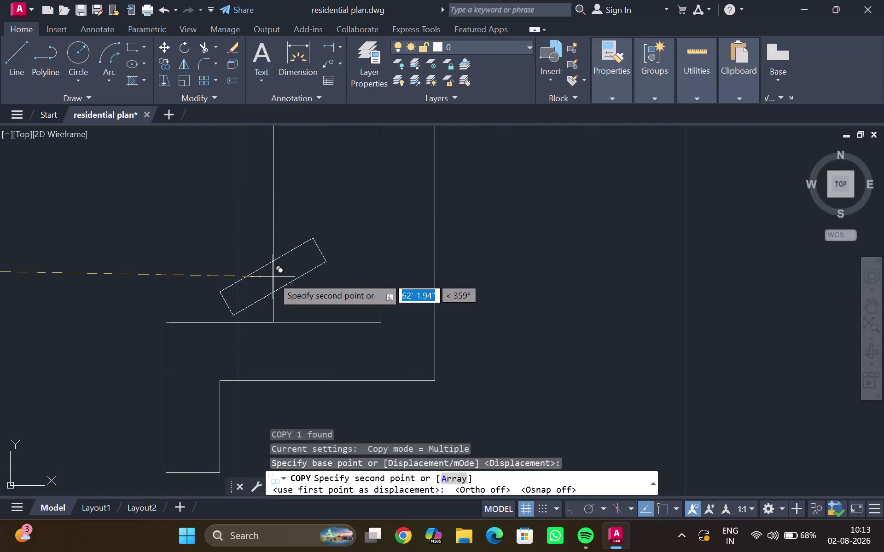
Place the last copy of the slanted rectangle in the recess and end COPY.
scroll(up, 3)
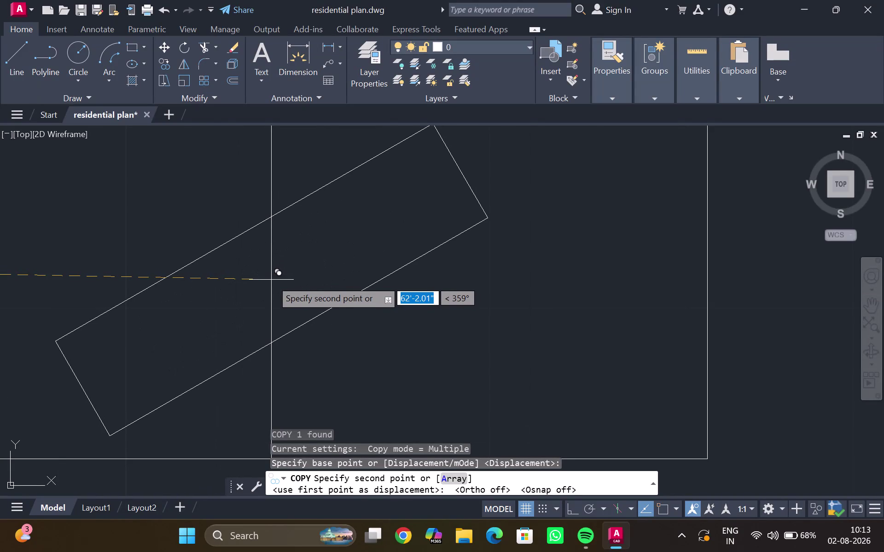
click(271, 279)
scroll(down, 3)
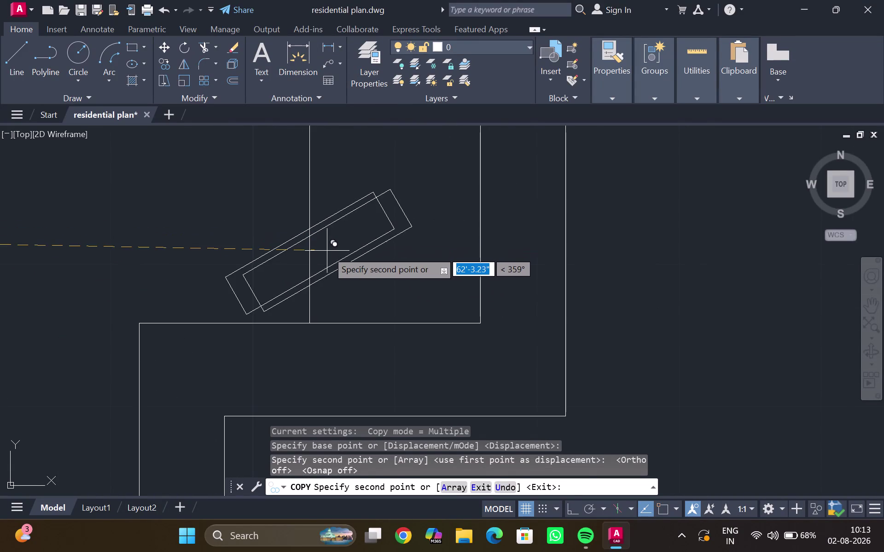
key(Escape)
Turn on object snapping and select the slanted rectangle in the wall recess.
scroll(down, 3)
middle_click(257, 224)
scroll(down, 3)
scroll(down, 3)
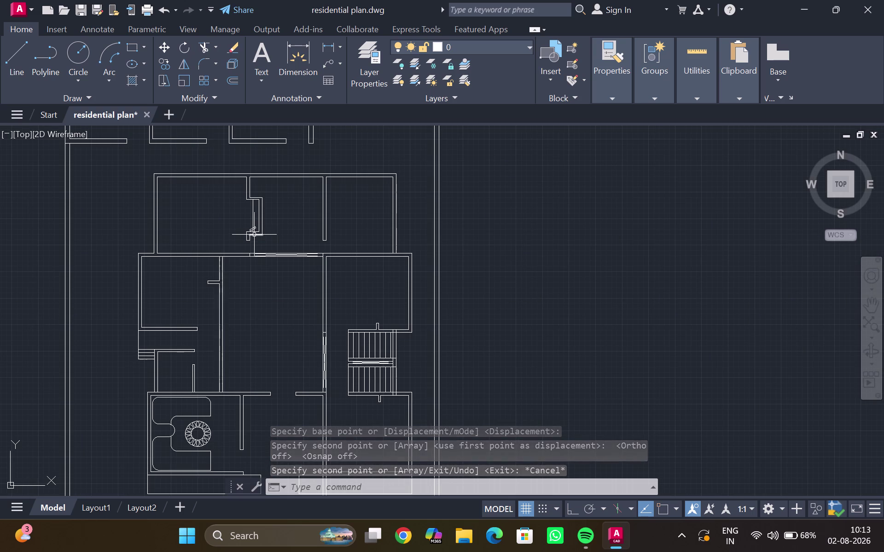
scroll(up, 3)
scroll(up, 3)
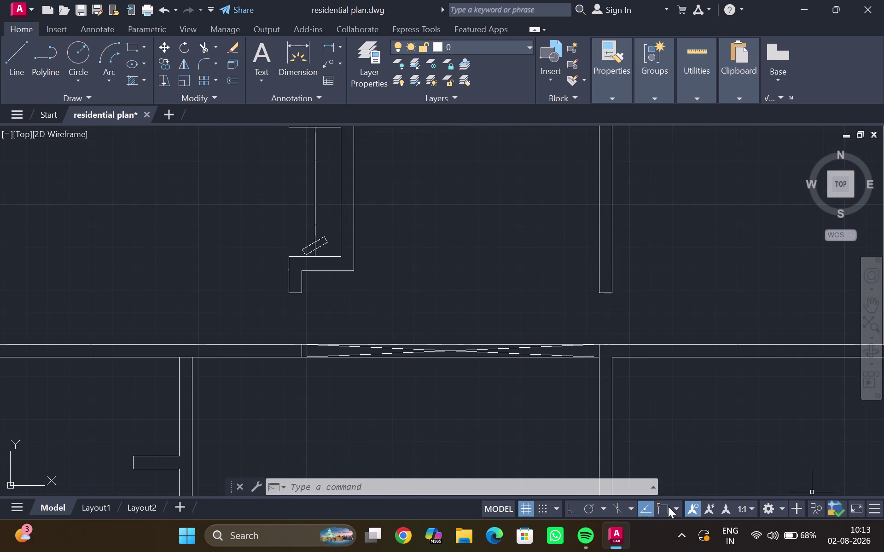
click(668, 507)
scroll(up, 3)
middle_drag(340, 261, 338, 297)
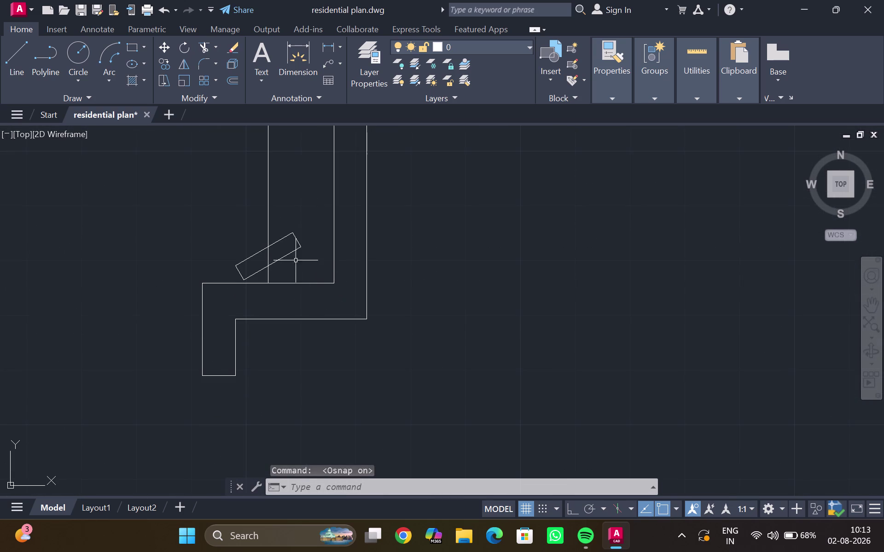
click(291, 252)
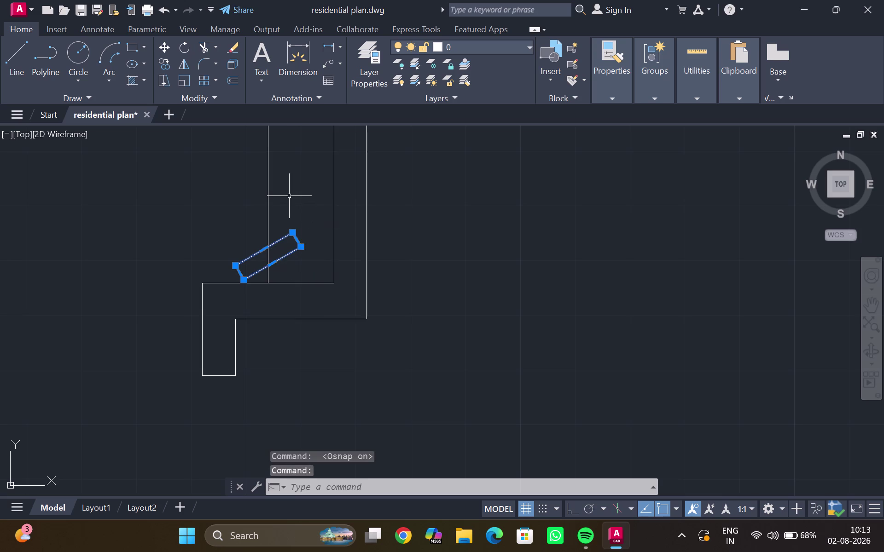
Start a path array (AR) of the rectangle along the vertical wall line.
text(ar)
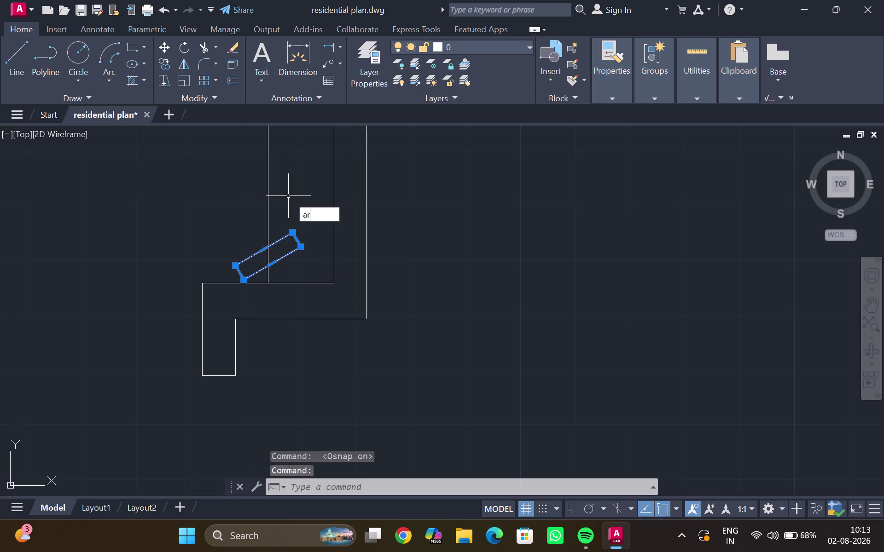
key(Return)
drag(341, 248, 288, 196)
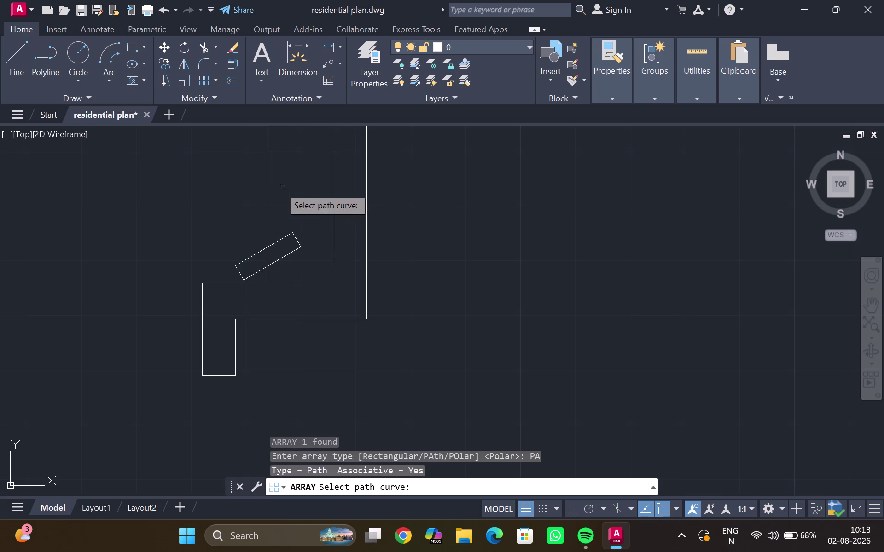
click(267, 187)
scroll(down, 3)
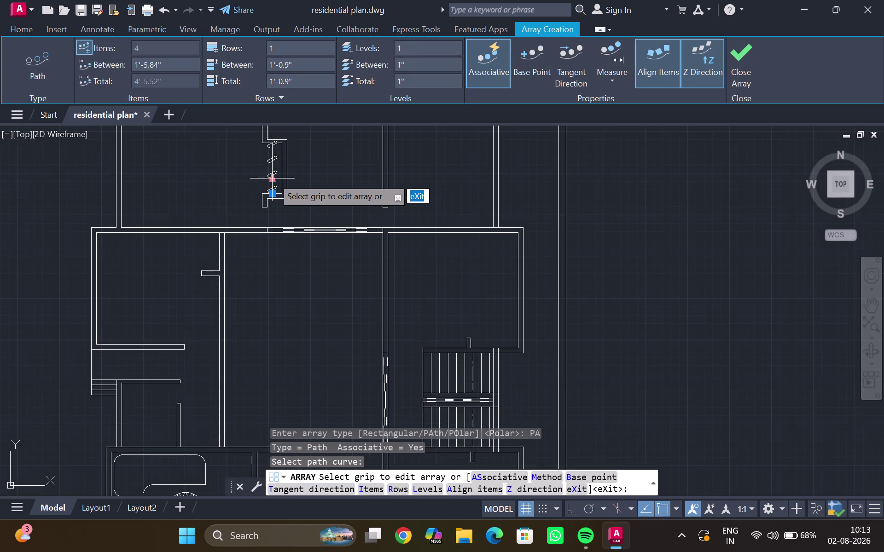
middle_drag(272, 178, 270, 199)
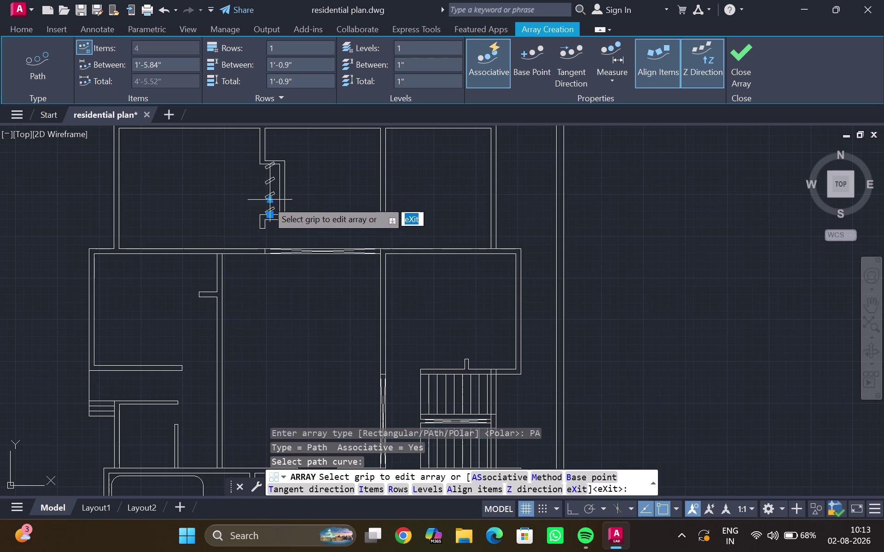
Enter 10 as the array's item count in the Array ribbon.
key(1)
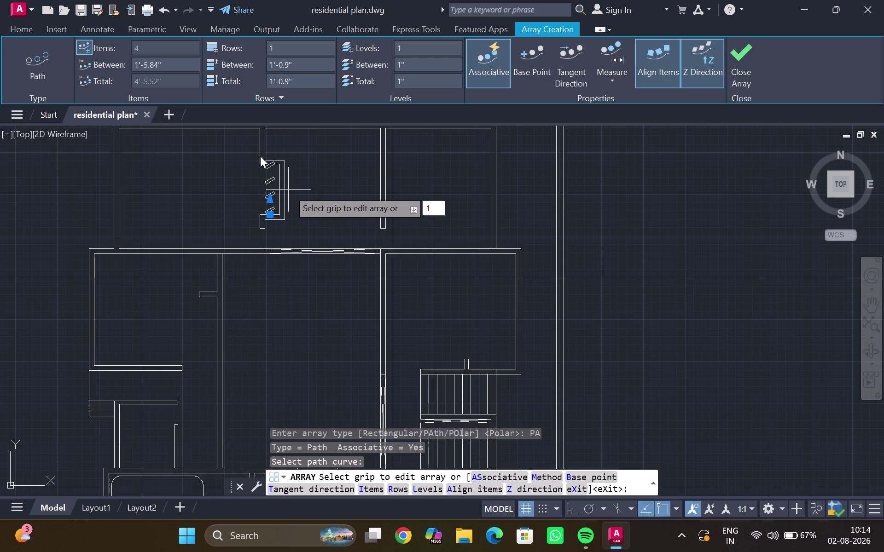
click(155, 48)
click(83, 45)
click(152, 49)
key(1)
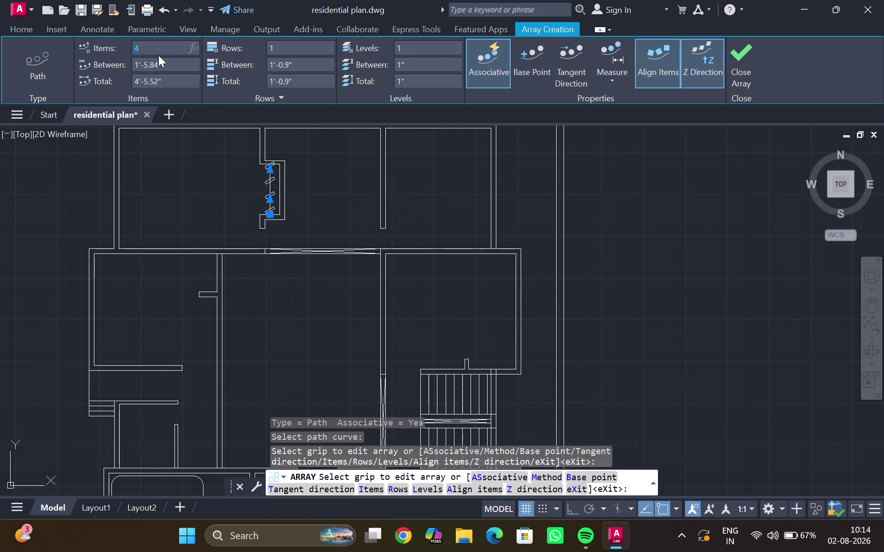
key(0)
key(Return)
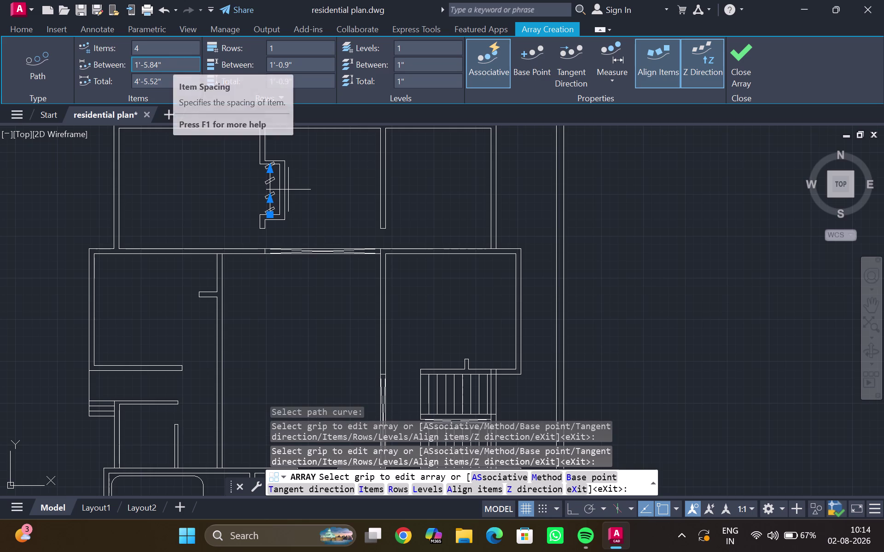
Replace the item count value with 6.
scroll(down, 3)
scroll(down, 3)
scroll(down, 3)
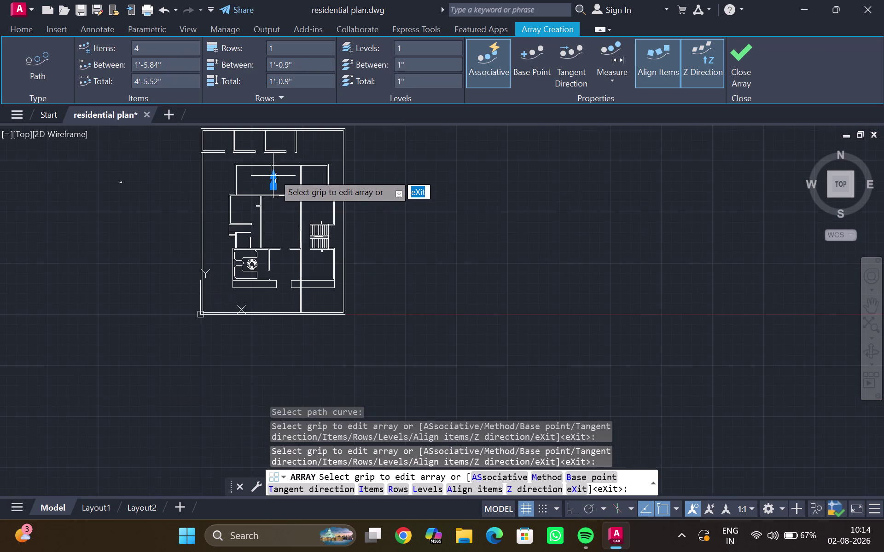
scroll(up, 3)
click(160, 49)
click(165, 53)
key(BackSpace)
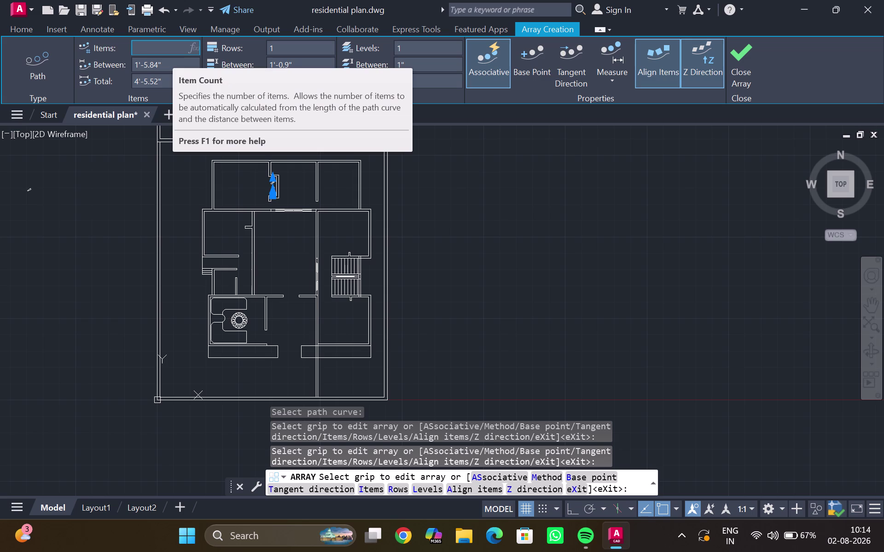
key(6)
key(Return)
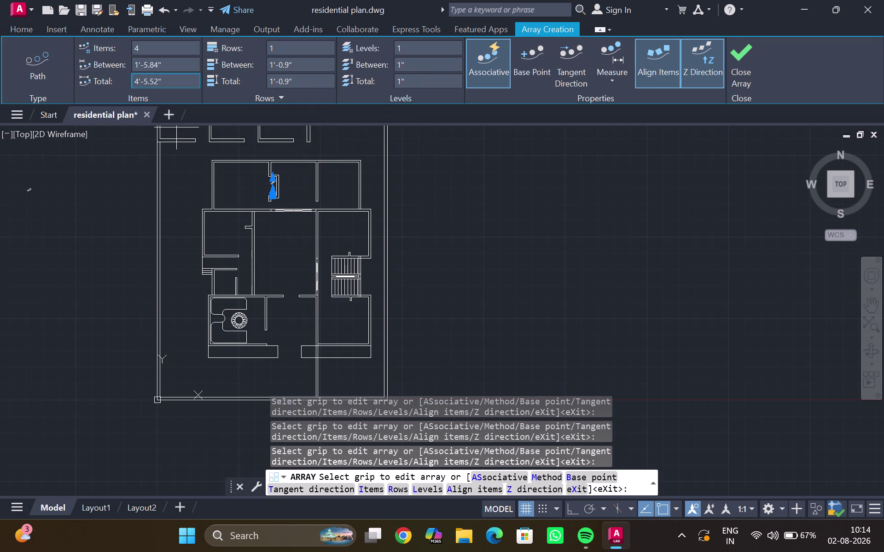
Set the item spacing to 2 inches and the item count to 10.
click(173, 67)
key(BackSpace)
key(BackSpace)
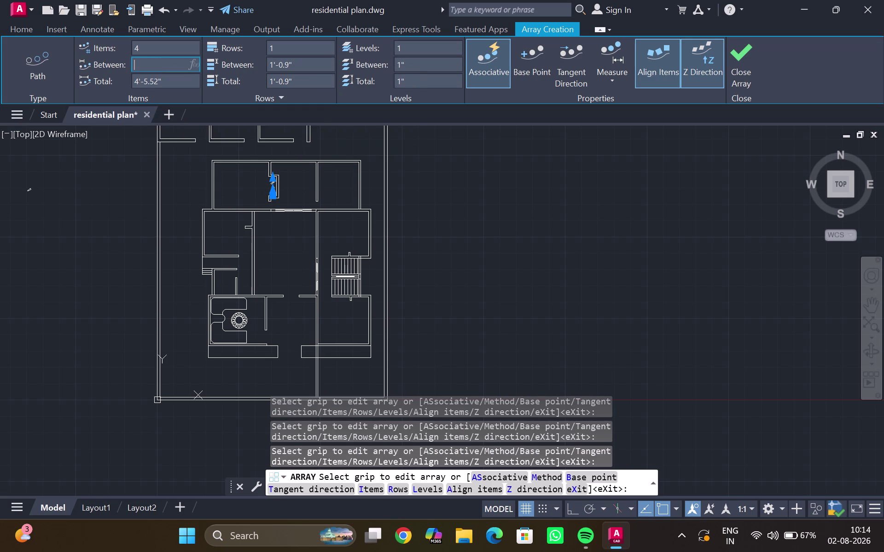
key(BackSpace)
text(2)
text(")
key(Return)
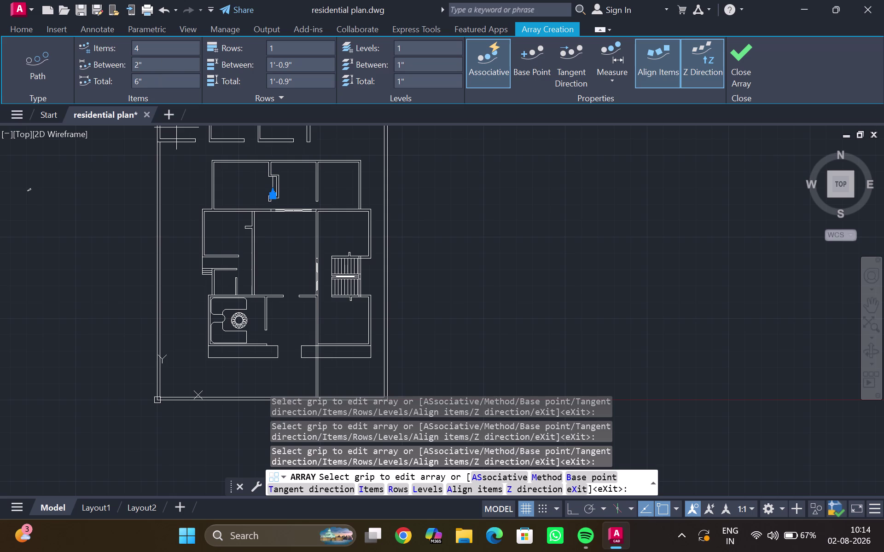
click(145, 44)
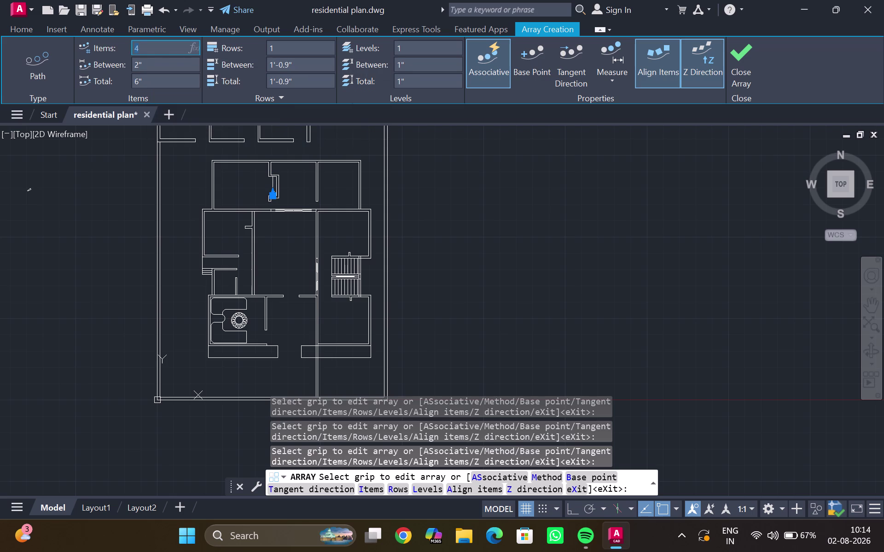
key(BackSpace)
text(10)
key(Return)
Bring the array into view and try its item-count grip, then cancel.
scroll(up, 3)
scroll(up, 3)
middle_drag(299, 176, 205, 190)
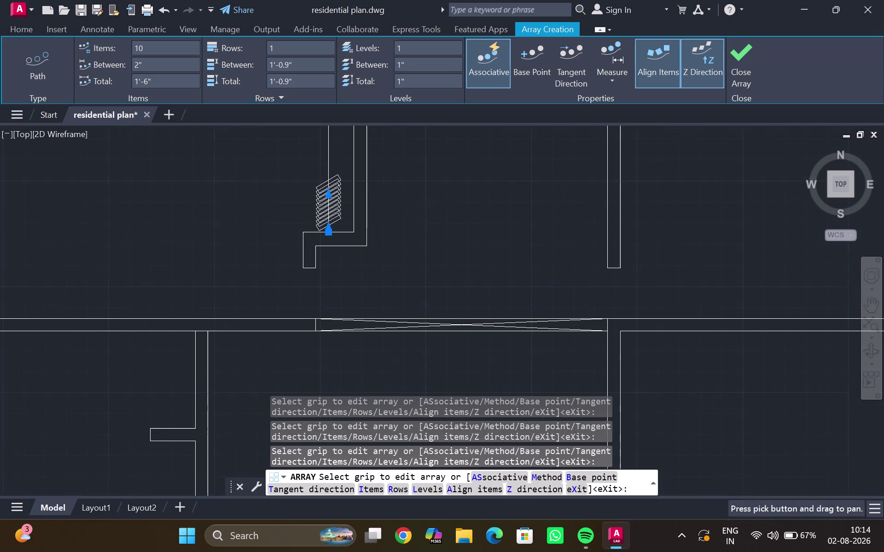
scroll(up, 3)
middle_drag(298, 195, 246, 192)
scroll(up, 3)
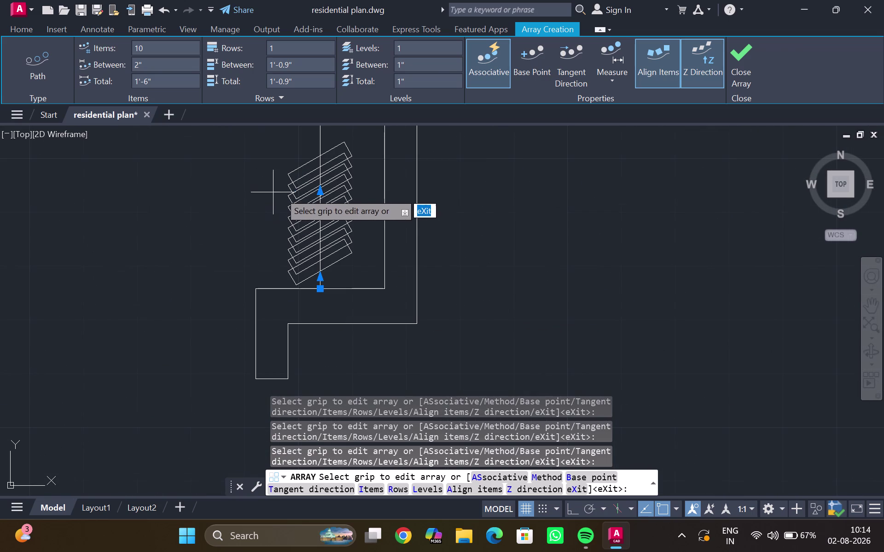
click(321, 195)
middle_drag(322, 168, 311, 245)
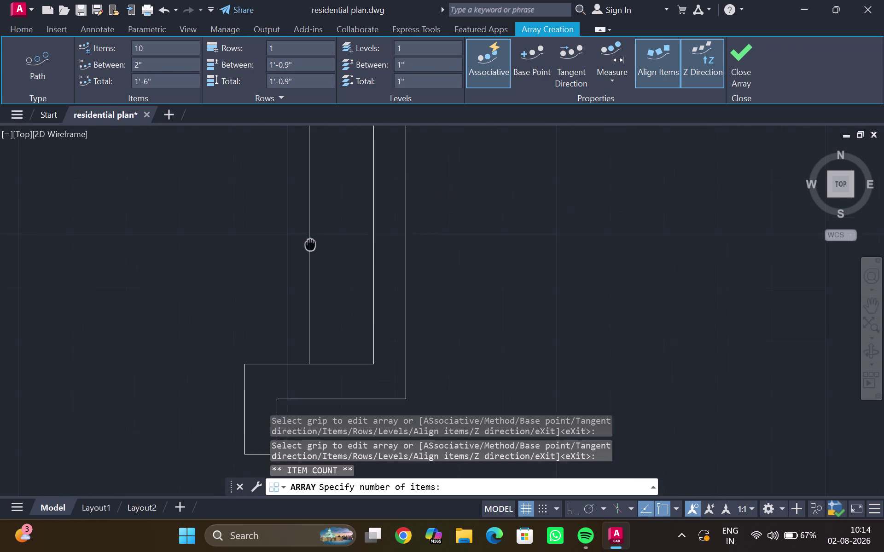
middle_drag(310, 244, 310, 246)
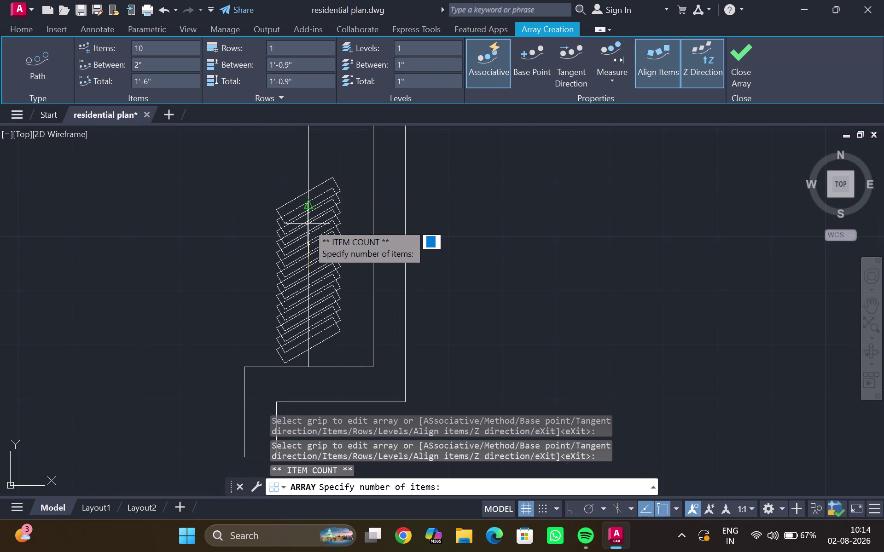
key(Escape)
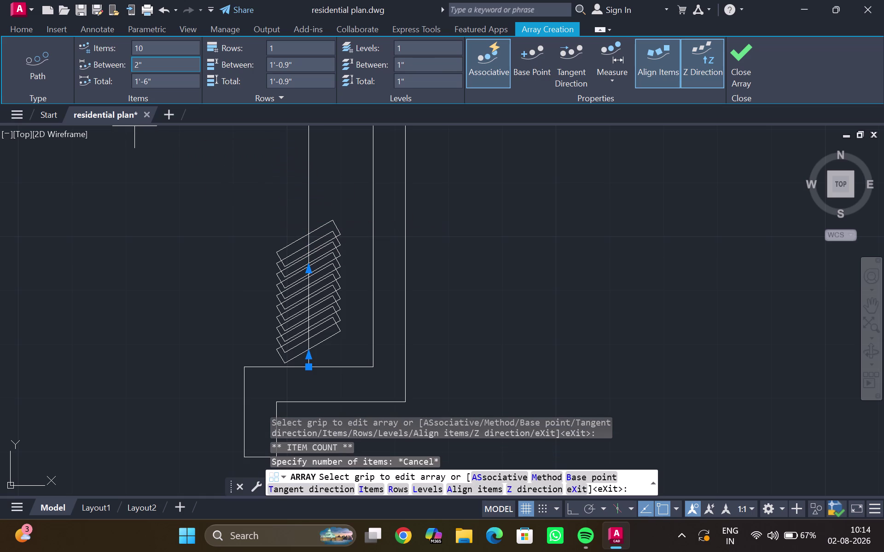
Change the item spacing to 5 inches, then to 6 inches.
click(155, 65)
key(BackSpace)
text(5')
key(BackSpace)
key(shift+quotedbl)
key(Return)
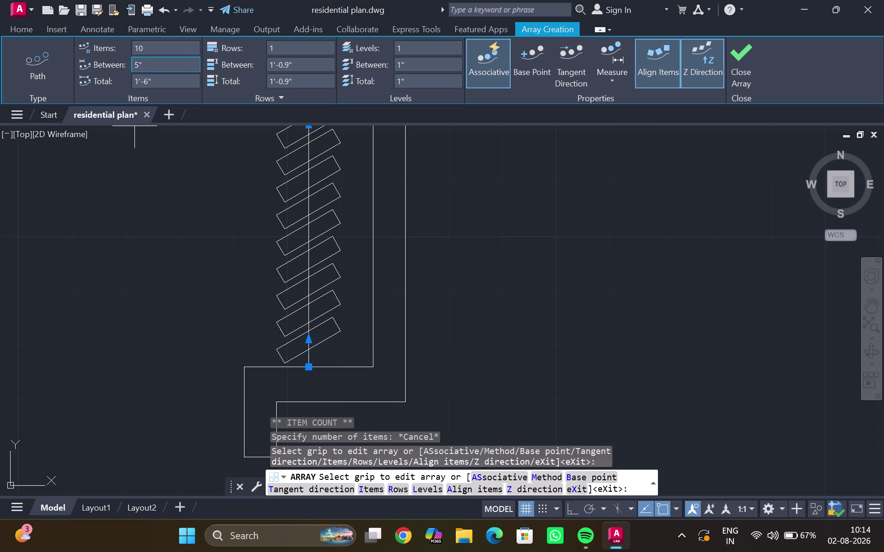
scroll(down, 3)
scroll(down, 3)
middle_drag(218, 207, 215, 219)
click(156, 65)
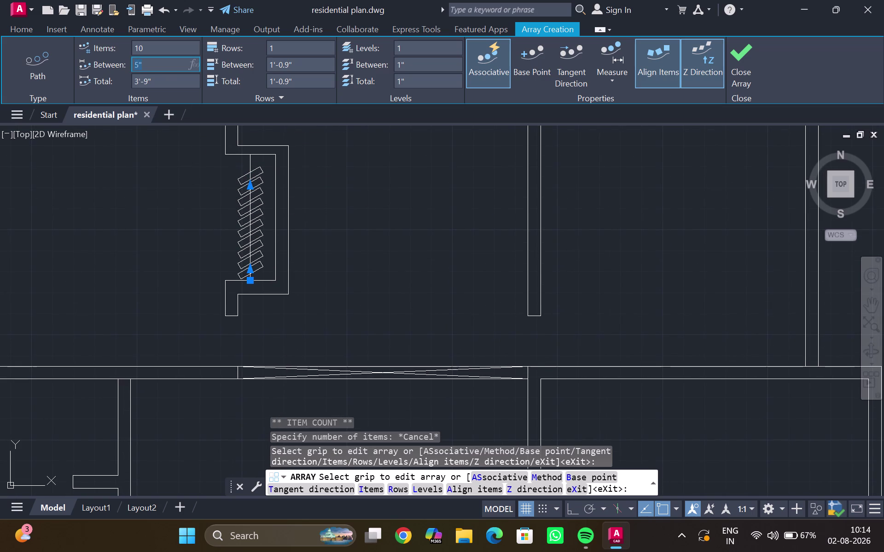
key(BackSpace)
text(6")
key(Return)
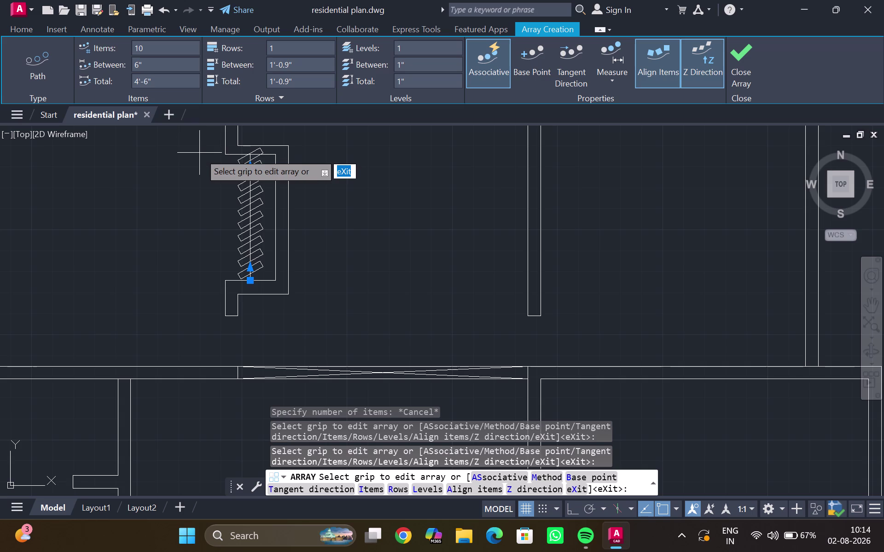
Check the arrayed rectangles and close the path array.
scroll(down, 3)
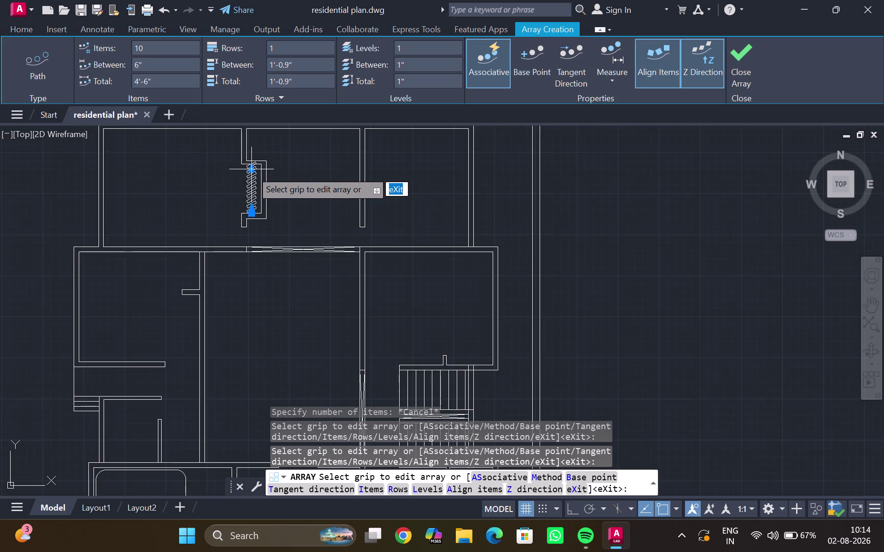
scroll(up, 3)
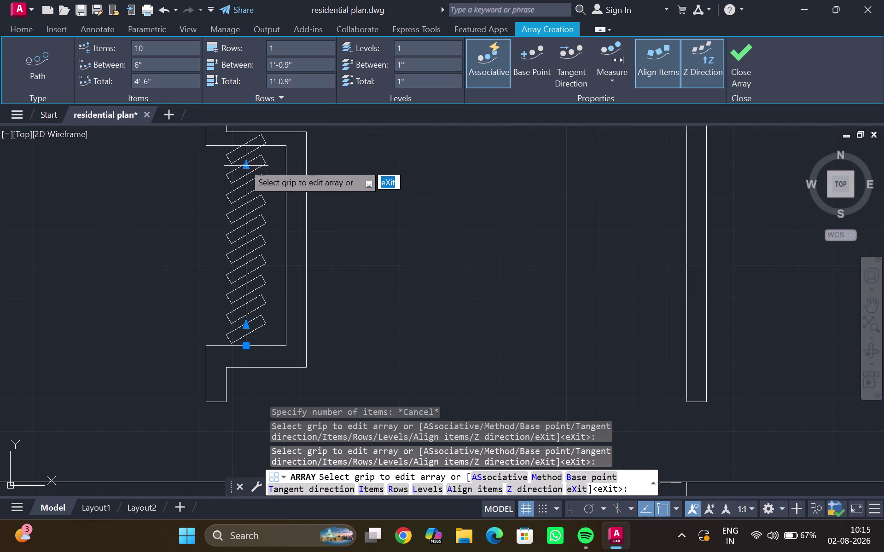
middle_drag(244, 161, 203, 194)
scroll(up, 3)
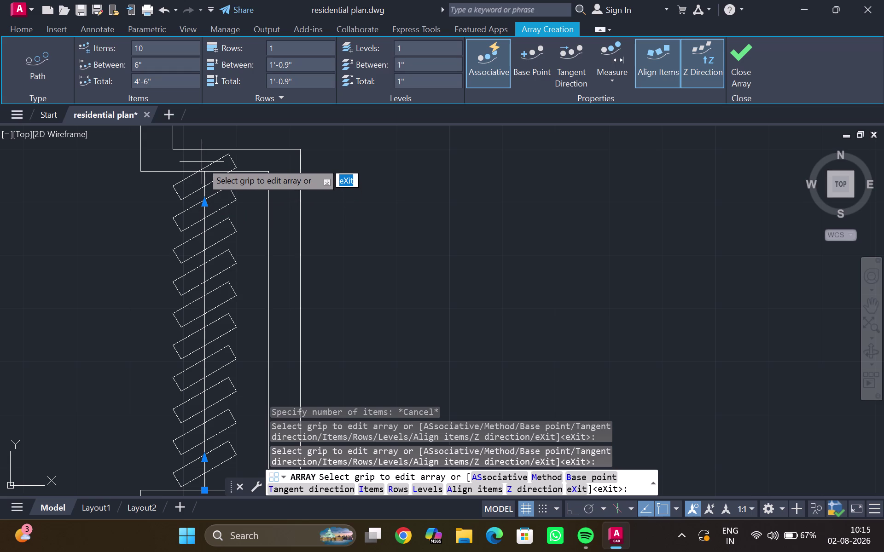
scroll(up, 3)
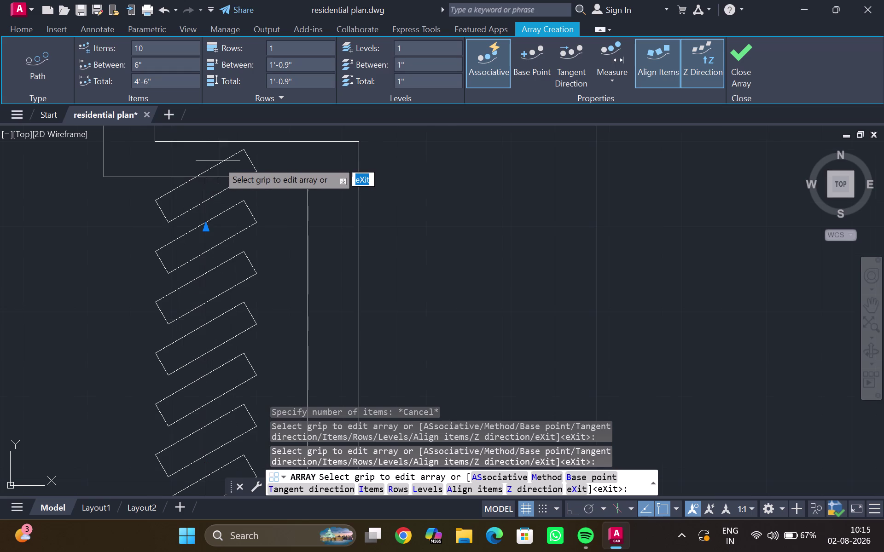
click(220, 163)
key(Escape)
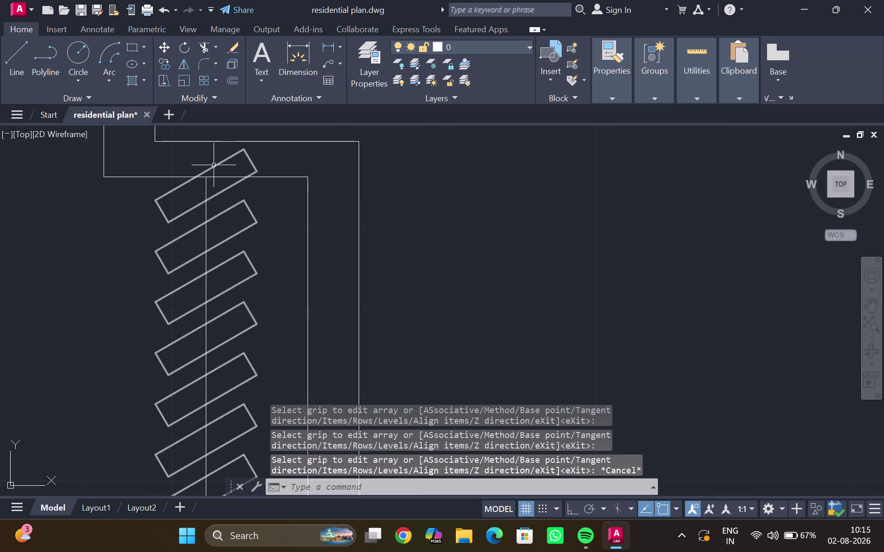
Try trimming the top rectangle where it crosses the wall, then cancel.
key(t)
key(r)
key(Return)
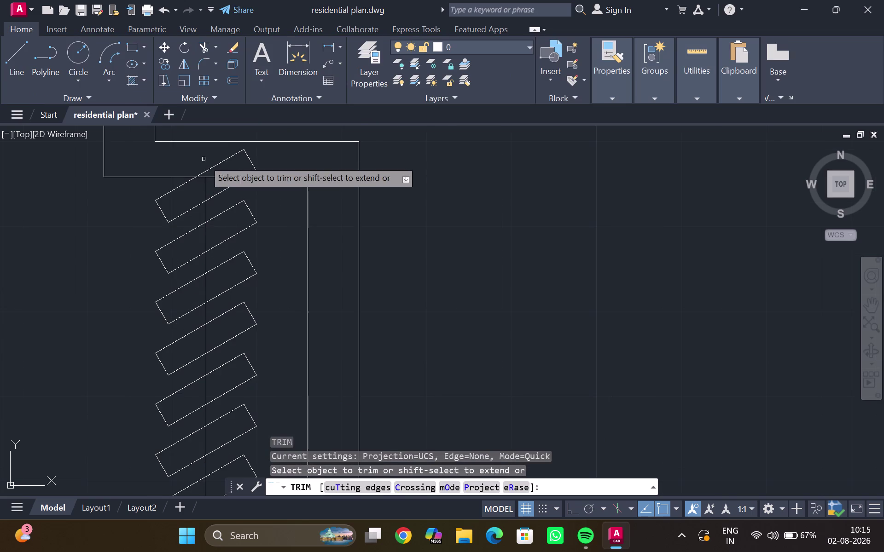
drag(204, 159, 269, 171)
drag(261, 168, 244, 167)
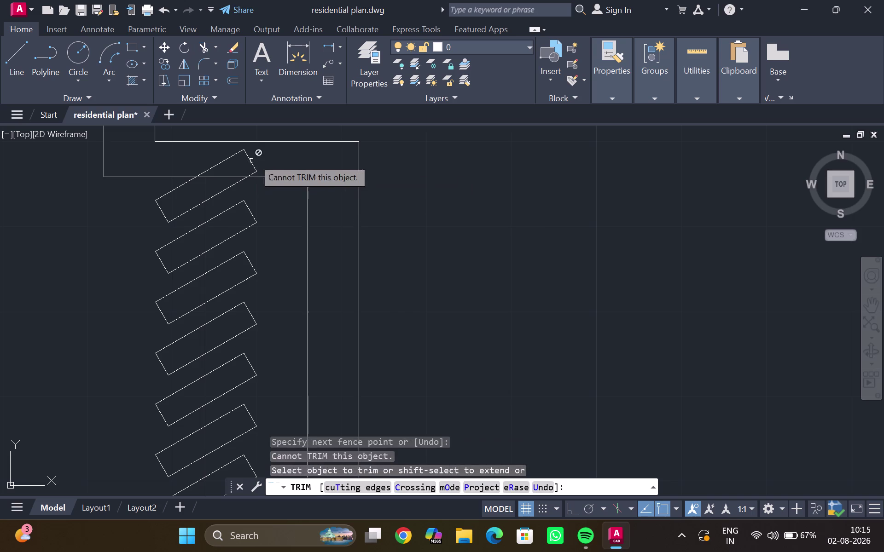
drag(257, 157, 253, 159)
click(255, 160)
key(Escape)
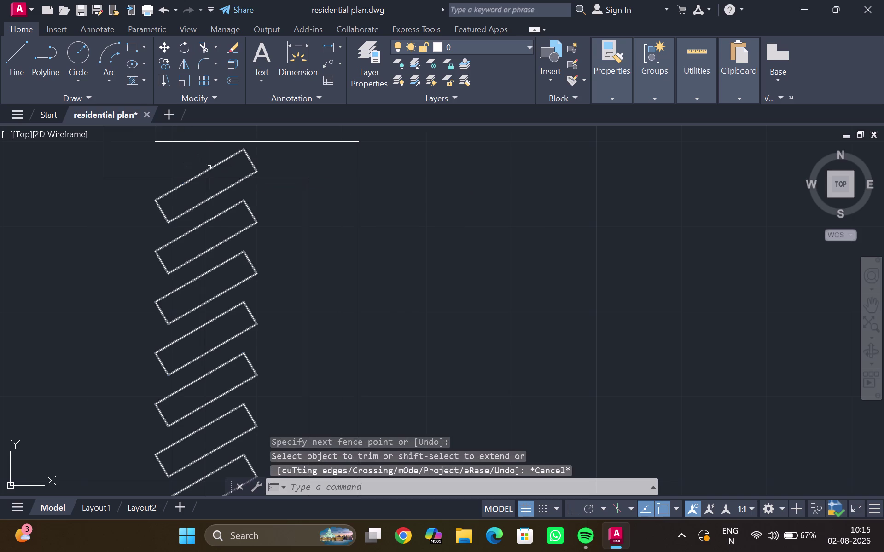
Set the rectangle array's Items value to 9 and exit array editing.
click(209, 168)
click(158, 45)
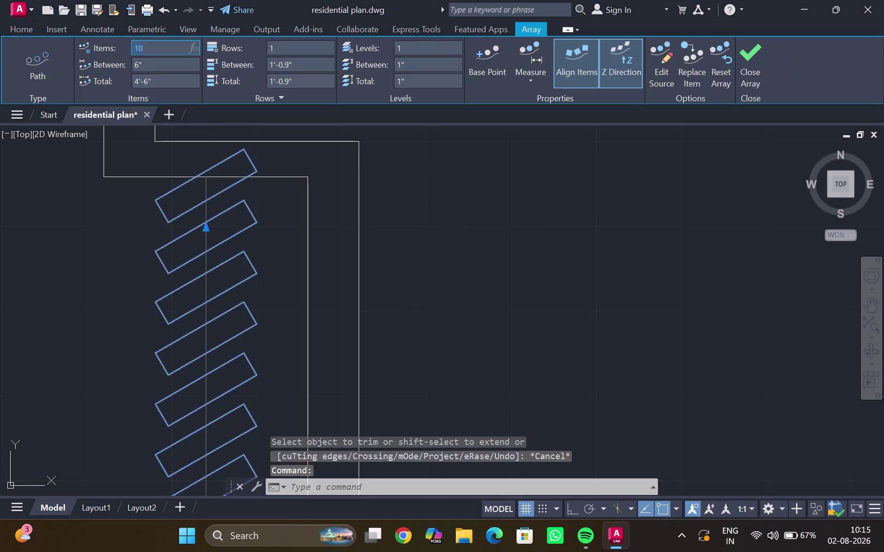
key(BackSpace)
key(9)
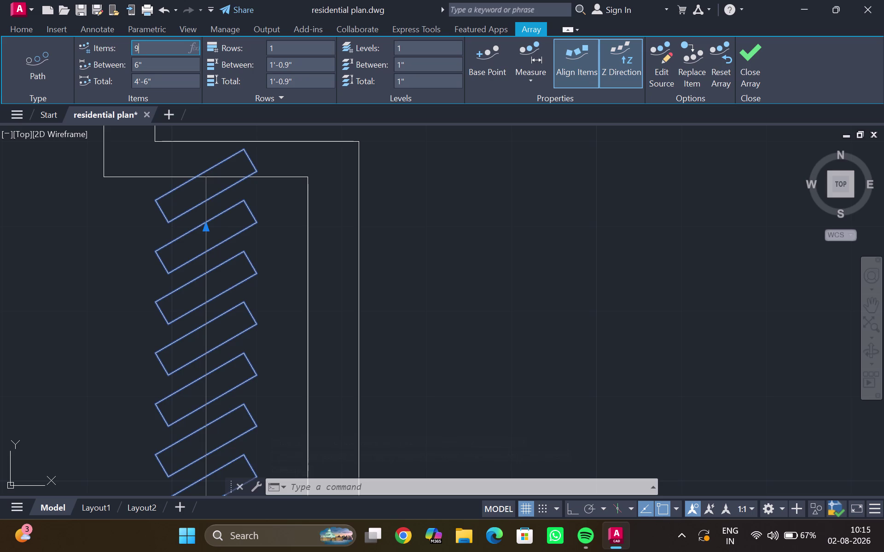
key(Return)
key(Escape)
scroll(down, 3)
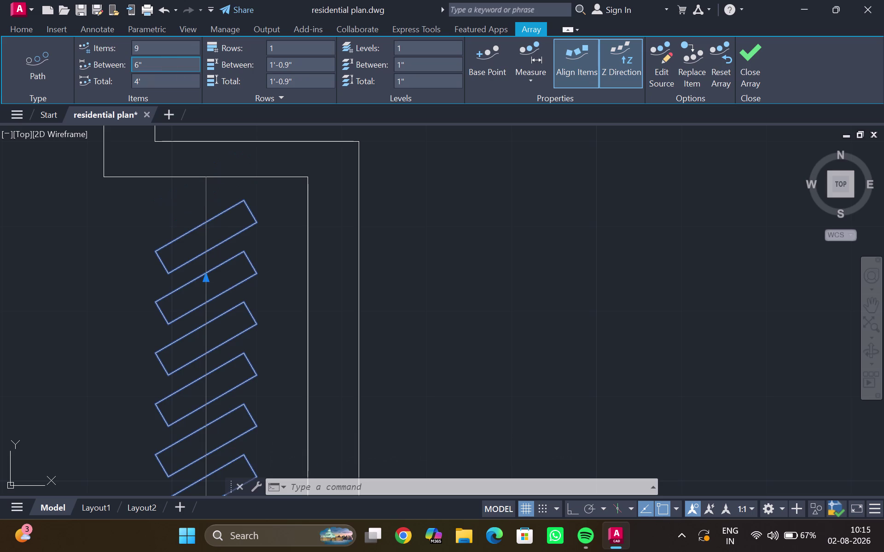
key(Escape)
scroll(down, 3)
scroll(down, 3)
middle_drag(350, 253, 249, 169)
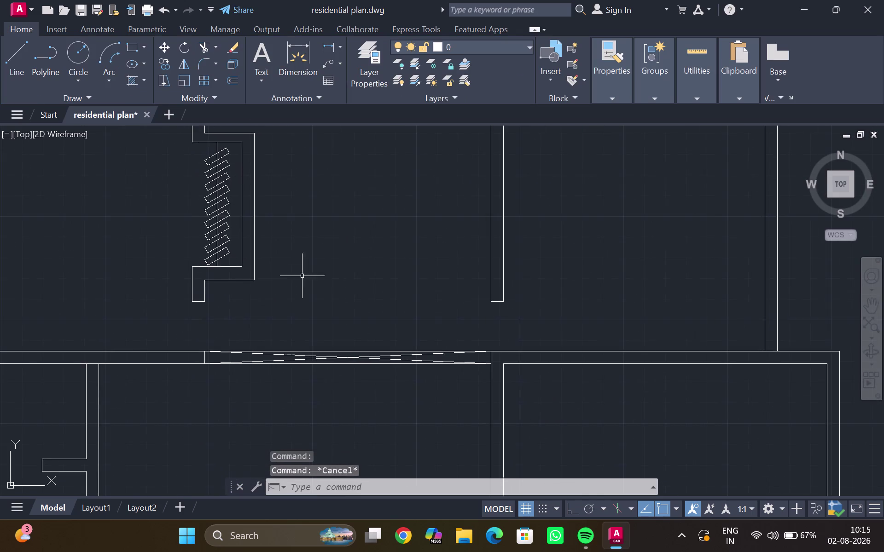
Pan to the door opening and start a line at the wall.
scroll(down, 3)
scroll(down, 3)
middle_drag(288, 346, 294, 246)
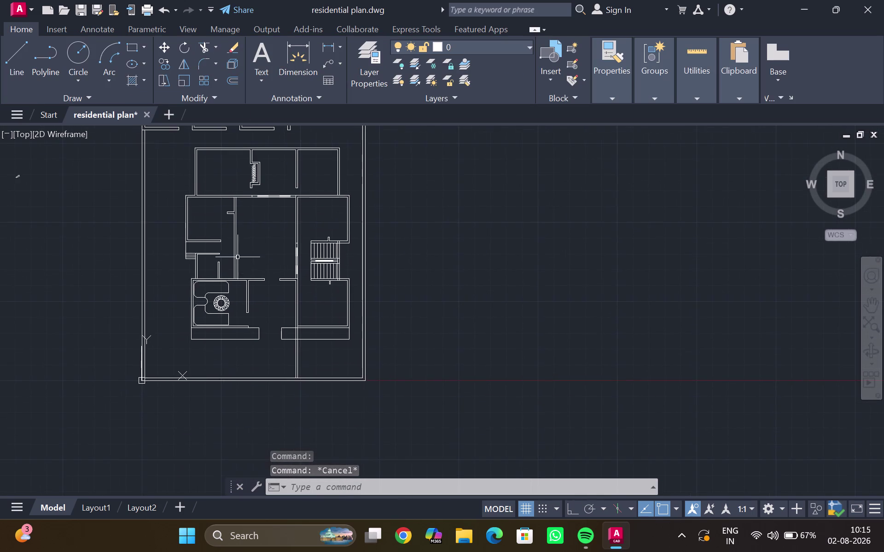
scroll(up, 3)
middle_drag(238, 255, 247, 363)
scroll(up, 3)
scroll(up, 3)
middle_drag(227, 284, 215, 333)
key(l)
key(Return)
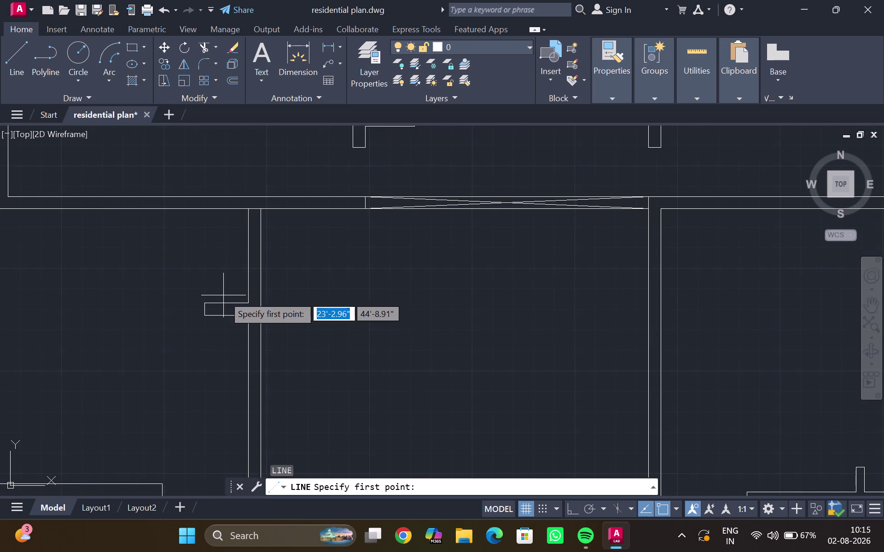
scroll(up, 3)
click(232, 314)
Turn on Ortho and end the vertical jamb line at the top wall edge.
scroll(down, 3)
middle_drag(232, 254, 232, 326)
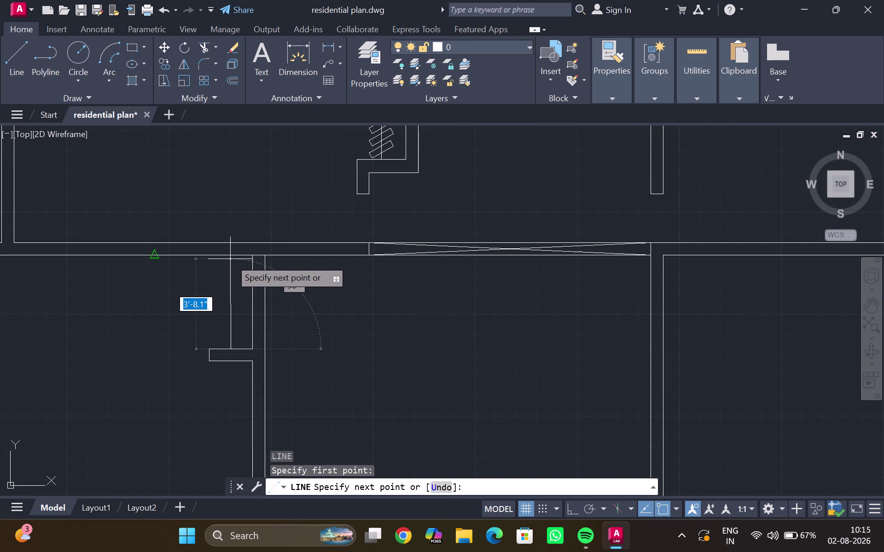
scroll(up, 3)
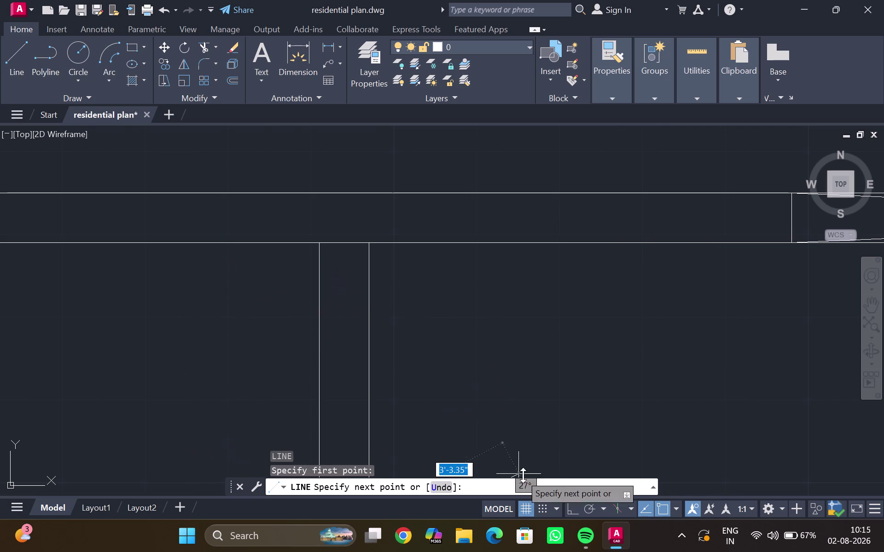
click(568, 509)
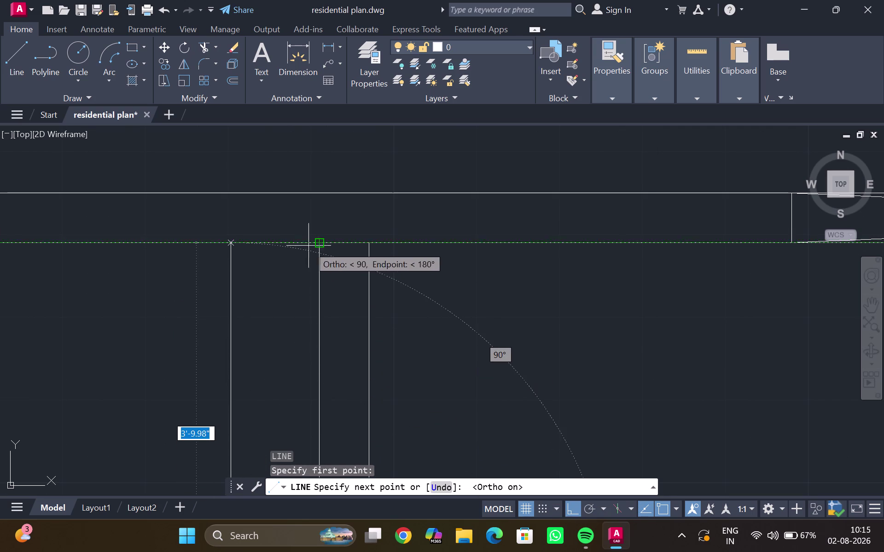
click(233, 231)
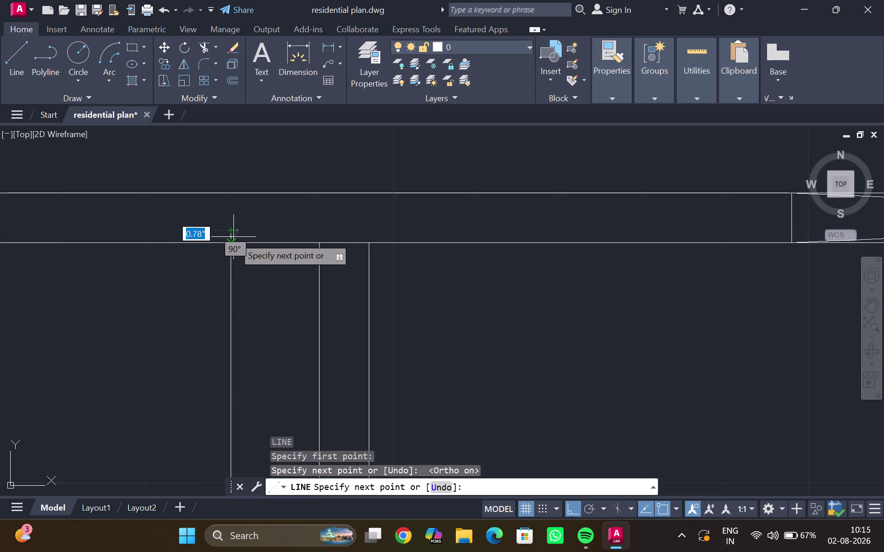
key(Escape)
Trim the extra wall segment with a fence across it.
text(tr)
key(Return)
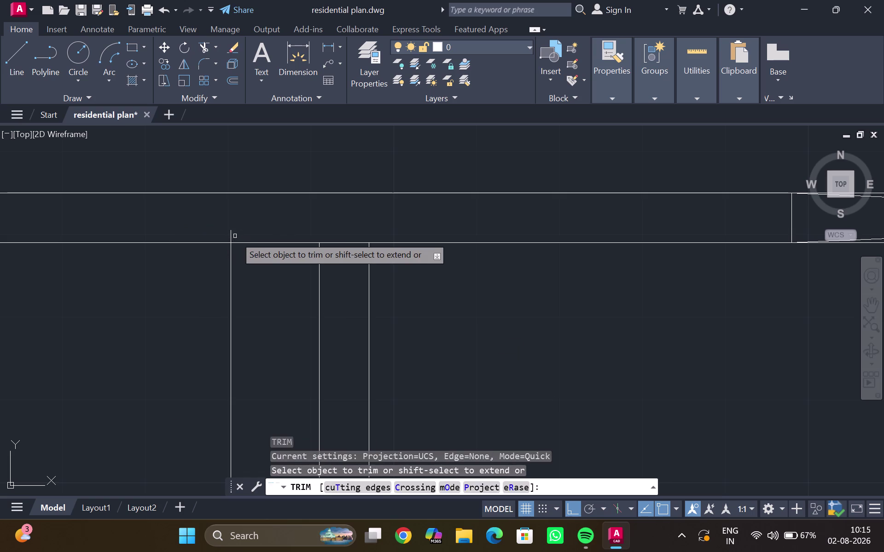
drag(235, 236, 224, 236)
scroll(down, 3)
middle_drag(246, 333, 236, 311)
key(Escape)
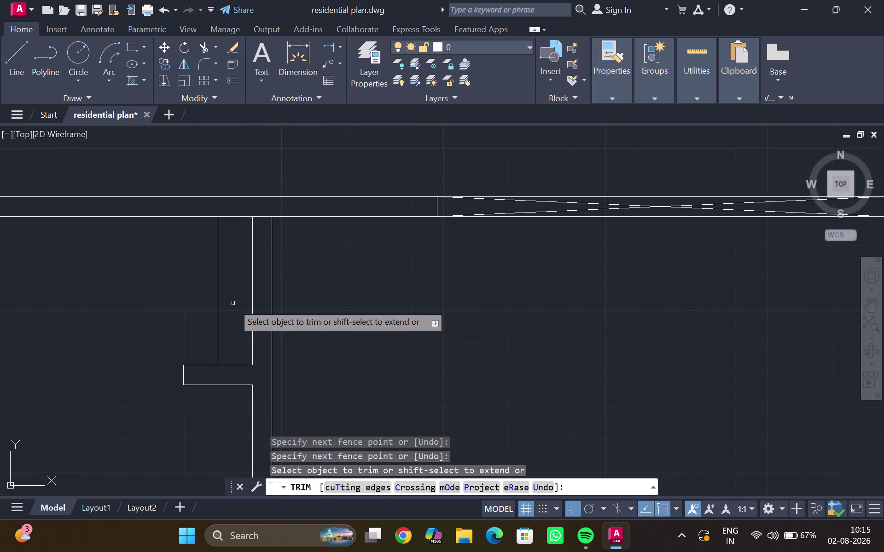
Pan out over the plan and select the car block on the left.
scroll(down, 3)
scroll(down, 3)
middle_drag(197, 327, 280, 315)
scroll(down, 3)
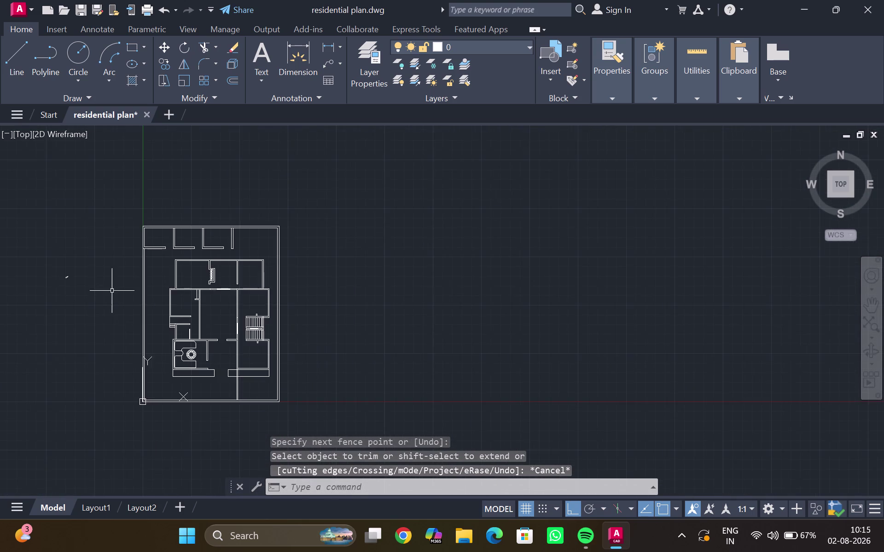
middle_drag(110, 289, 162, 295)
drag(113, 277, 106, 284)
scroll(down, 3)
scroll(up, 3)
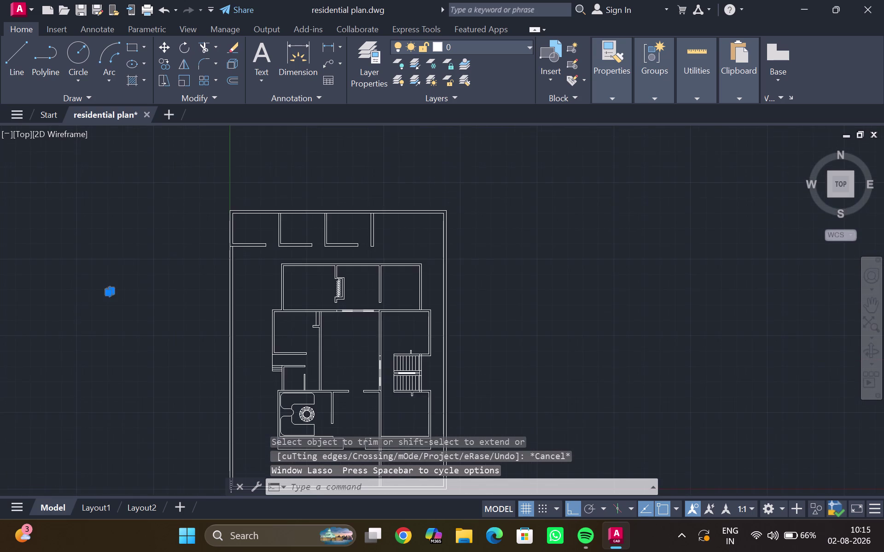
Start copying the slanted car block, using its corner as the base point.
key(c)
key(o)
key(Return)
scroll(up, 3)
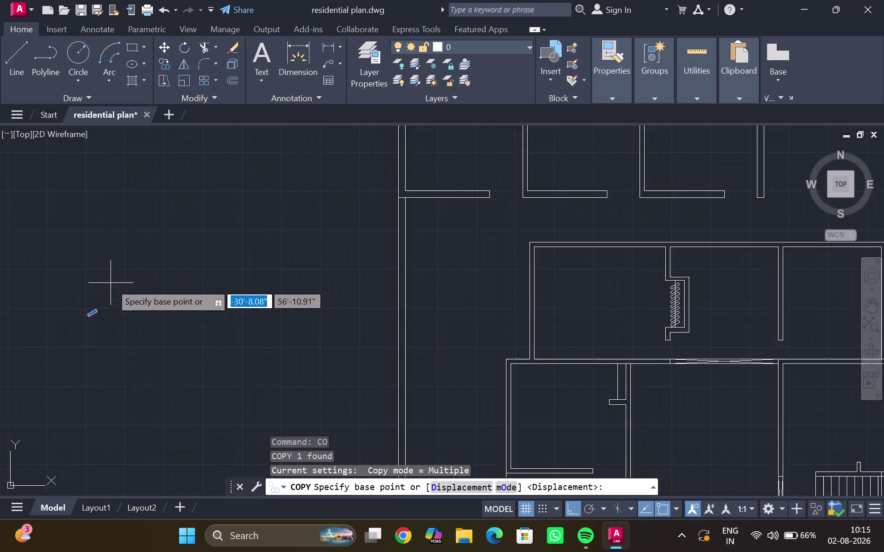
scroll(up, 3)
scroll(up, 3)
scroll(up, 3)
middle_drag(73, 335, 101, 299)
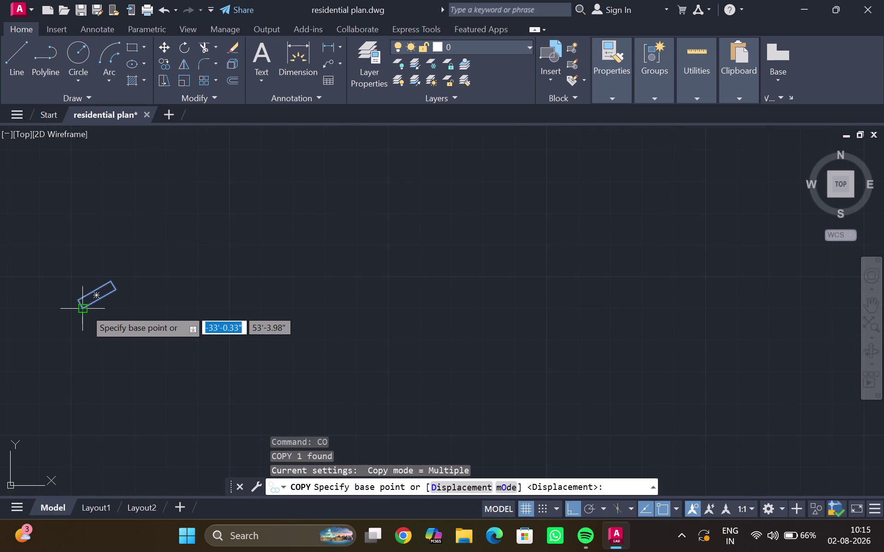
click(85, 309)
Place the car block copy at the target wall corner with Osnap turned off.
scroll(down, 3)
middle_drag(622, 332, 163, 325)
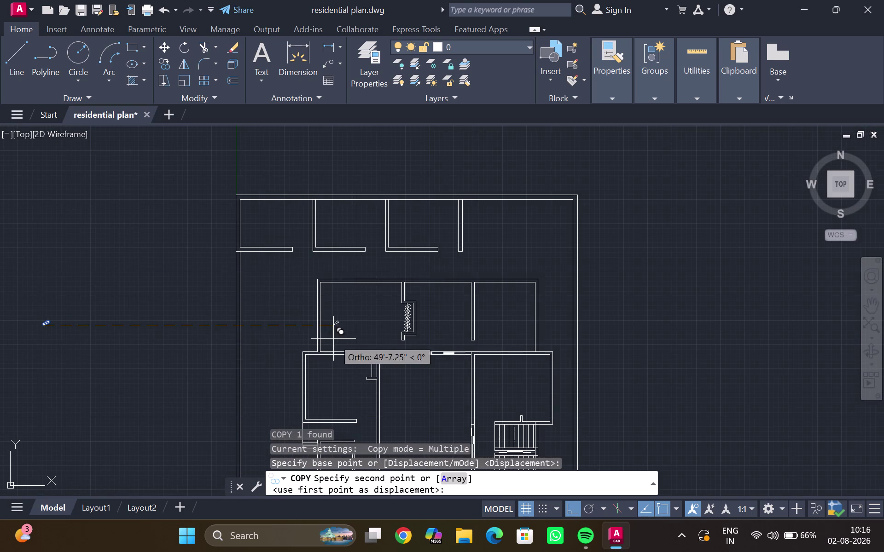
middle_drag(343, 358, 319, 277)
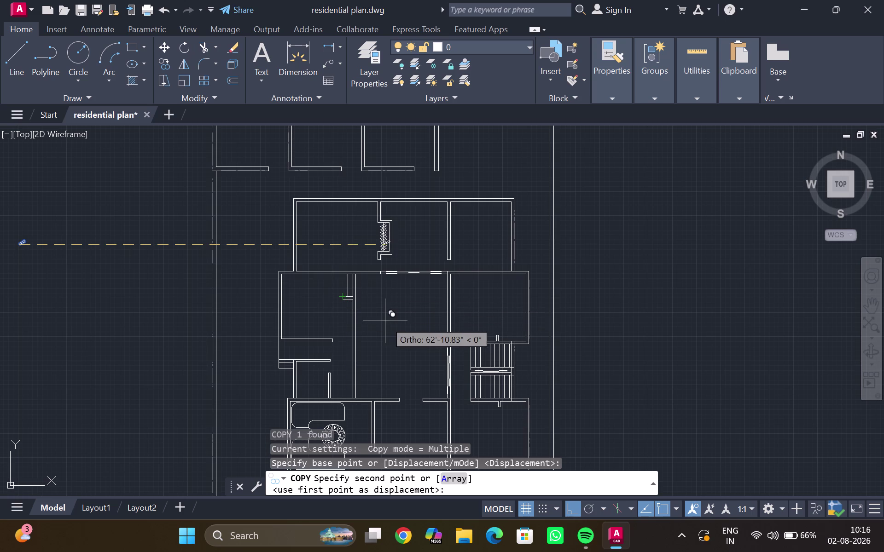
click(574, 503)
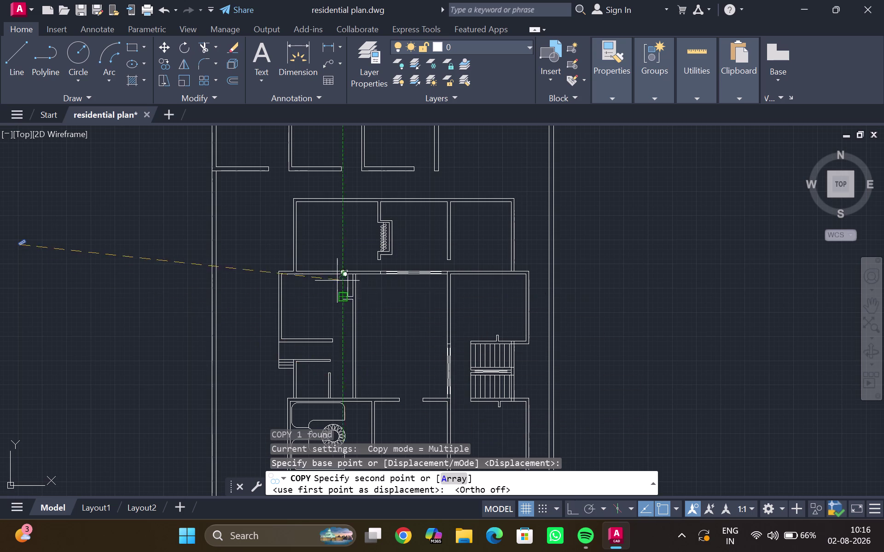
scroll(up, 3)
scroll(up, 3)
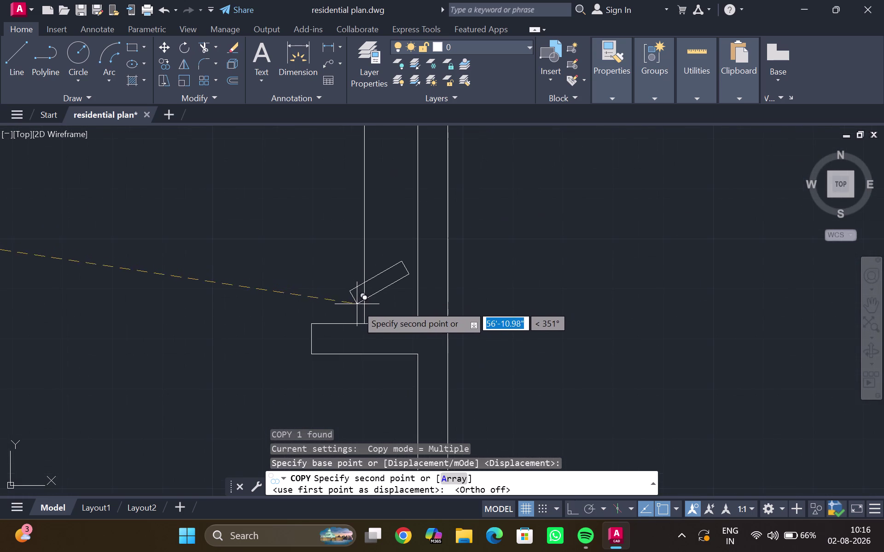
click(337, 320)
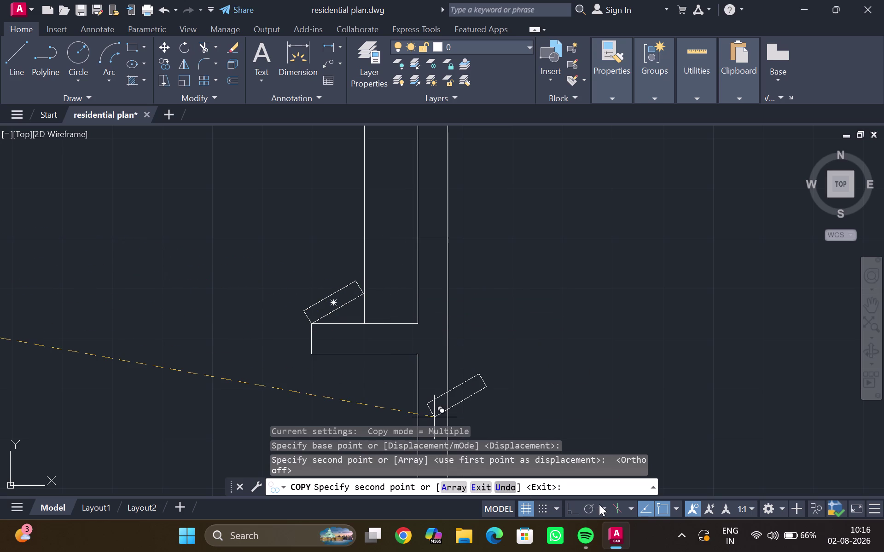
click(662, 505)
scroll(up, 3)
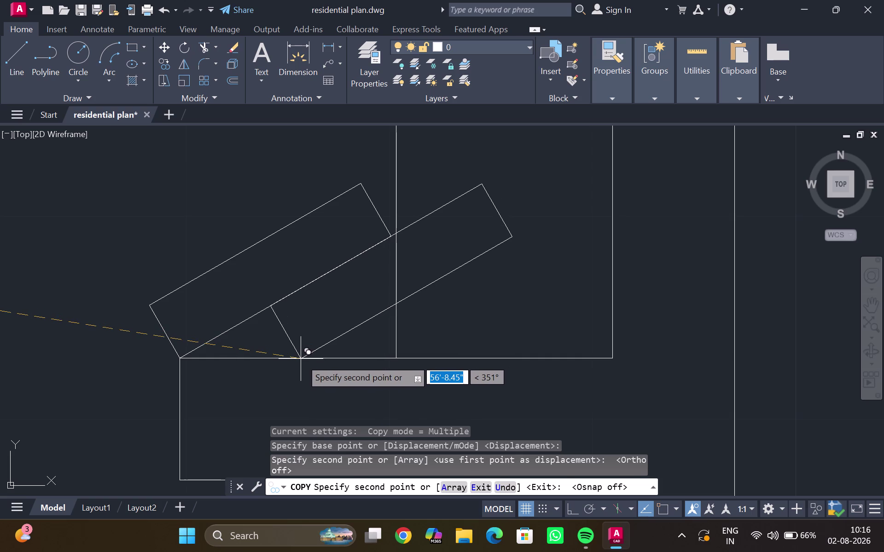
click(300, 359)
Erase the extra car block copy, keeping the remaining one.
key(Escape)
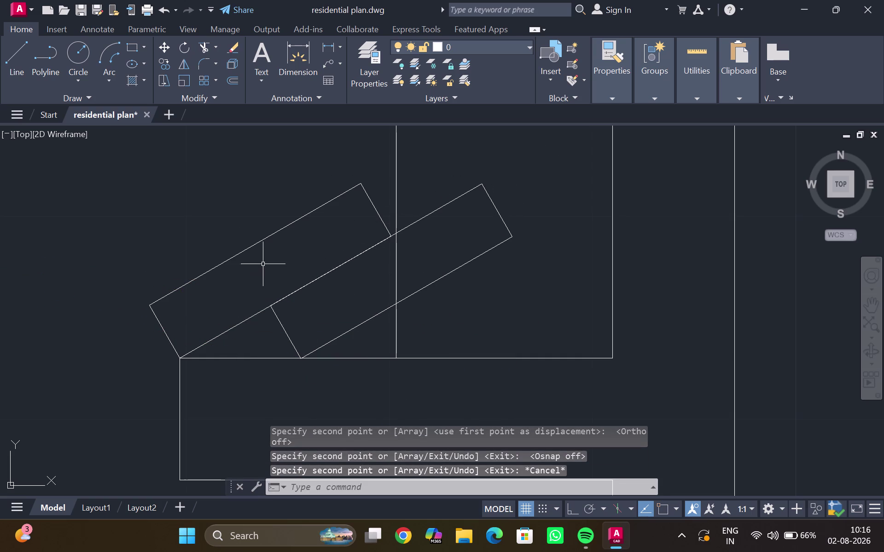
click(260, 239)
key(Delete)
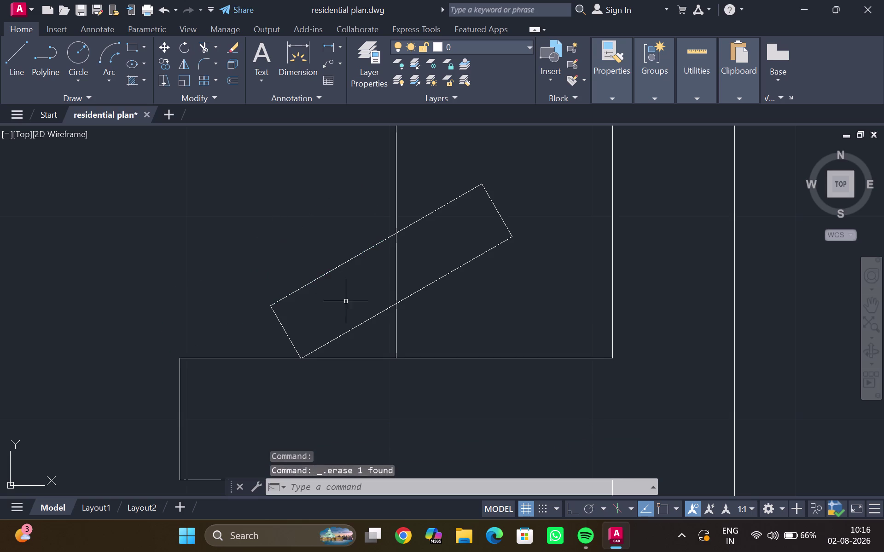
click(330, 274)
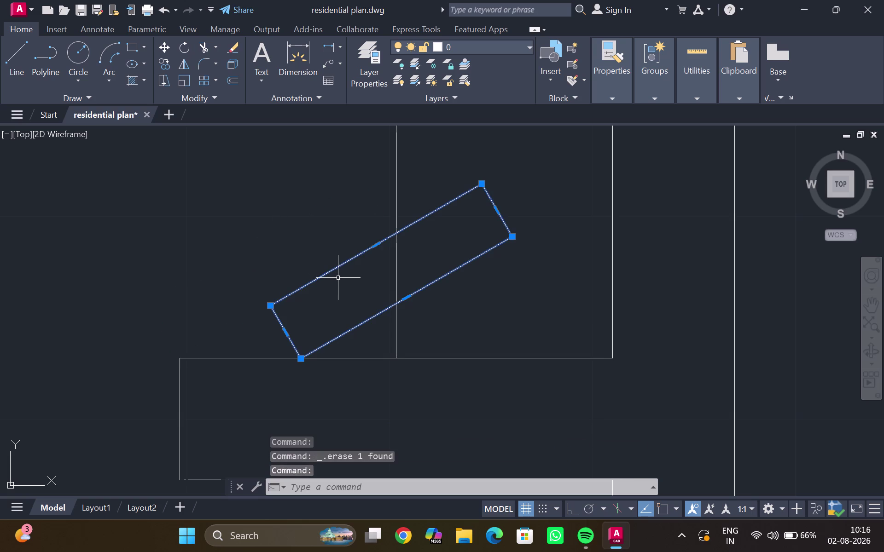
Array the tilted rectangle along a path, using the wall line as the path.
key(a)
key(r)
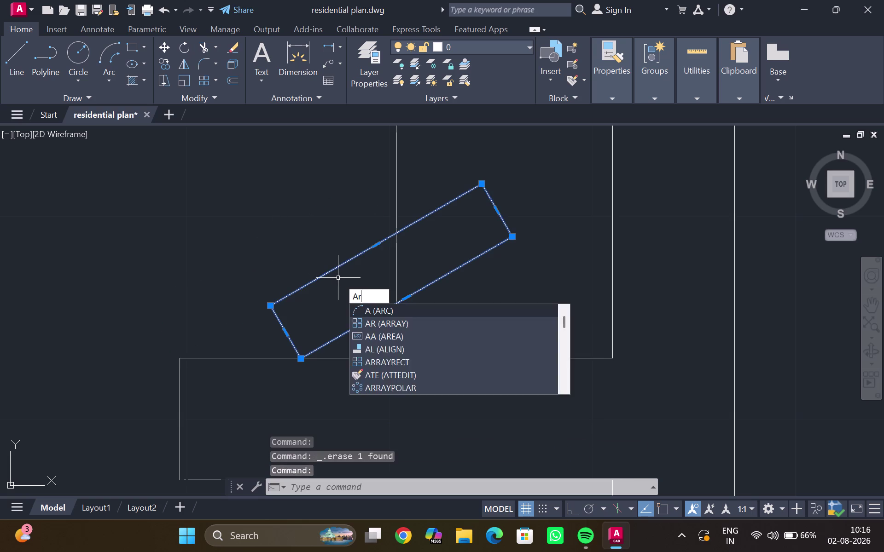
click(379, 305)
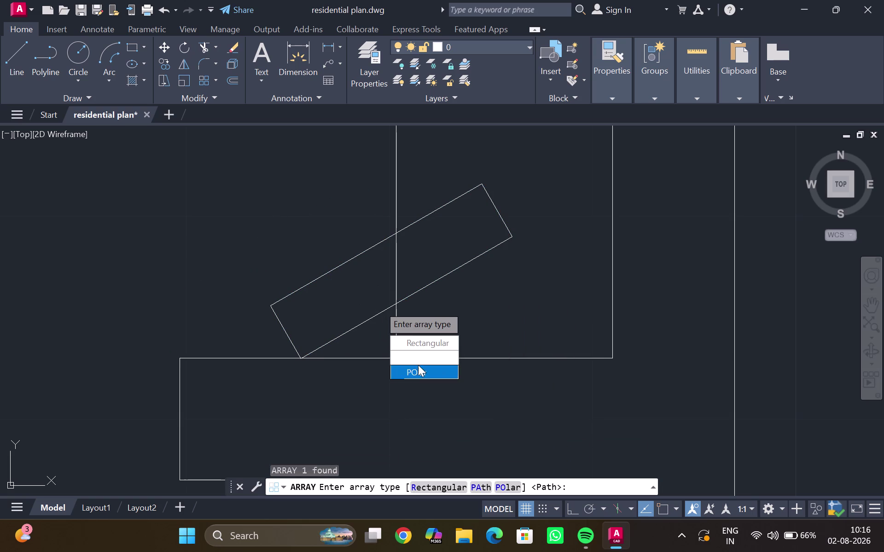
drag(415, 354, 379, 305)
scroll(down, 3)
scroll(down, 3)
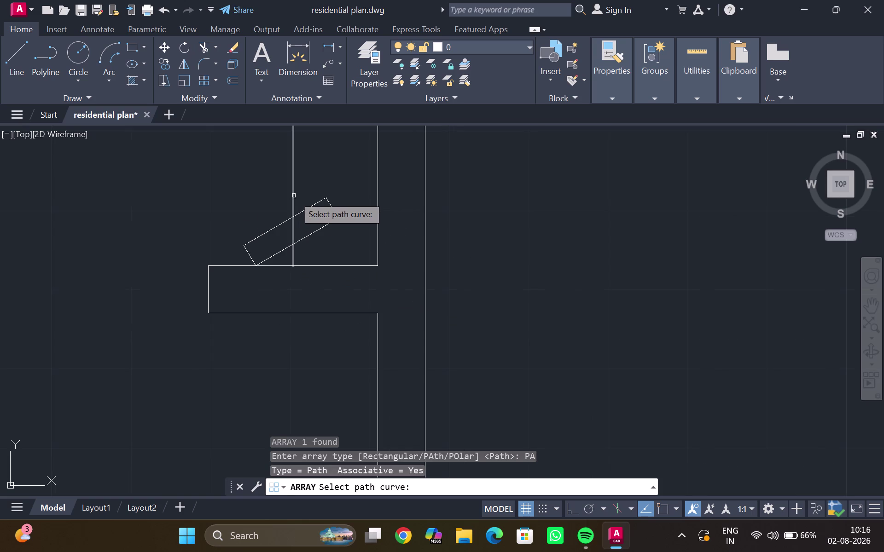
click(291, 191)
scroll(down, 3)
middle_drag(256, 196, 236, 257)
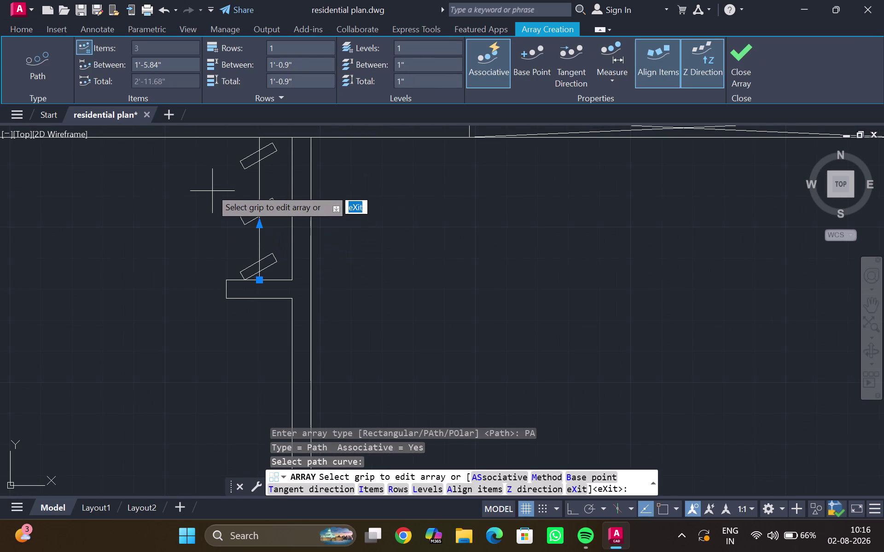
Set the array spacing between items to 5".
click(163, 63)
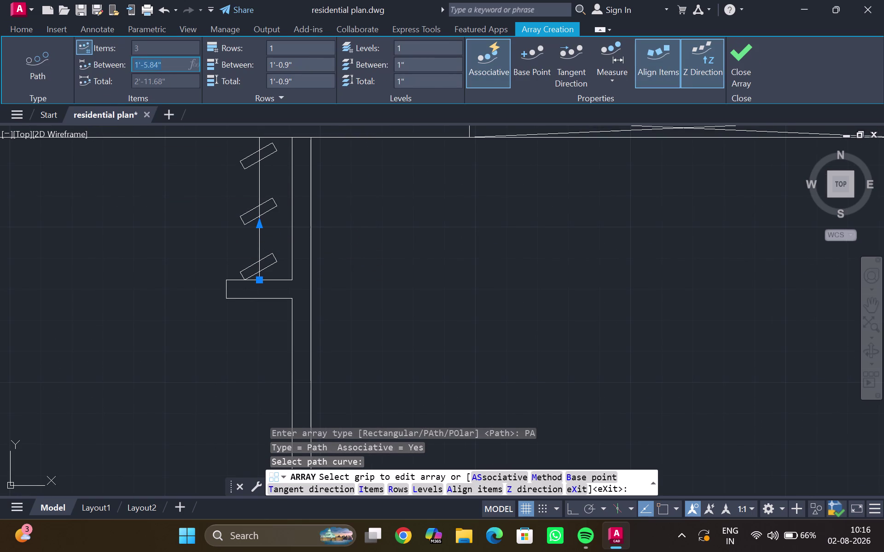
key(BackSpace)
key(BackSpace)
key(5)
key(shift+quotedbl)
key(Return)
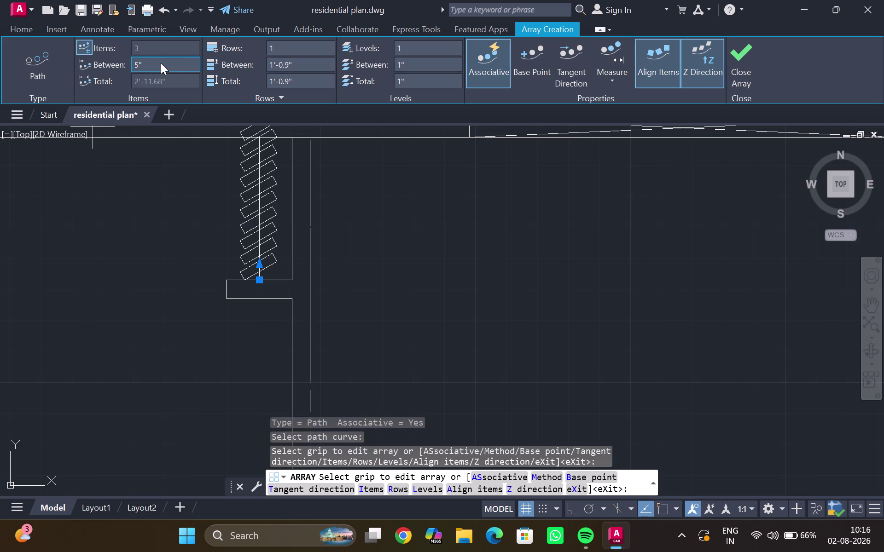
middle_drag(183, 179, 147, 234)
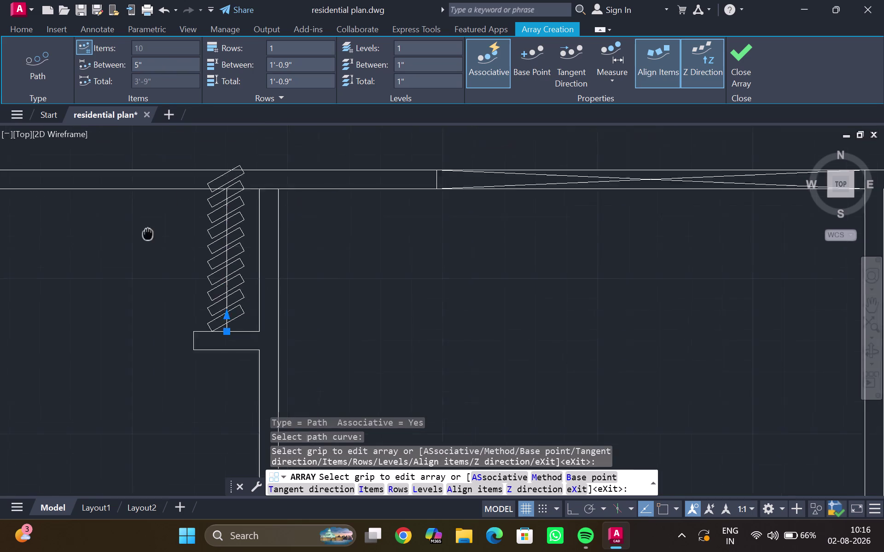
middle_drag(148, 234, 130, 257)
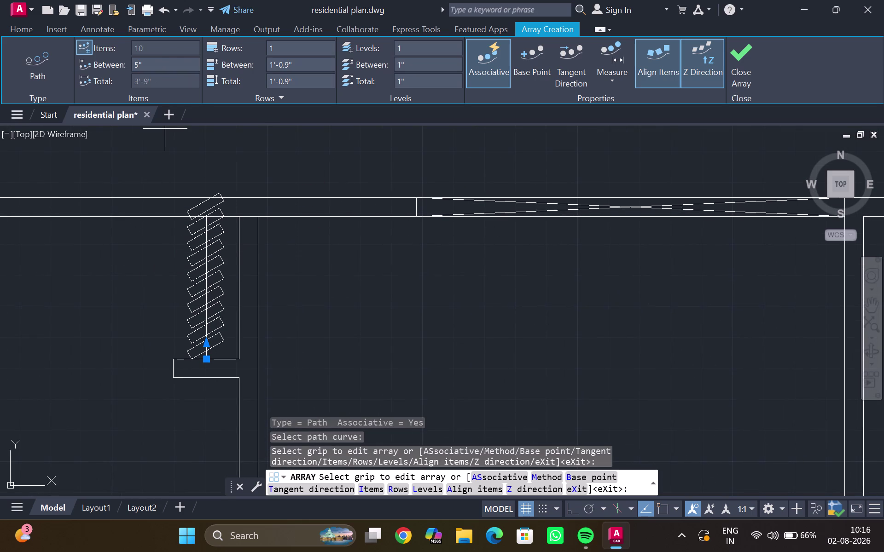
click(163, 42)
click(81, 38)
click(87, 46)
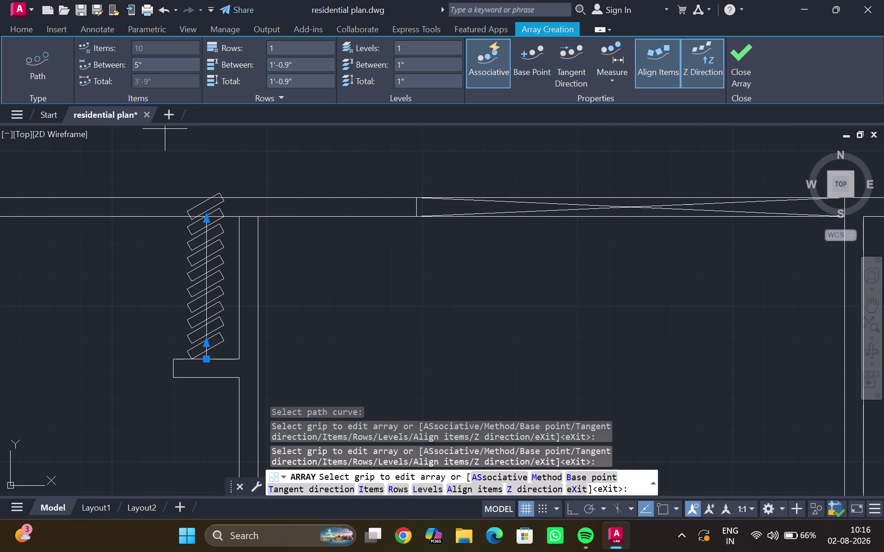
Set the array item count to 8 and finish the array.
click(149, 47)
key(BackSpace)
key(8)
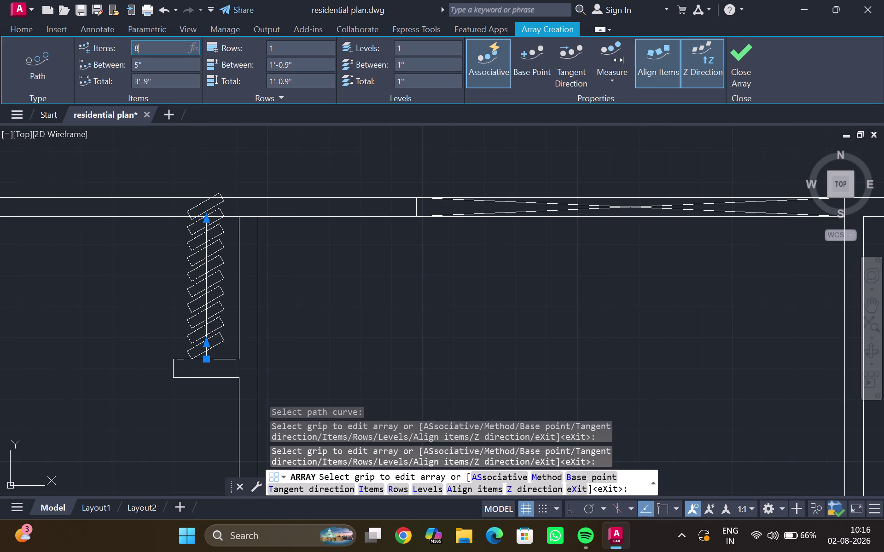
key(Return)
scroll(down, 3)
scroll(down, 3)
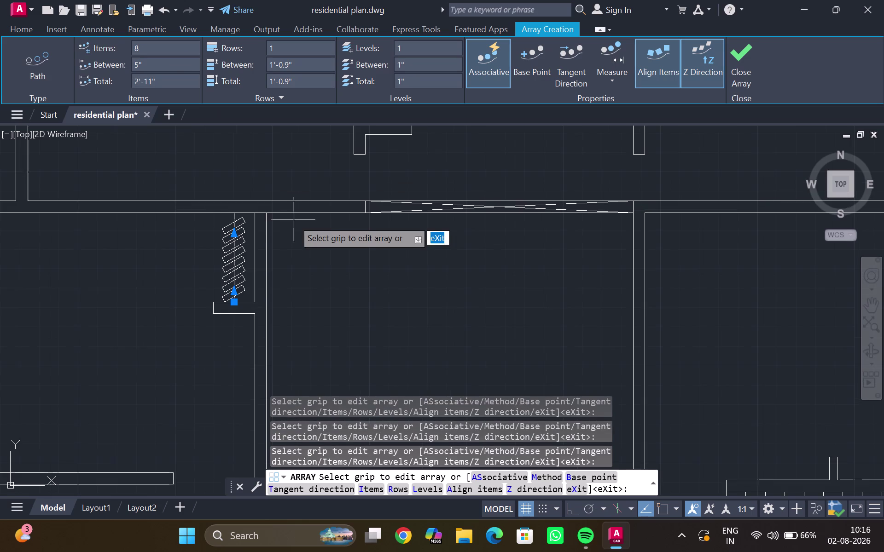
key(Escape)
scroll(down, 3)
middle_drag(365, 274, 230, 199)
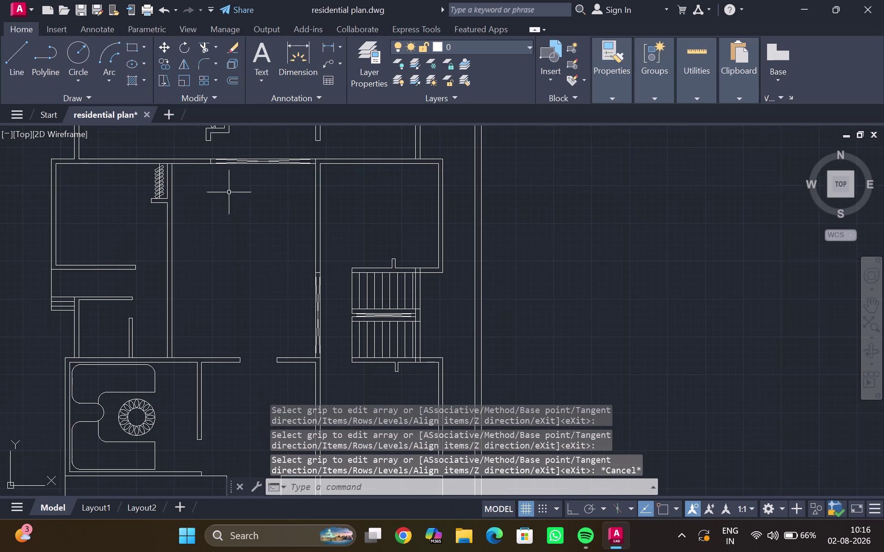
Draw an Ortho horizontal line from the notch above the staircase to the right wall.
middle_drag(292, 254, 189, 199)
scroll(up, 3)
middle_drag(175, 198, 178, 231)
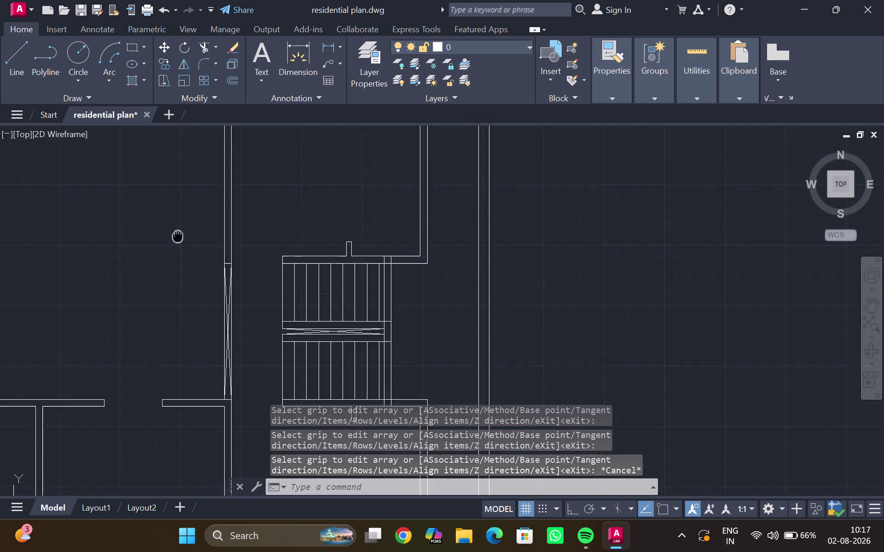
middle_drag(178, 232, 170, 250)
middle_drag(311, 230, 230, 181)
scroll(up, 3)
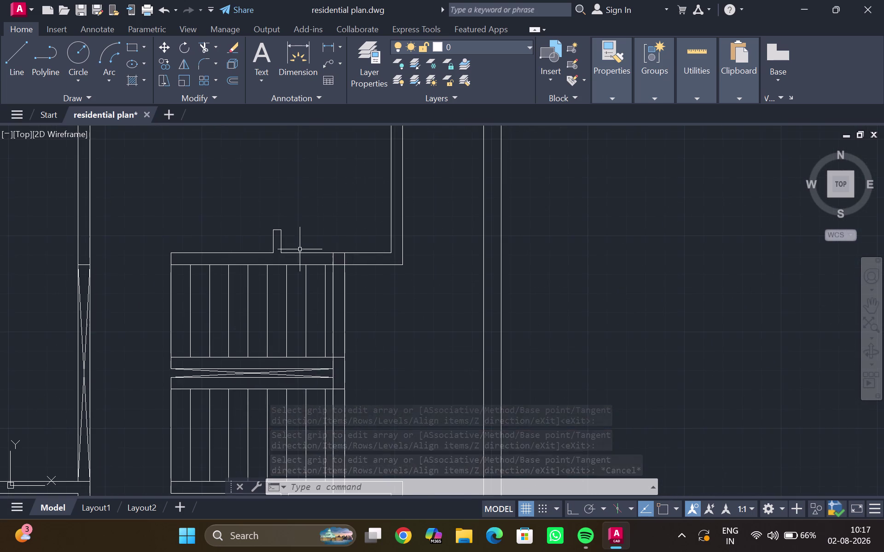
scroll(up, 3)
key(l)
key(Return)
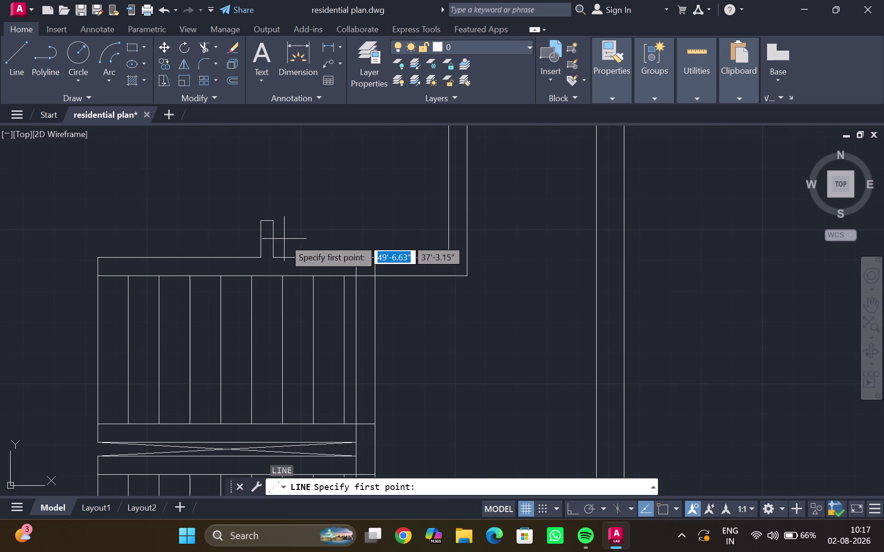
scroll(up, 3)
click(264, 238)
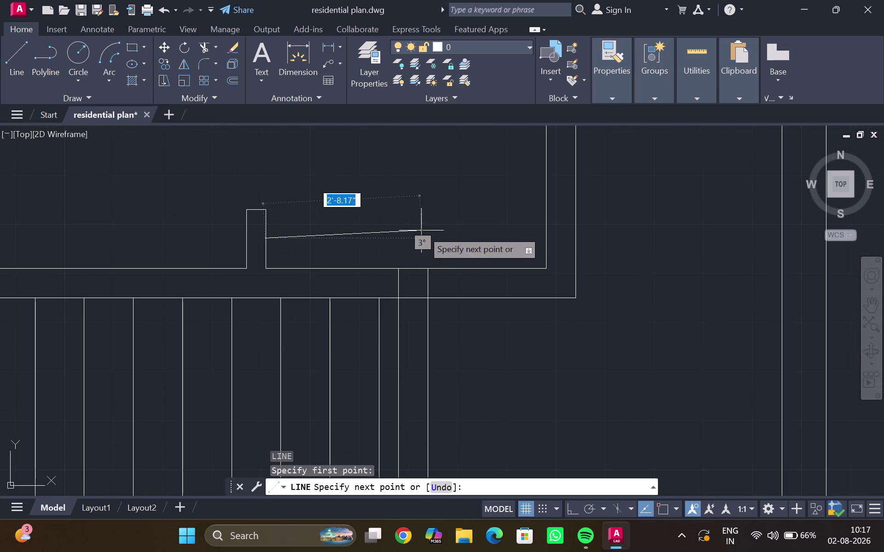
click(570, 513)
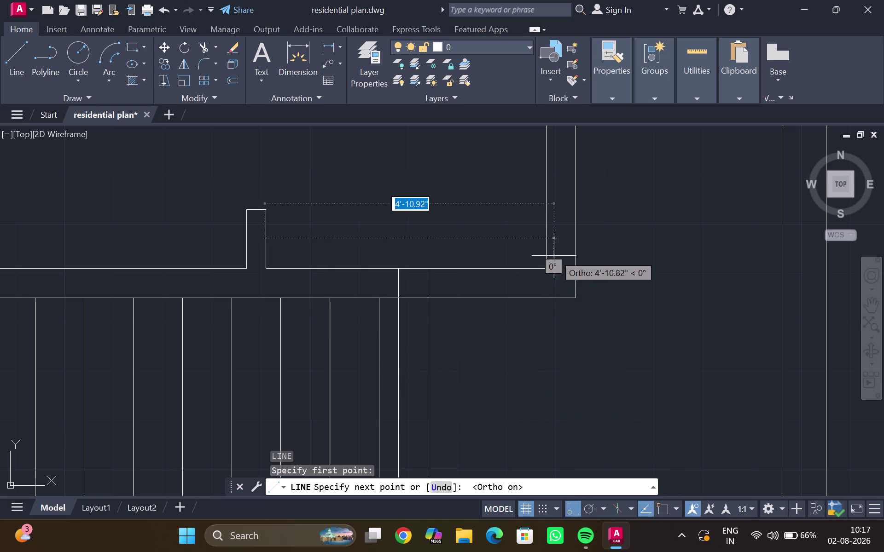
click(560, 244)
key(Escape)
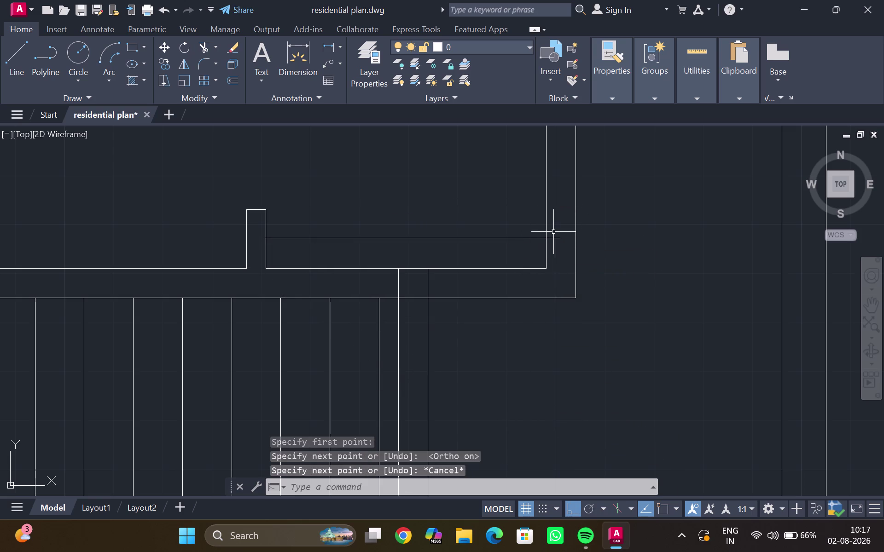
Trim the overhanging wall piece at the new line's right end.
key(t)
key(r)
key(Return)
click(547, 232)
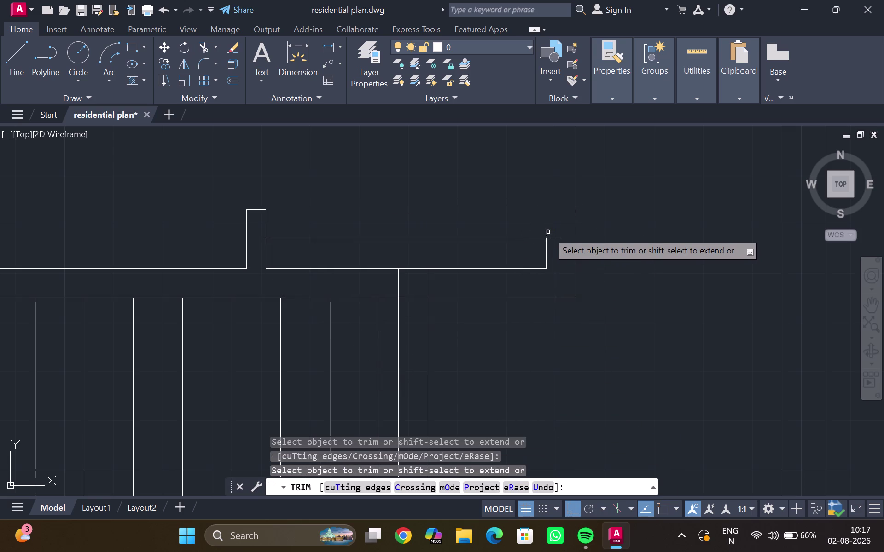
click(554, 239)
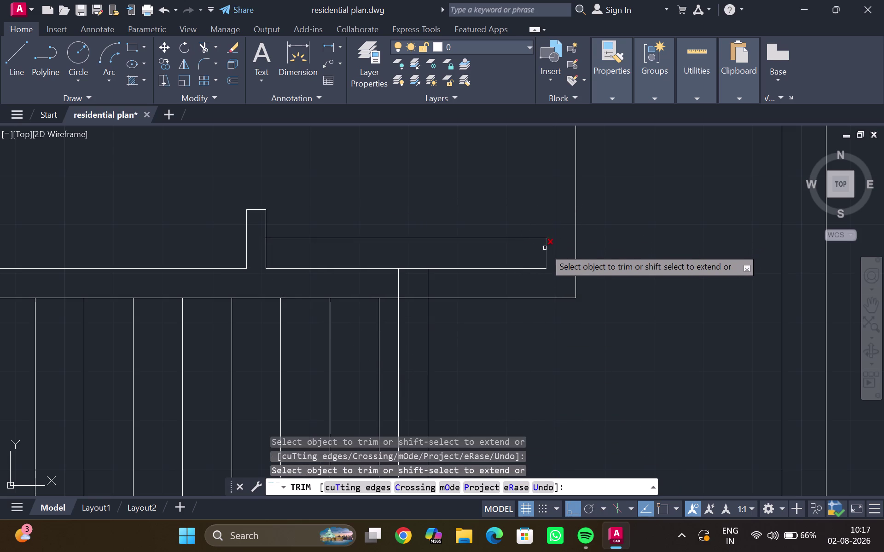
key(ctrl+z)
key(ctrl+z)
click(553, 240)
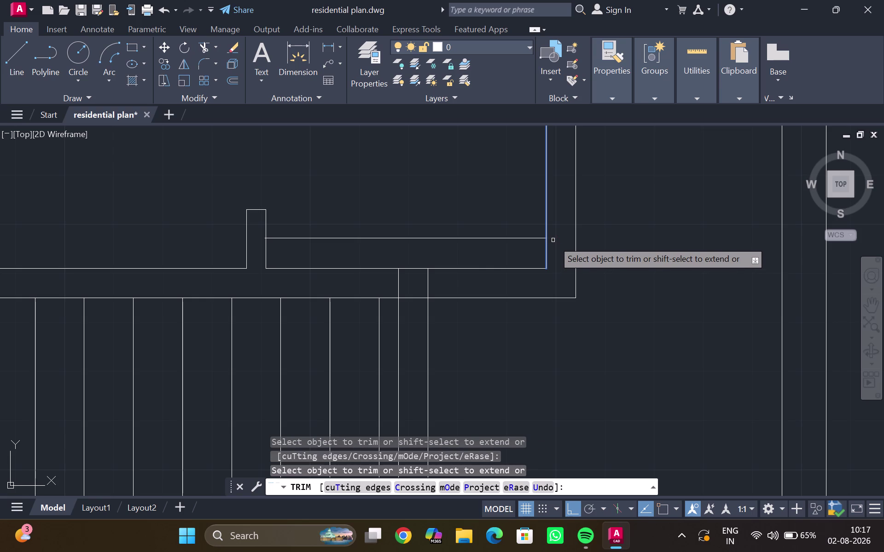
key(Escape)
scroll(down, 3)
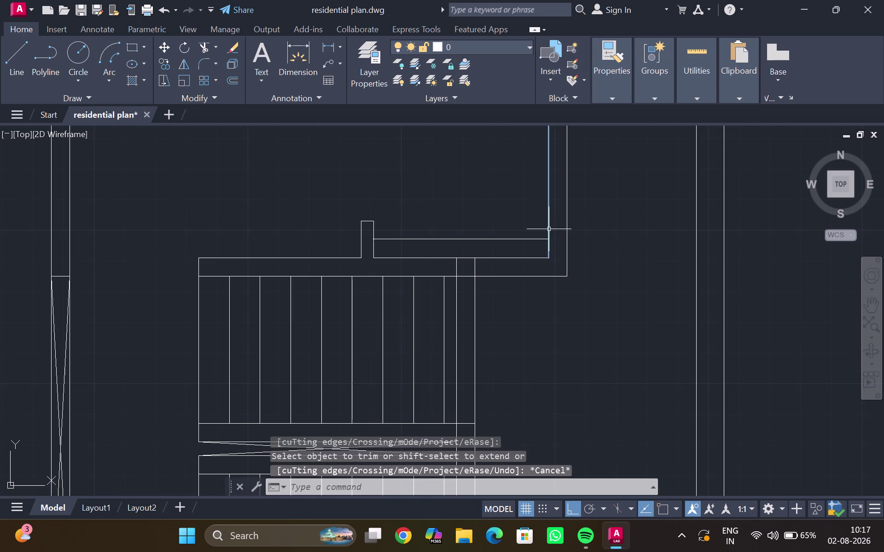
click(549, 229)
key(Escape)
scroll(down, 3)
scroll(down, 3)
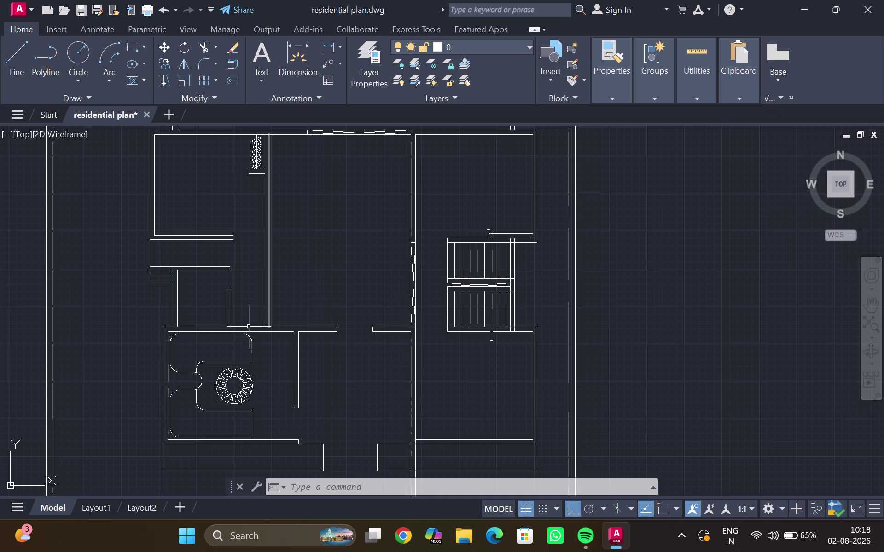
scroll(up, 3)
scroll(down, 3)
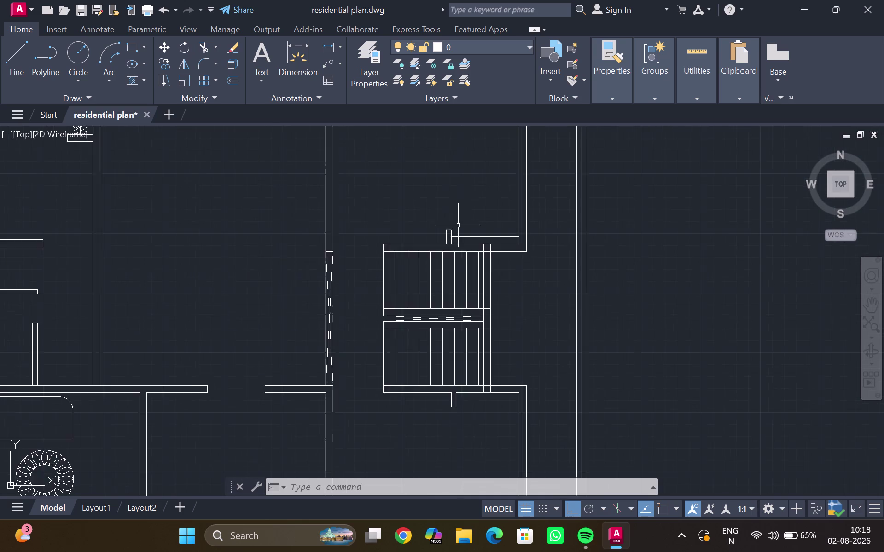
scroll(down, 3)
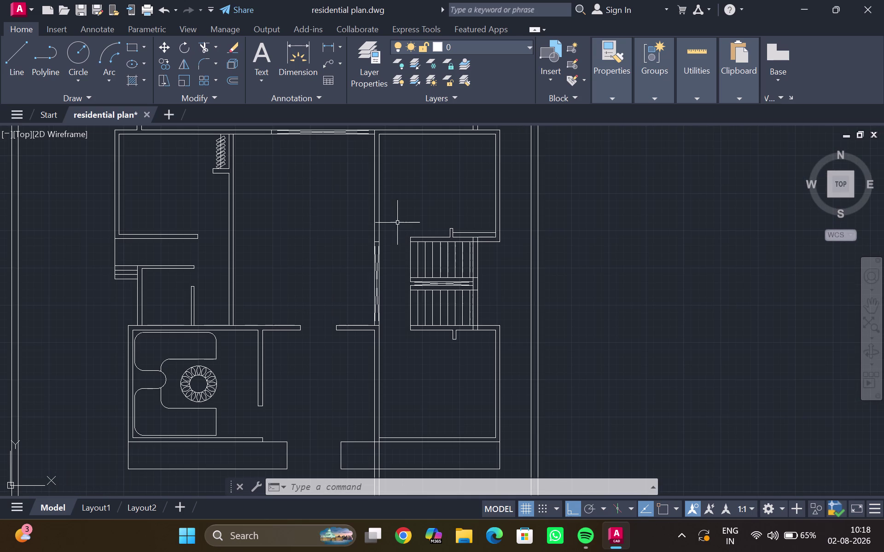
scroll(down, 3)
middle_drag(362, 229, 353, 240)
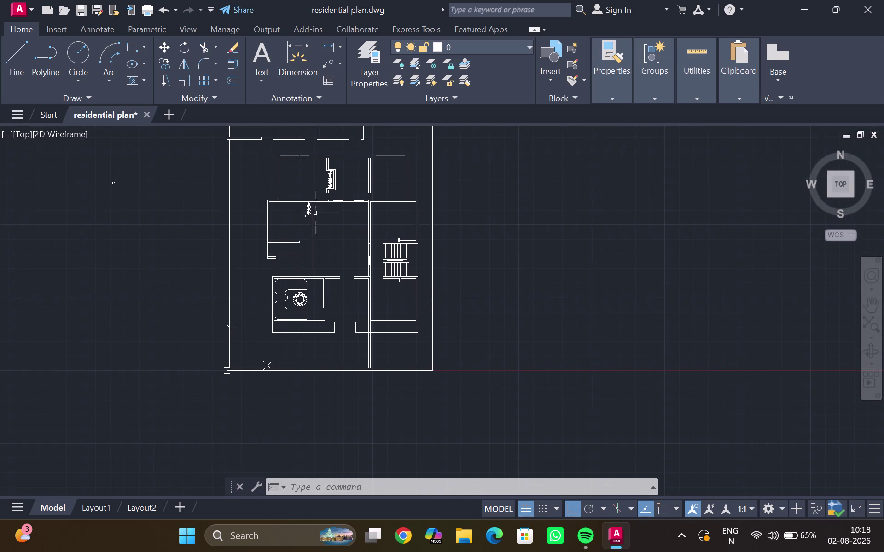
scroll(up, 3)
middle_drag(130, 208, 244, 222)
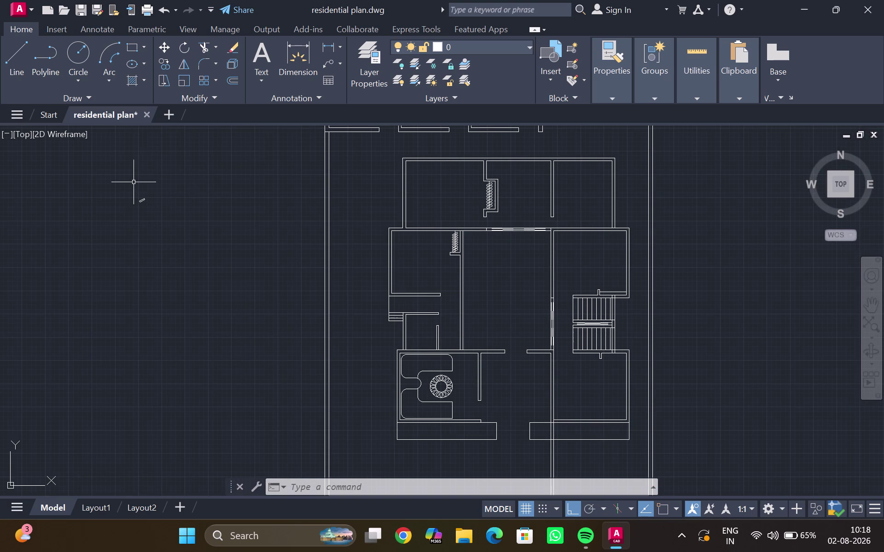
scroll(up, 3)
scroll(up, 3)
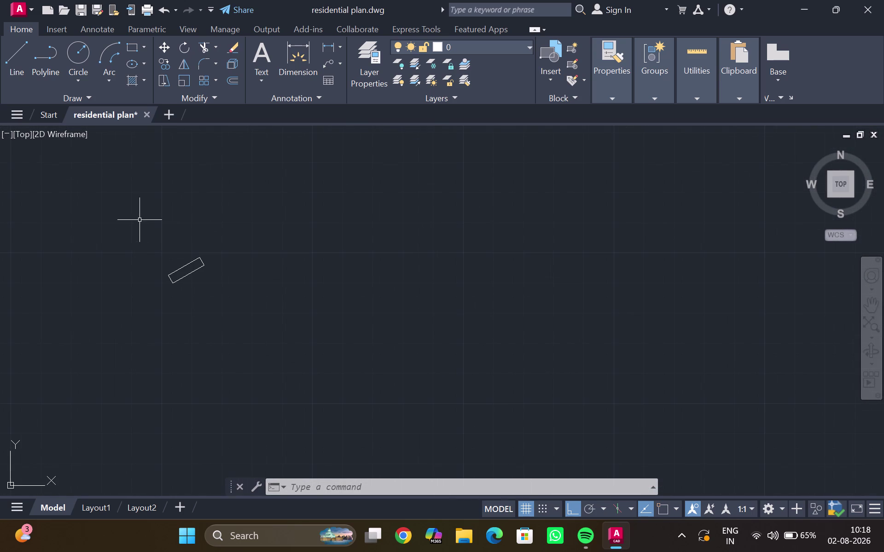
Move the lone tilted rectangle to just outside the right side of the plan.
drag(162, 222, 216, 309)
drag(189, 227, 135, 265)
key(m)
key(Return)
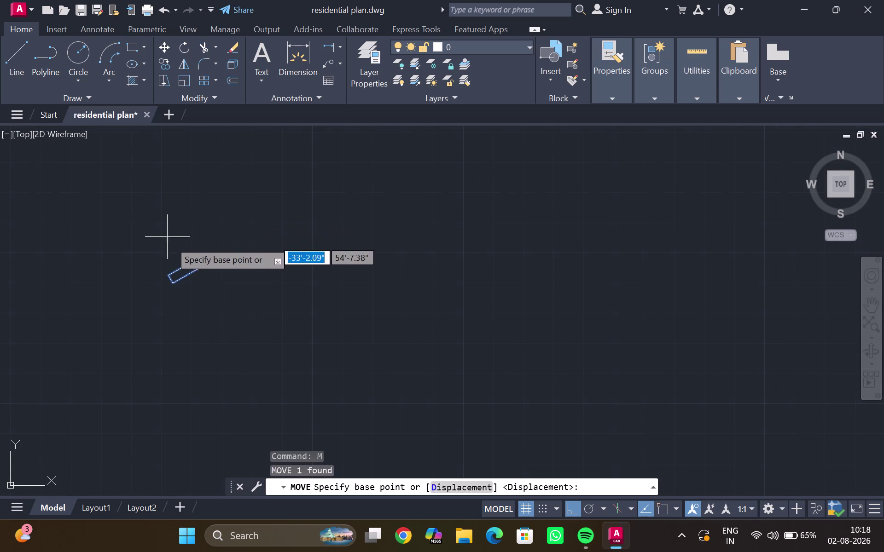
scroll(up, 3)
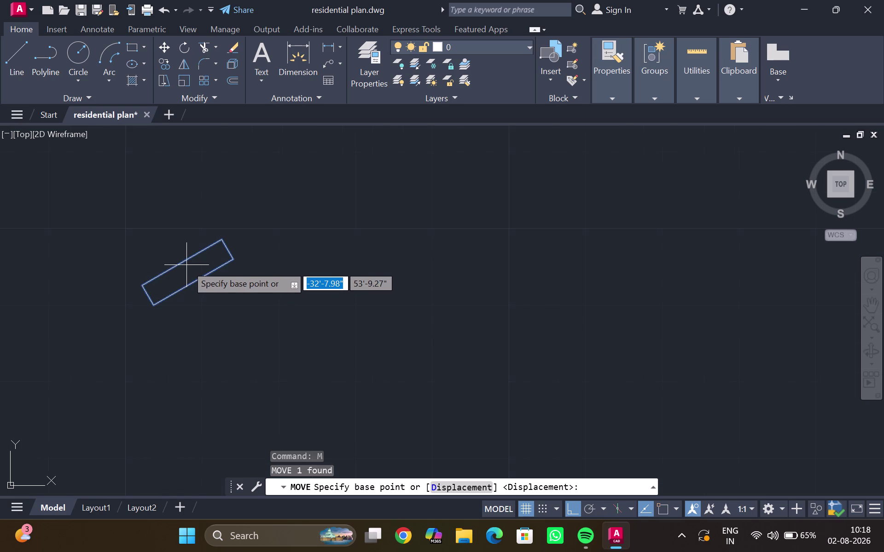
click(204, 253)
scroll(down, 3)
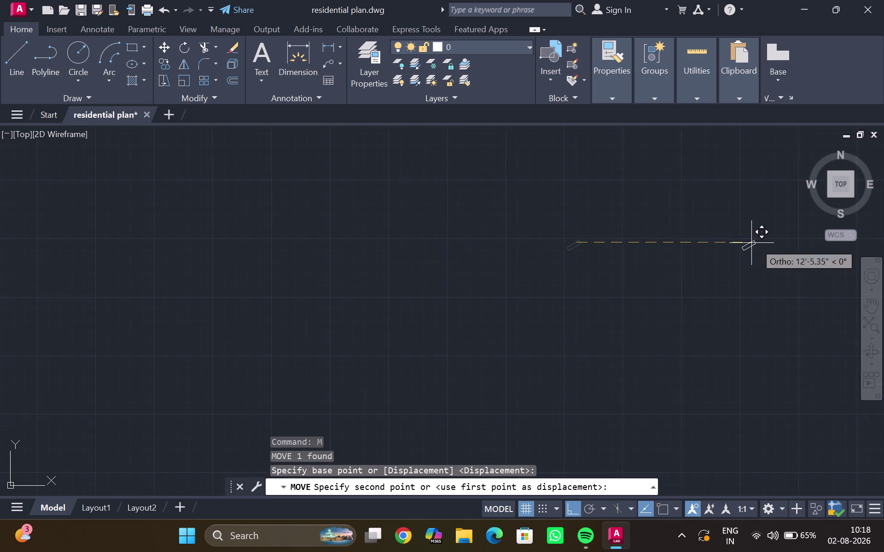
middle_drag(742, 242, 271, 190)
scroll(down, 3)
middle_drag(638, 230, 251, 207)
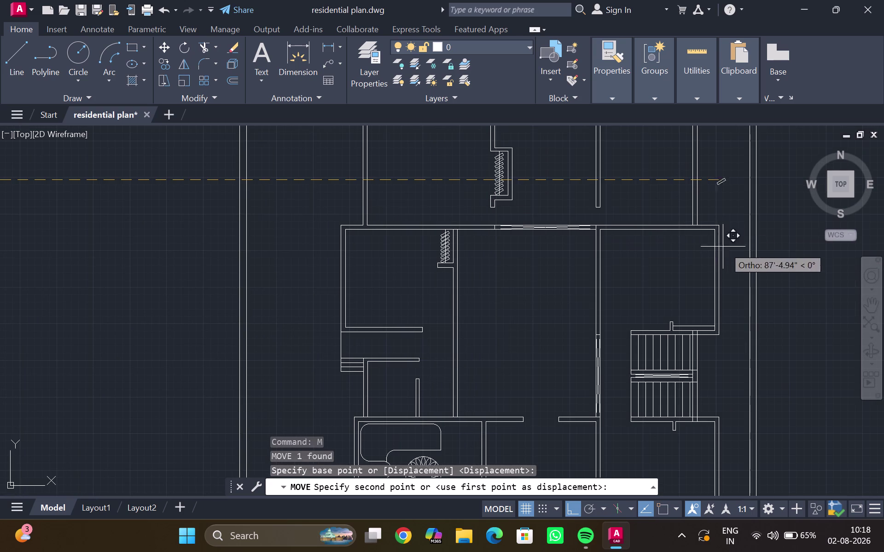
click(780, 231)
Select then deselect the rectangle, and view the wall below the staircase.
scroll(up, 3)
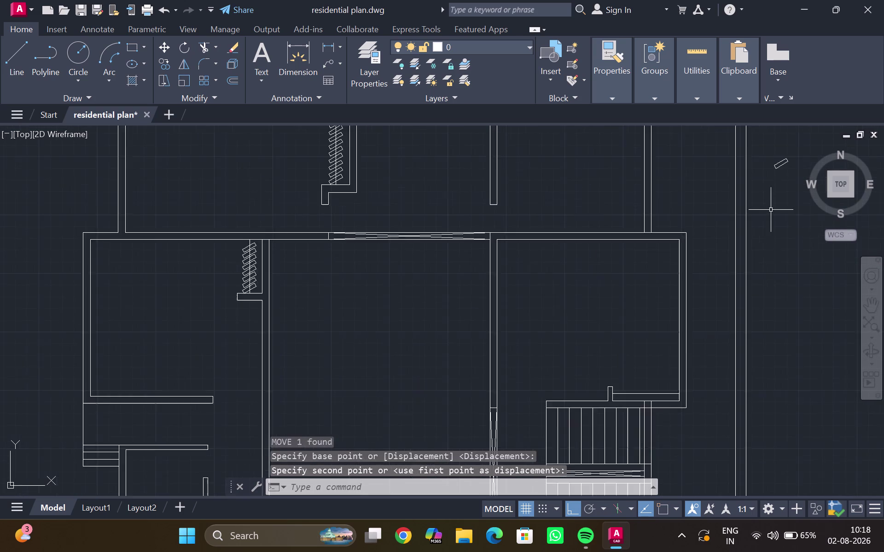
middle_drag(764, 210, 556, 243)
scroll(up, 3)
scroll(down, 3)
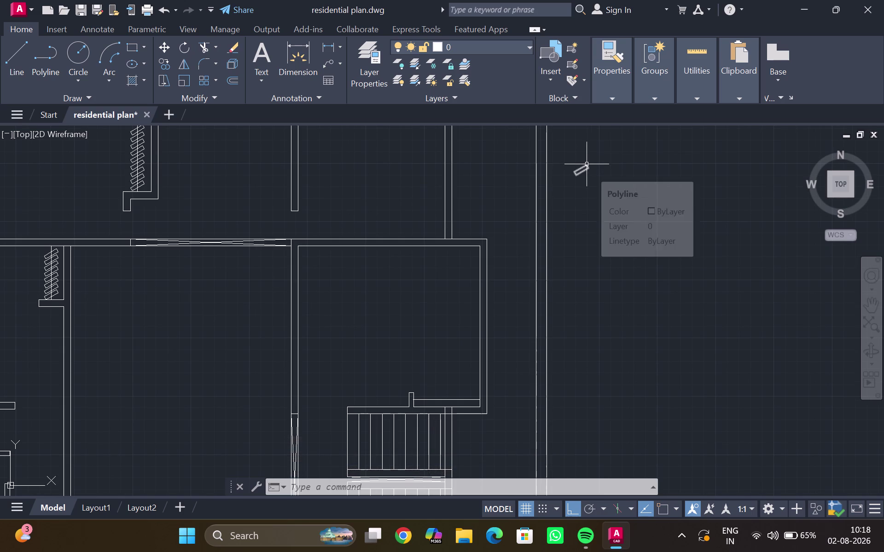
click(586, 166)
scroll(down, 3)
scroll(down, 3)
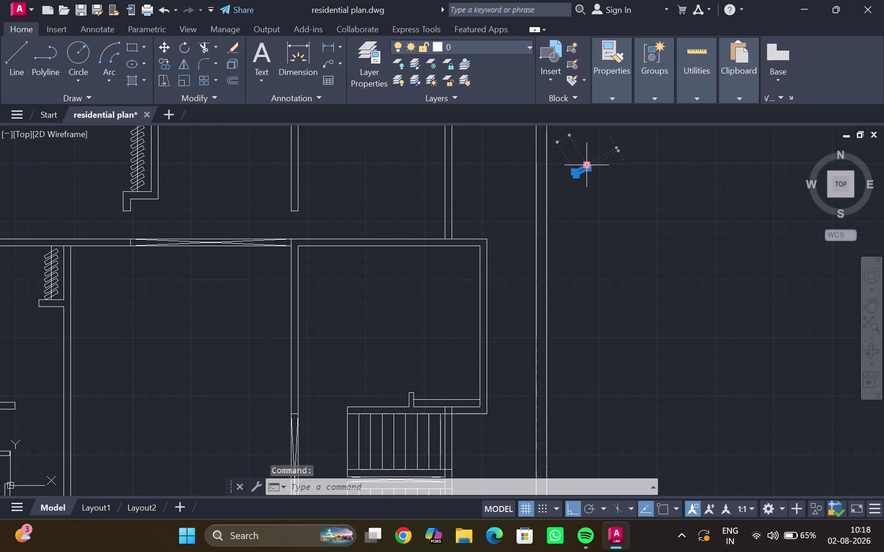
scroll(down, 3)
middle_drag(583, 268, 561, 136)
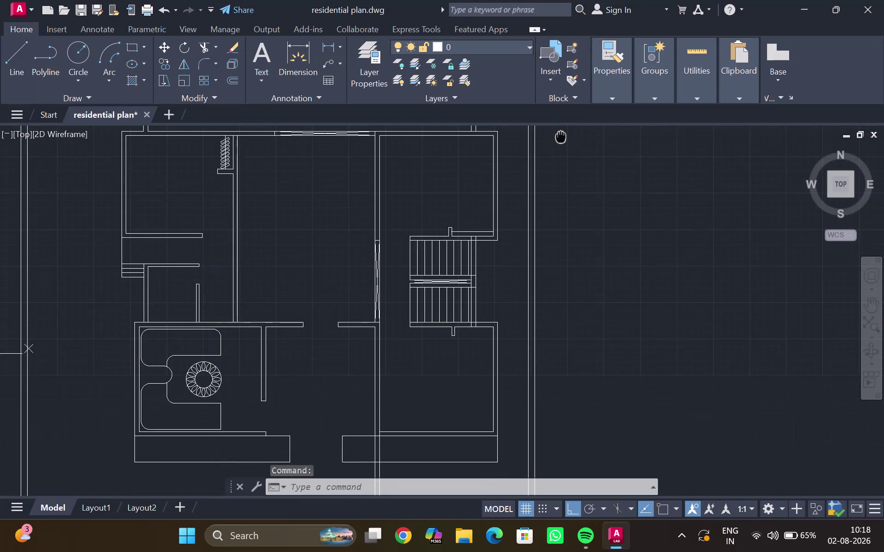
middle_drag(561, 136, 541, 211)
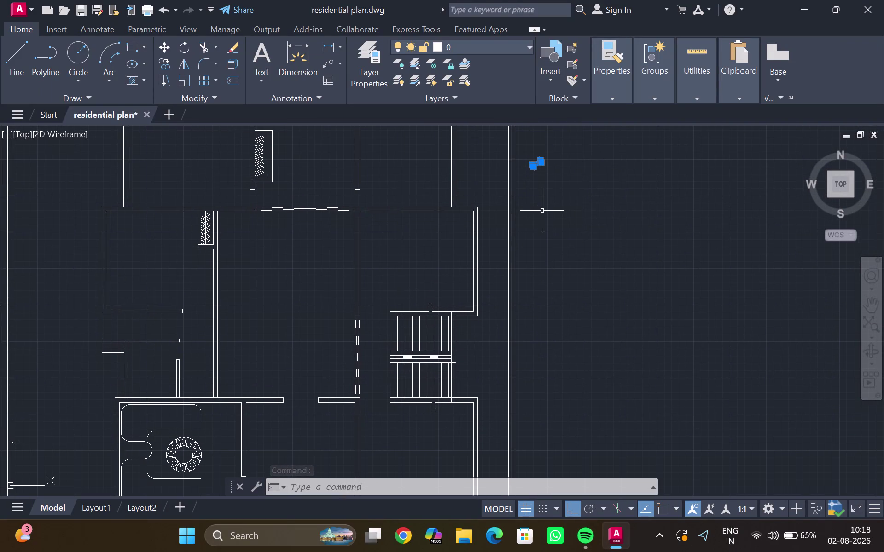
key(Escape)
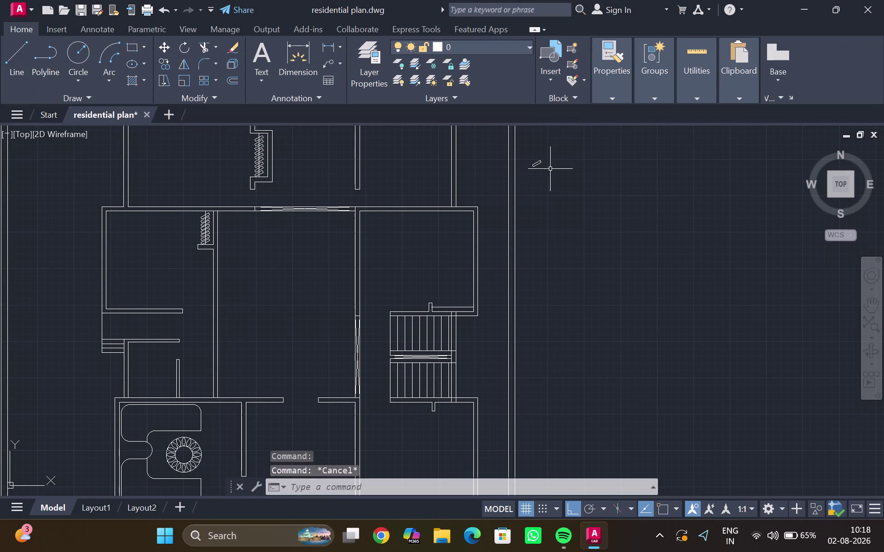
scroll(up, 3)
middle_drag(456, 381, 445, 287)
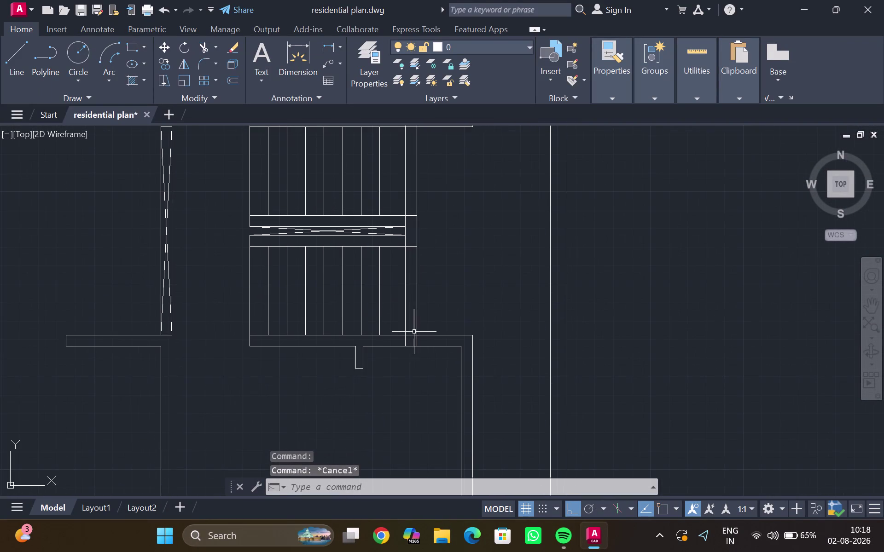
Draw a line from the notch below the stairs to the right-hand wall.
key(l)
key(Return)
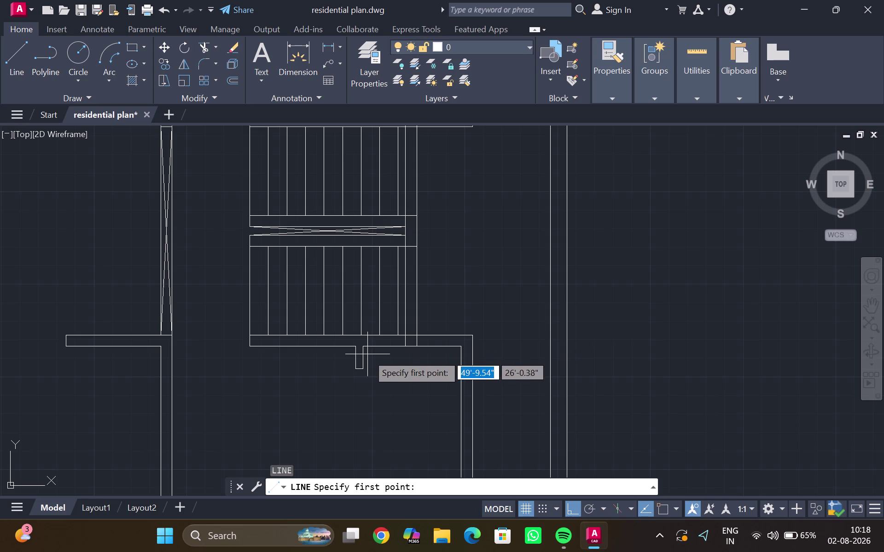
click(363, 357)
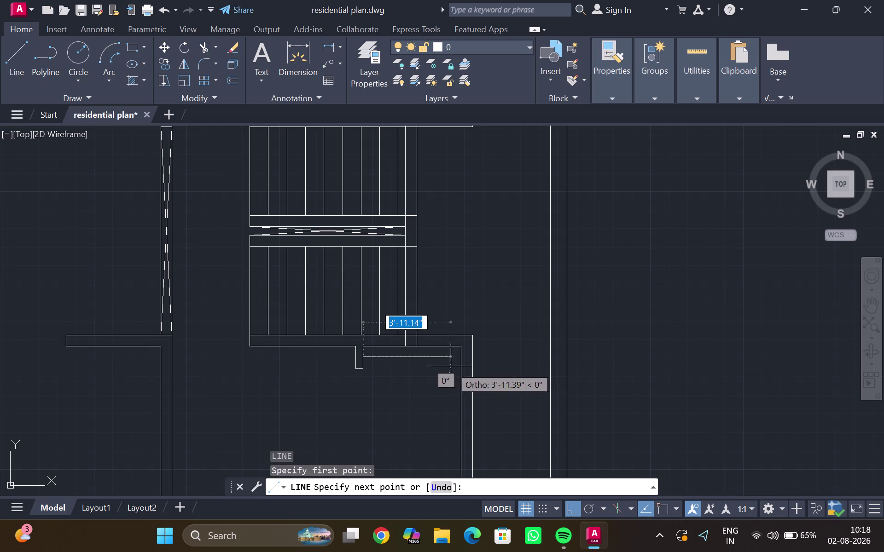
key(Escape)
key(l)
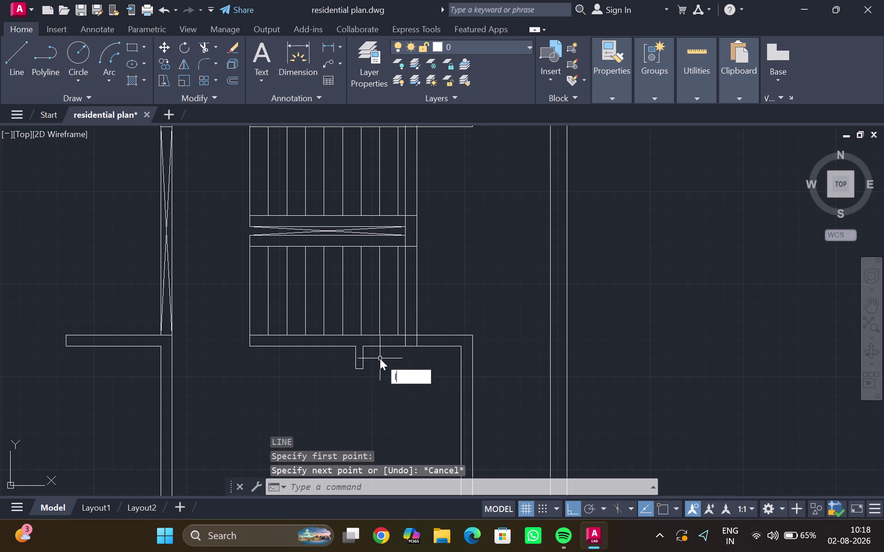
key(Return)
scroll(up, 3)
click(336, 364)
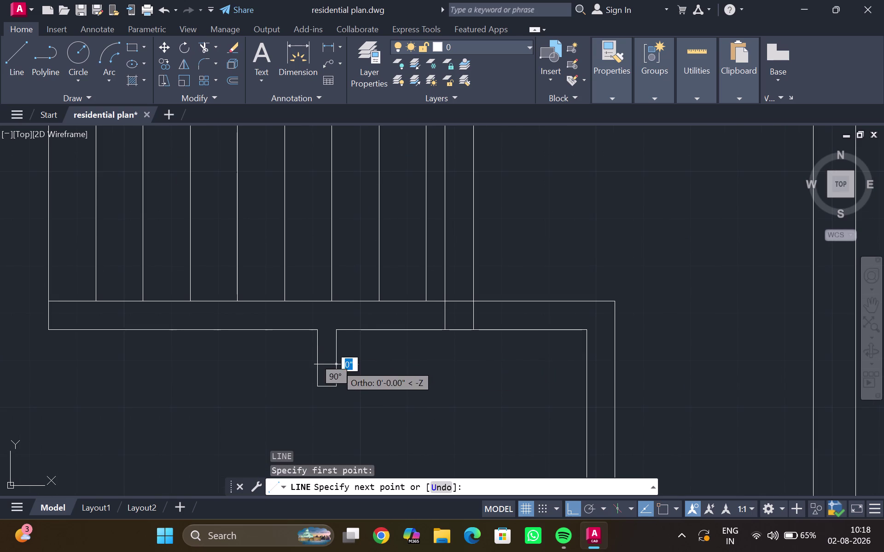
click(600, 373)
key(Escape)
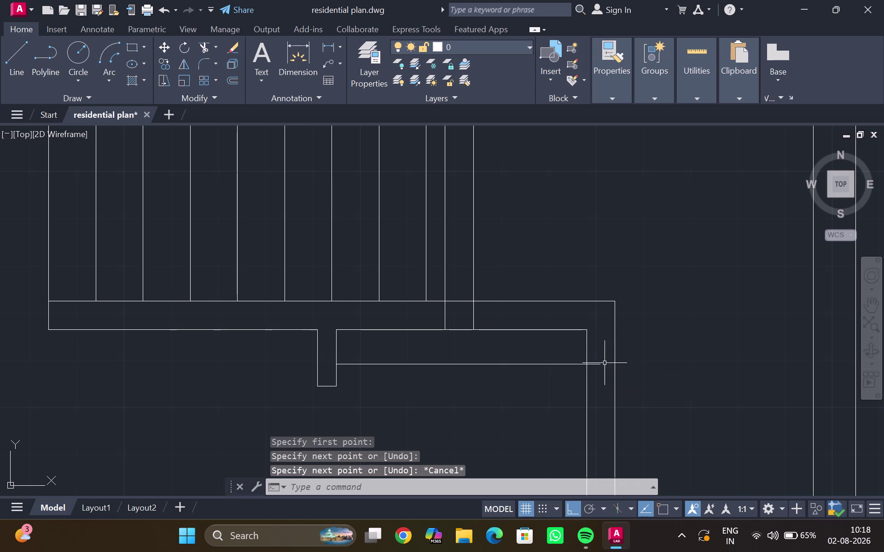
Start TRIM and cancel it, then zoom to fit the whole floor plan.
text(tr)
key(Return)
drag(593, 363, 591, 371)
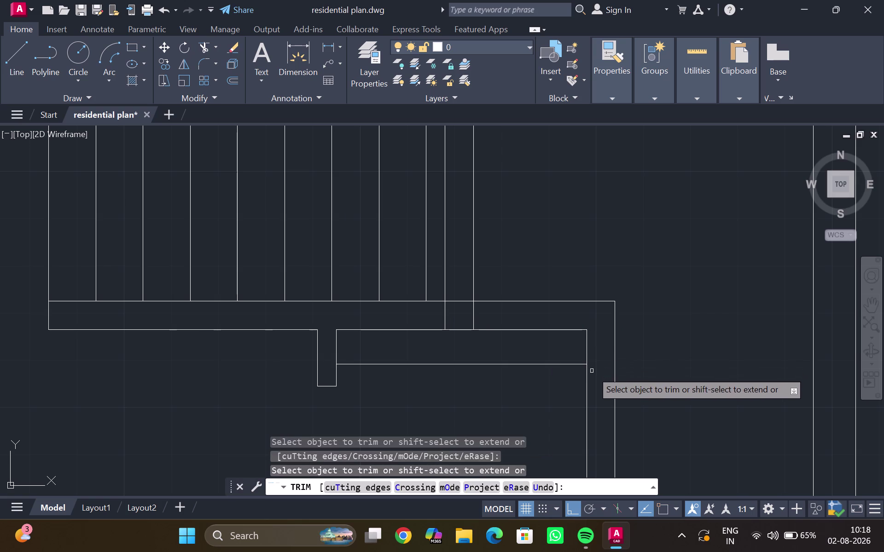
scroll(down, 3)
key(Escape)
scroll(down, 3)
middle_click(527, 348)
middle_drag(627, 236, 522, 298)
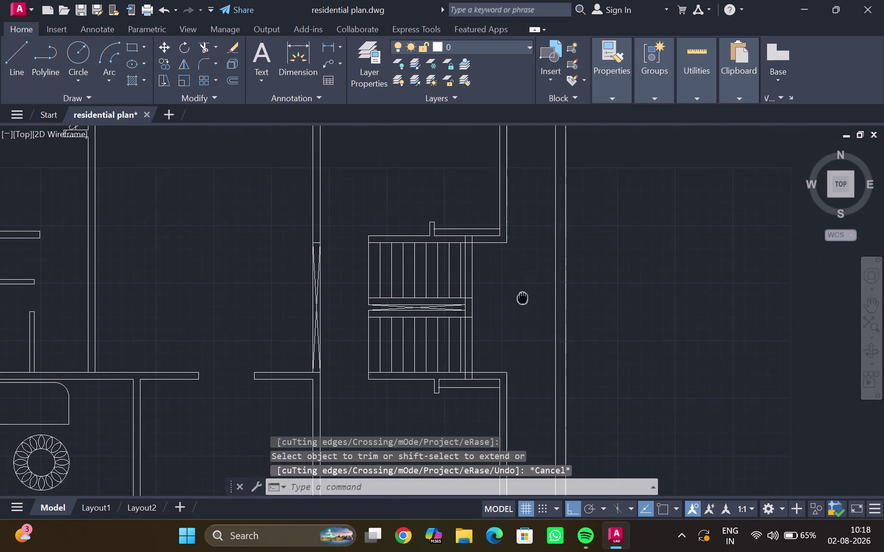
middle_drag(625, 244, 495, 332)
scroll(down, 3)
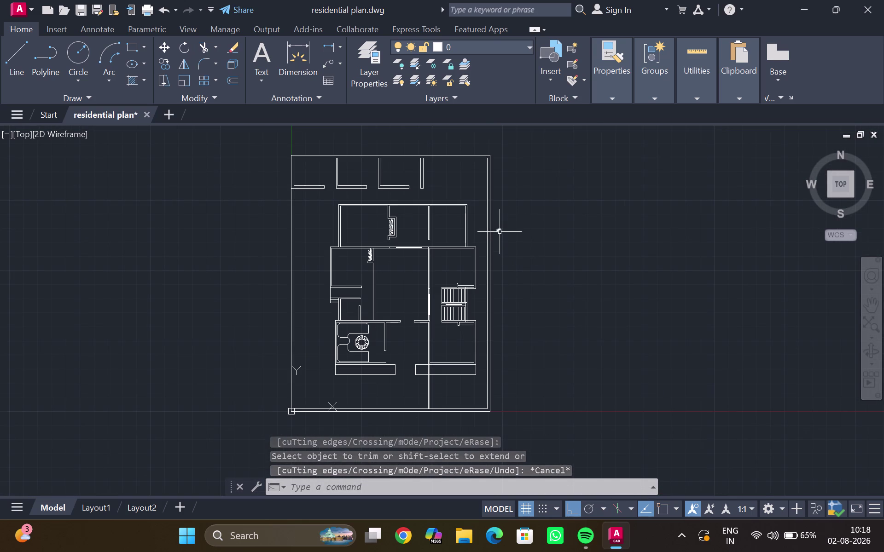
Select the small slanted car rectangle and start a COPY from a base point.
click(498, 229)
key(c)
key(o)
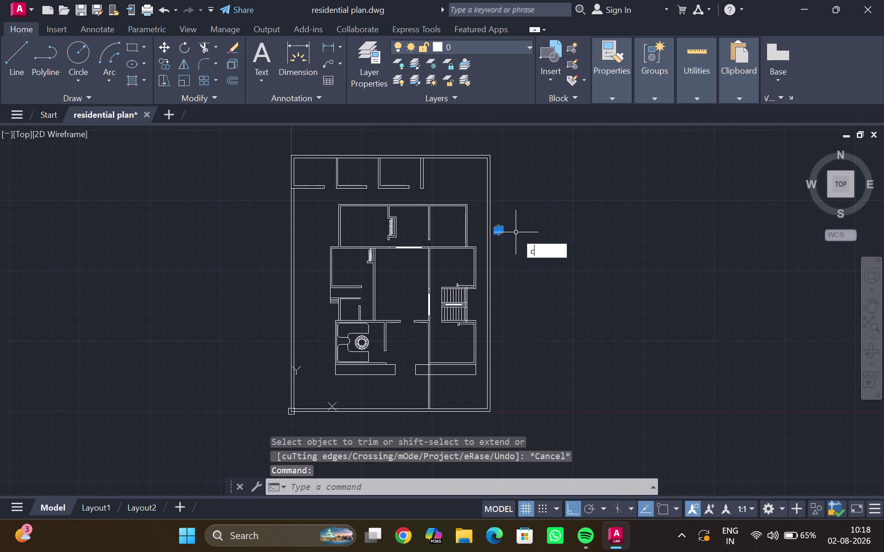
key(Return)
scroll(up, 3)
scroll(up, 3)
scroll(up, 3)
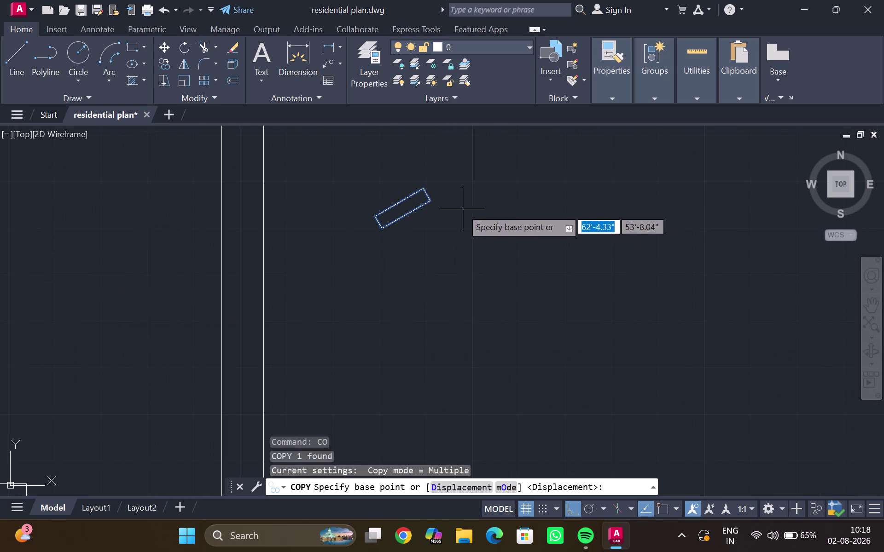
click(381, 229)
scroll(down, 3)
middle_drag(348, 371, 455, 321)
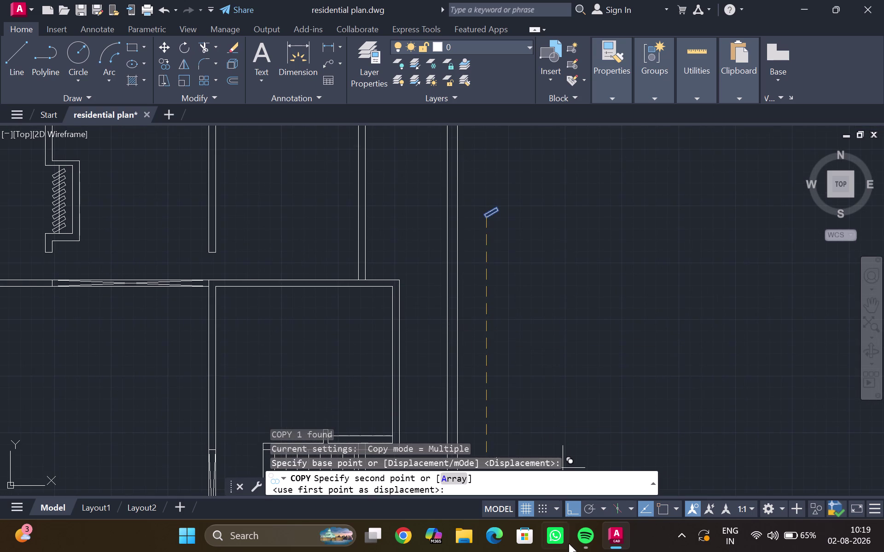
With Ortho off, drop the copy beside the wall notch below the staircase, then select it.
click(572, 505)
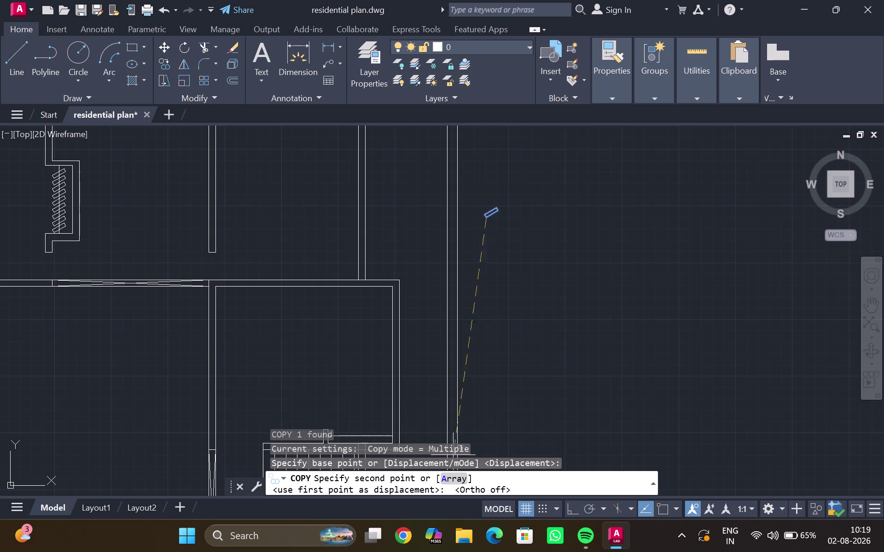
middle_drag(356, 383, 486, 279)
scroll(down, 3)
scroll(down, 3)
middle_drag(483, 377, 460, 292)
scroll(up, 3)
scroll(up, 3)
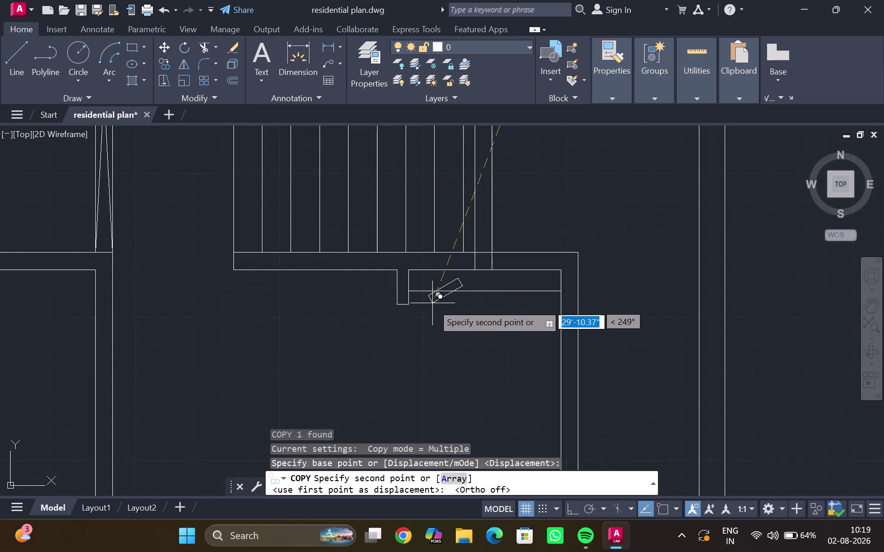
scroll(up, 3)
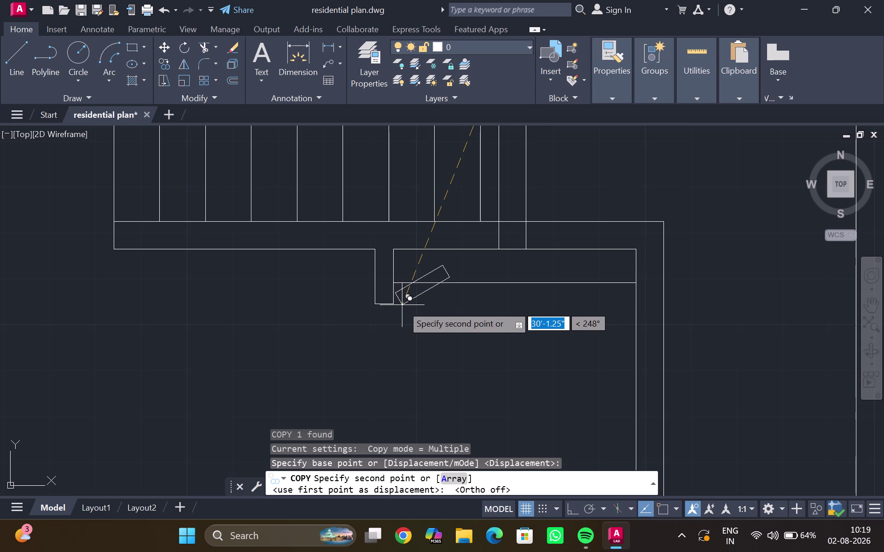
click(405, 303)
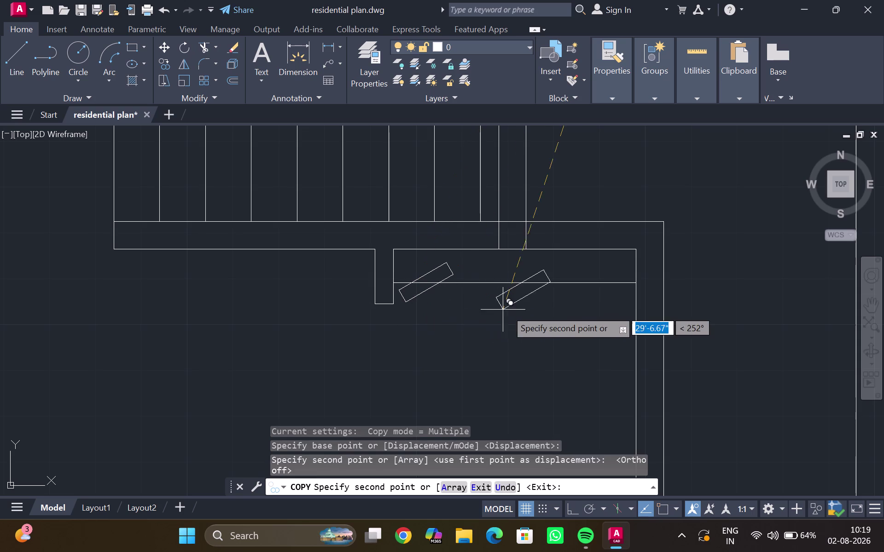
key(Escape)
click(450, 269)
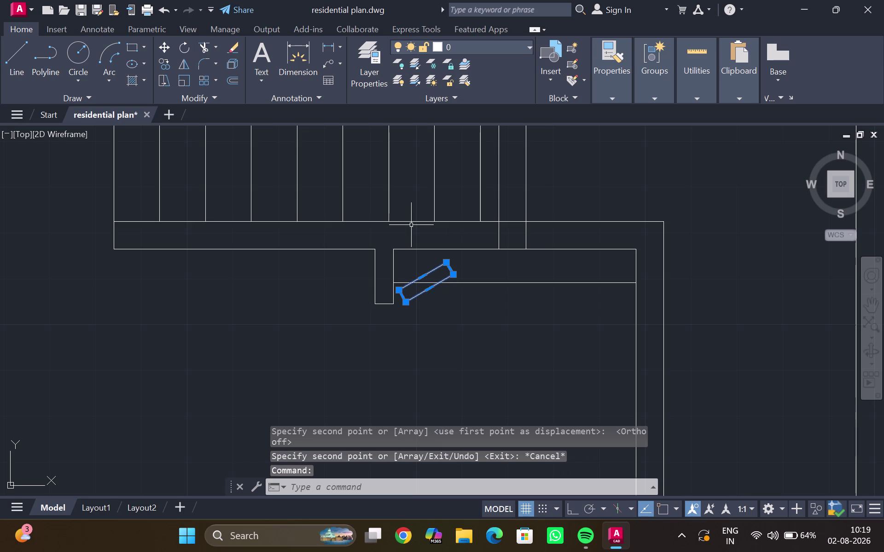
Start a path array of the car copy along the horizontal wall line.
key(a)
key(r)
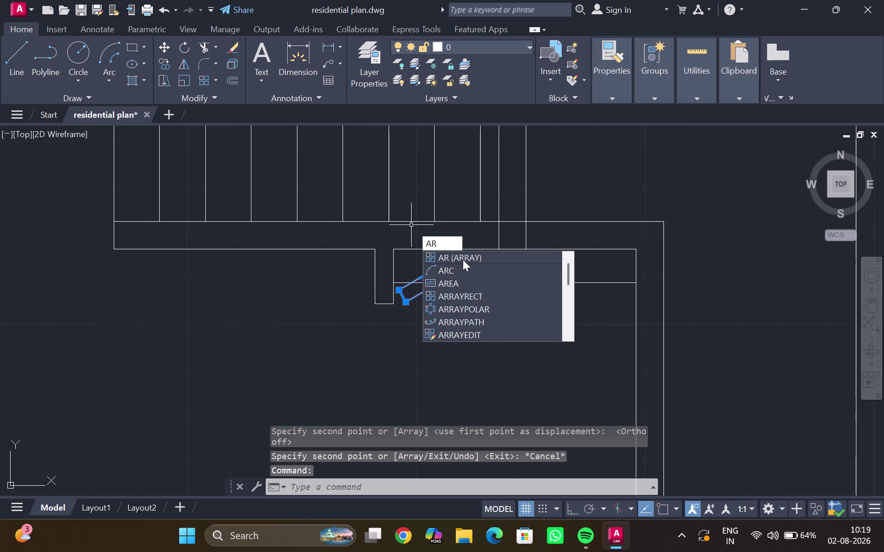
click(462, 259)
drag(482, 308, 463, 259)
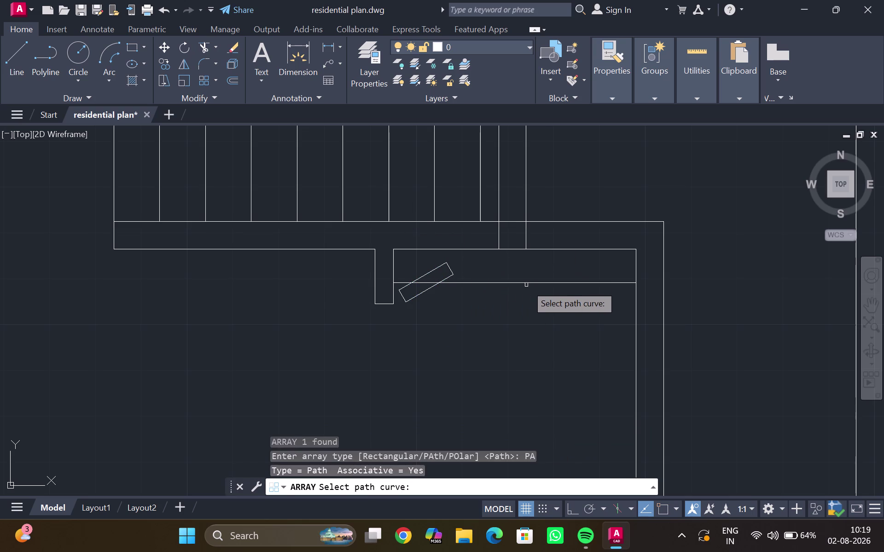
click(526, 283)
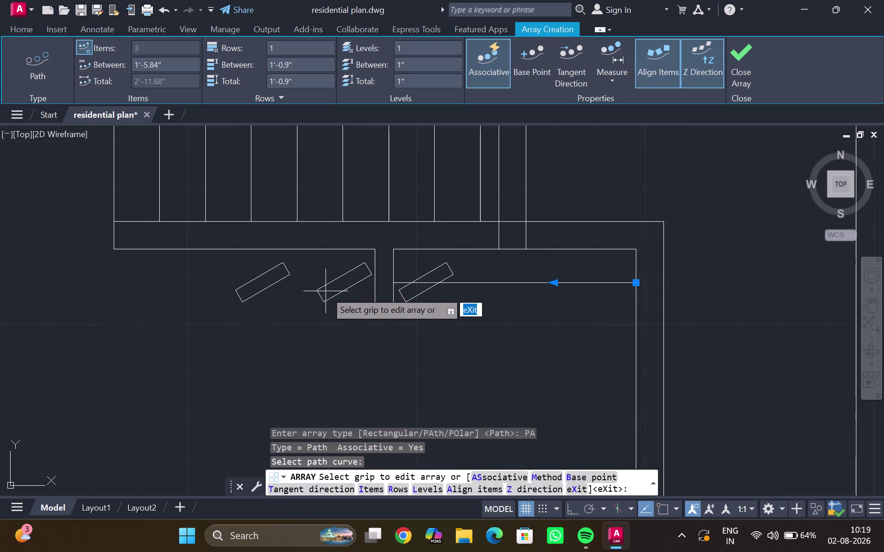
Set the path array's item count to 3.
click(173, 42)
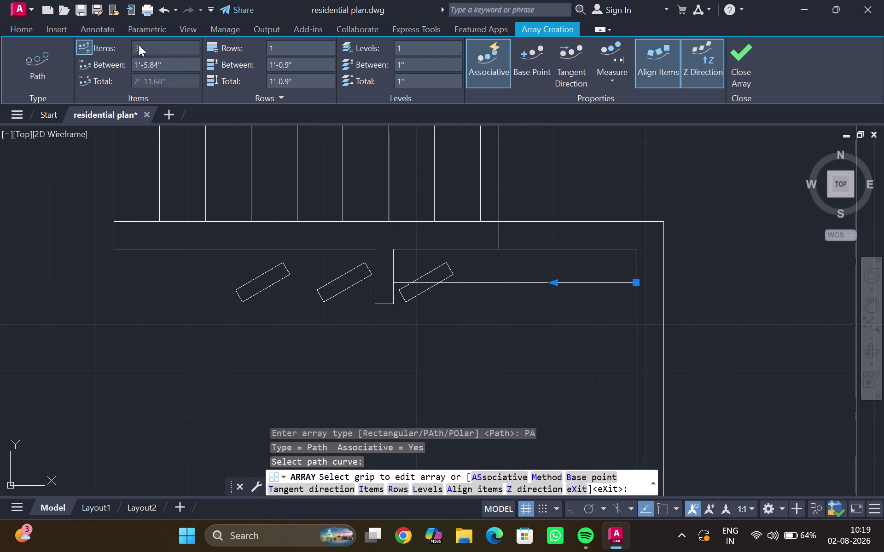
click(84, 48)
click(153, 49)
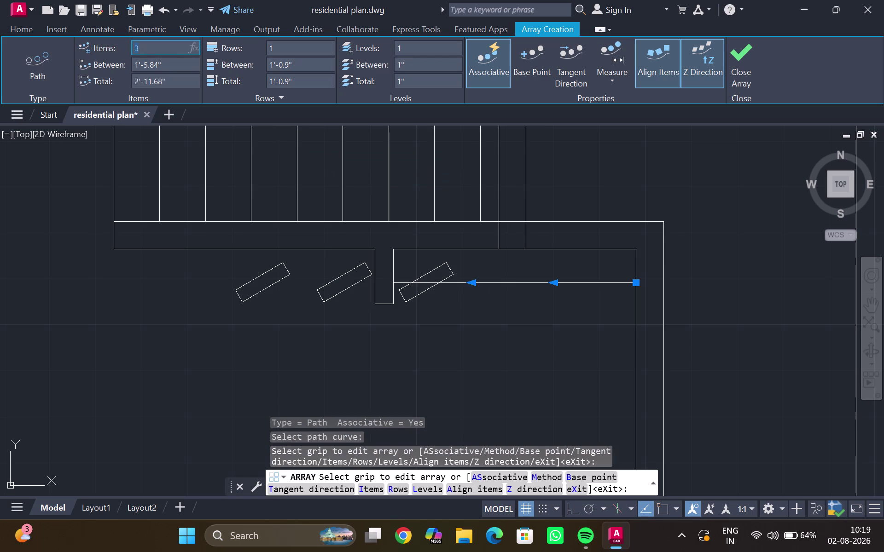
key(BackSpace)
key(BackSpace)
key(minus)
key(7)
key(Return)
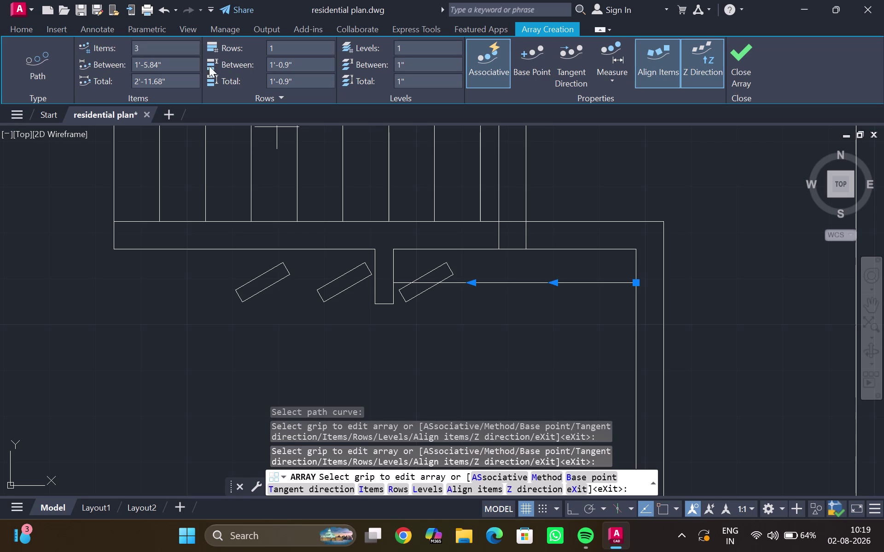
click(143, 43)
key(BackSpace)
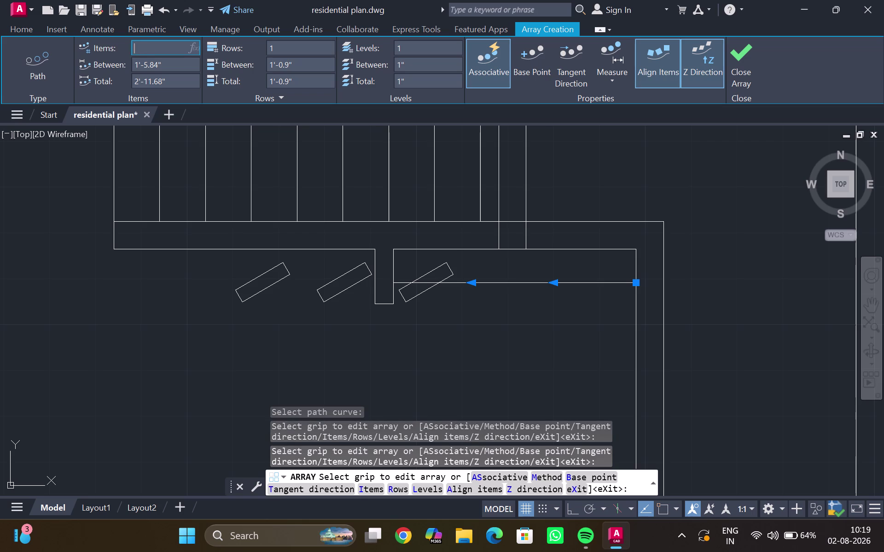
key(minus)
key(7)
key(Return)
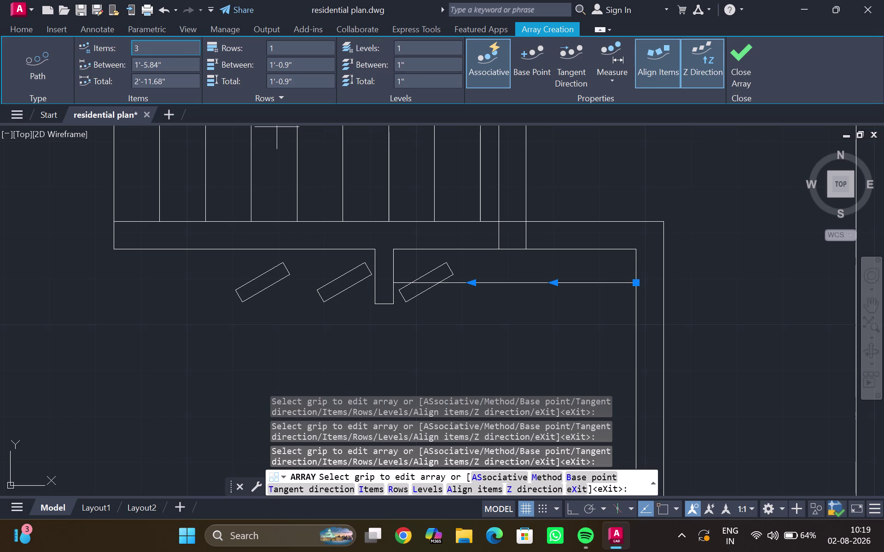
Exit the array, select the three-car array and start MOVE on it.
scroll(up, 3)
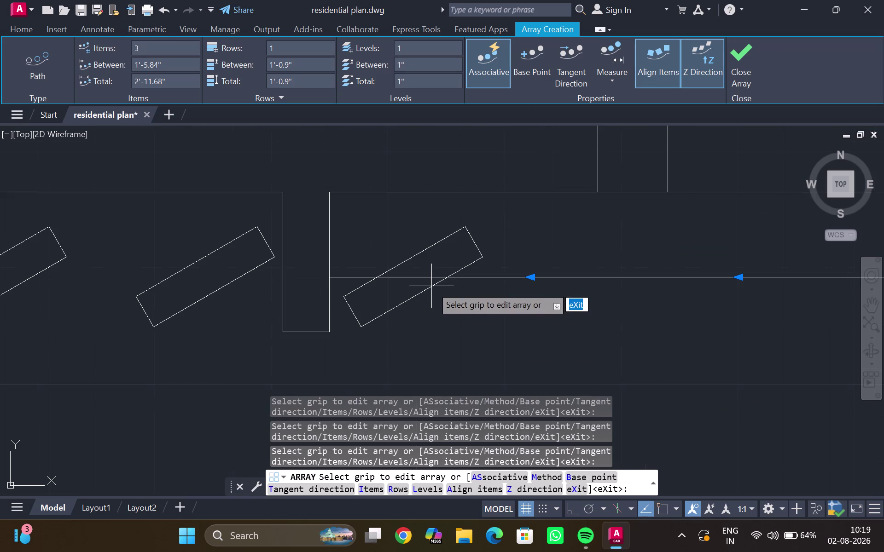
key(Escape)
click(438, 242)
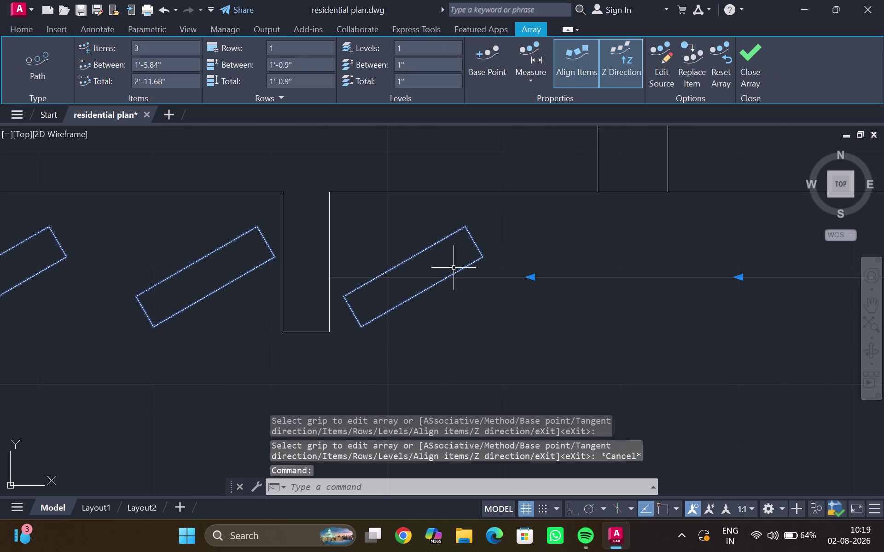
key(m)
key(Return)
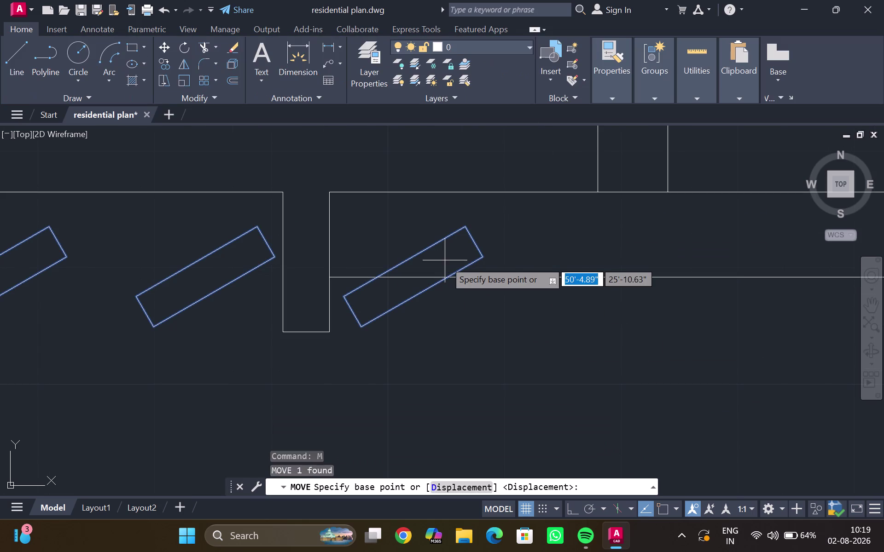
Try moving the array, then cancel in the Associative Path Array dialog.
drag(445, 263, 582, 264)
click(554, 147)
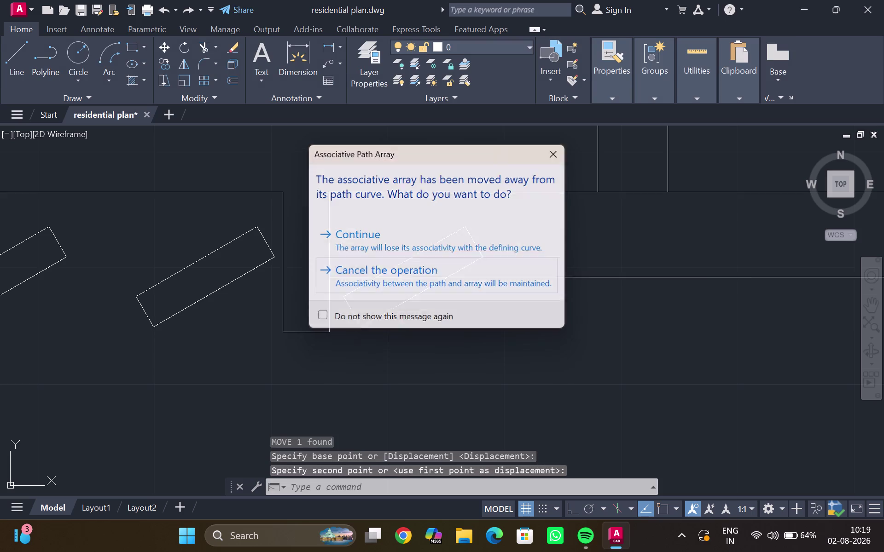
click(419, 285)
scroll(down, 3)
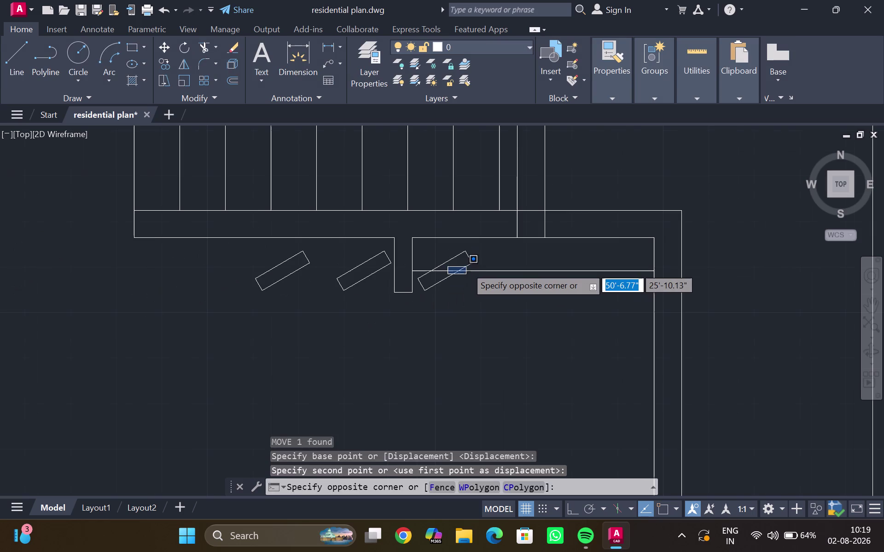
key(Escape)
Delete the three-car array and reselect the lone car block beside the plan.
click(462, 254)
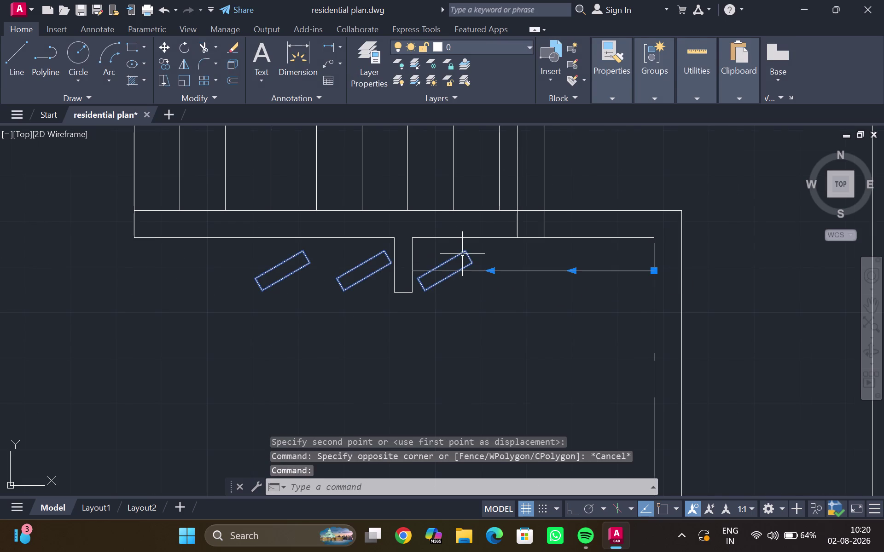
key(Delete)
scroll(down, 3)
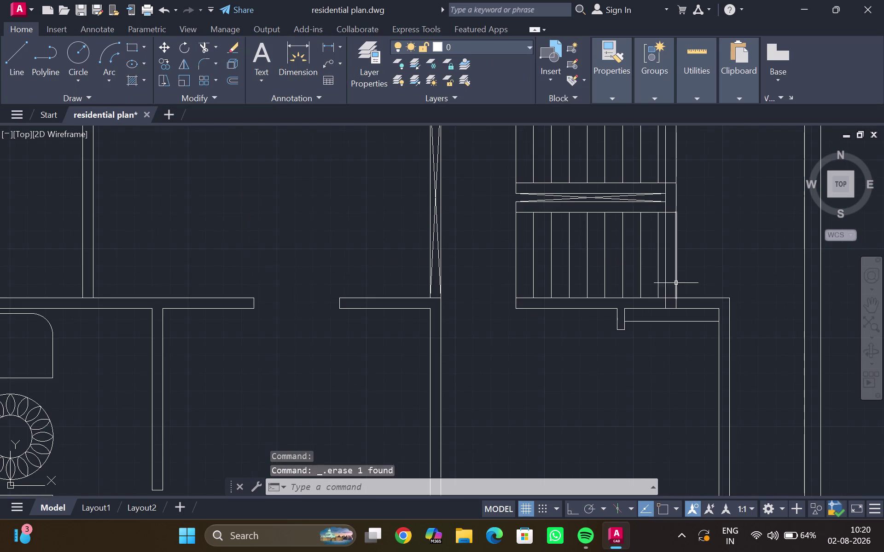
middle_drag(675, 283, 400, 449)
scroll(down, 3)
middle_drag(498, 309, 472, 335)
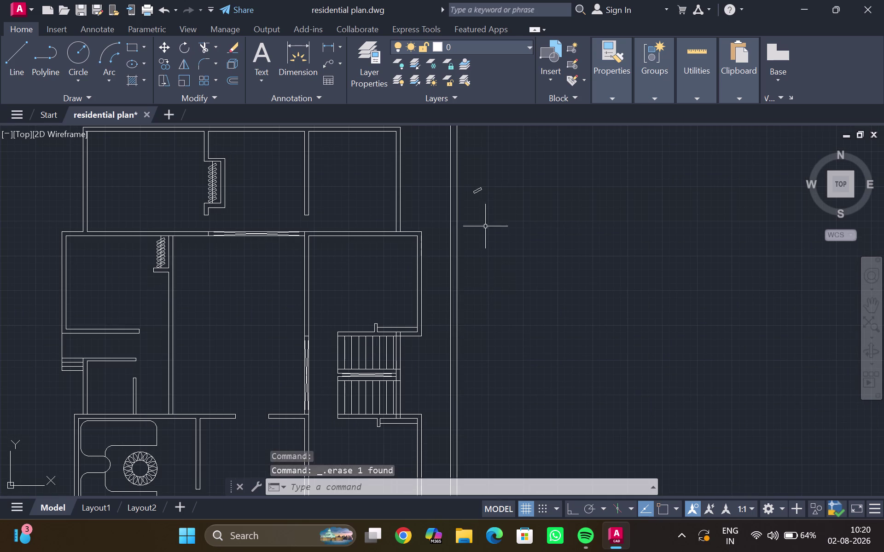
drag(476, 182, 478, 194)
click(477, 194)
click(483, 190)
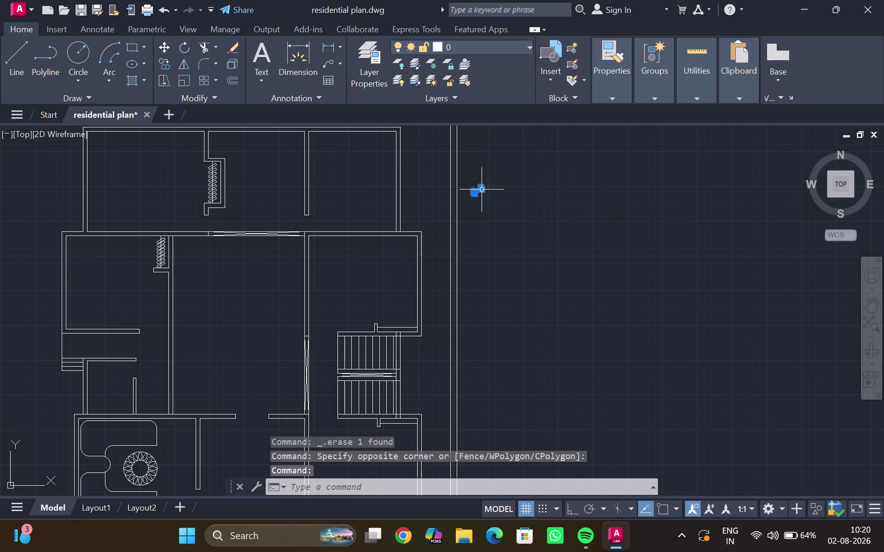
scroll(up, 3)
Start COPY with Osnap on, using the car block's corner as base point.
key(c)
key(o)
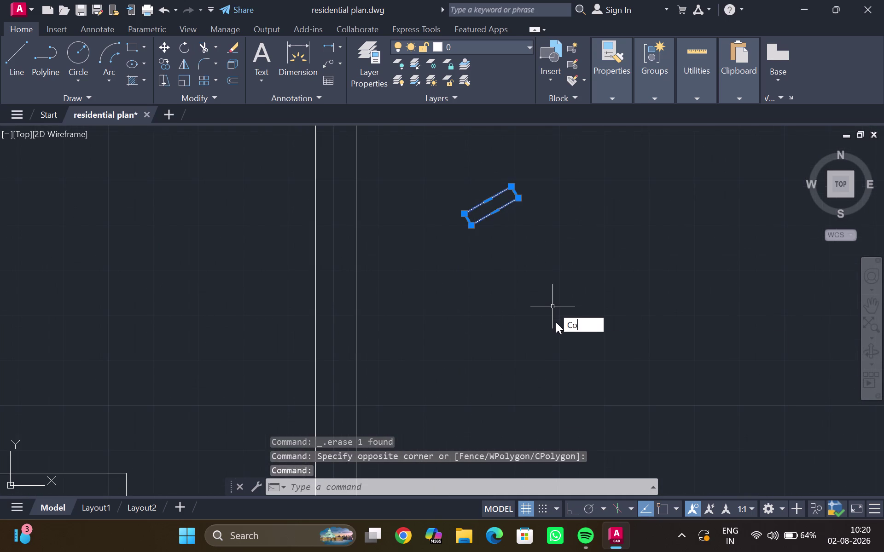
key(Return)
click(661, 506)
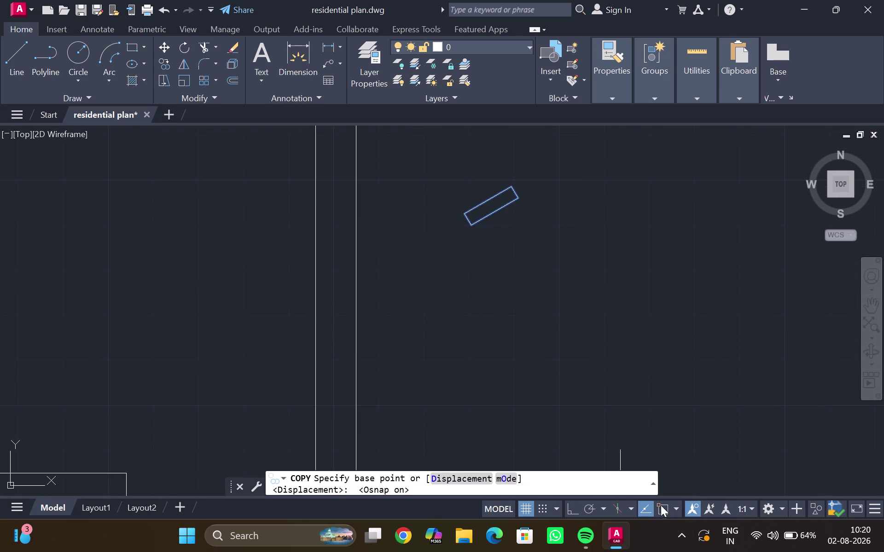
scroll(up, 3)
middle_drag(523, 264, 520, 283)
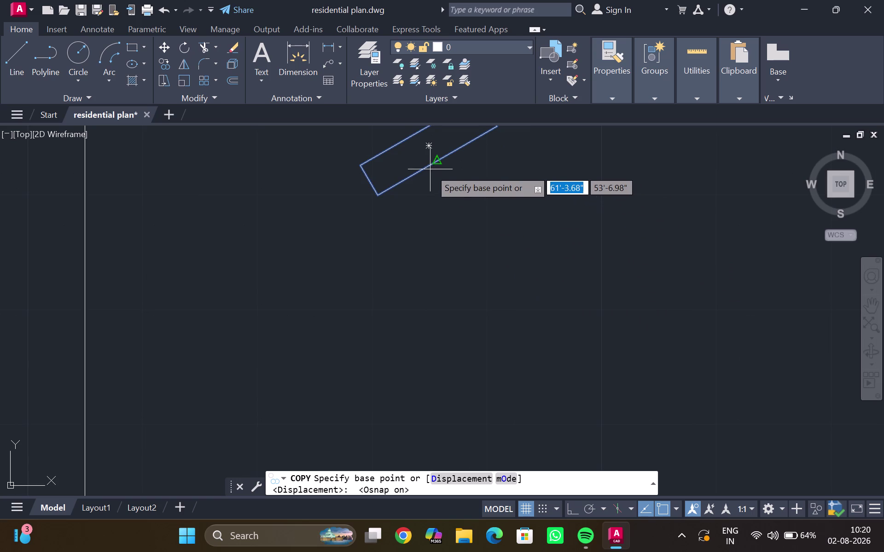
click(433, 149)
Place the copy at the right end of the parking-area horizontal line.
scroll(down, 3)
middle_drag(329, 305, 563, 175)
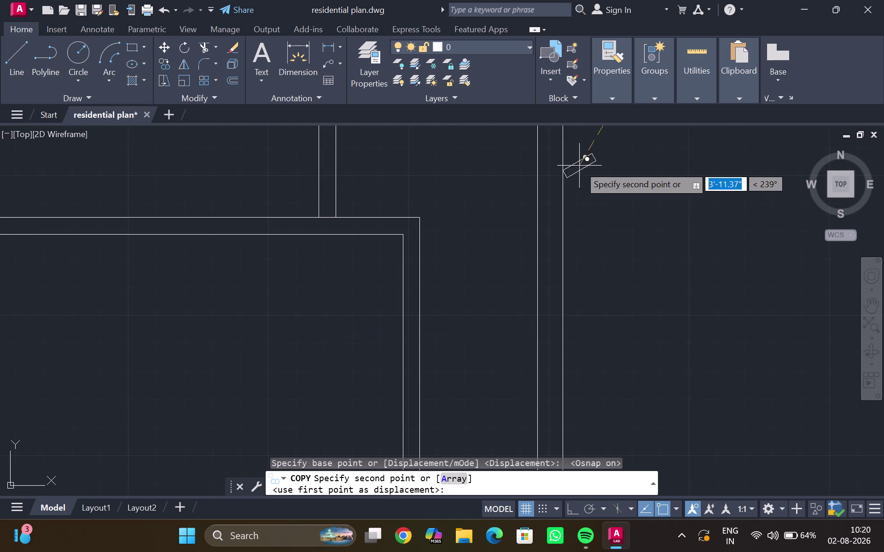
scroll(down, 3)
middle_drag(434, 435, 402, 186)
scroll(down, 3)
middle_drag(370, 331, 379, 206)
middle_click(378, 317)
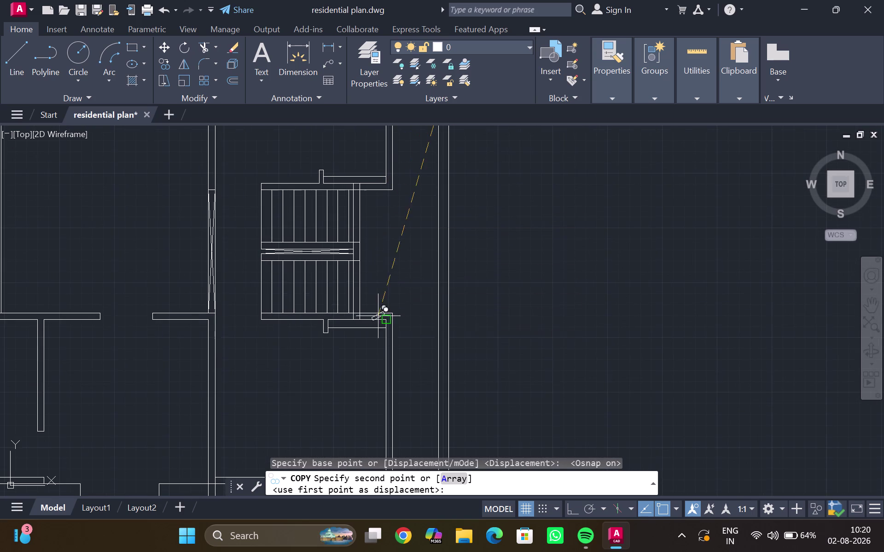
scroll(up, 3)
scroll(up, 3)
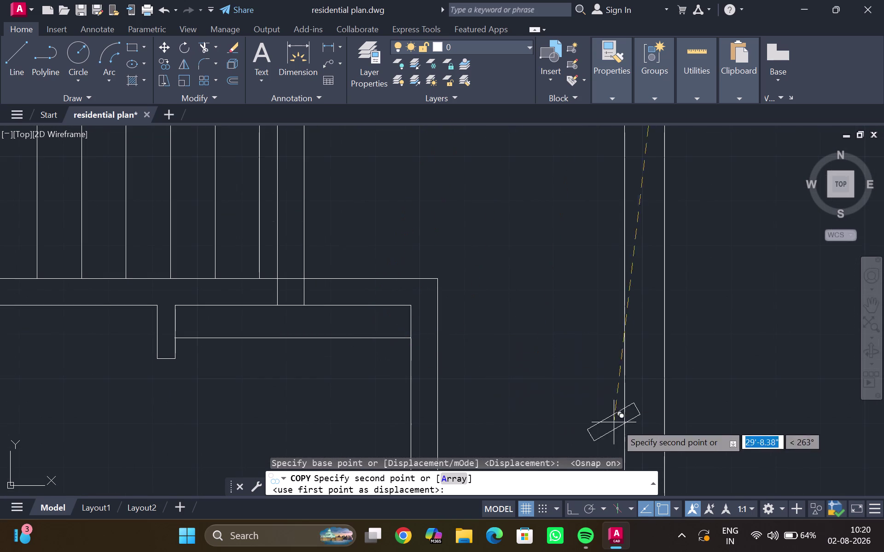
click(667, 509)
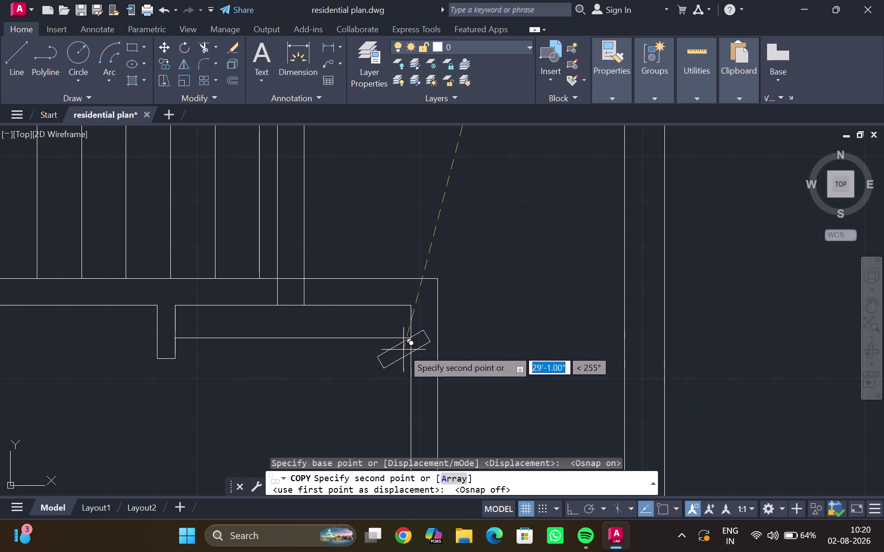
click(382, 338)
key(Escape)
scroll(down, 3)
scroll(up, 3)
click(415, 327)
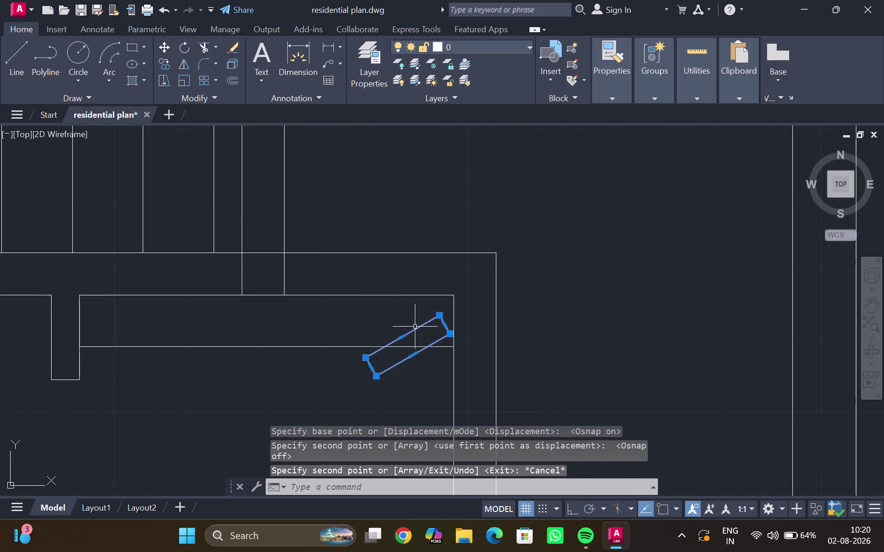
key(w)
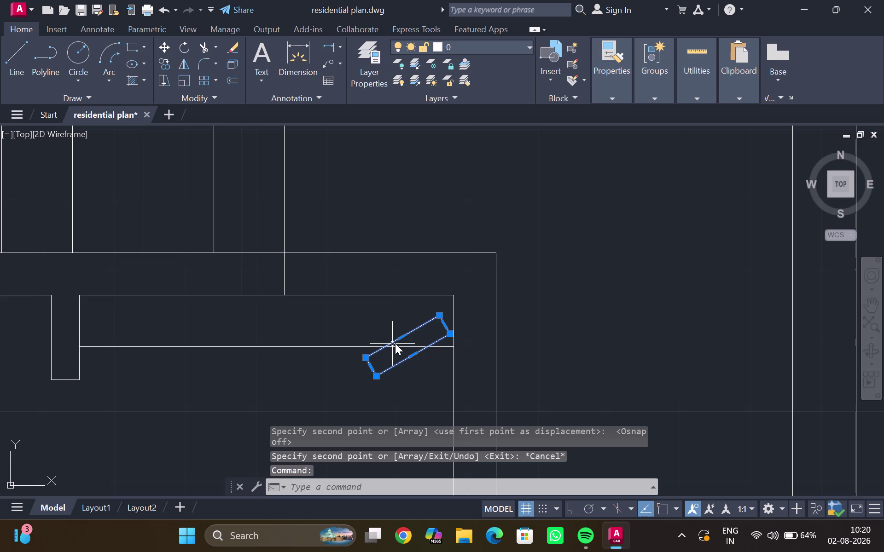
key(BackSpace)
Start a path array of the car block along the horizontal line.
text(ar)
key(Return)
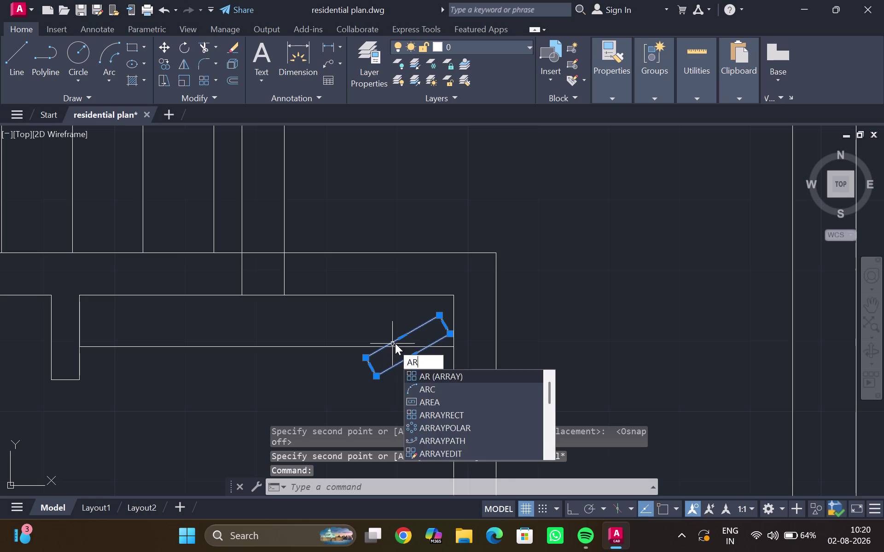
drag(425, 395, 395, 344)
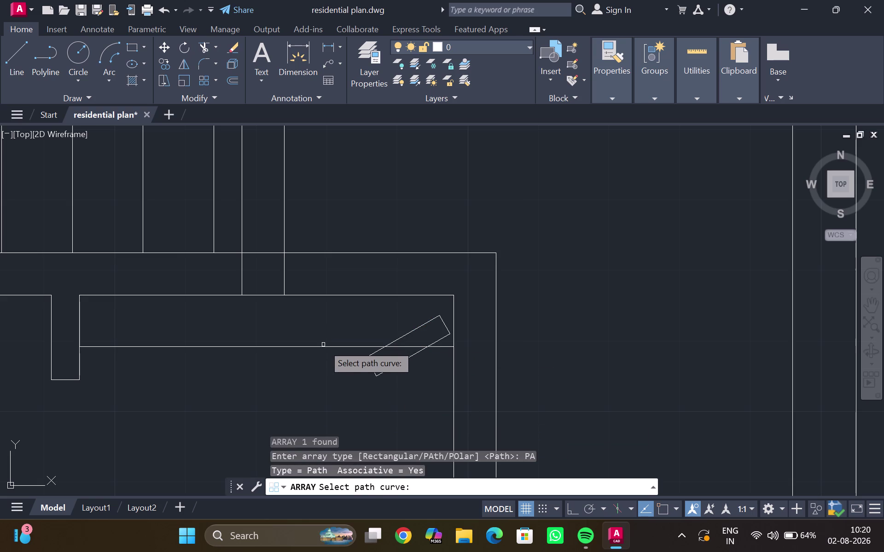
click(345, 348)
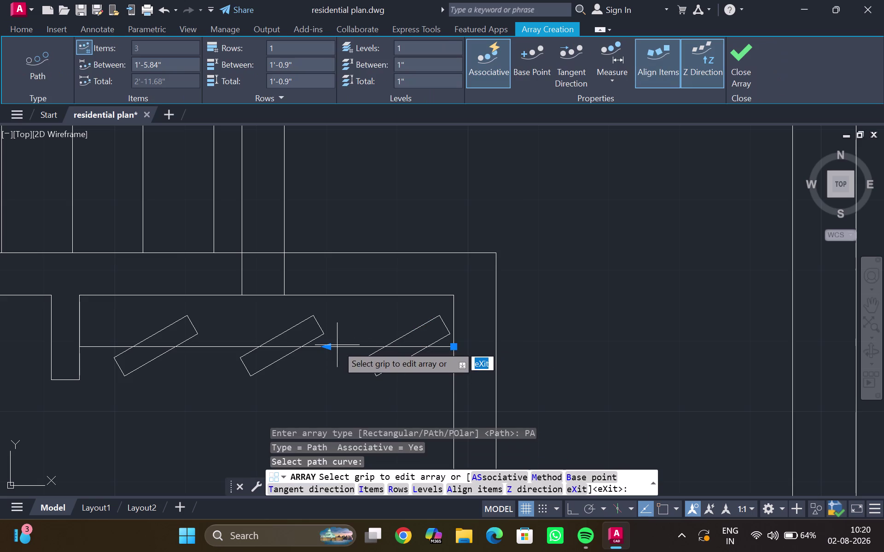
Set the array's item spacing to 5 inches.
click(146, 43)
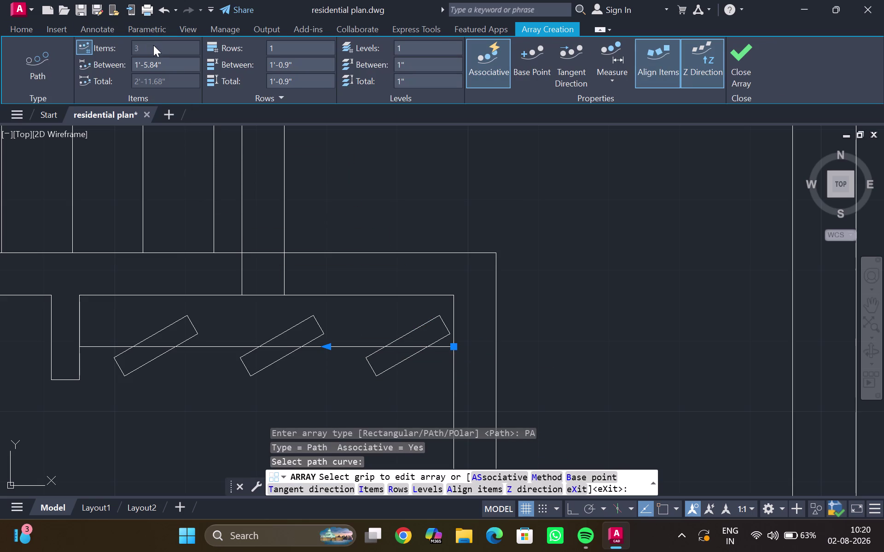
click(164, 63)
key(BackSpace)
key(BackSpace)
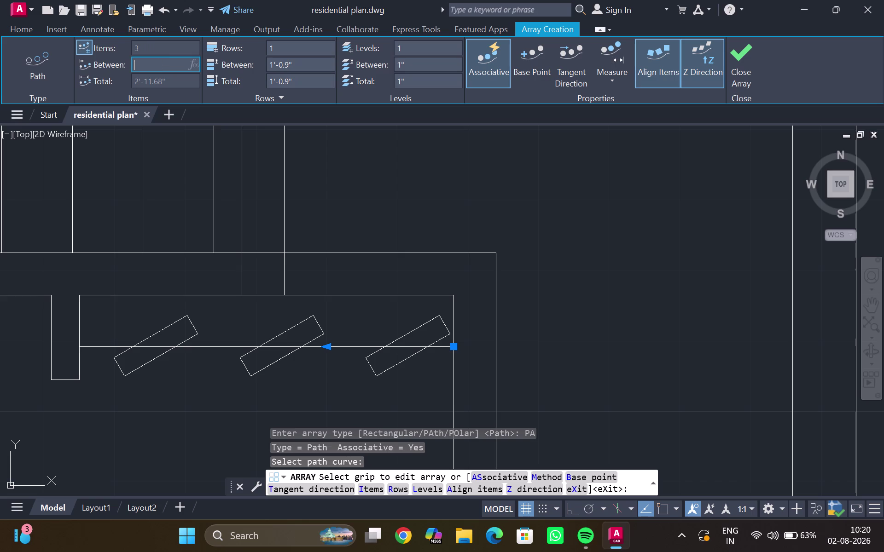
key(BackSpace)
text(5')
key(BackSpace)
key(shift+quotedbl)
key(Return)
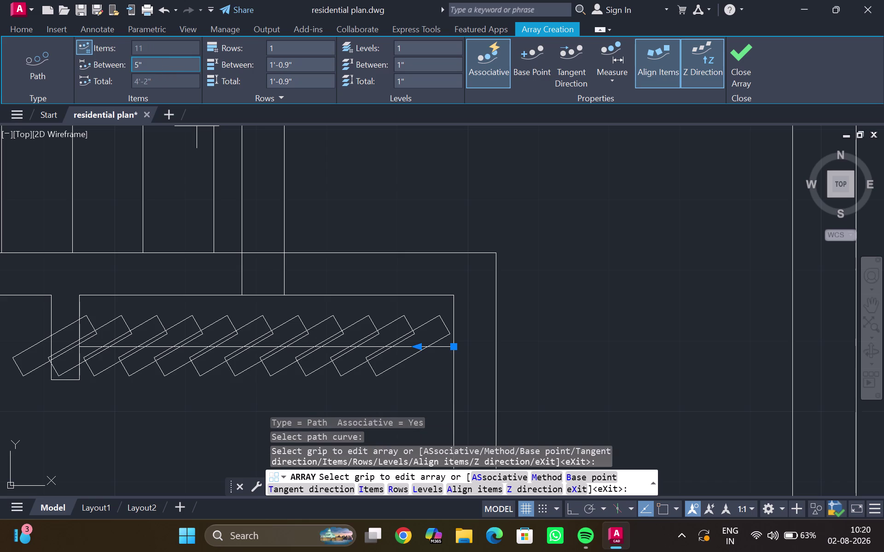
Reduce the array's item count to 8.
click(150, 47)
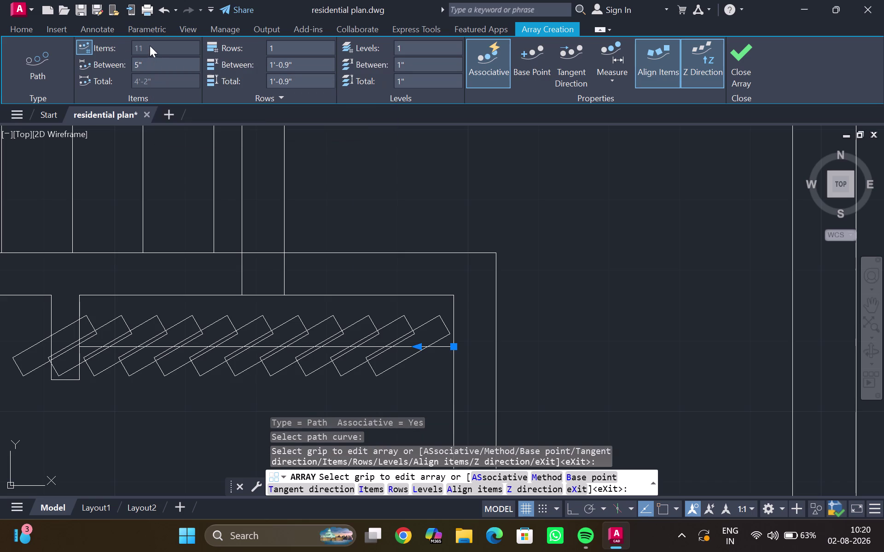
click(88, 42)
click(151, 46)
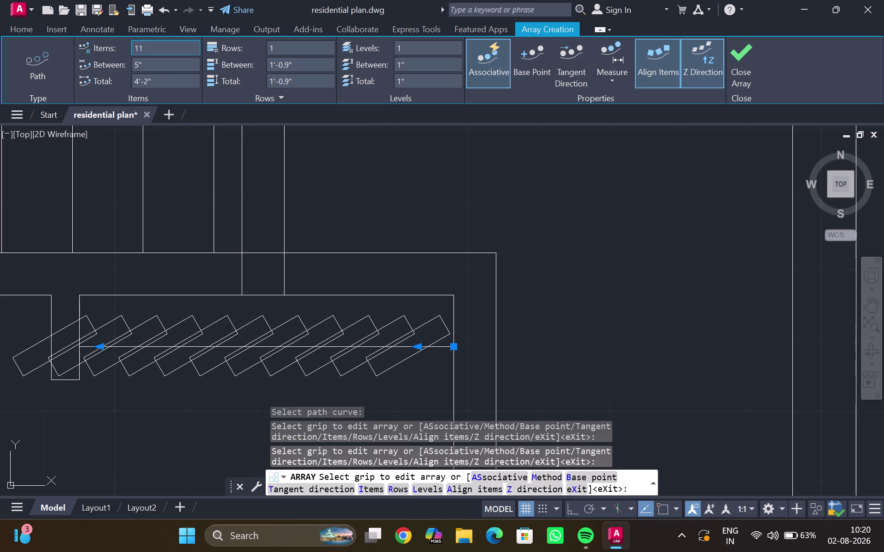
key(BackSpace)
key(8)
key(Return)
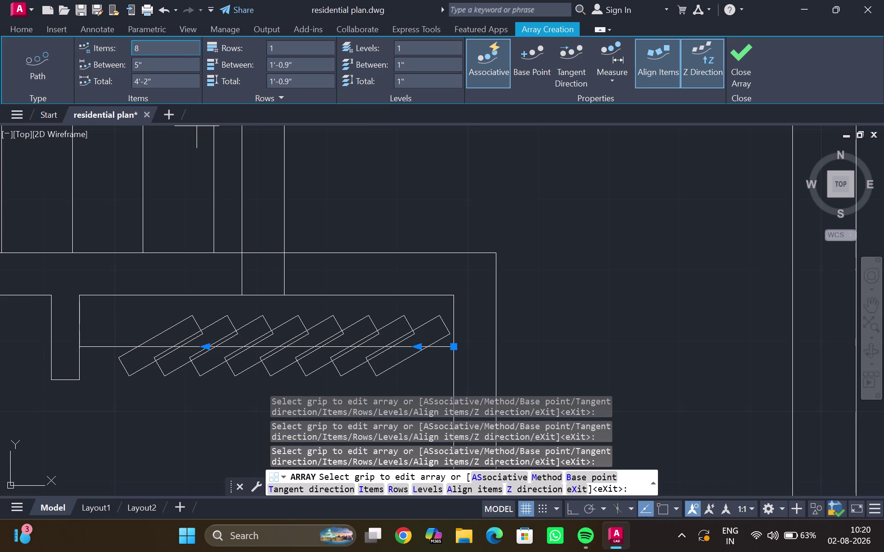
Change the item spacing to 6 inches.
click(147, 59)
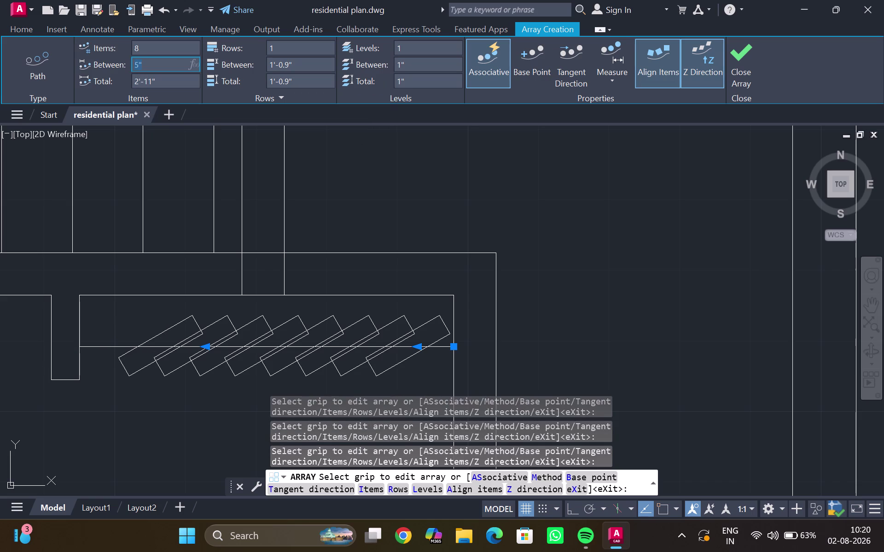
key(BackSpace)
key(BackSpace)
text(6")
key(Return)
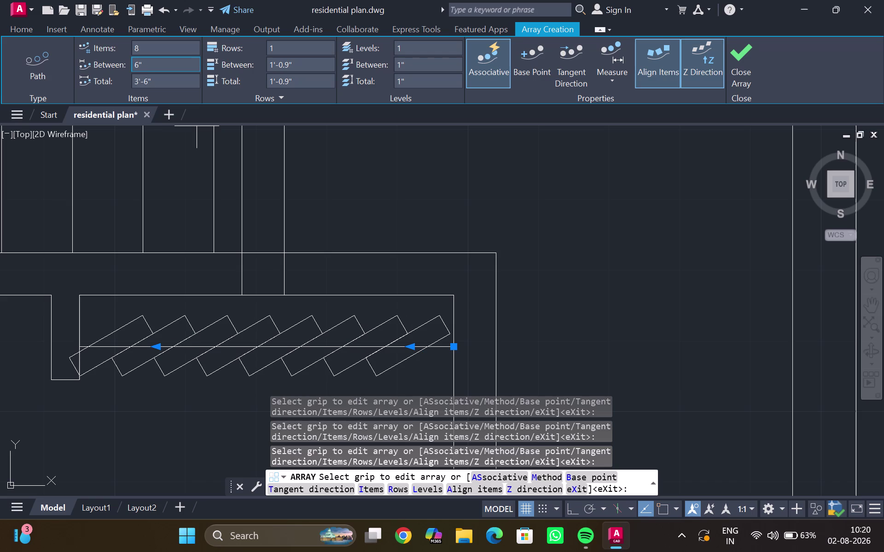
Set the array's item count to 7.
double_click(155, 49)
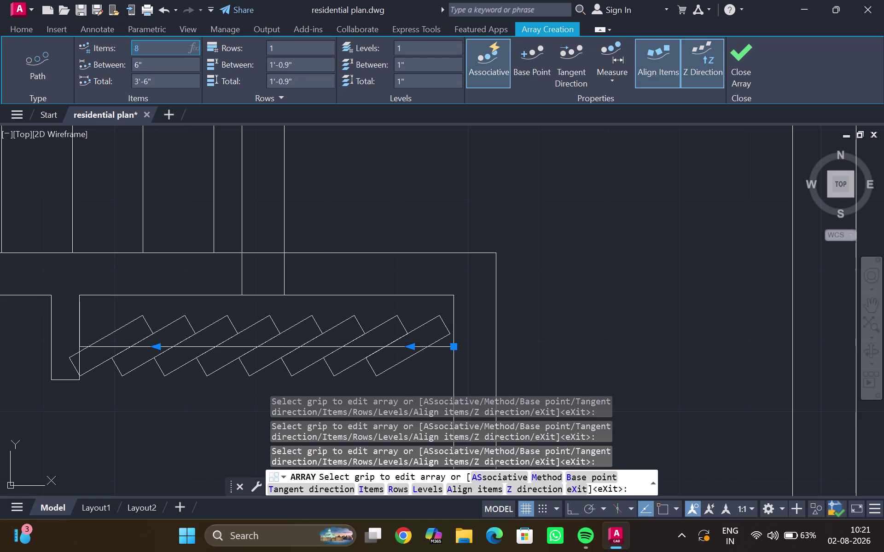
key(BackSpace)
key(7)
key(Return)
click(154, 65)
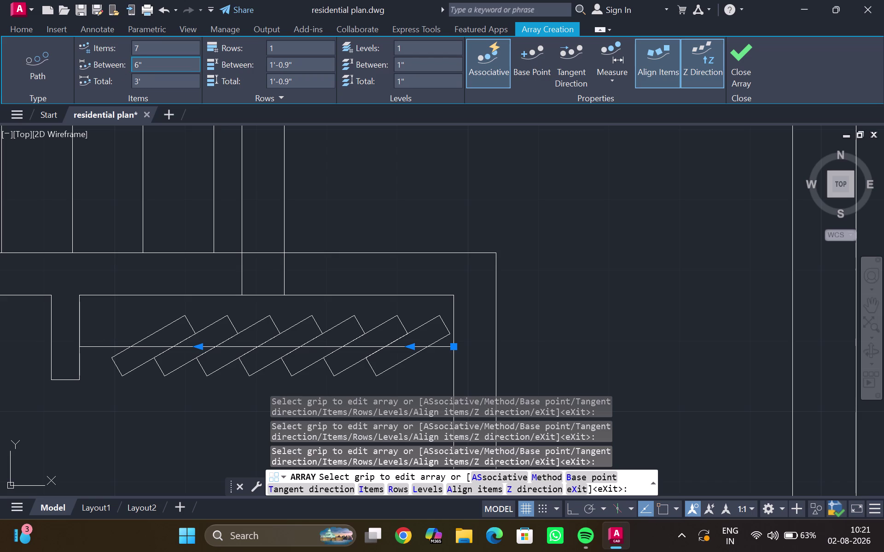
key(BackSpace)
text(7")
key(Return)
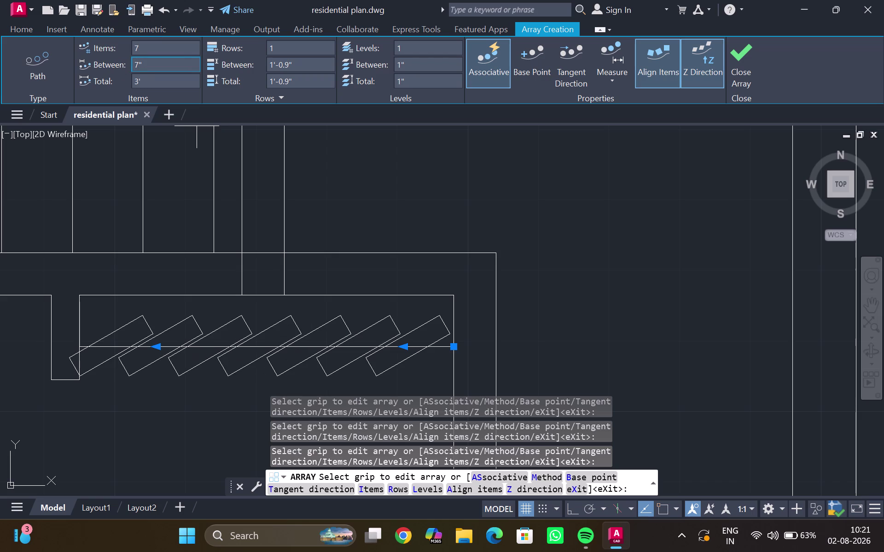
Change the item spacing to 6.5 inches and close the array.
key(BackSpace)
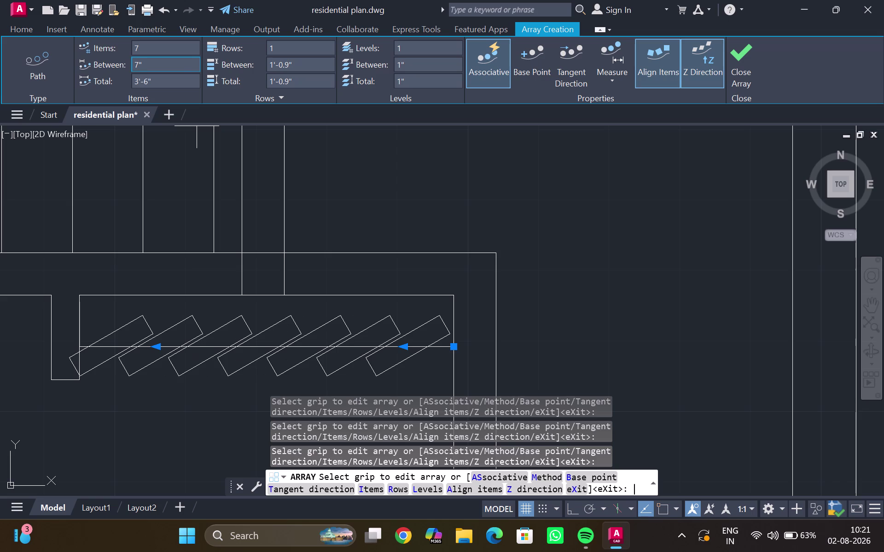
click(154, 56)
drag(153, 56, 156, 67)
click(156, 70)
key(BackSpace)
key(6)
key(period)
text(5")
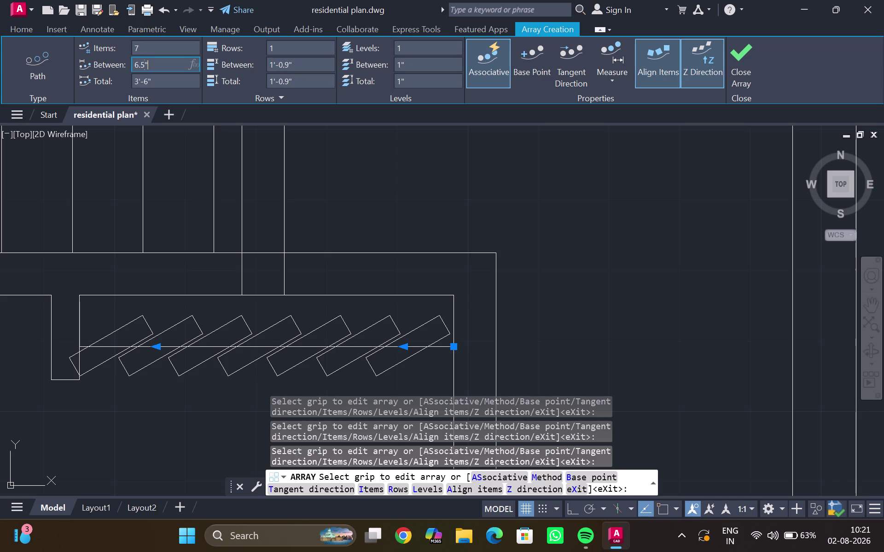
key(Return)
scroll(down, 3)
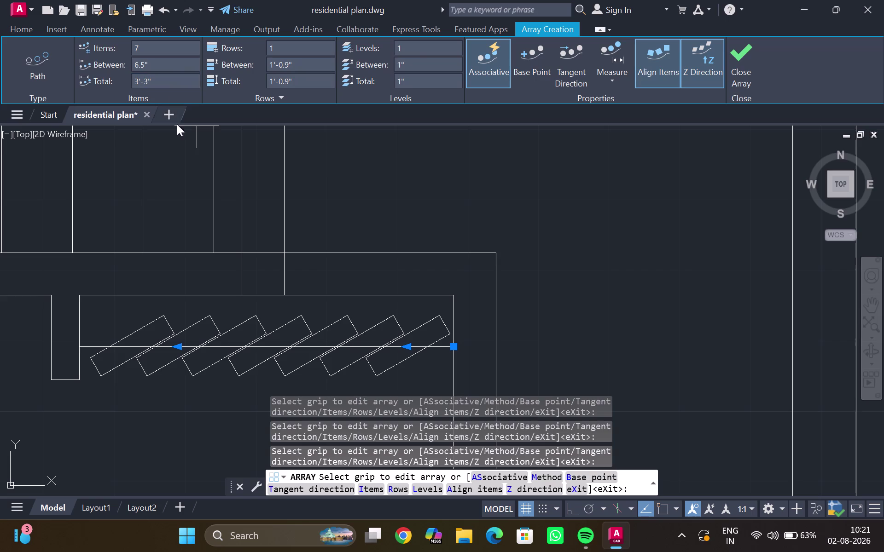
key(Escape)
scroll(down, 3)
Start copying the lower car array from its end, then cancel the unfinished copy.
middle_drag(272, 180, 243, 326)
scroll(down, 3)
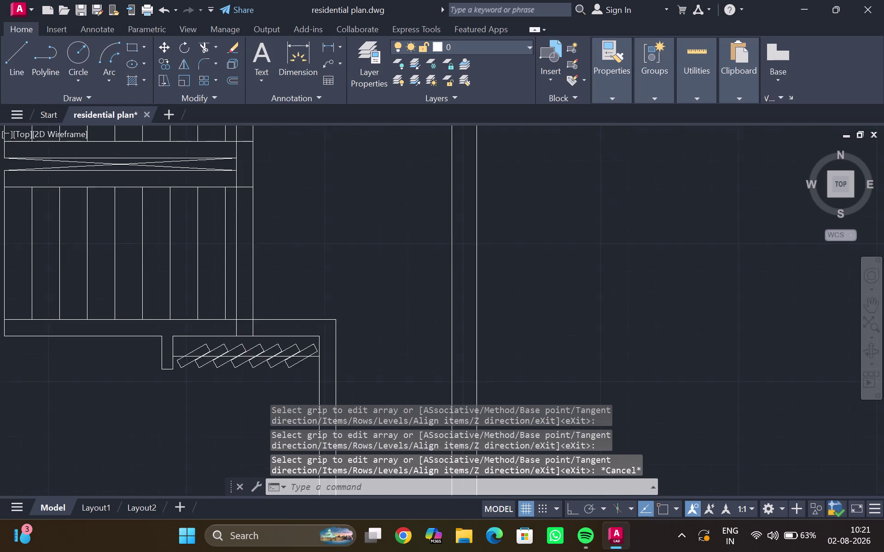
scroll(down, 3)
scroll(down, 3)
middle_drag(253, 218, 268, 271)
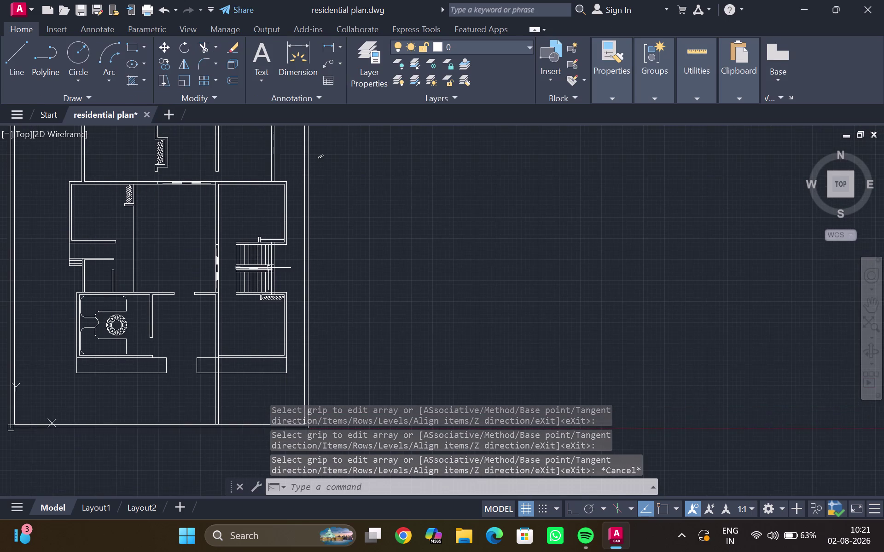
scroll(up, 3)
scroll(up, 3)
middle_drag(274, 243, 199, 179)
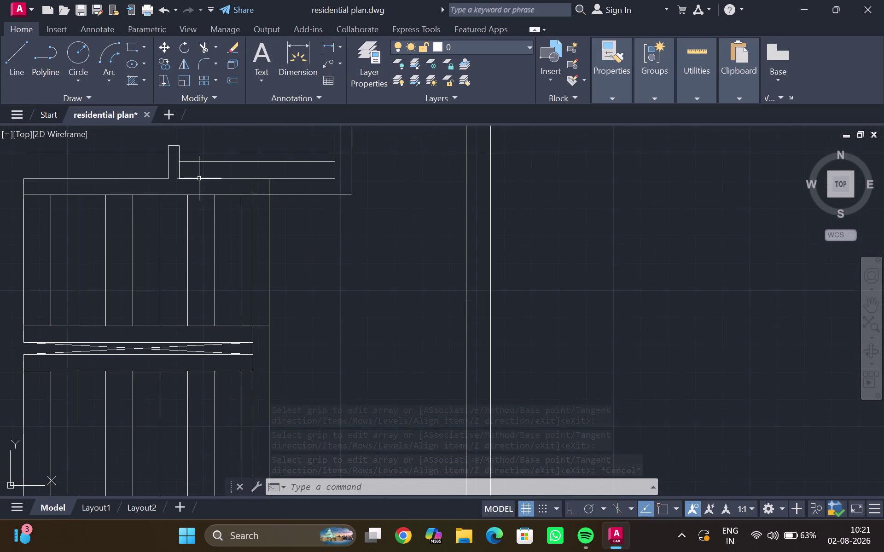
scroll(down, 3)
middle_drag(216, 283, 215, 272)
click(249, 366)
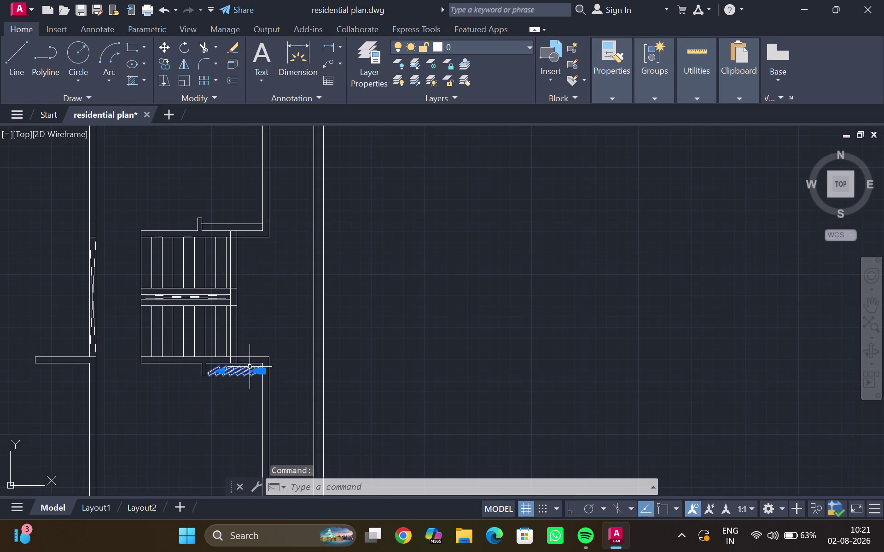
text(co)
key(Return)
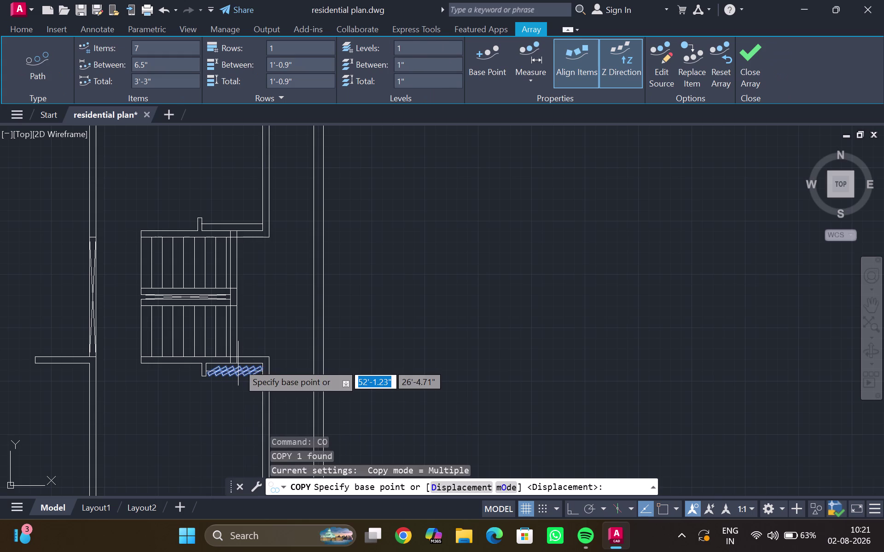
scroll(up, 3)
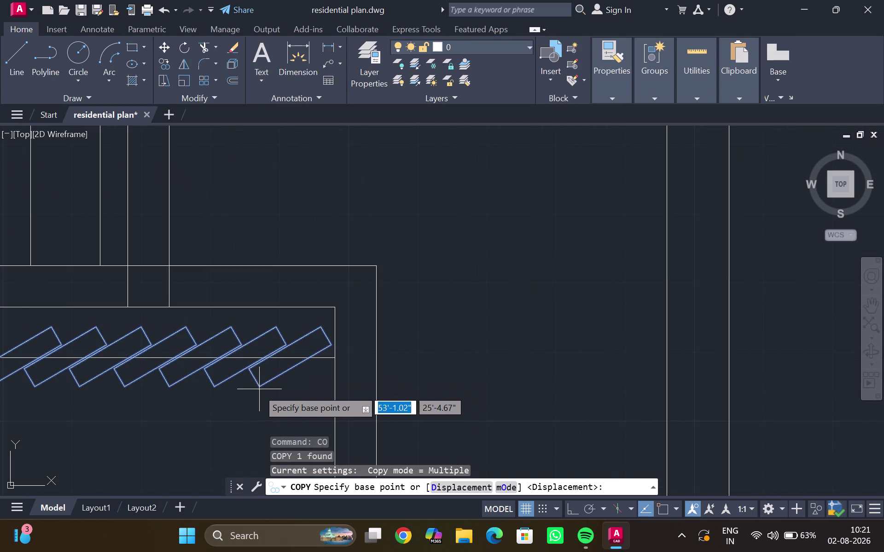
click(661, 504)
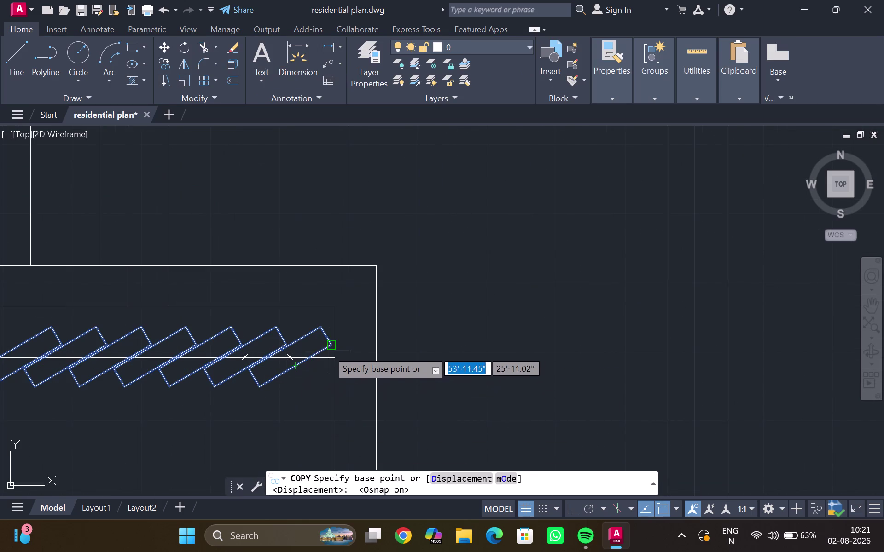
drag(332, 347, 328, 343)
scroll(down, 3)
middle_drag(283, 242, 265, 427)
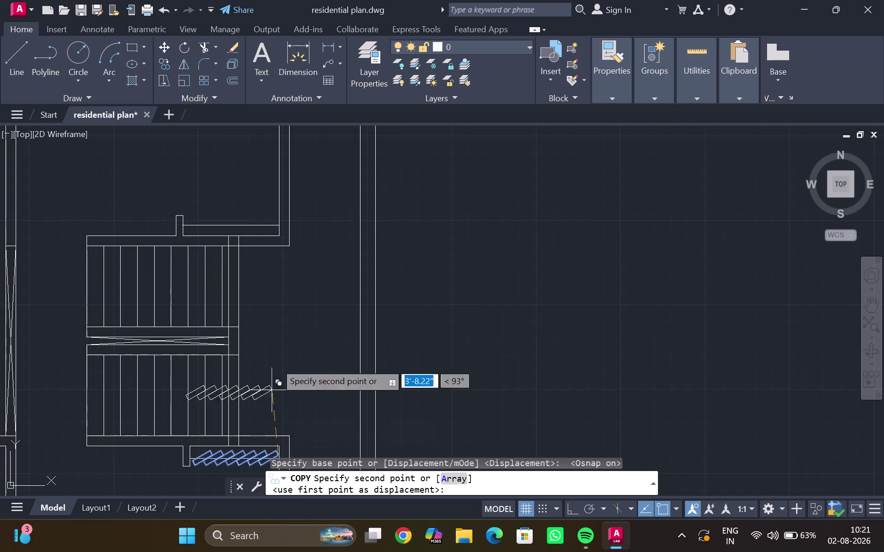
scroll(up, 3)
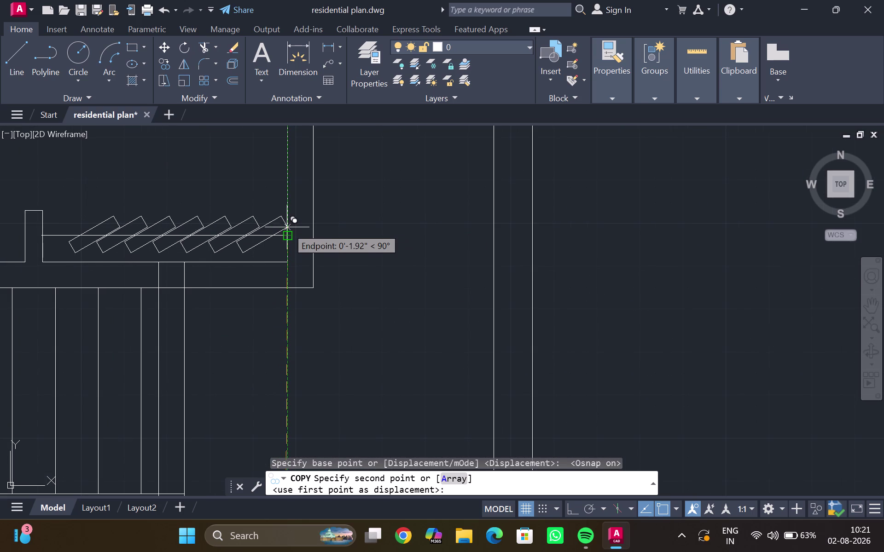
key(Escape)
Copy the seven-car array from its right end into the recess at the staircase top.
scroll(down, 3)
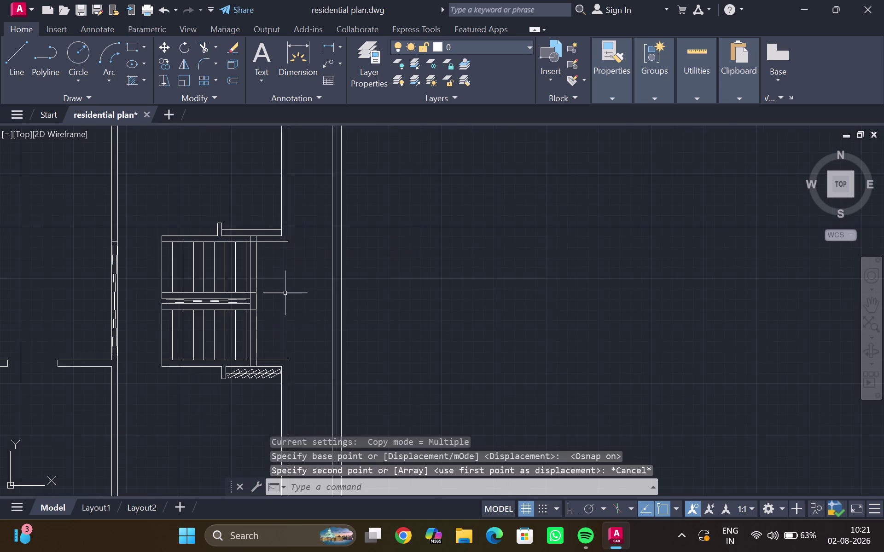
middle_drag(284, 321, 256, 209)
scroll(up, 3)
click(232, 306)
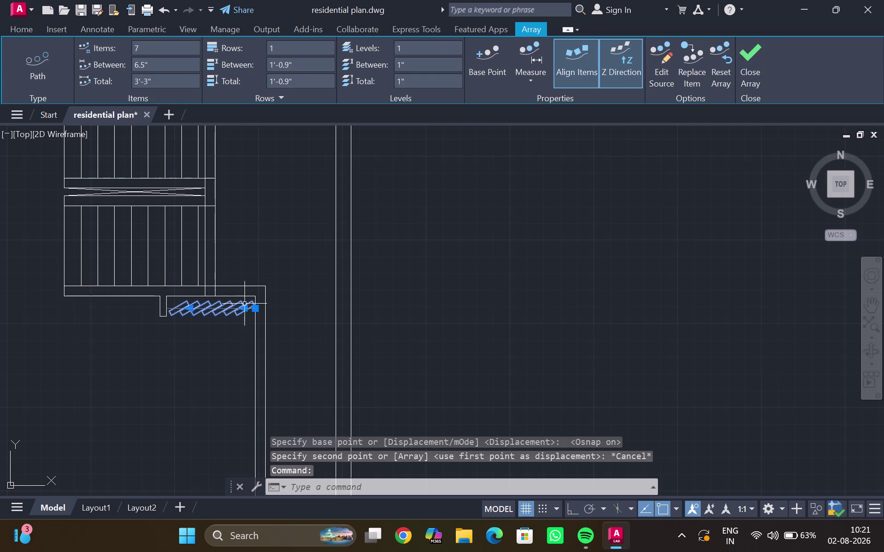
key(c)
key(o)
key(Return)
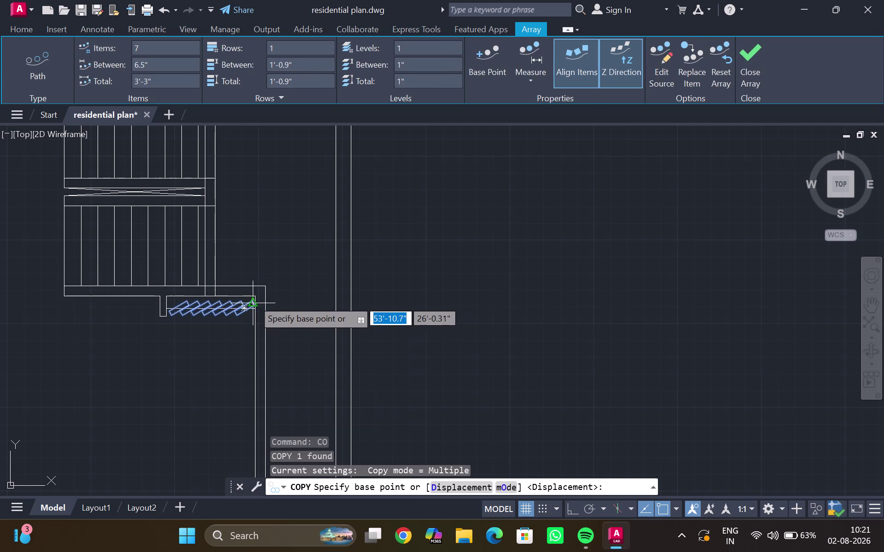
scroll(up, 3)
scroll(up, 3)
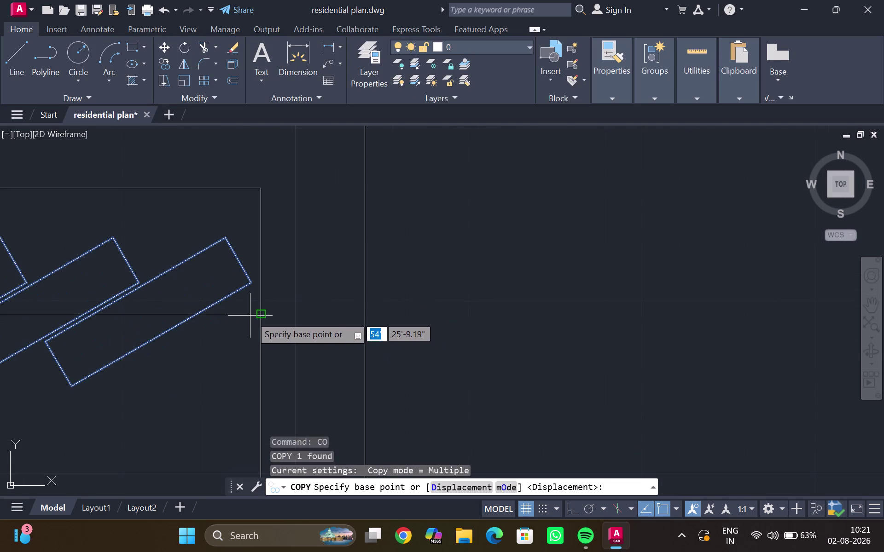
click(259, 317)
scroll(down, 3)
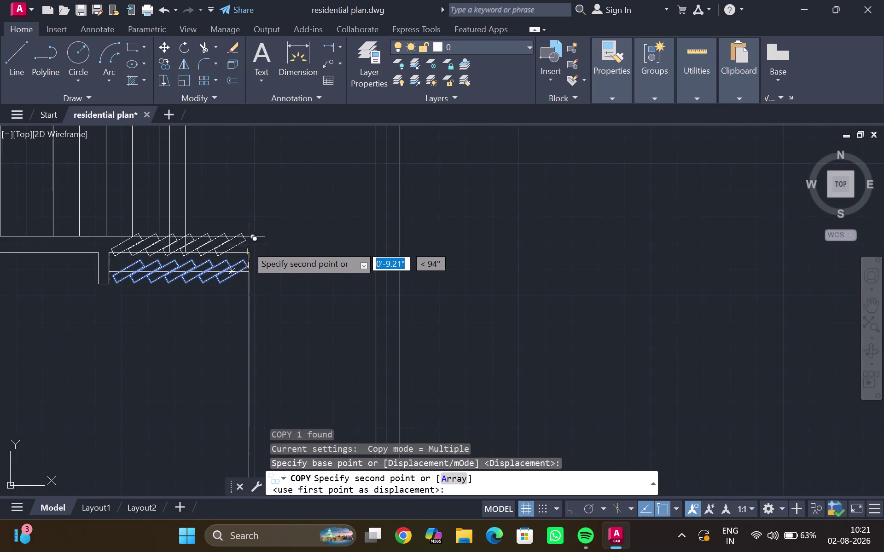
scroll(down, 3)
middle_drag(253, 219, 238, 297)
scroll(up, 3)
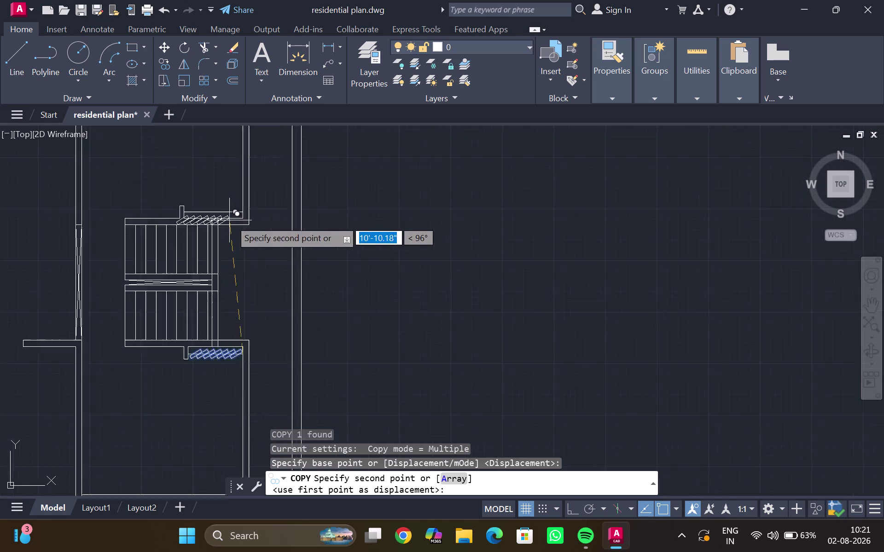
scroll(up, 3)
click(261, 202)
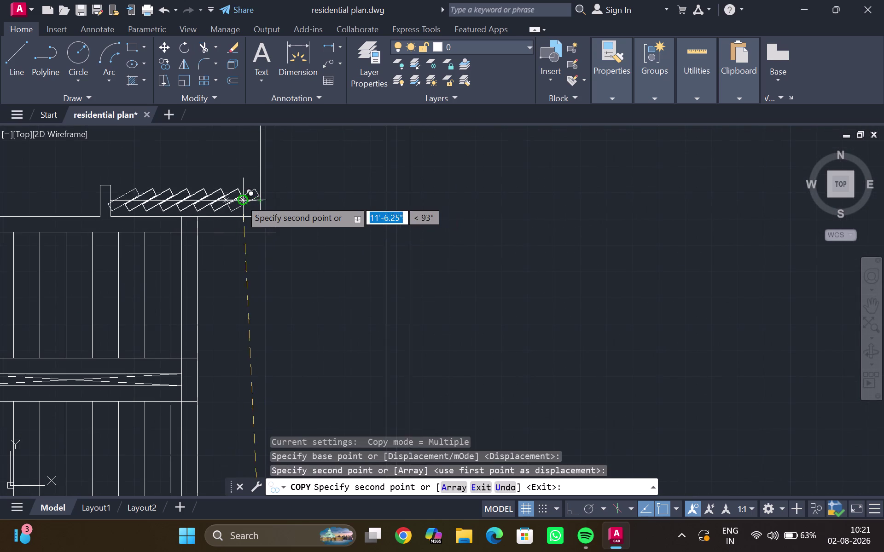
scroll(down, 3)
scroll(down, 3)
key(Escape)
scroll(down, 3)
middle_drag(290, 195, 298, 272)
scroll(up, 3)
scroll(up, 3)
middle_click(292, 259)
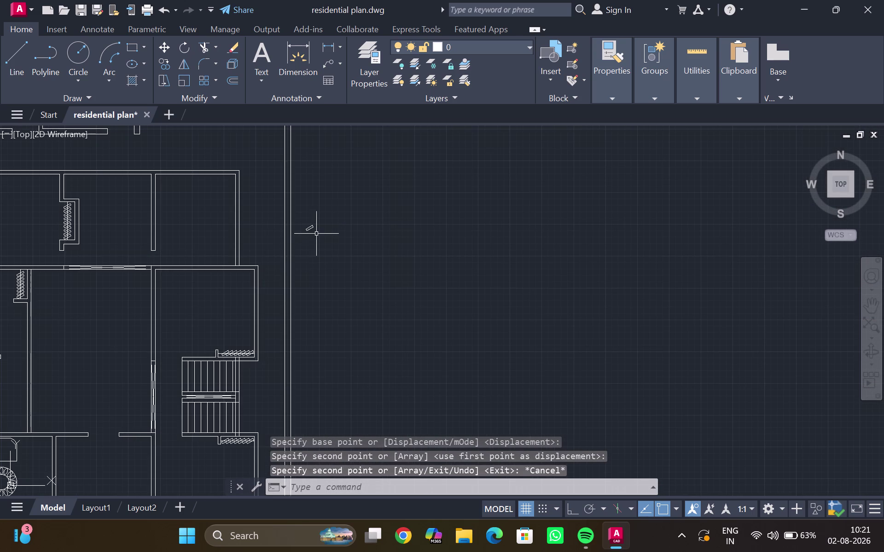
Erase the leftover car block beside the plan and center the whole plan.
click(310, 226)
key(Delete)
scroll(down, 3)
middle_drag(245, 266, 331, 243)
scroll(up, 3)
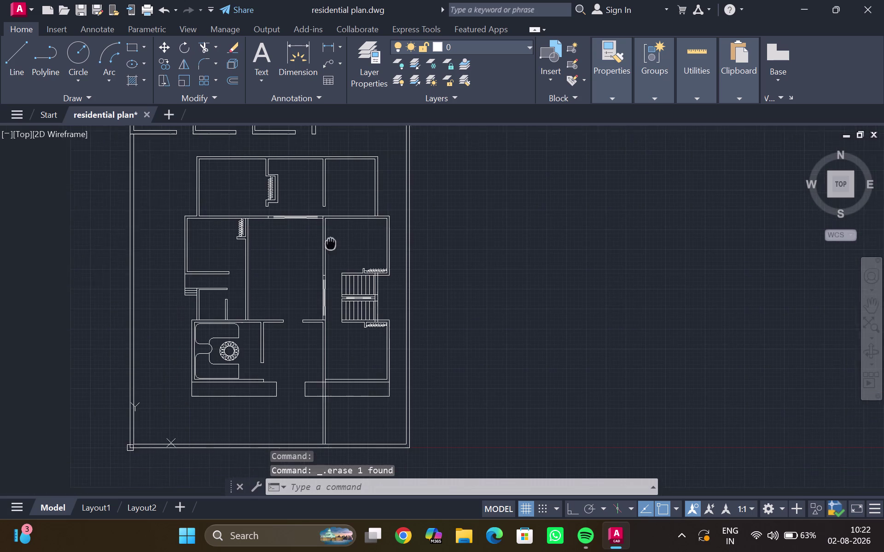
scroll(up, 3)
middle_drag(273, 283, 323, 237)
scroll(down, 3)
middle_drag(315, 250, 287, 296)
scroll(up, 3)
scroll(up, 3)
middle_click(294, 264)
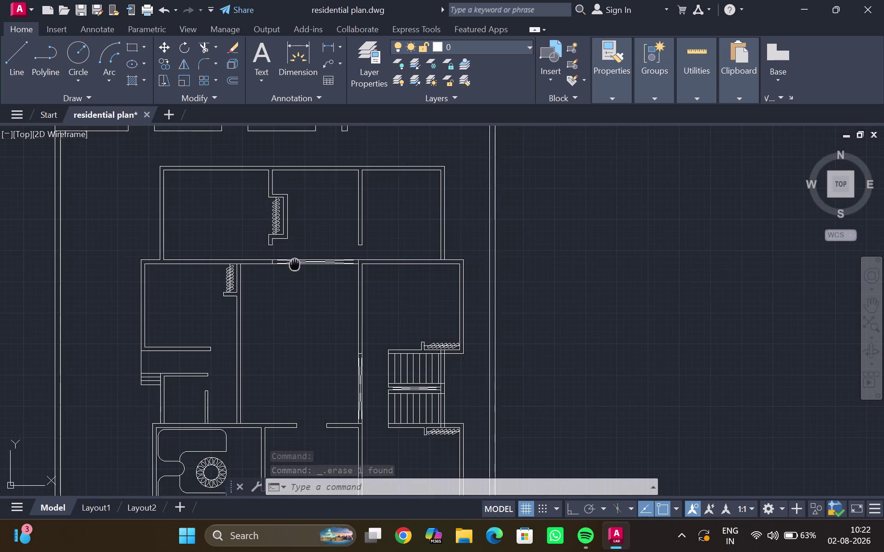
Zoom to the plan's lower walls and begin a trim.
scroll(down, 3)
scroll(down, 3)
scroll(up, 3)
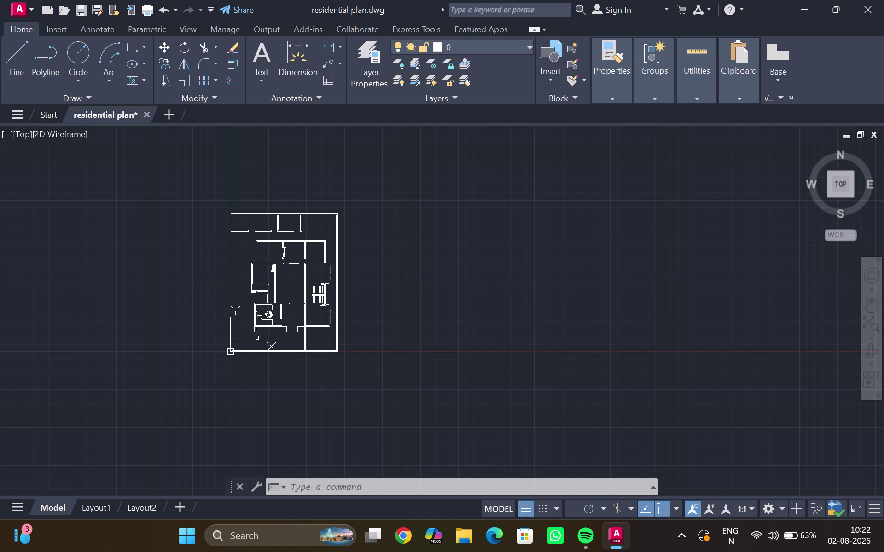
scroll(up, 3)
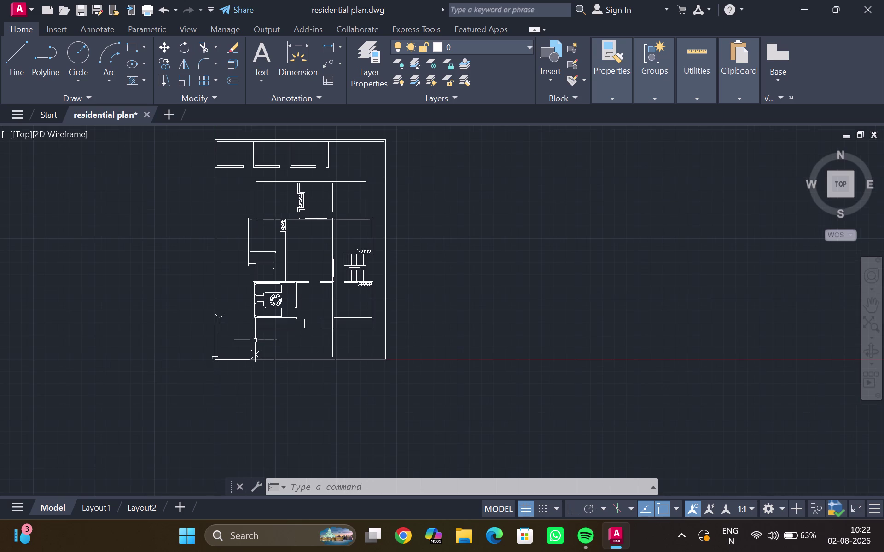
scroll(up, 3)
middle_drag(299, 331, 190, 340)
scroll(down, 3)
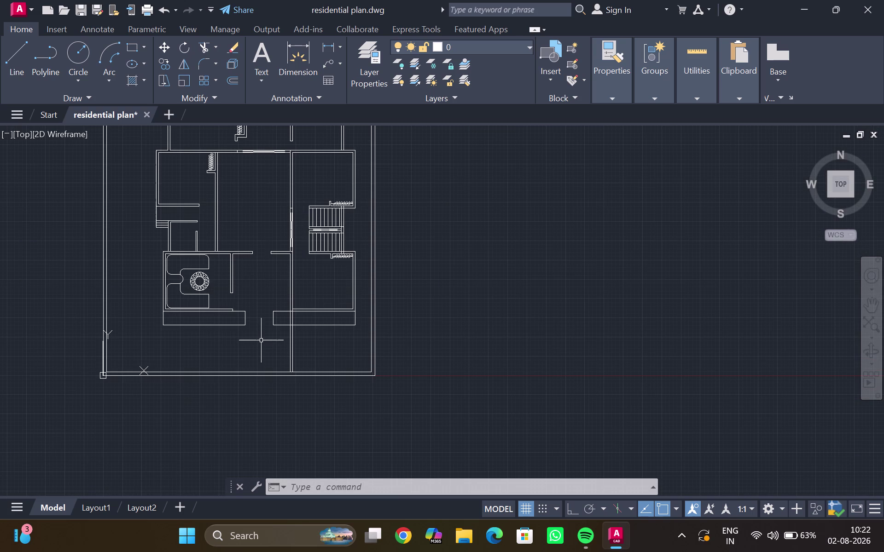
scroll(up, 3)
key(t)
key(r)
key(Return)
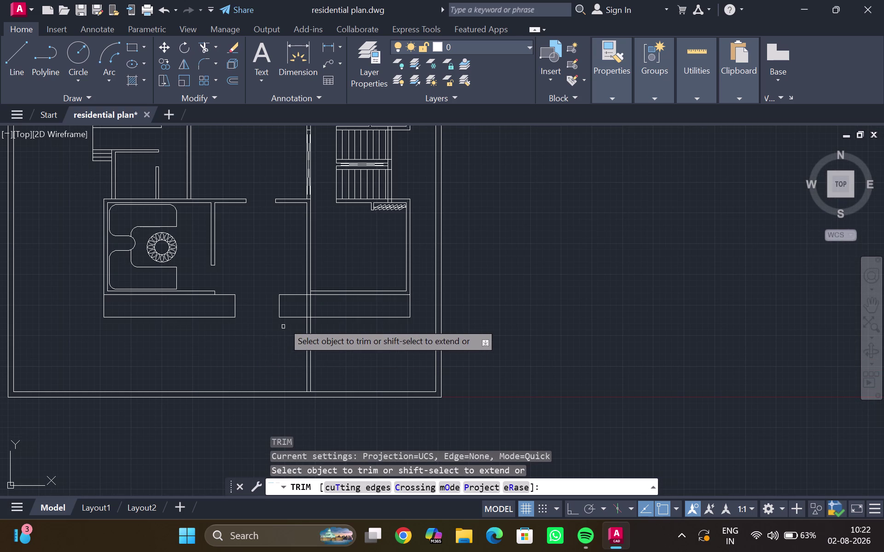
drag(295, 307, 316, 304)
drag(327, 352, 317, 351)
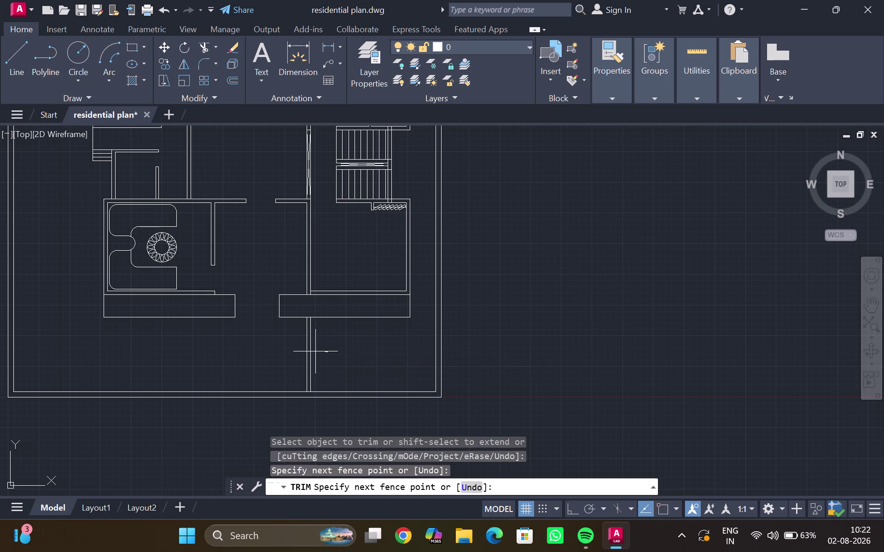
drag(318, 352, 291, 355)
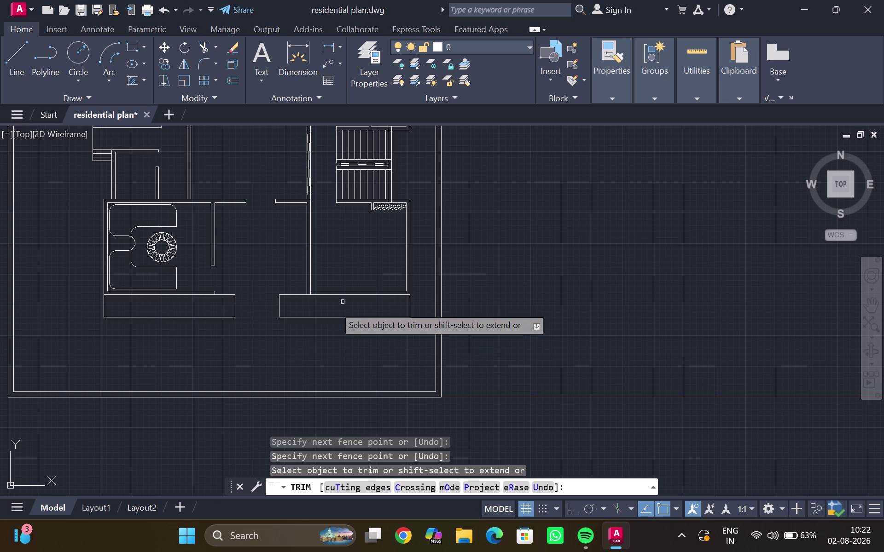
scroll(up, 3)
drag(292, 296, 281, 292)
scroll(down, 3)
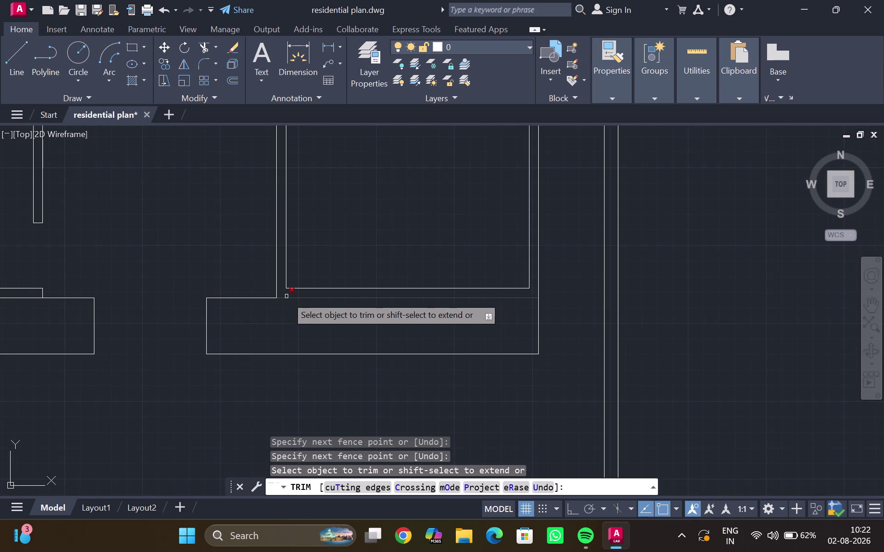
scroll(down, 3)
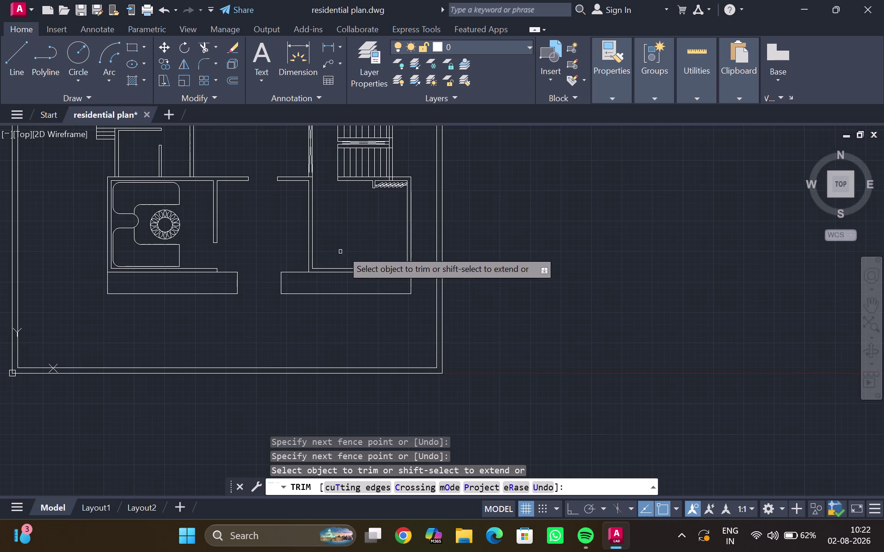
middle_drag(348, 245, 341, 256)
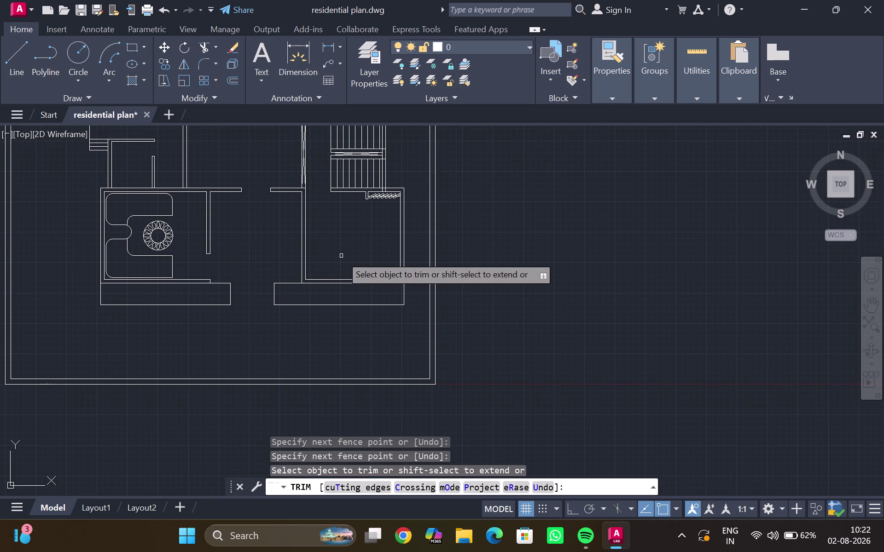
key(Escape)
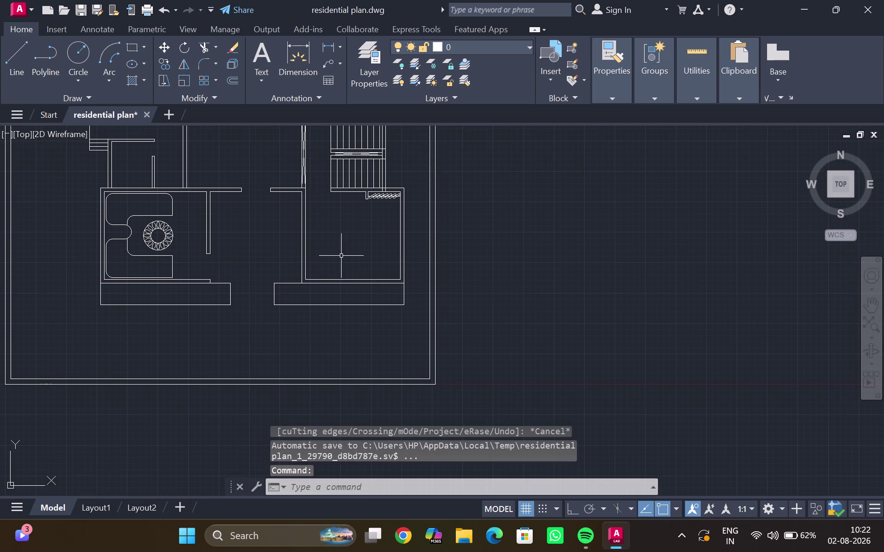
scroll(down, 3)
middle_drag(340, 256, 344, 220)
scroll(up, 3)
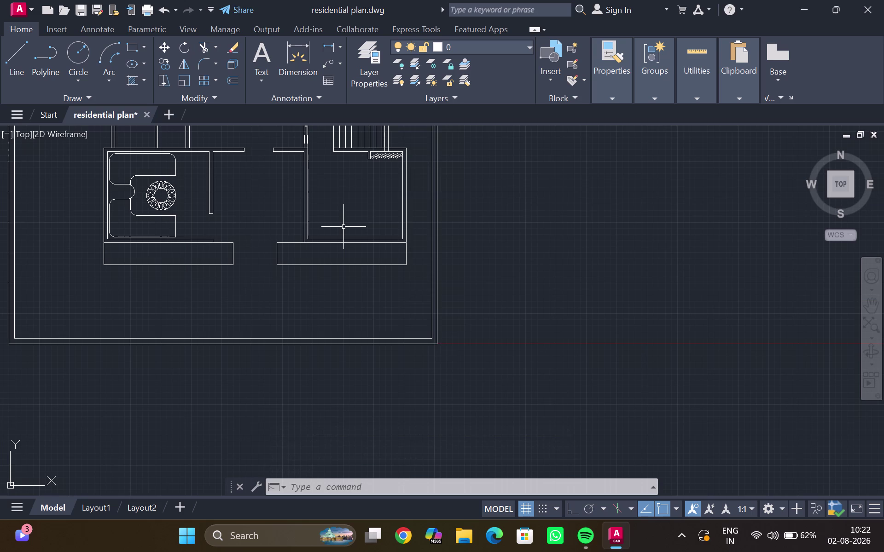
scroll(up, 3)
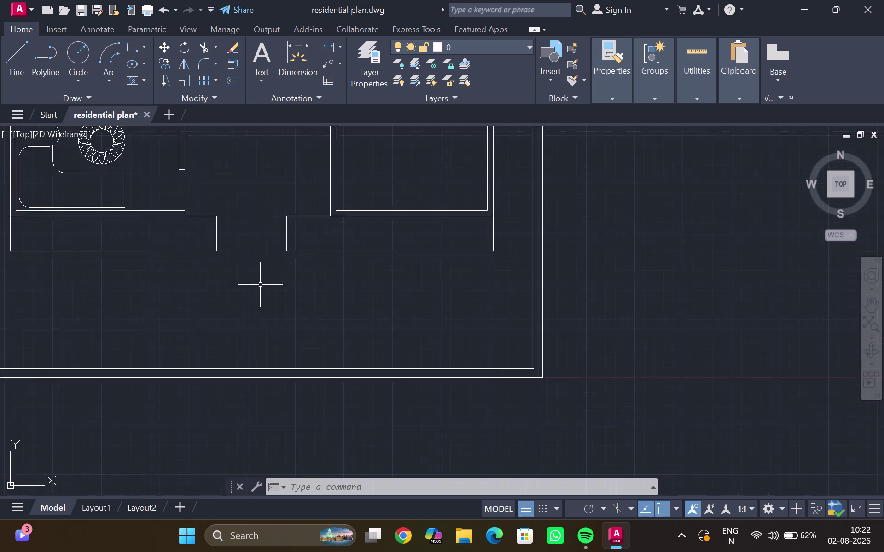
scroll(up, 3)
middle_drag(288, 261, 270, 273)
scroll(up, 3)
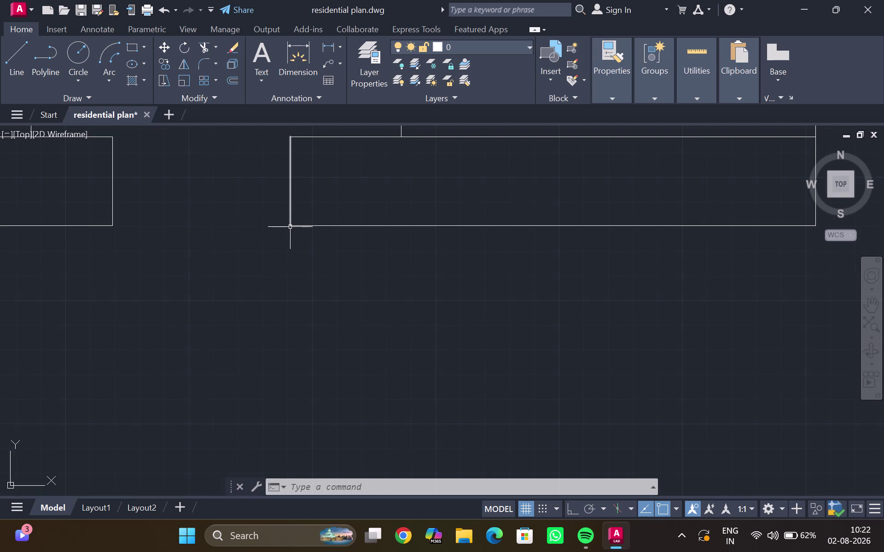
Draw lines from the slab corner: 6' right, 4' down with Ortho on, 18' left.
key(l)
key(Return)
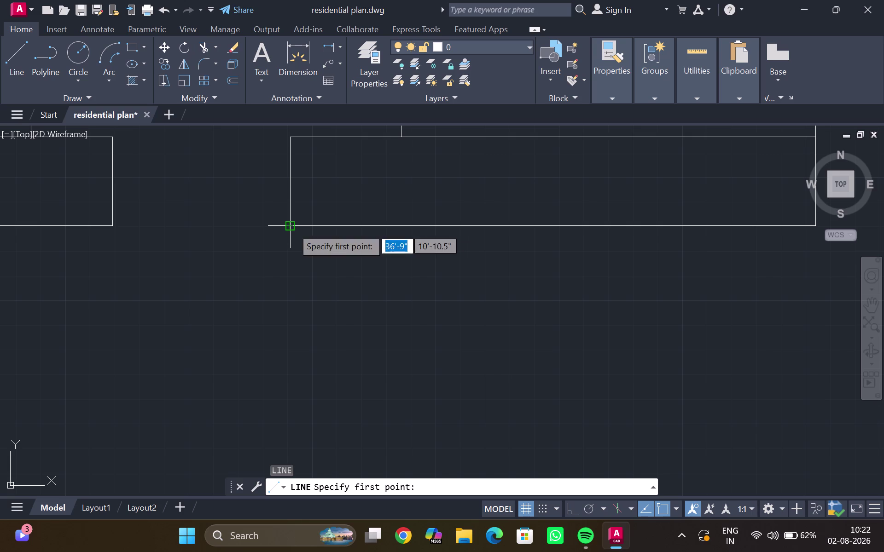
click(292, 228)
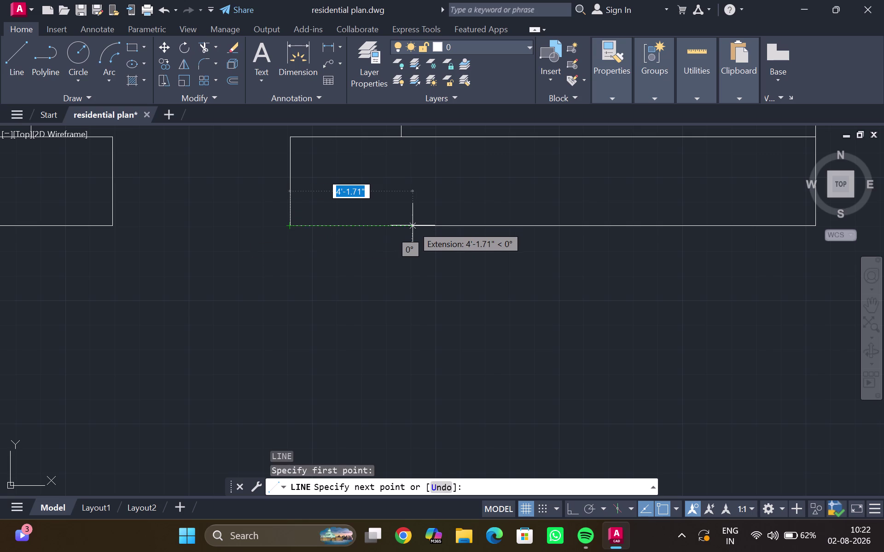
key(6)
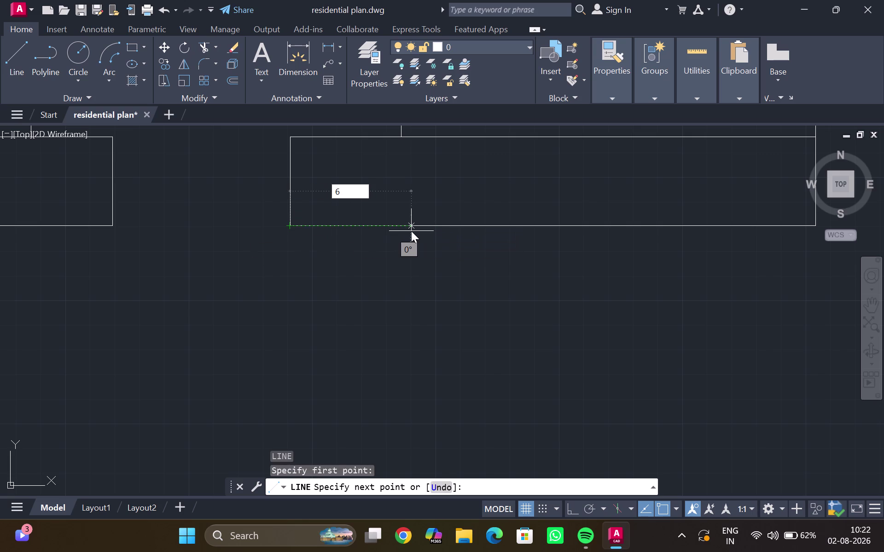
key(apostrophe)
key(Return)
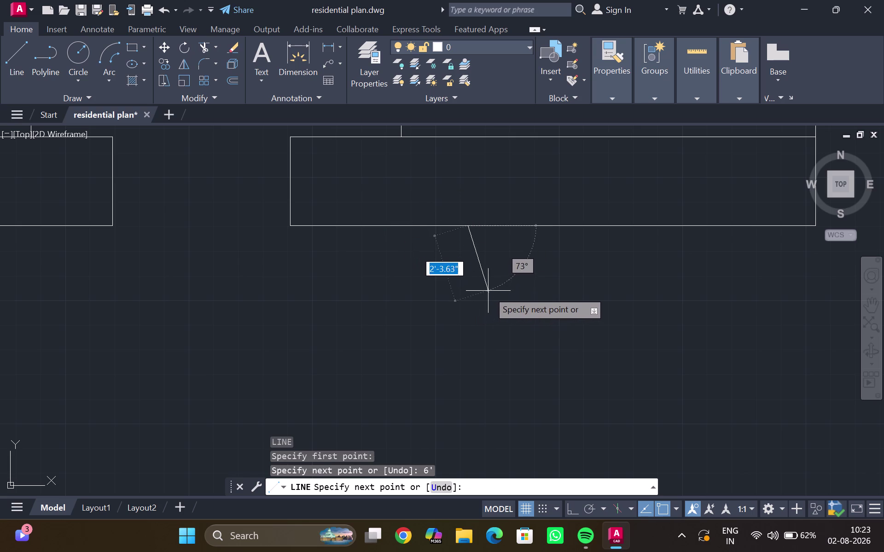
click(569, 510)
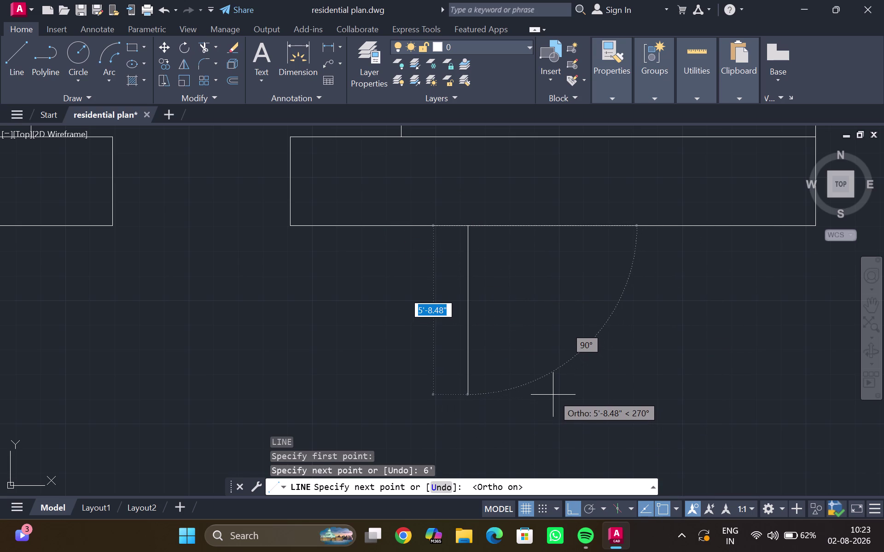
key(4)
key(apostrophe)
key(Return)
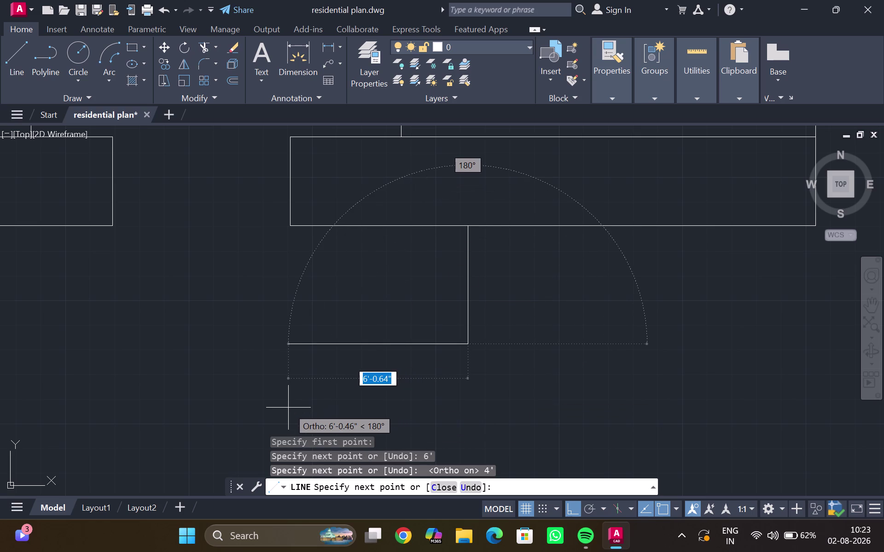
text(18')
key(Return)
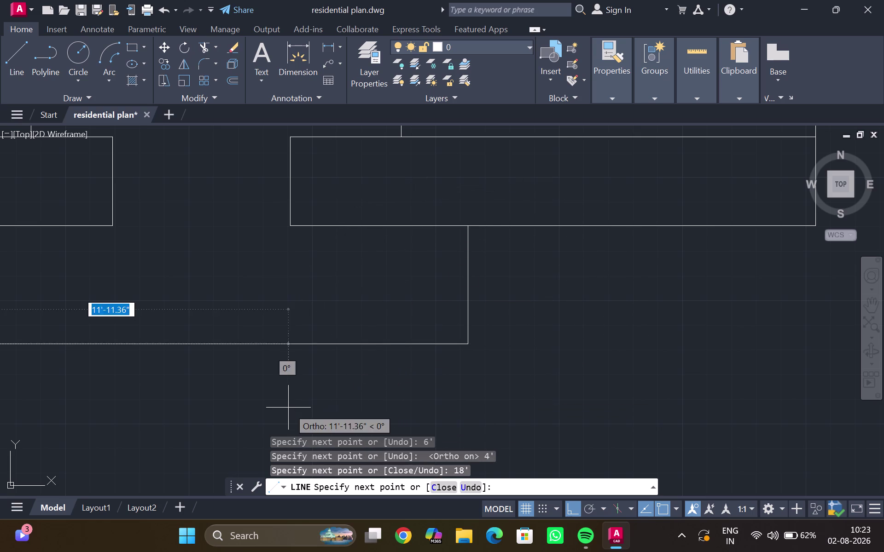
Close the step outline with a corrected 4' upward segment.
middle_drag(56, 358, 305, 435)
scroll(down, 3)
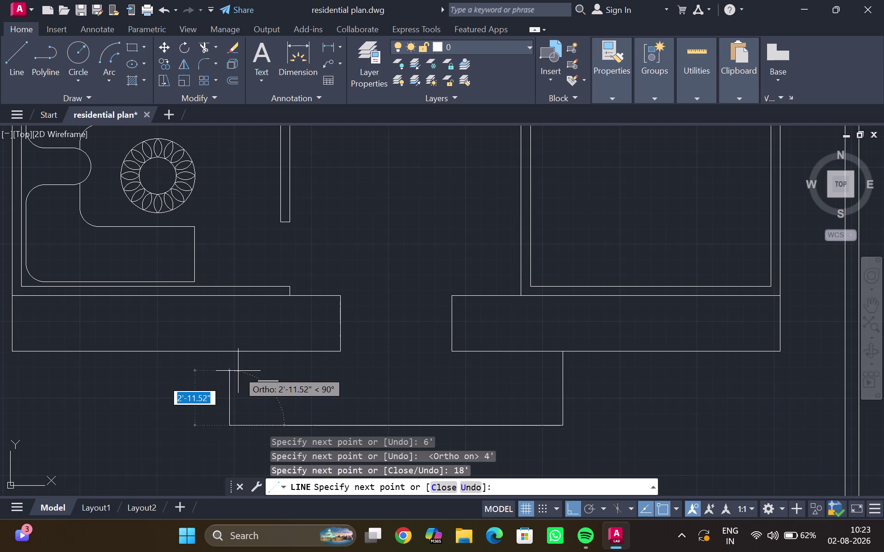
text(s4')
key(Return)
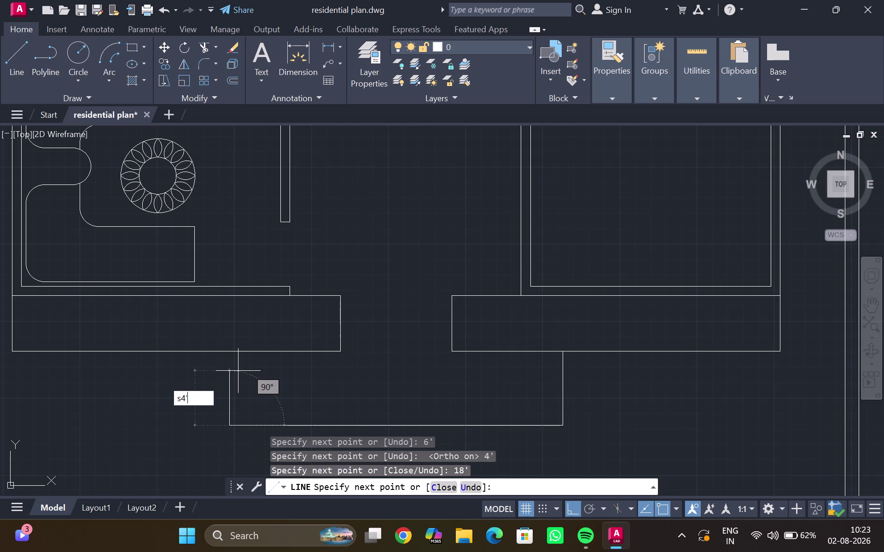
key(BackSpace)
key(BackSpace)
key(4)
key(apostrophe)
key(Return)
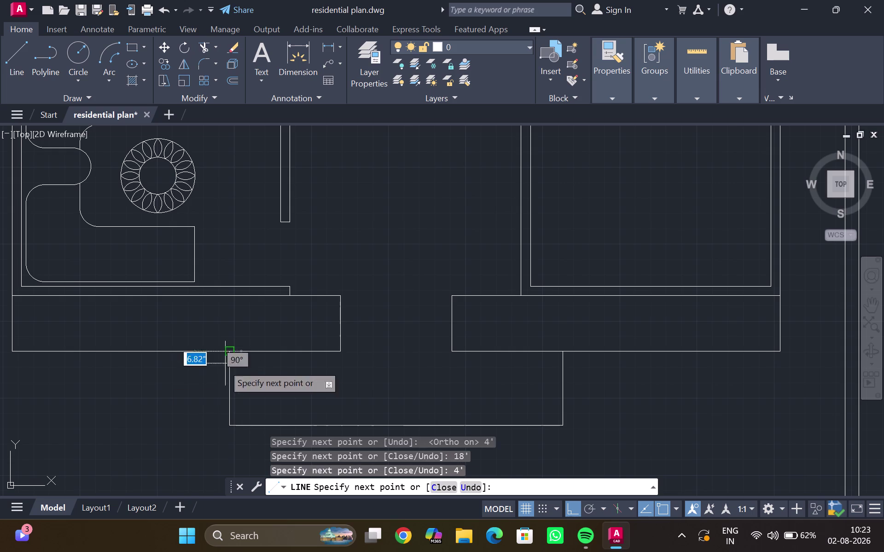
End the line command and erase the stray overlapping line.
key(Escape)
scroll(down, 3)
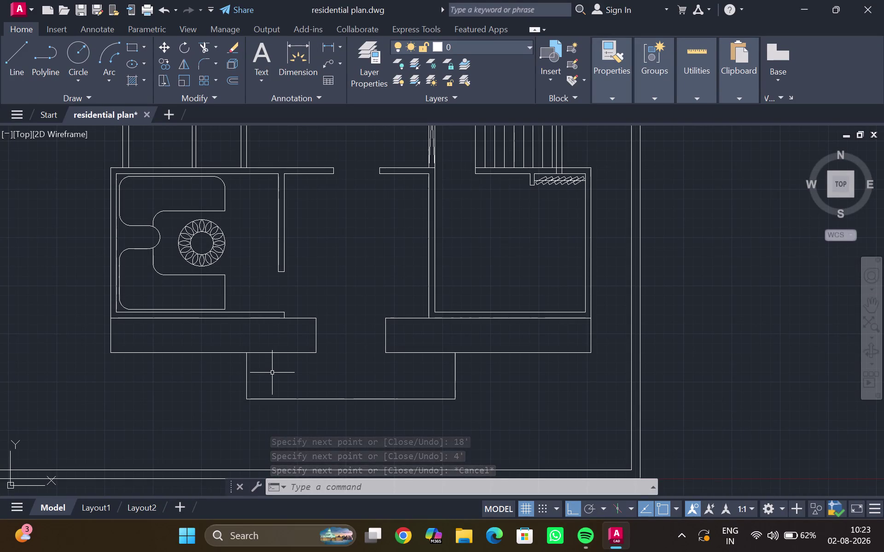
click(417, 352)
key(Delete)
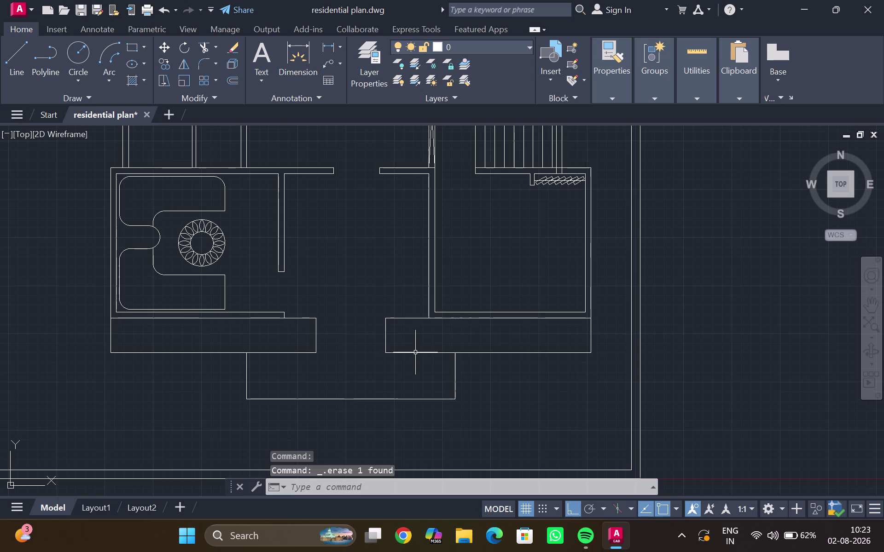
Offset the step's left edge inward at 1' to add three tread lines.
click(246, 383)
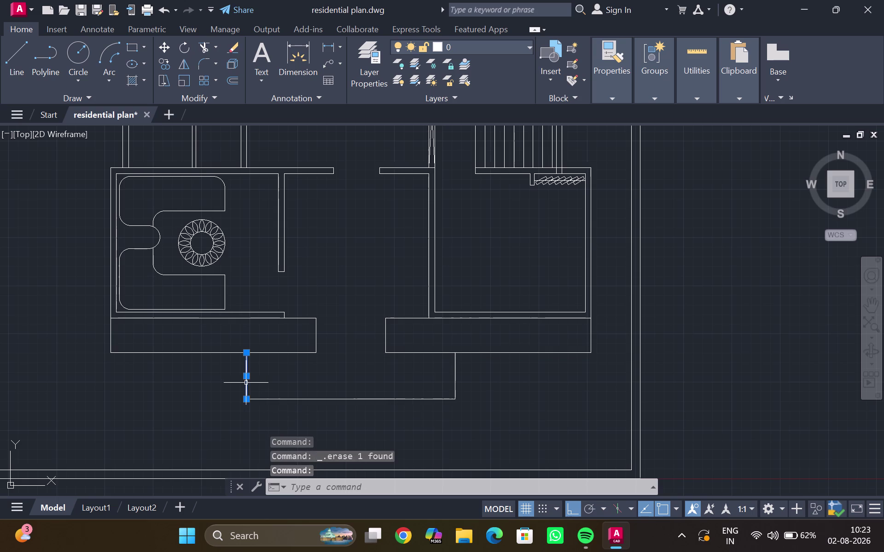
key(o)
key(Return)
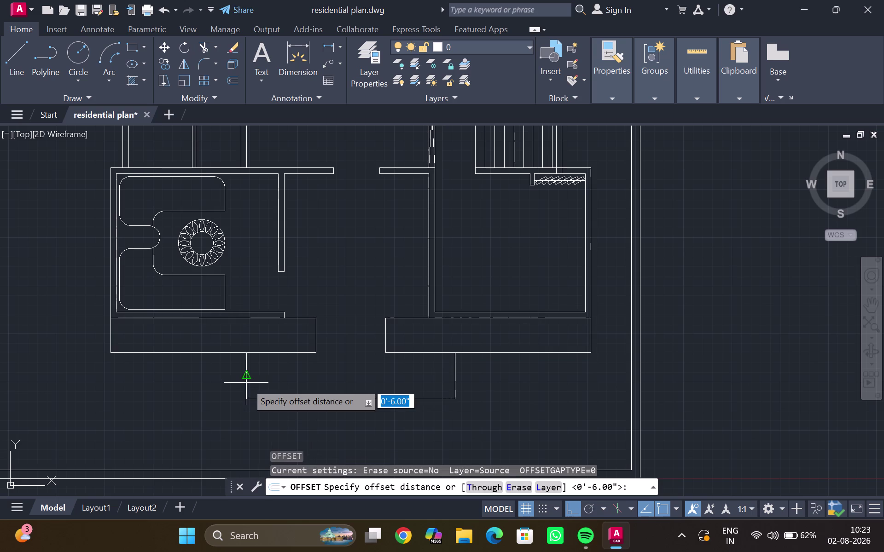
key(1)
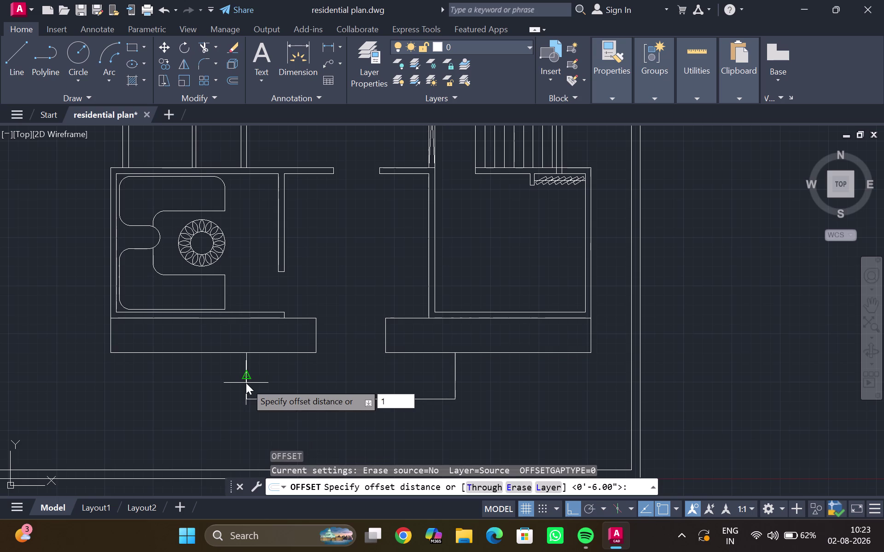
key(apostrophe)
key(Return)
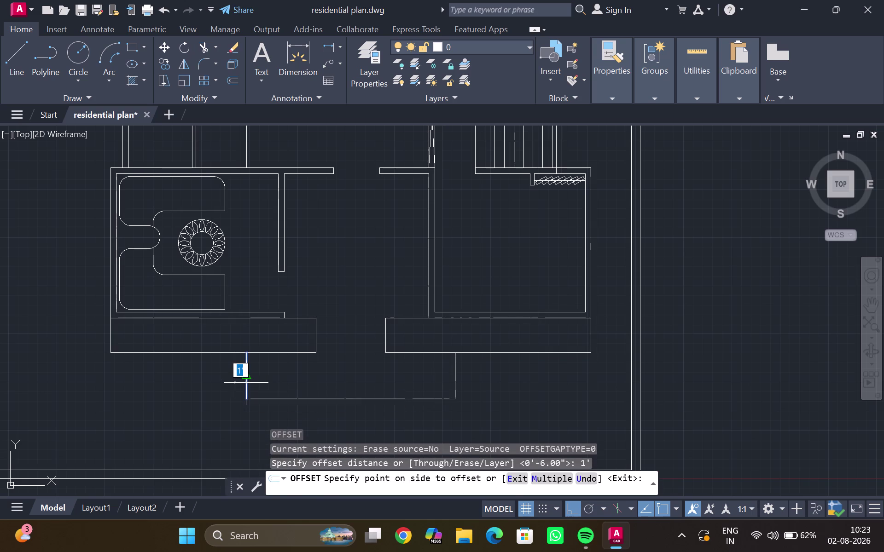
click(260, 380)
click(260, 376)
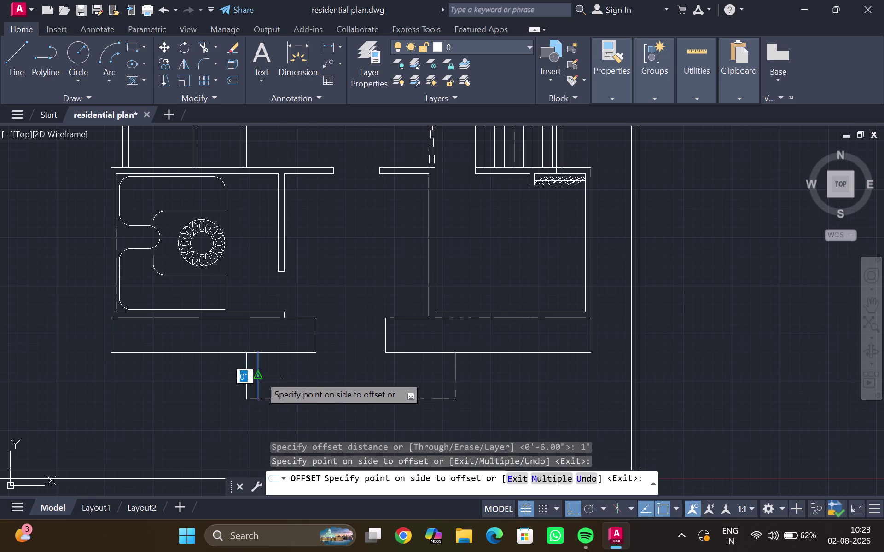
click(278, 373)
click(268, 377)
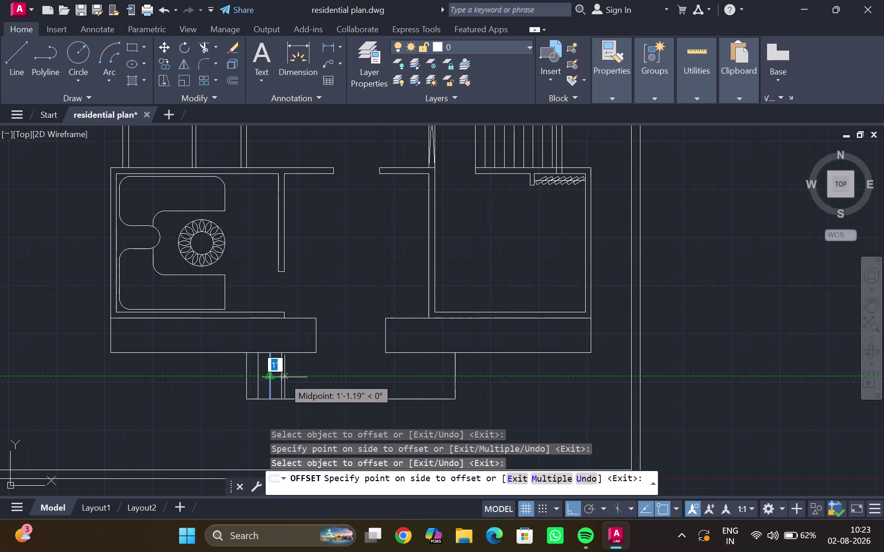
click(284, 378)
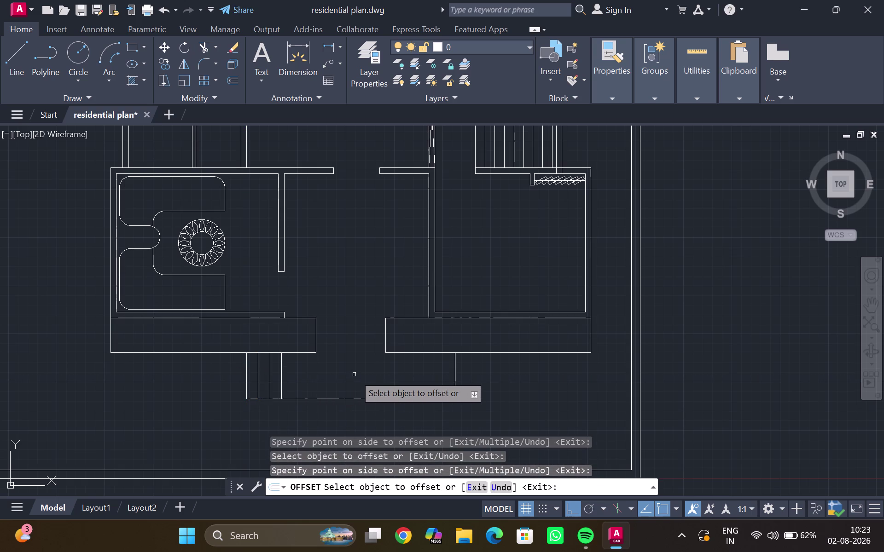
Add three tread lines 1' apart inside the step's right end.
click(454, 372)
click(409, 384)
click(444, 372)
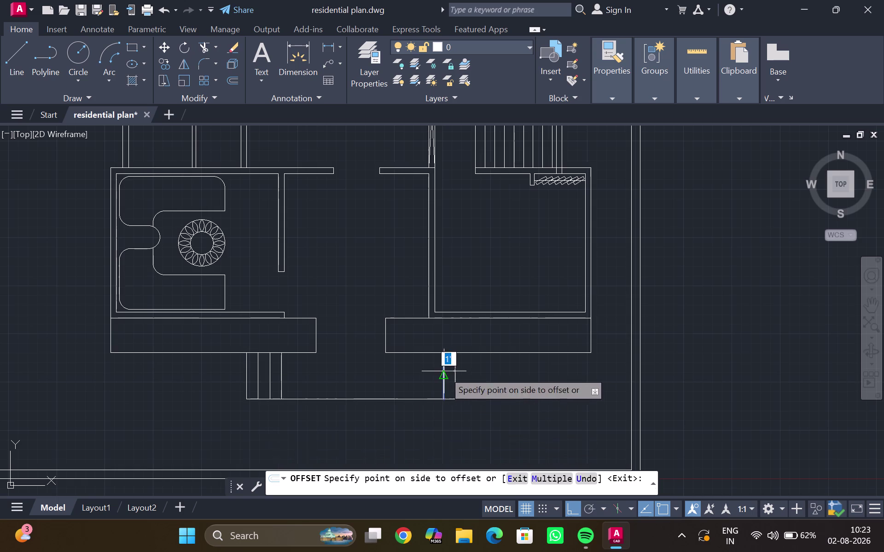
click(408, 382)
click(431, 373)
click(404, 377)
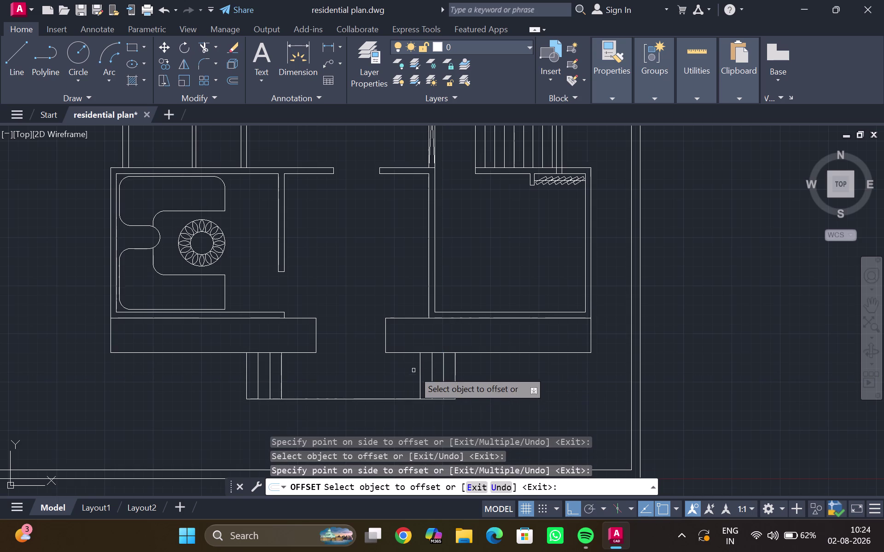
scroll(down, 3)
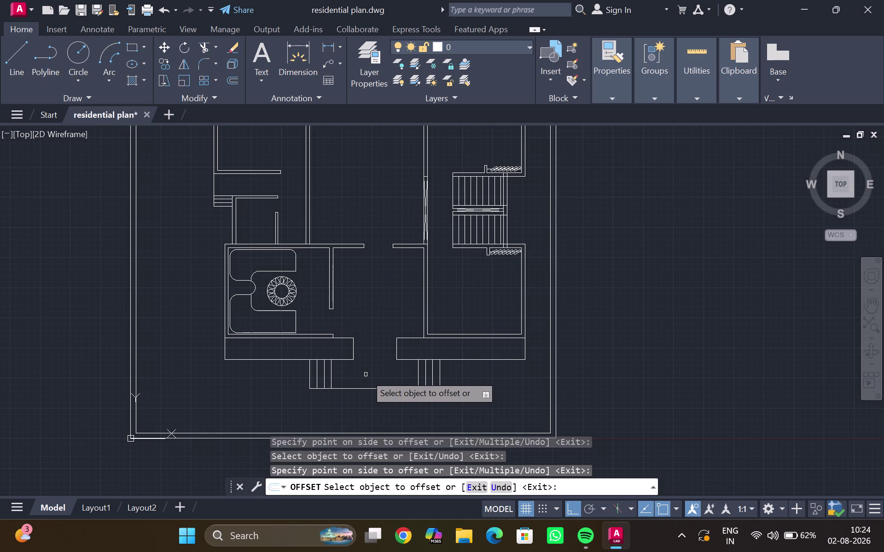
Finish offsetting, reposition the plan, and open DesignCenter on the Folders tab with Ctrl+2.
key(Escape)
scroll(down, 3)
scroll(up, 3)
middle_click(364, 364)
scroll(down, 3)
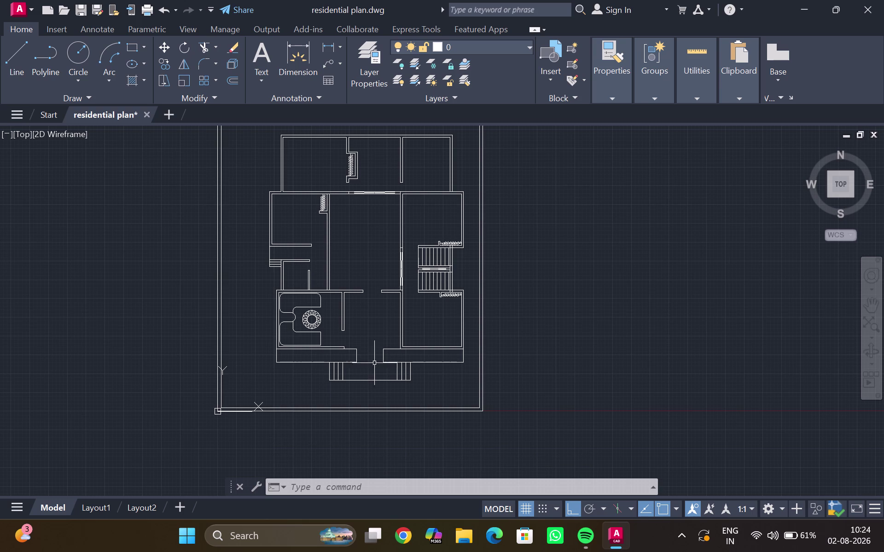
scroll(down, 3)
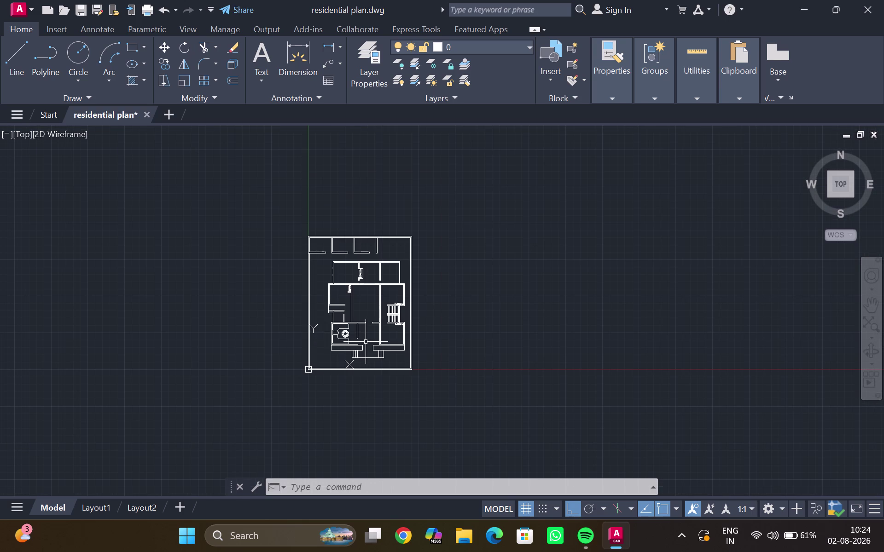
scroll(up, 3)
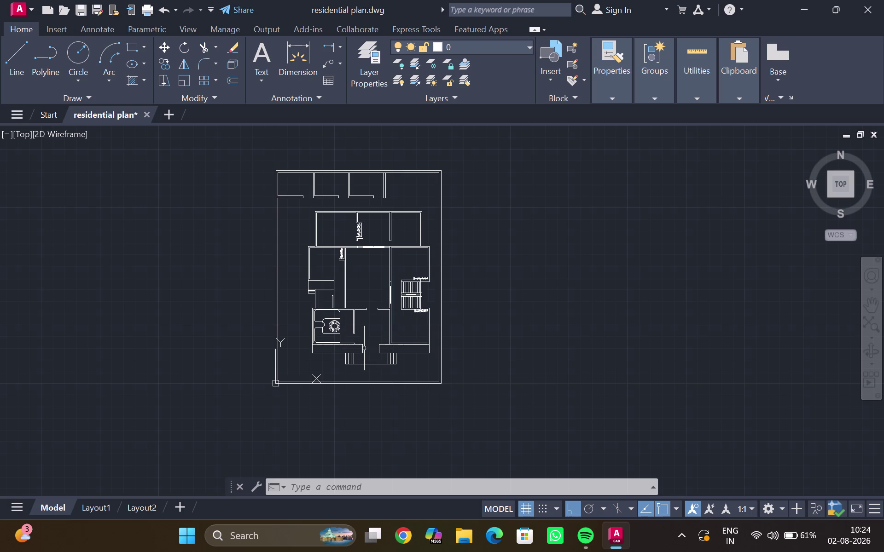
middle_drag(366, 302, 333, 329)
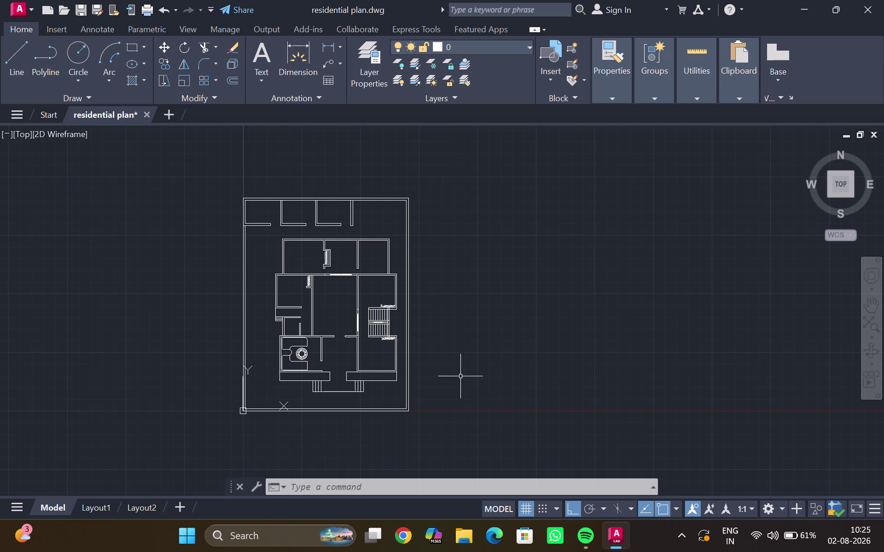
scroll(down, 3)
middle_click(440, 362)
scroll(up, 3)
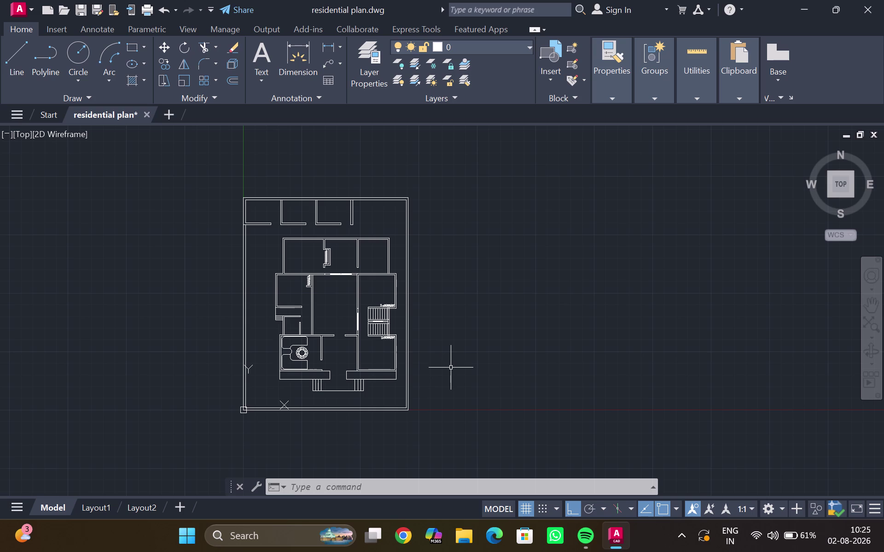
key(ctrl+2)
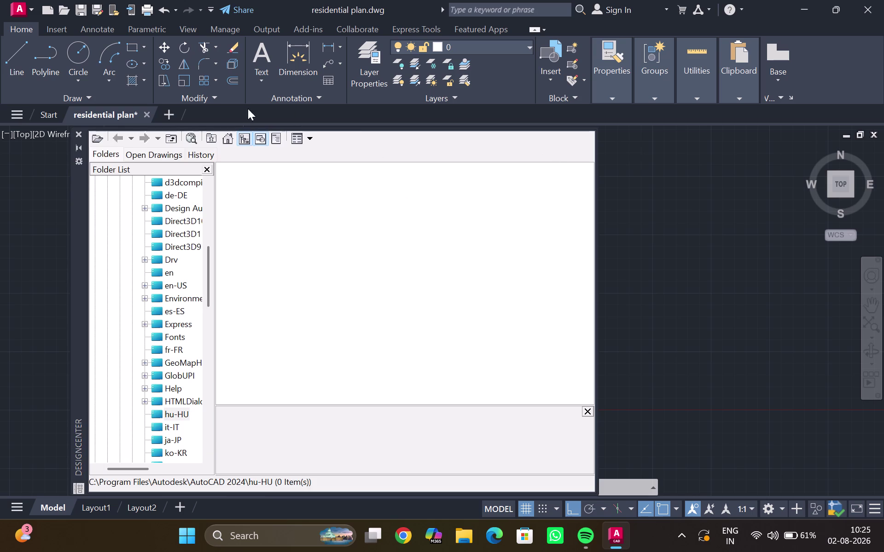
Close DesignCenter and place sample door, window and toilet blocks from Tool Palettes.
click(77, 131)
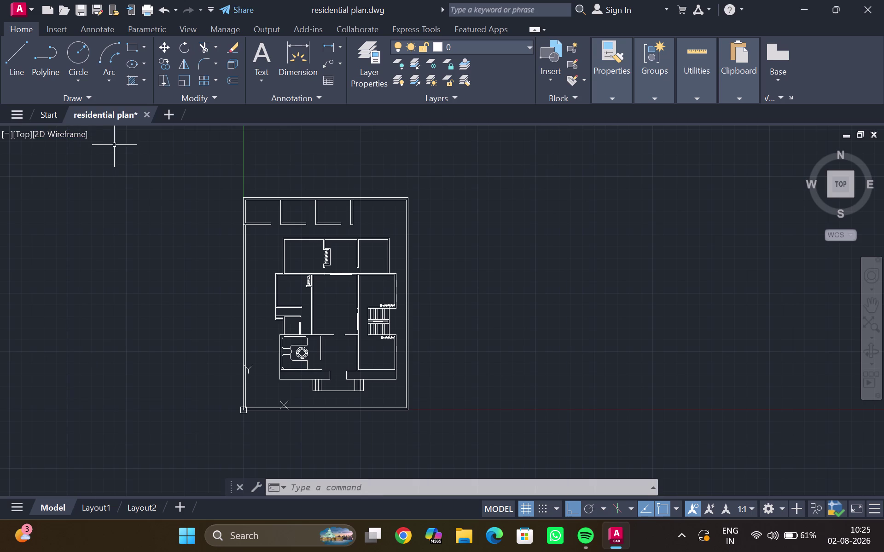
key(ctrl+3)
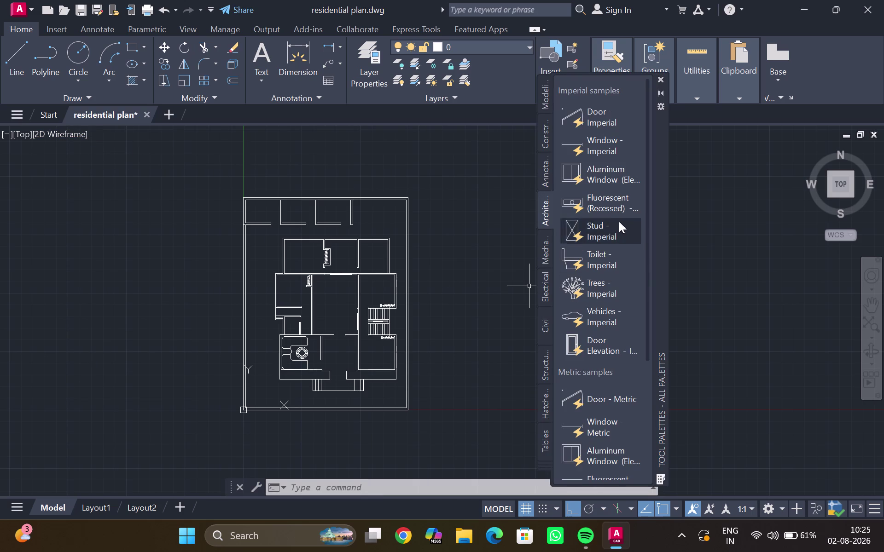
drag(605, 113, 487, 197)
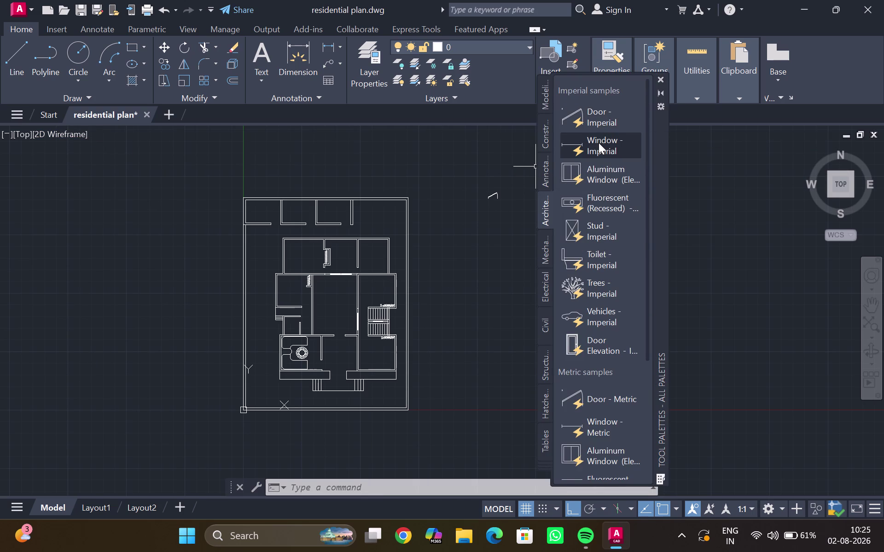
drag(598, 143, 501, 244)
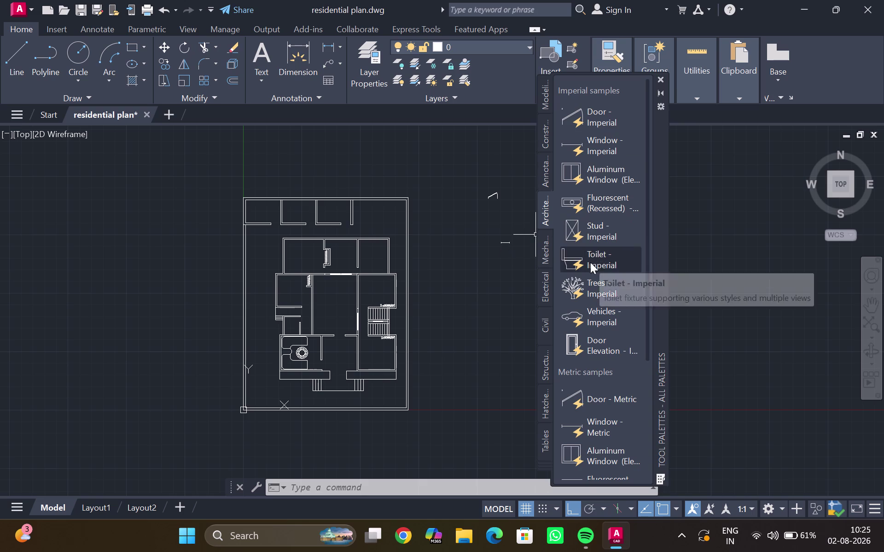
scroll(up, 3)
drag(593, 260, 574, 272)
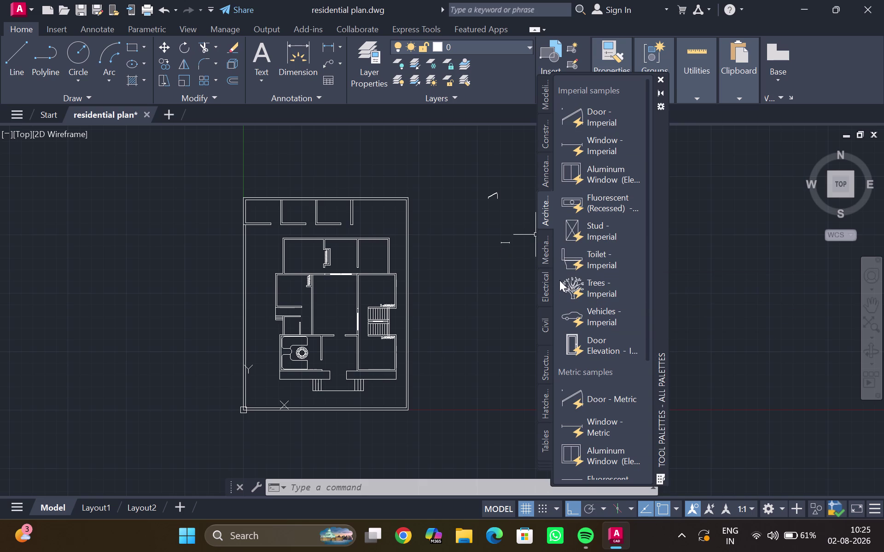
Place three car blocks right of the floor plan, then close the palette.
drag(574, 272, 501, 305)
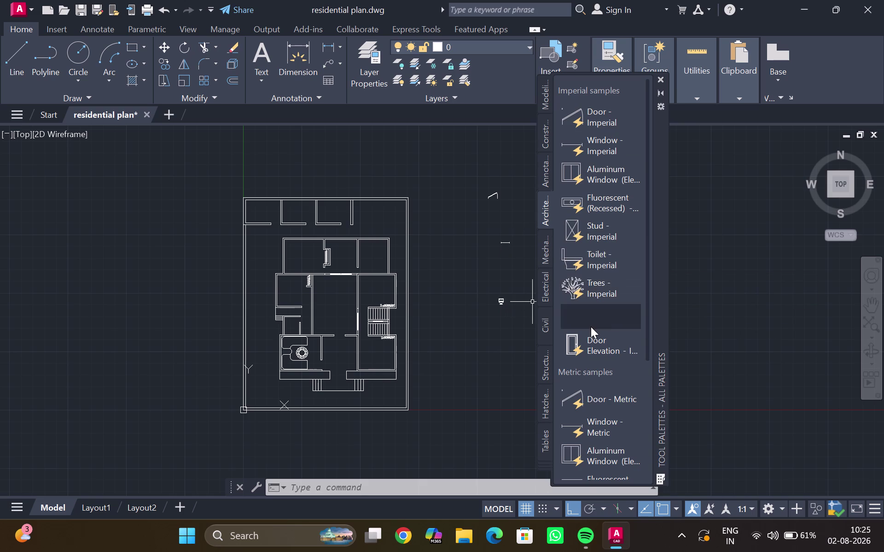
scroll(down, 3)
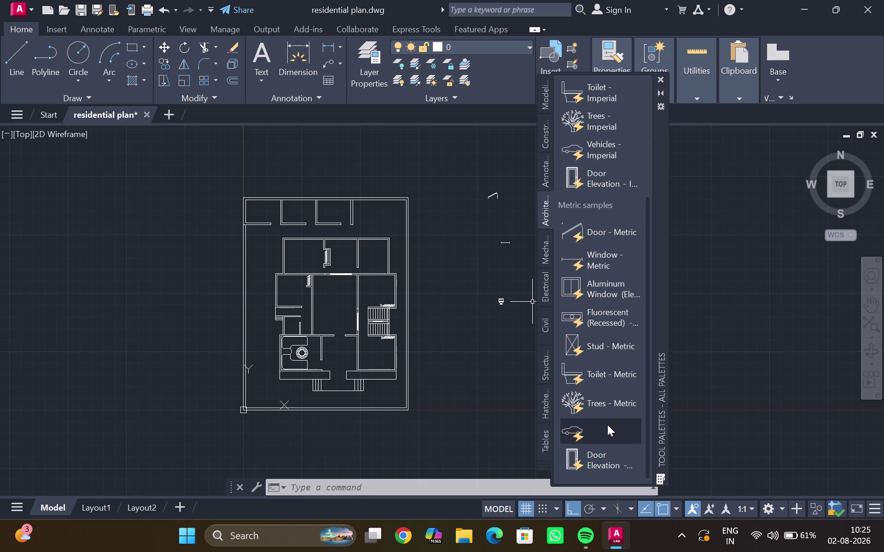
drag(607, 425, 715, 272)
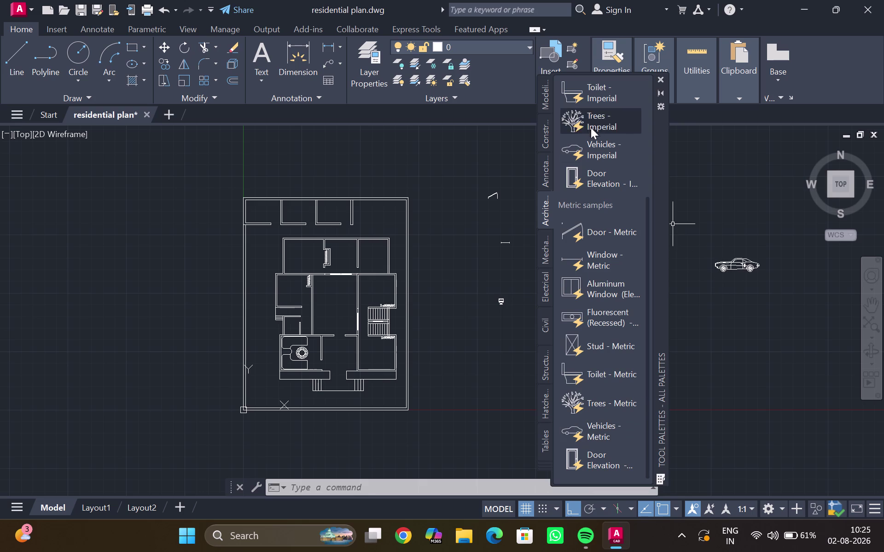
drag(595, 149, 701, 192)
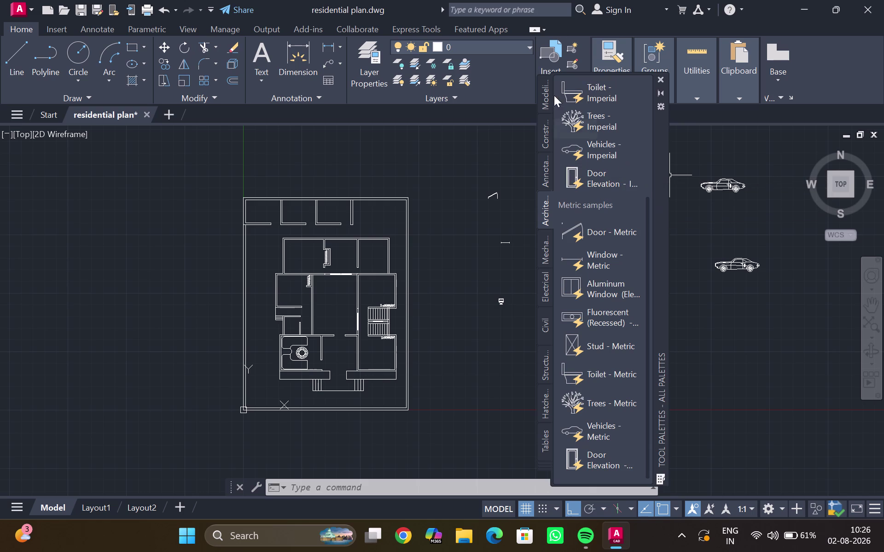
click(660, 75)
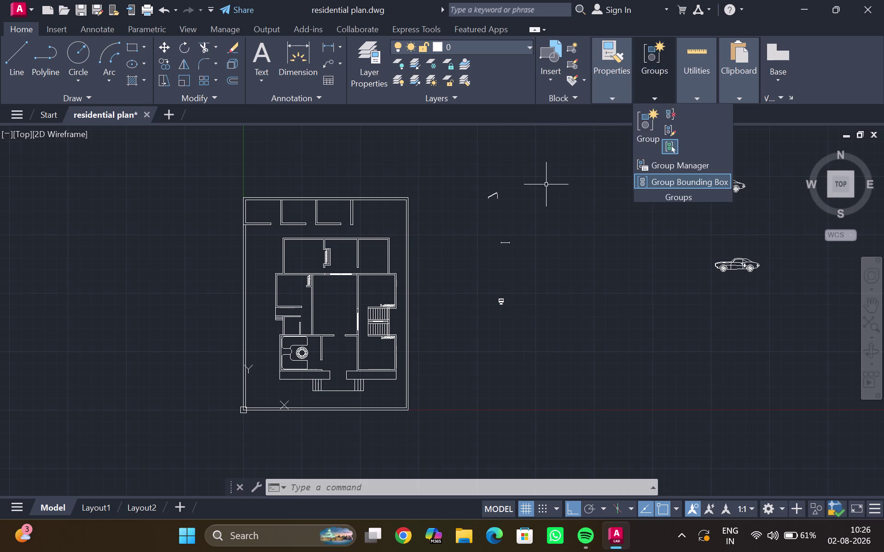
Zoom in and select the sample door block beside the floor plan.
scroll(up, 3)
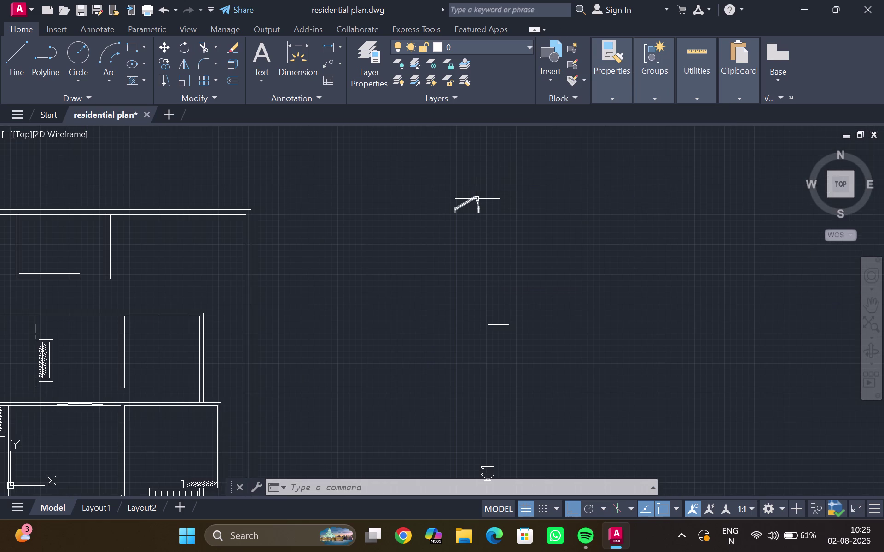
click(477, 198)
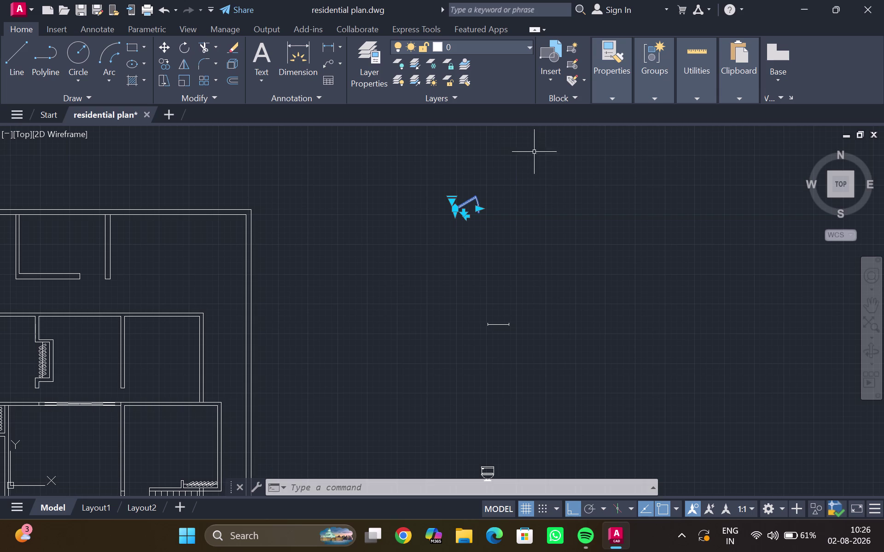
Change the sample door block's opening angle from 45° to Open 90°.
click(453, 207)
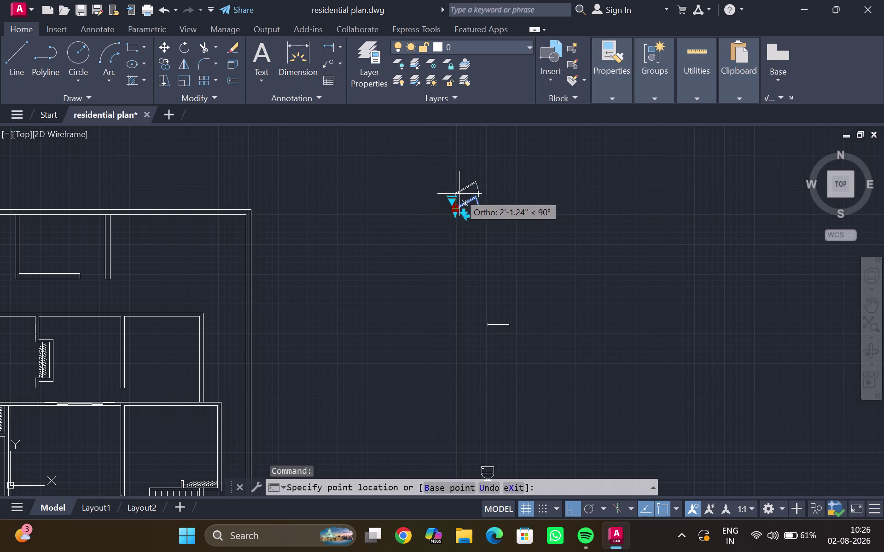
click(460, 206)
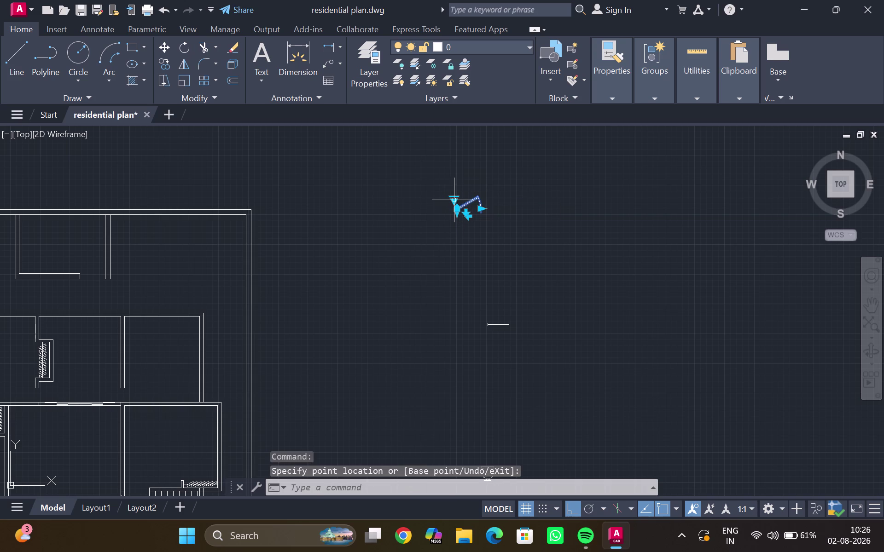
click(453, 200)
click(501, 229)
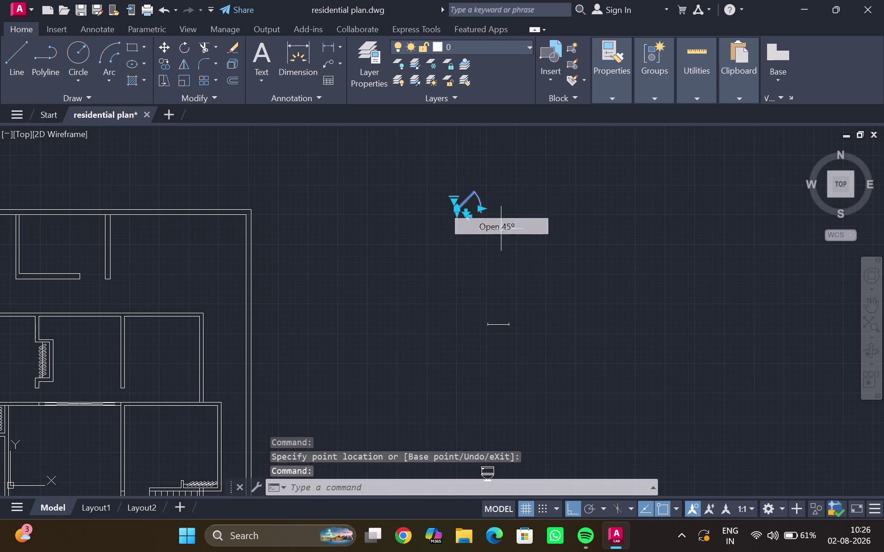
click(457, 201)
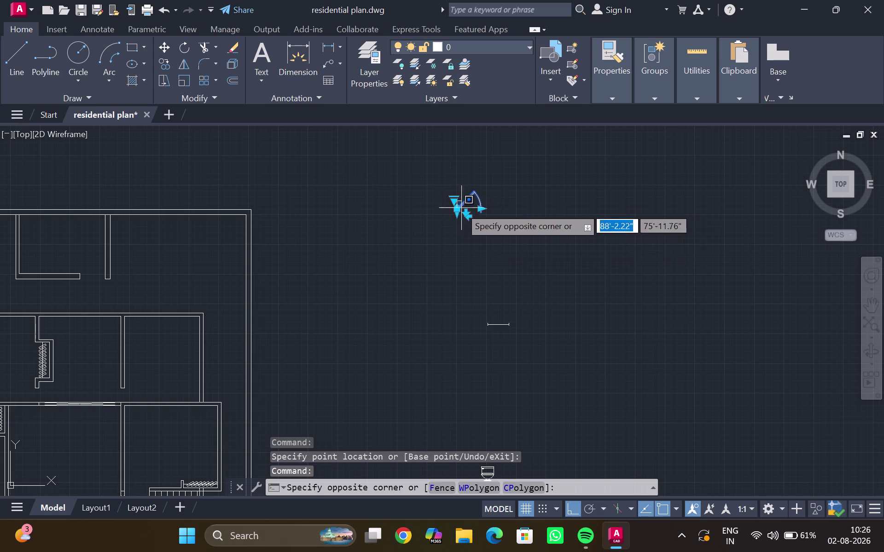
click(456, 203)
click(455, 202)
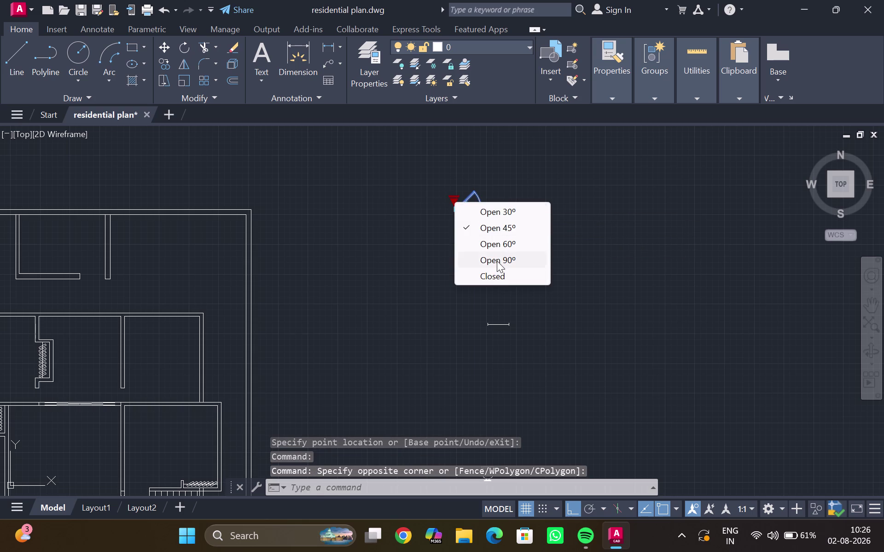
click(497, 260)
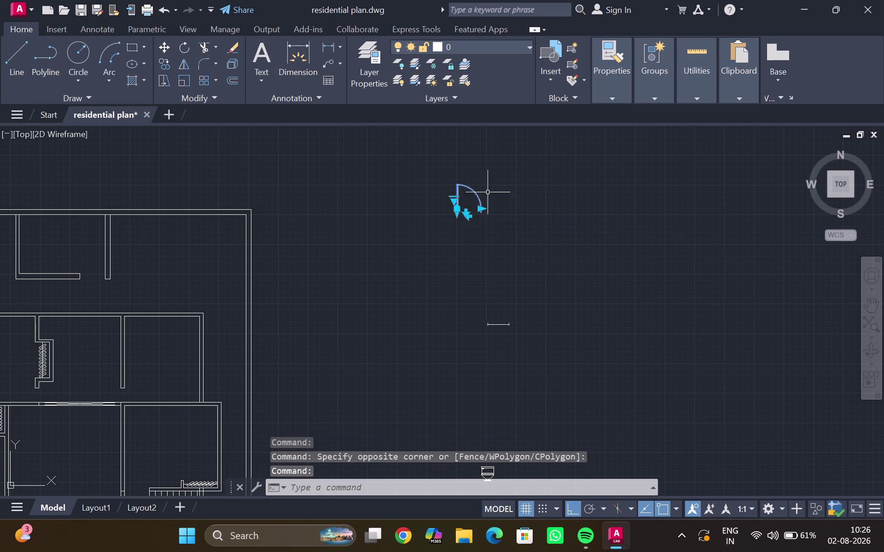
Deselect, centre the view on the door, and reselect the 90° door.
key(Escape)
scroll(up, 3)
middle_drag(457, 209, 409, 216)
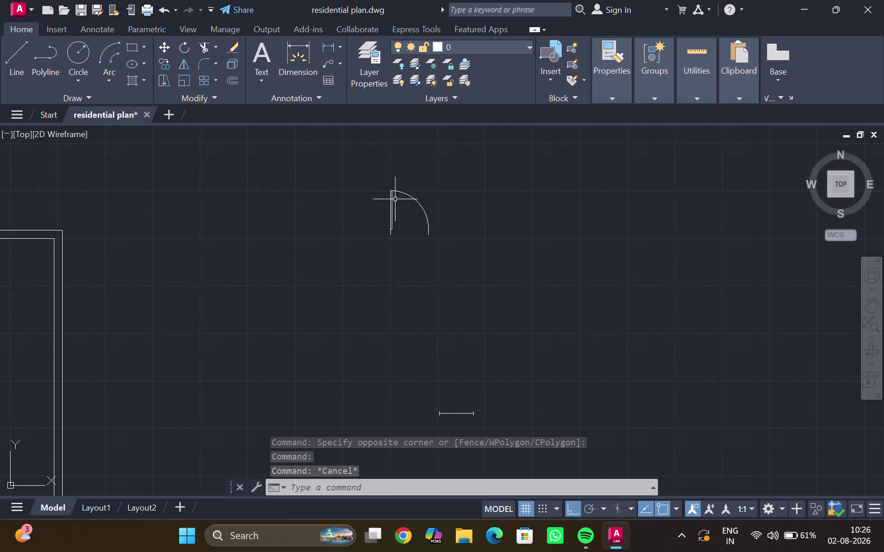
click(389, 193)
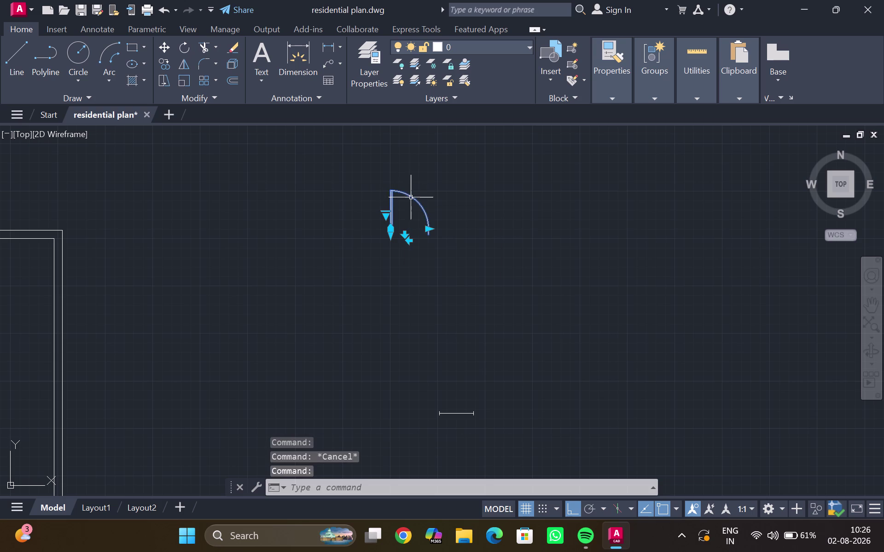
Mirror the 90° door with MI, keeping the original, then reselect the original.
key(m)
key(i)
key(Return)
click(458, 162)
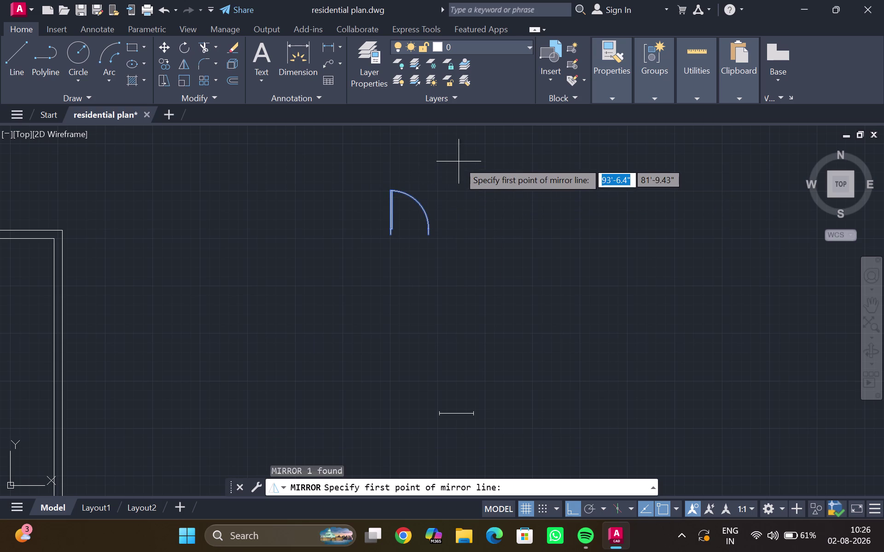
click(461, 256)
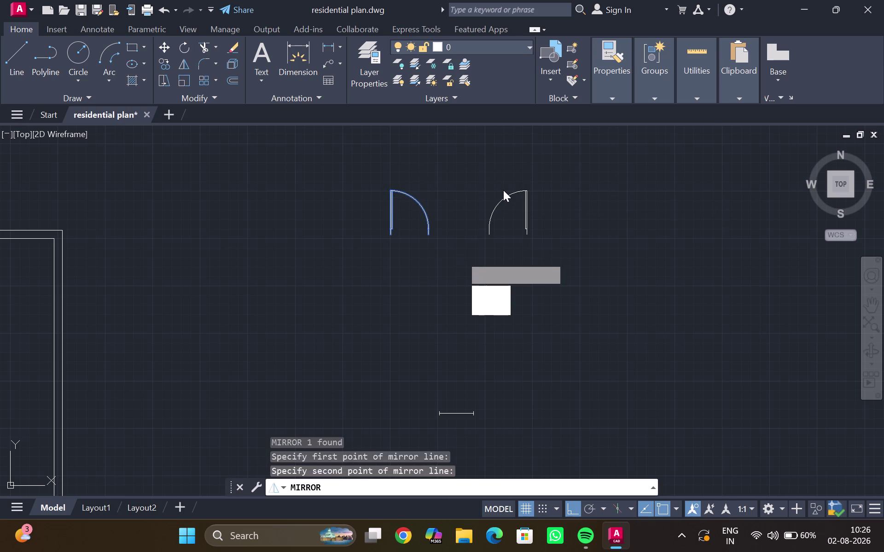
drag(488, 306, 461, 256)
key(Escape)
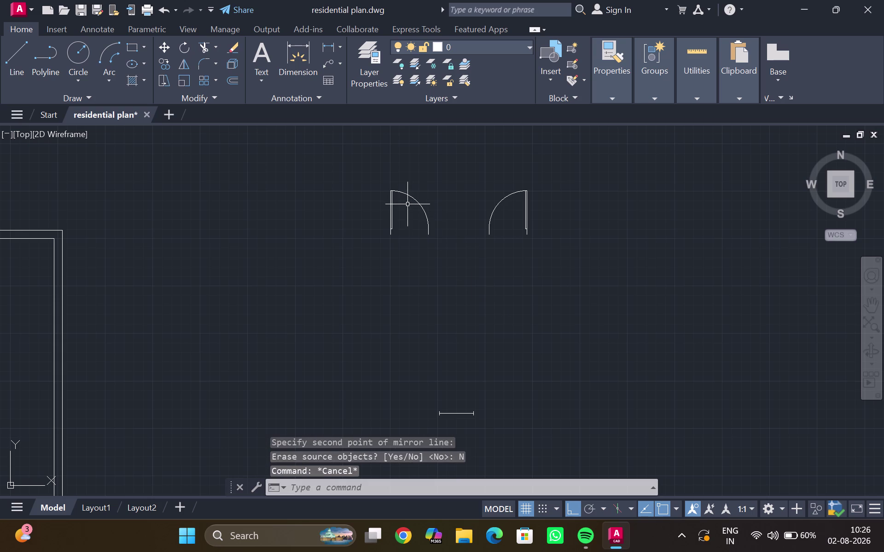
click(392, 222)
Copy the door into a doorway of the floor plan with ortho off.
text(co)
key(Return)
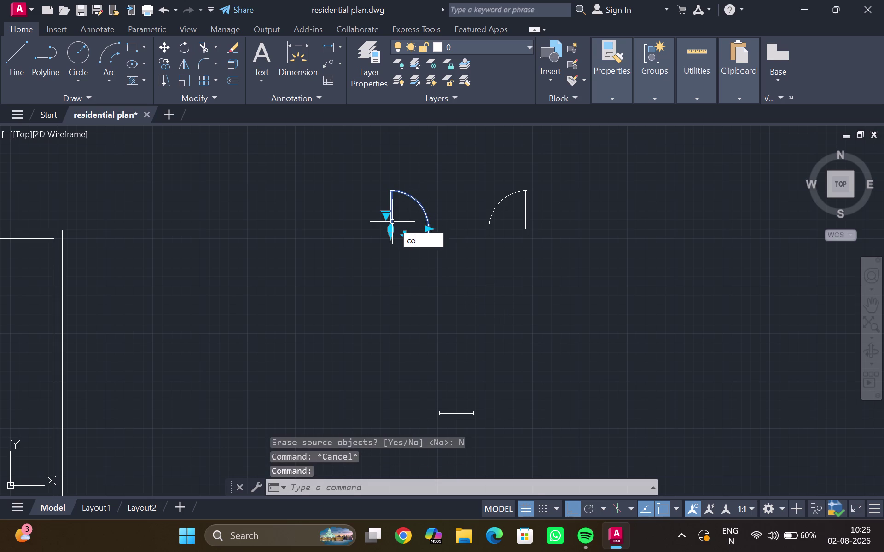
scroll(up, 3)
click(378, 247)
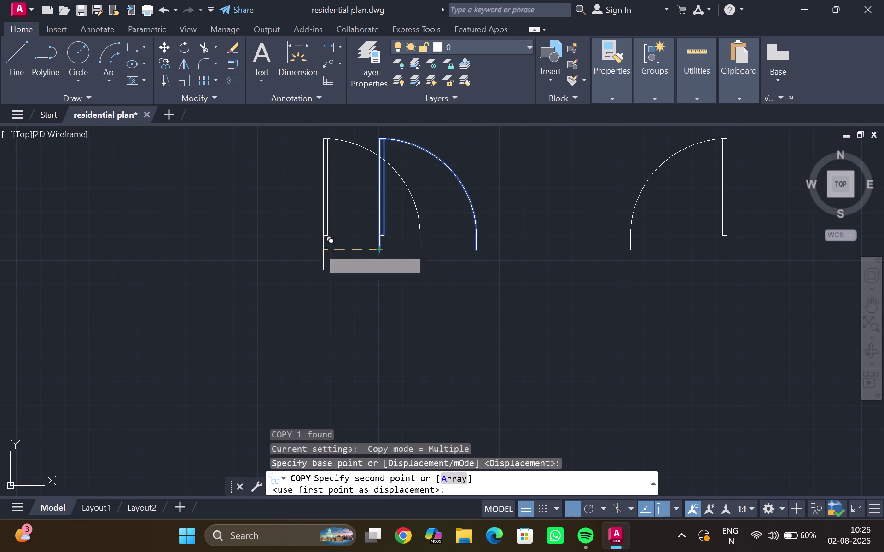
scroll(down, 3)
middle_drag(115, 264, 153, 260)
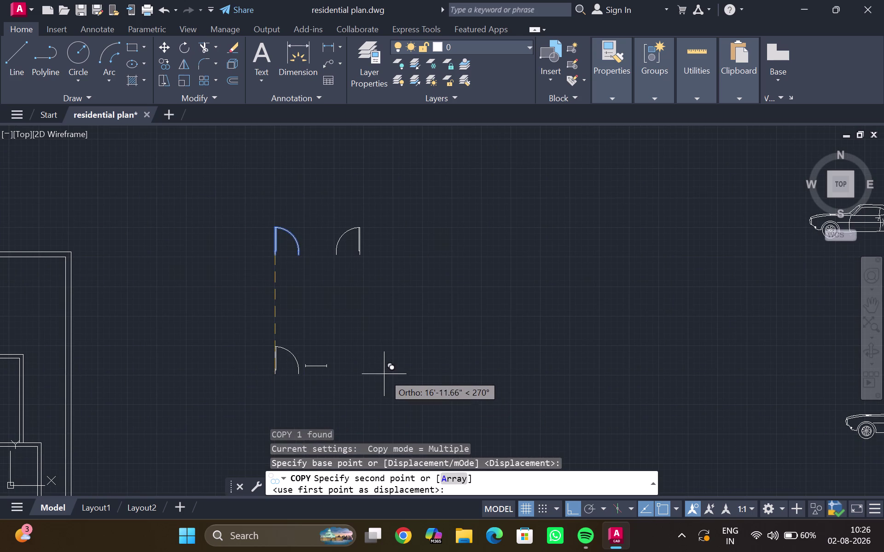
key(ctrl+F8)
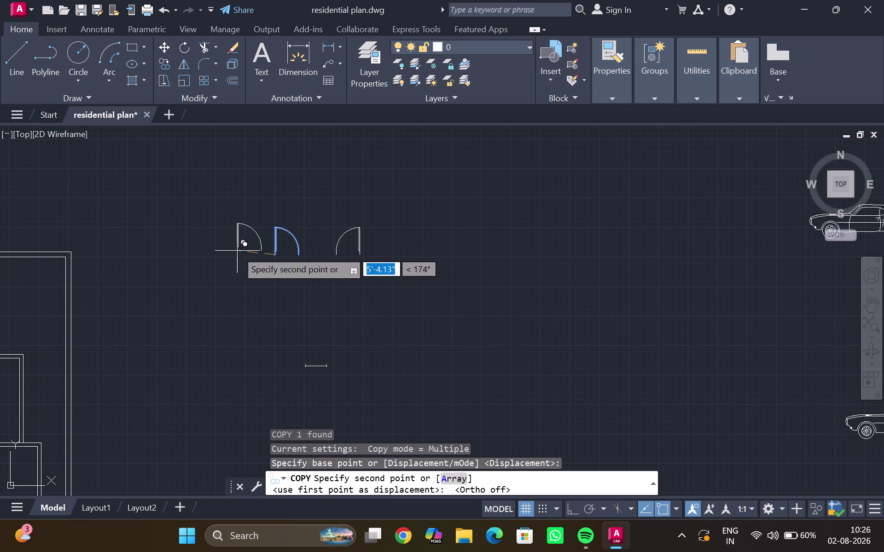
scroll(down, 3)
middle_drag(103, 275, 279, 232)
scroll(up, 3)
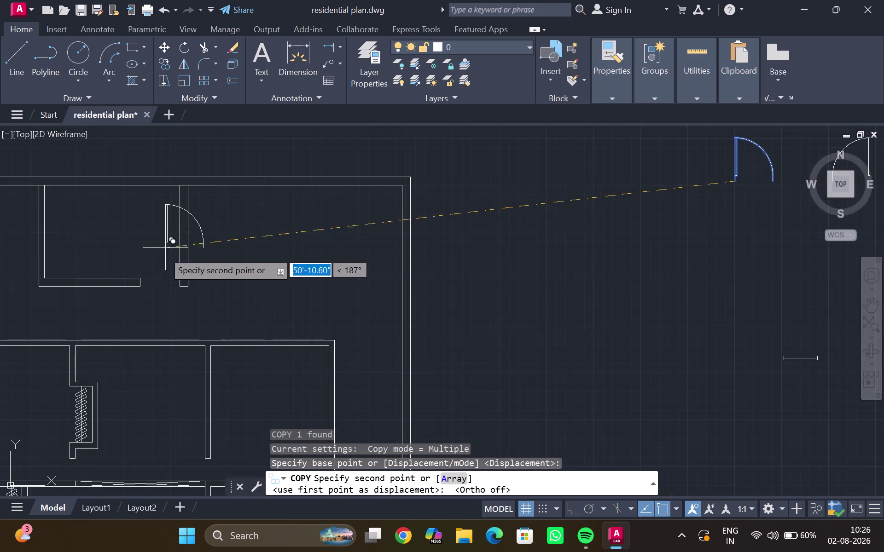
scroll(up, 3)
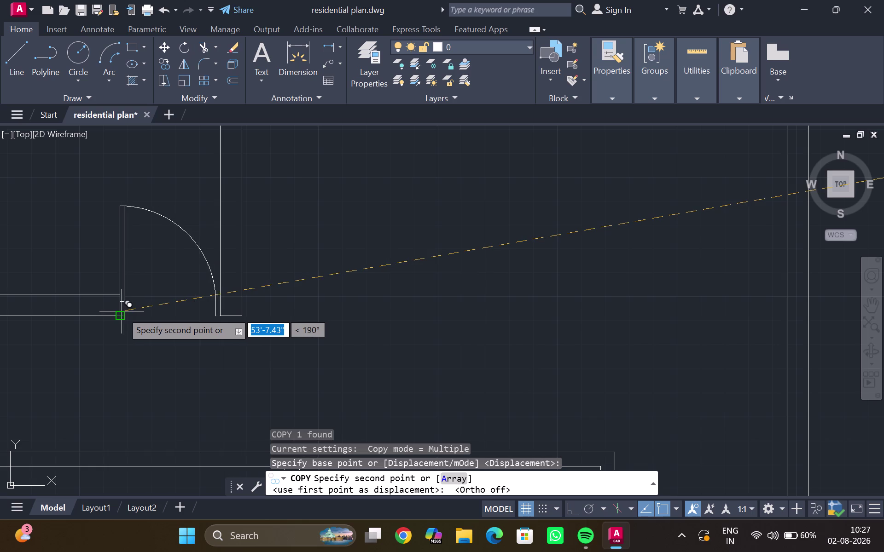
click(122, 313)
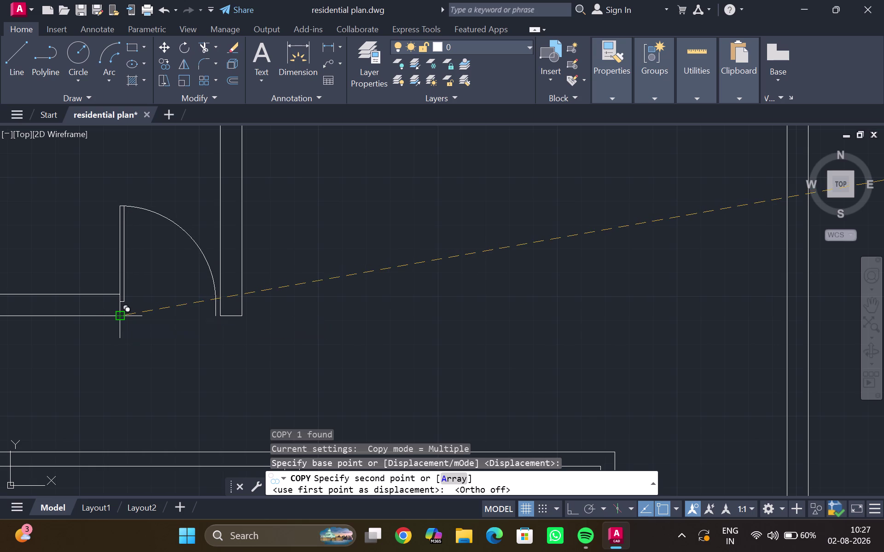
key(Escape)
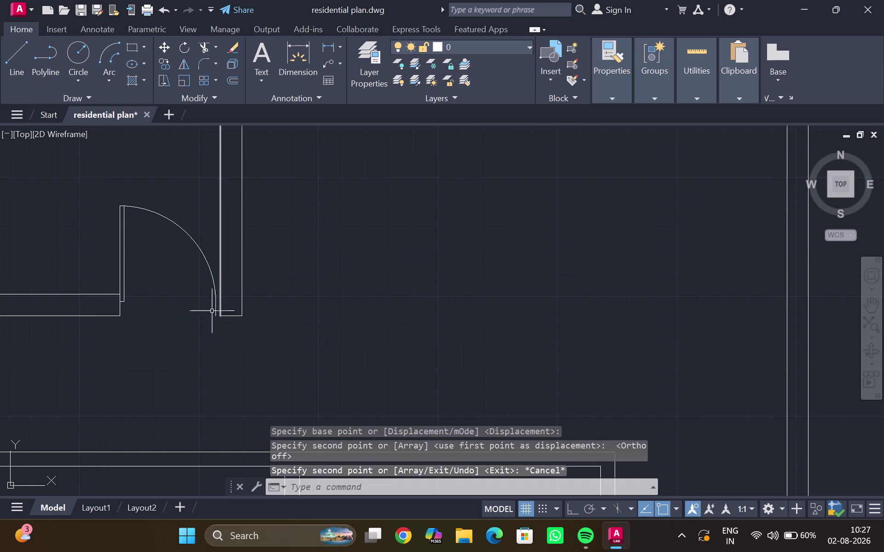
Try adjusting the copied door's arc grip, then cancel.
scroll(up, 3)
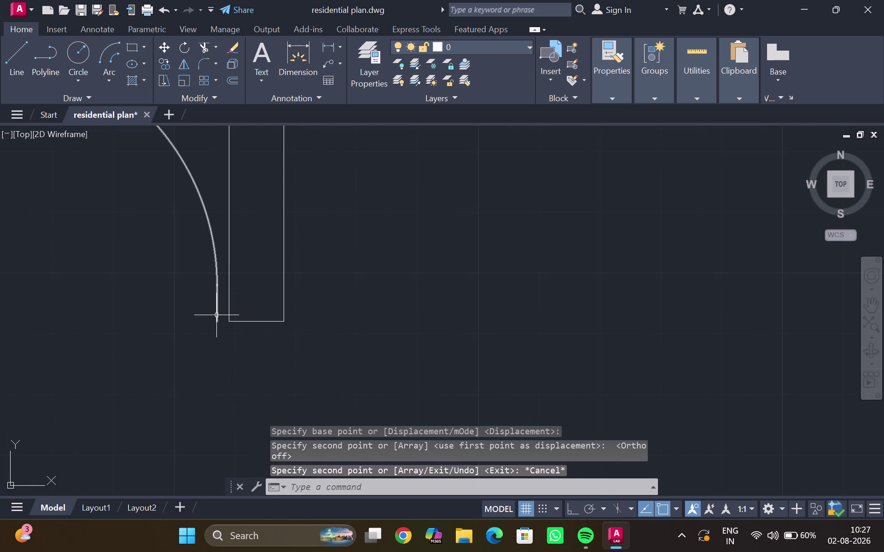
click(216, 320)
drag(218, 288, 227, 288)
click(227, 288)
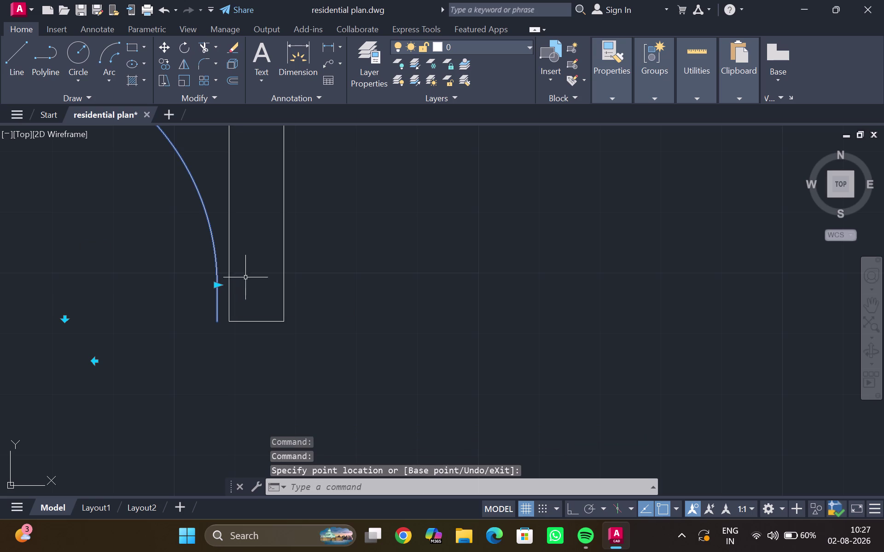
scroll(down, 3)
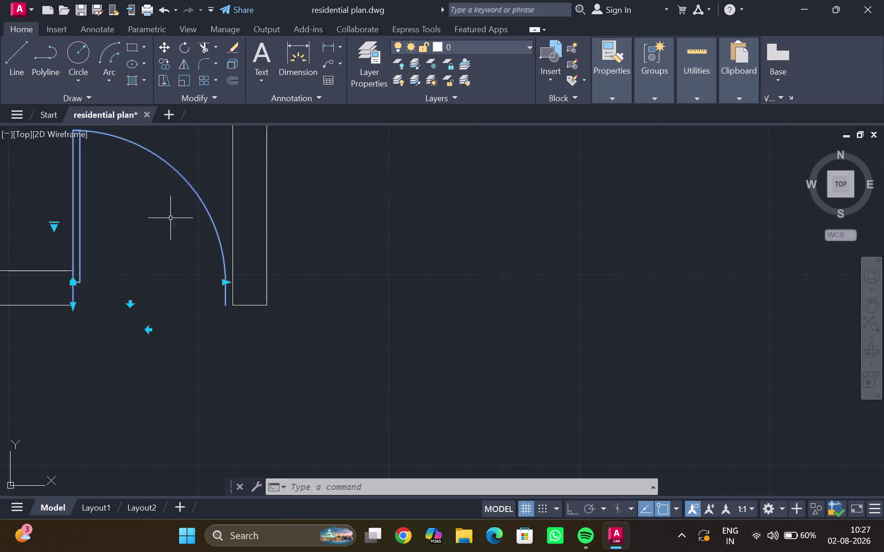
key(Escape)
Erase the misplaced door and pan back to the spare door symbols.
click(72, 220)
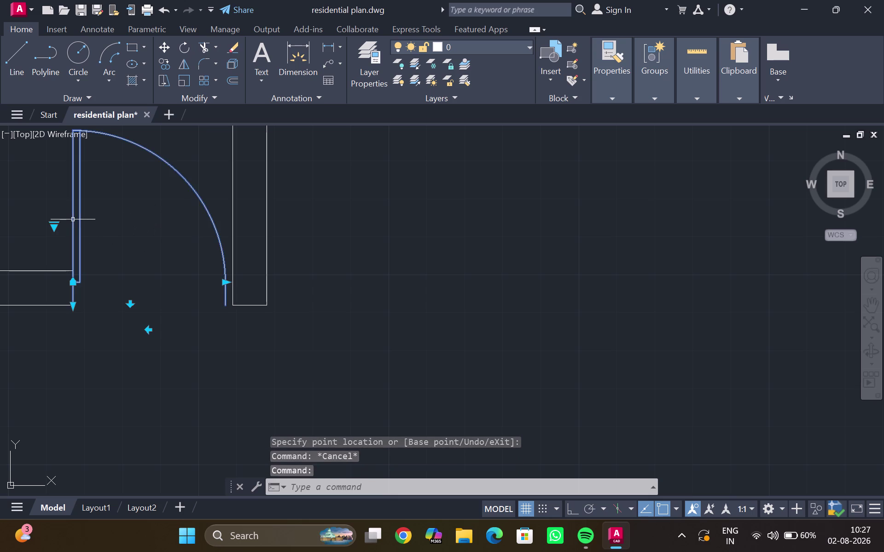
key(Delete)
scroll(down, 3)
middle_drag(364, 217, 221, 304)
scroll(down, 3)
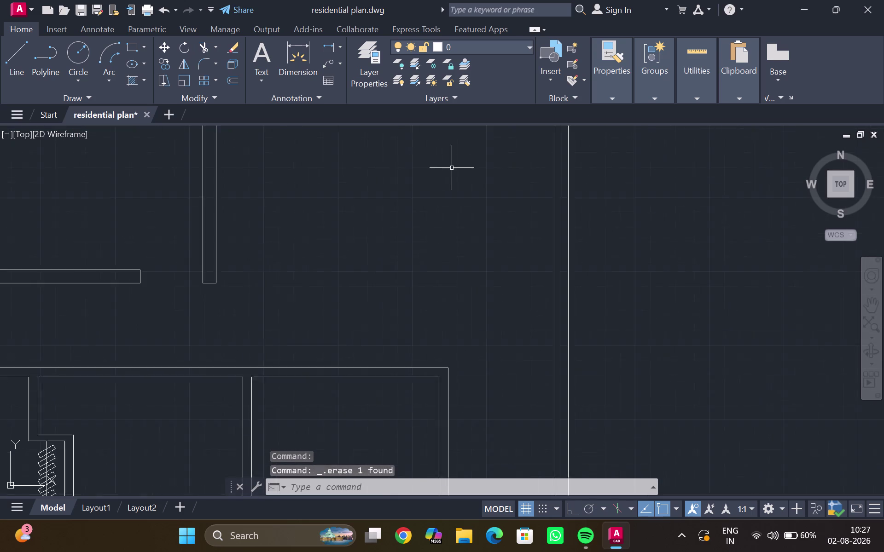
scroll(down, 3)
middle_drag(542, 178, 285, 252)
scroll(up, 3)
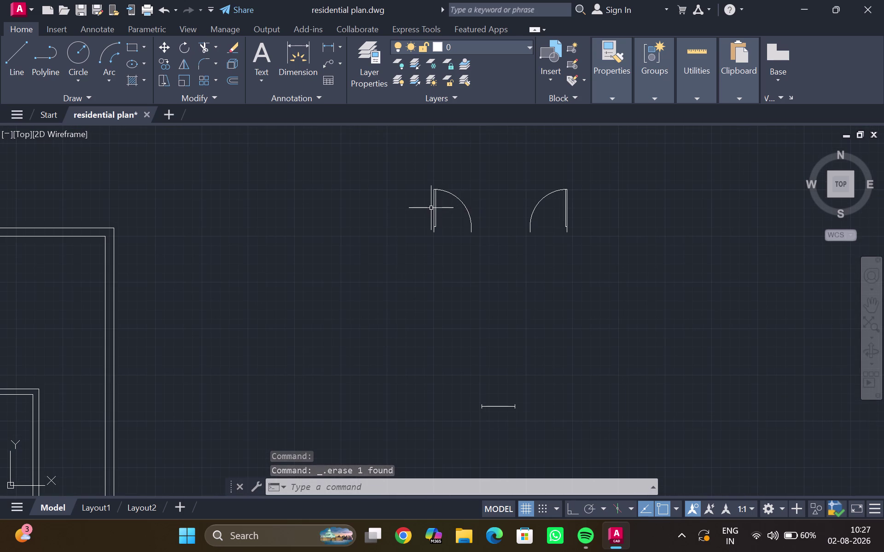
Copy the spare door into the upper room's wall opening.
click(436, 211)
key(c)
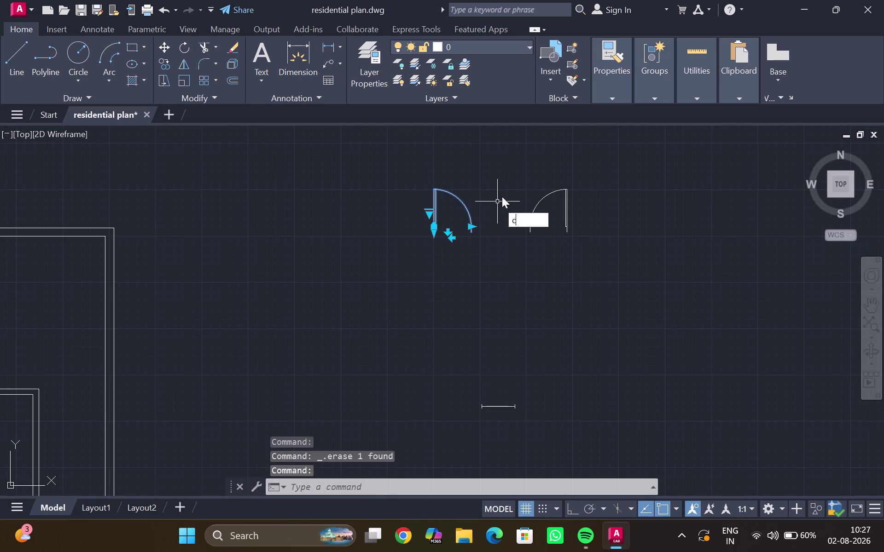
key(o)
key(Return)
scroll(up, 3)
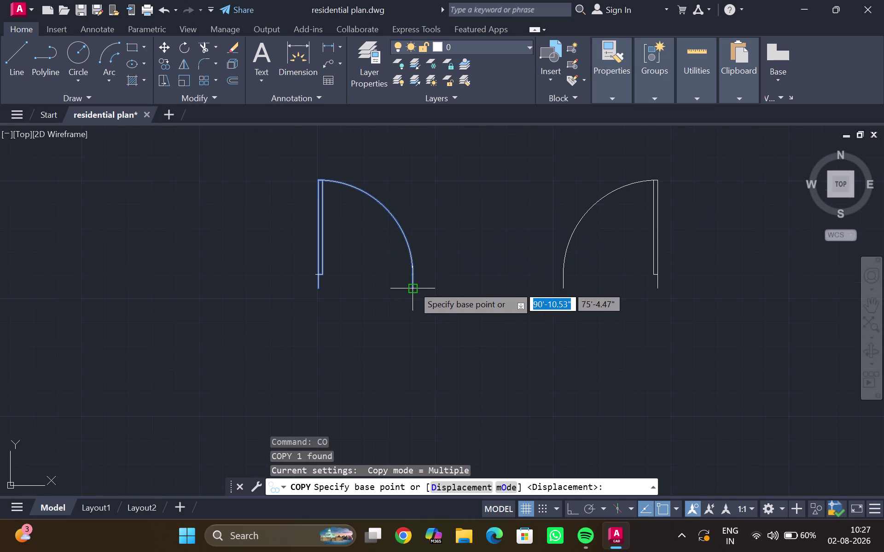
click(413, 286)
scroll(down, 3)
middle_drag(155, 320, 599, 257)
scroll(up, 3)
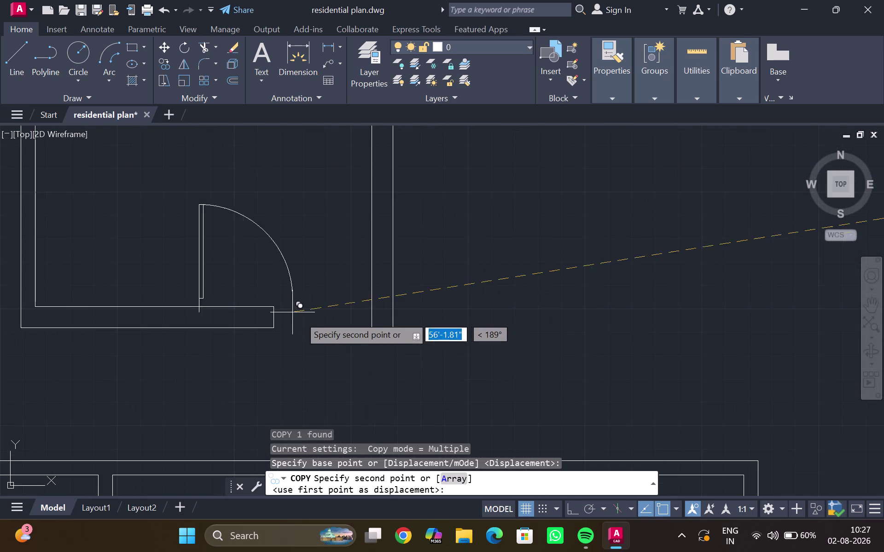
click(369, 328)
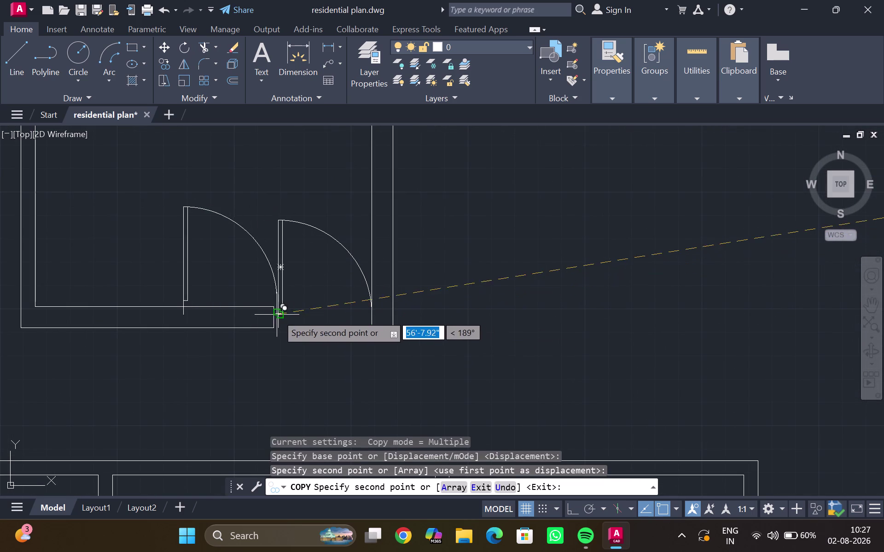
key(Escape)
Extend and trim the wall lines around the new door opening.
text(ex)
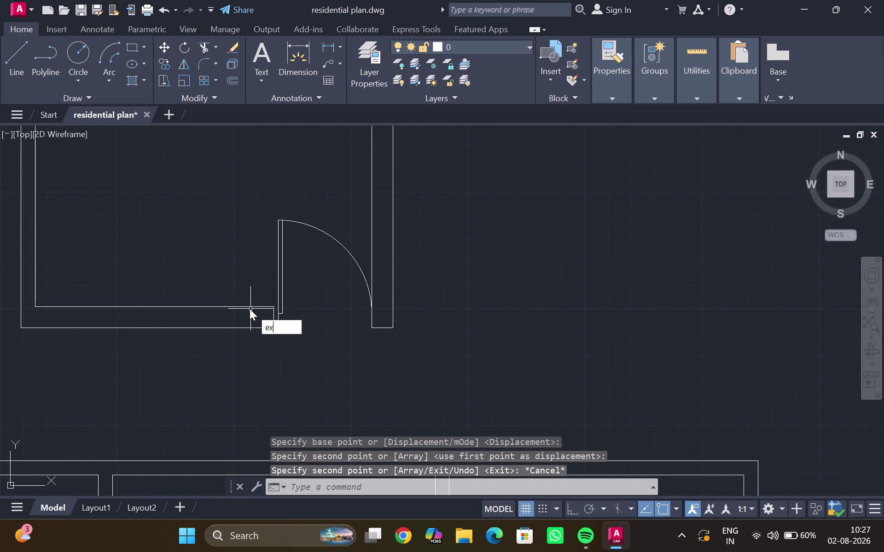
key(Return)
drag(221, 284, 228, 380)
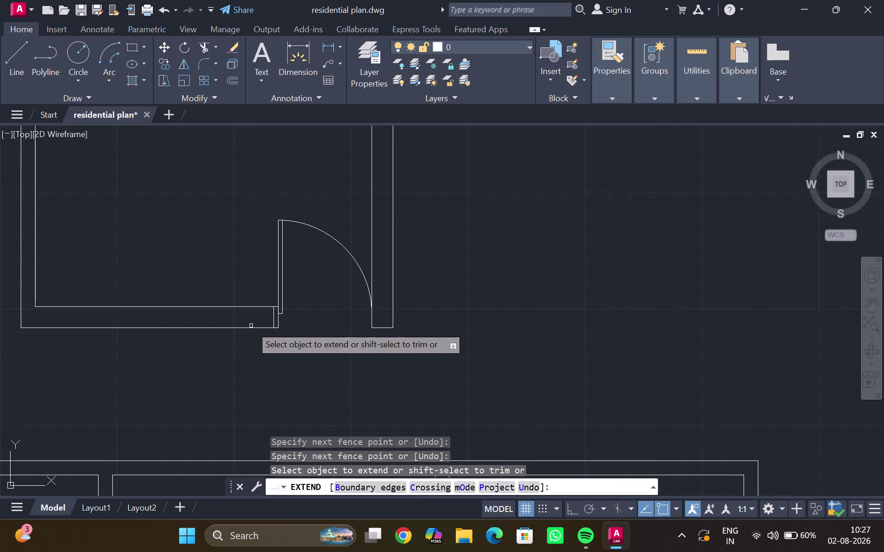
key(Escape)
text(tr)
key(Return)
scroll(up, 3)
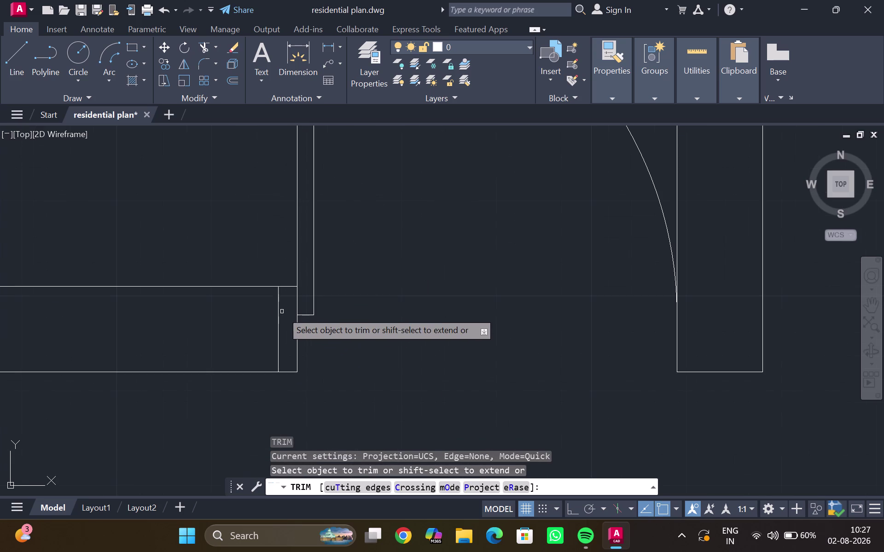
click(275, 312)
click(275, 318)
drag(277, 318, 283, 323)
key(Escape)
Pan and zoom out to view the whole floor plan.
scroll(down, 3)
middle_drag(373, 289, 295, 298)
scroll(down, 3)
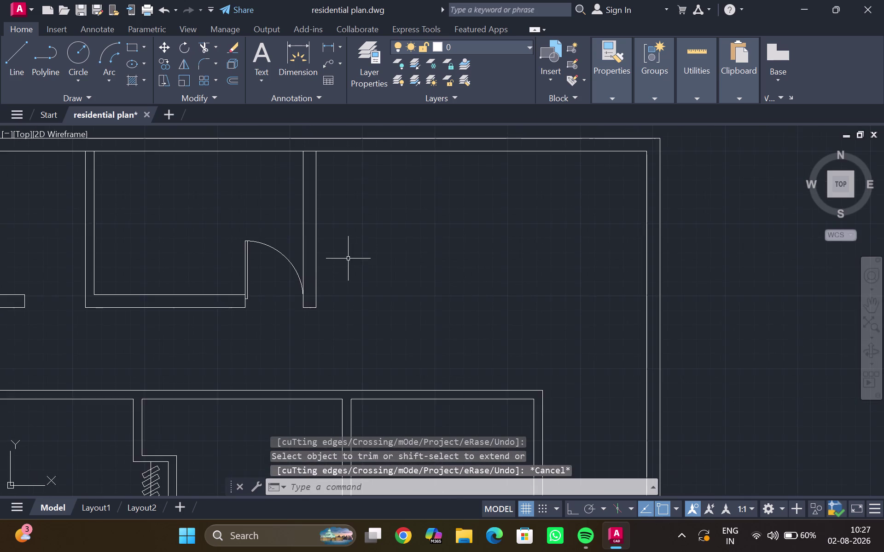
scroll(down, 3)
scroll(up, 3)
middle_drag(349, 256, 390, 255)
middle_drag(580, 234, 392, 260)
scroll(down, 3)
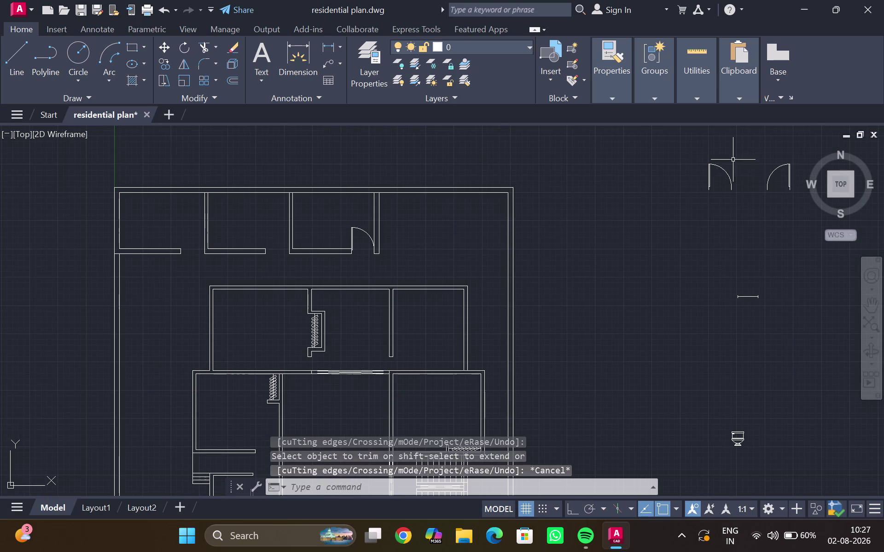
Select the second spare door and start copying it from its corner.
middle_drag(743, 190, 644, 221)
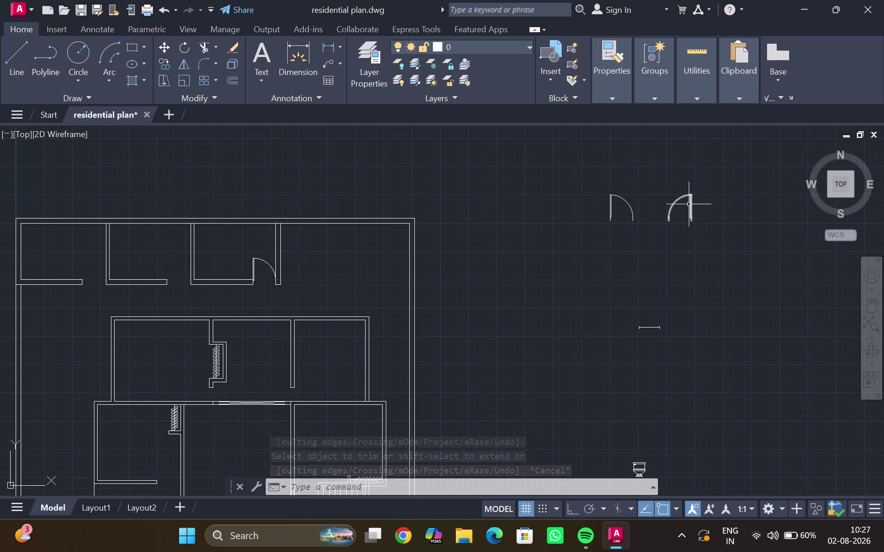
click(688, 205)
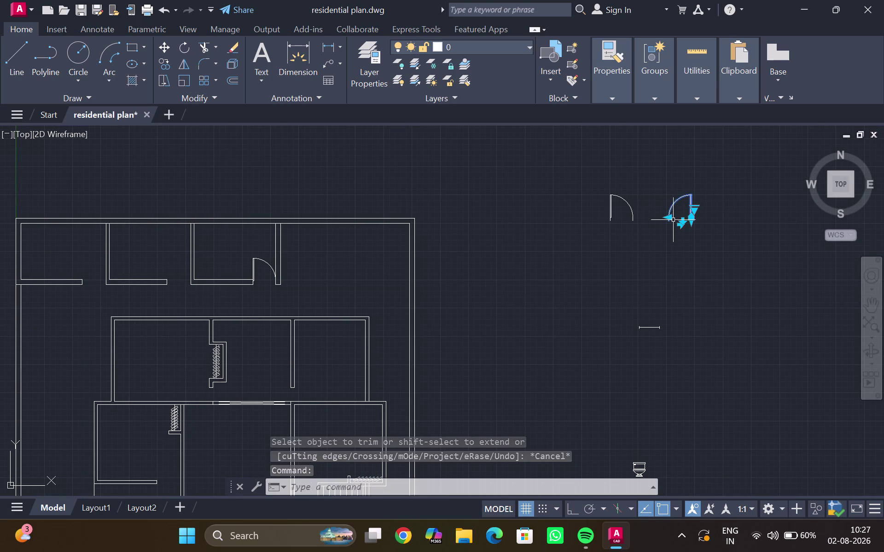
key(c)
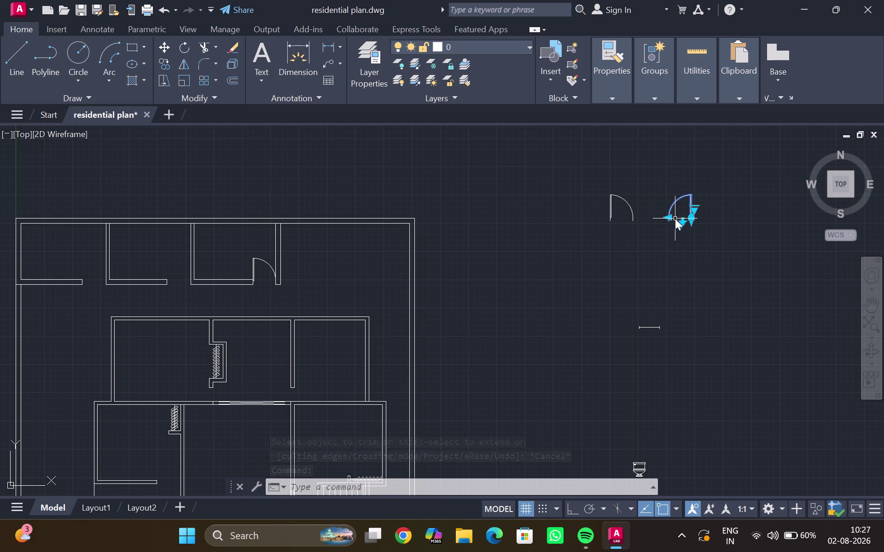
key(o)
key(Return)
scroll(up, 3)
scroll(up, 3)
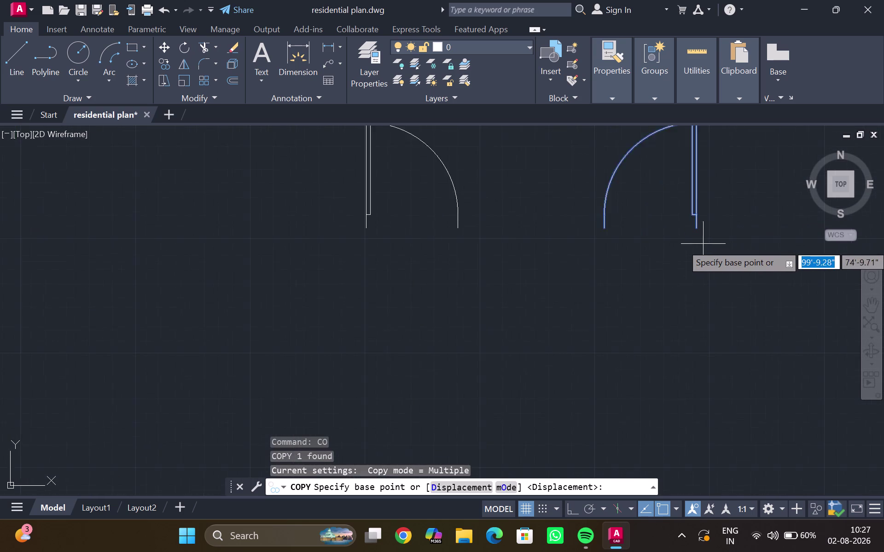
scroll(up, 3)
click(694, 222)
Place door copies in two more wall openings of the plan.
scroll(down, 3)
middle_drag(93, 330, 163, 329)
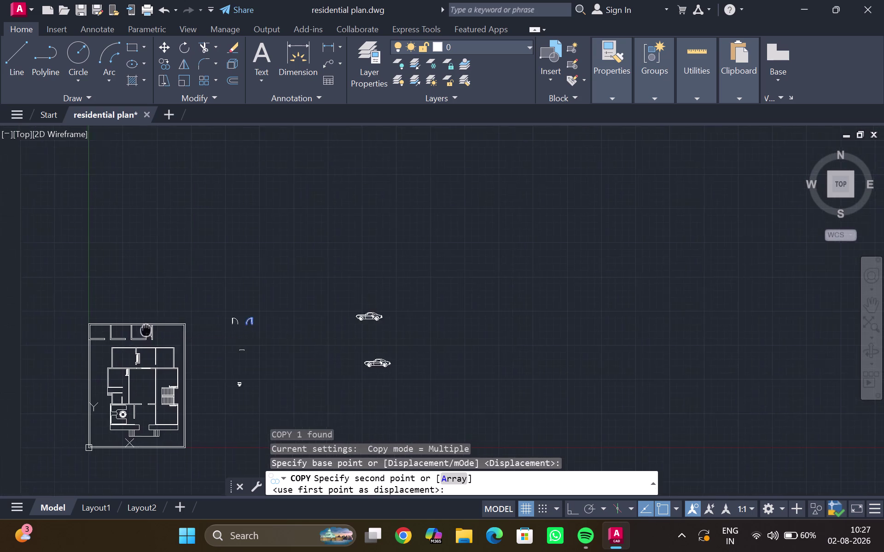
middle_drag(162, 329, 299, 307)
scroll(up, 3)
scroll(up, 3)
scroll(up, 3)
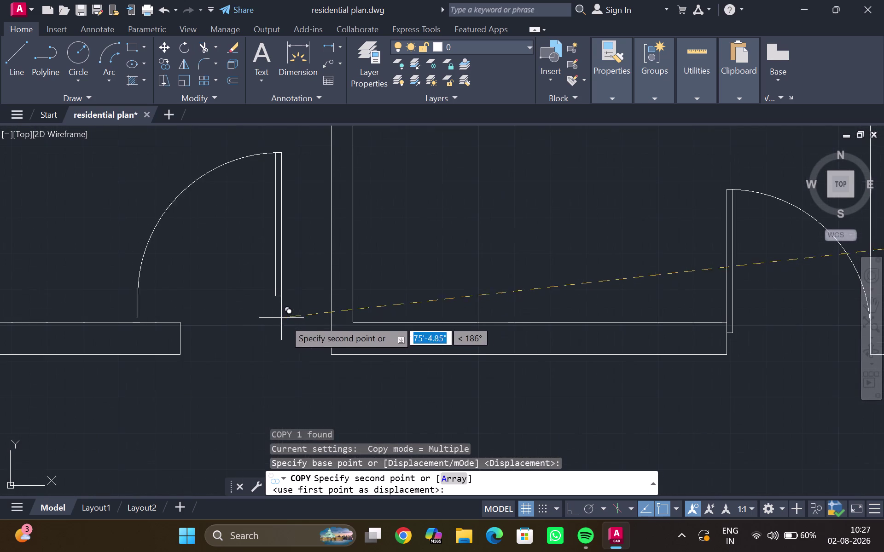
click(326, 354)
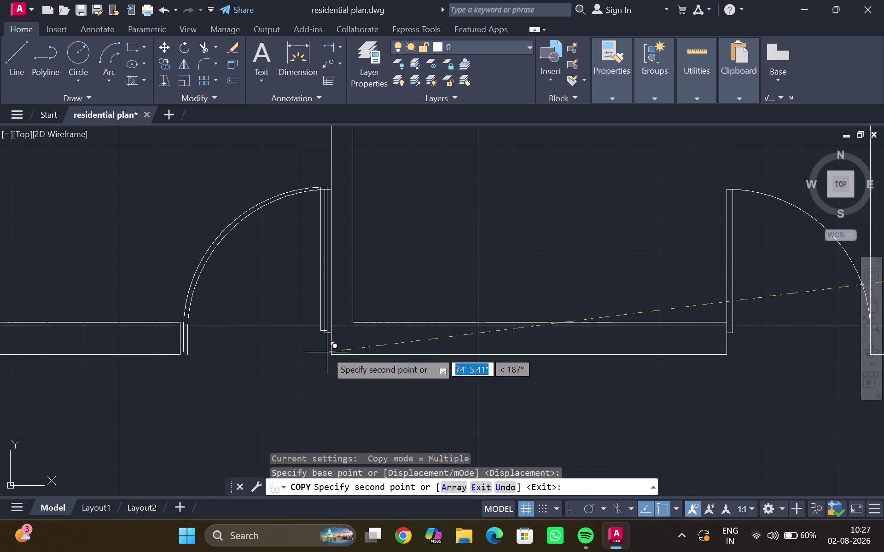
scroll(down, 3)
middle_drag(105, 310, 248, 301)
click(148, 315)
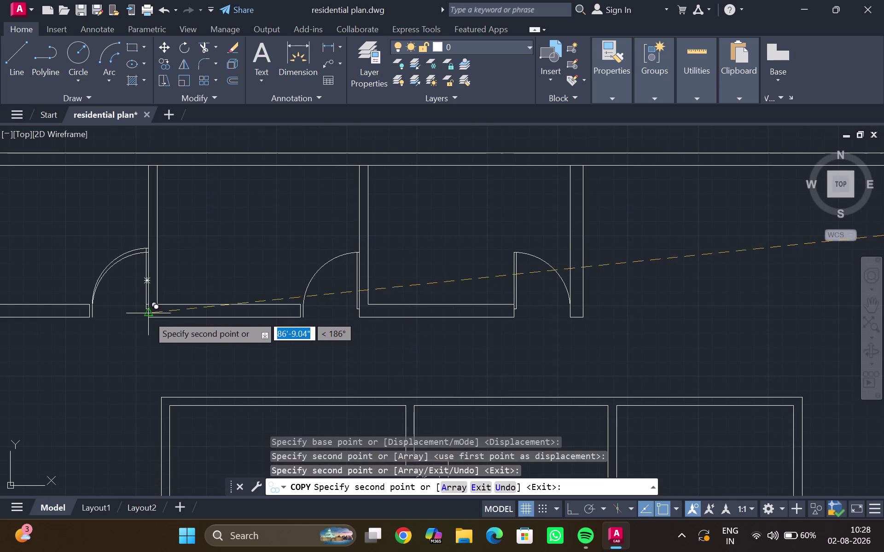
key(Escape)
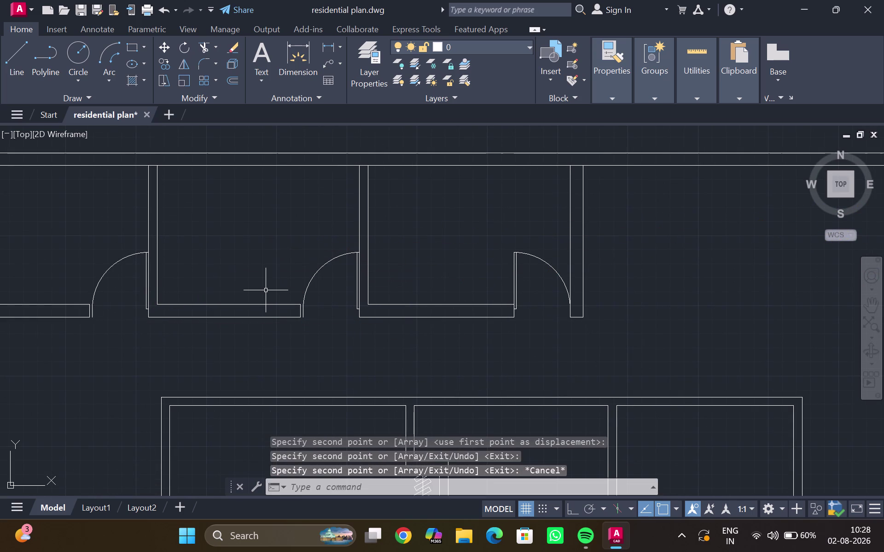
Extend the wall lines up to the two new doors.
text(ex)
key(Return)
drag(271, 278, 219, 384)
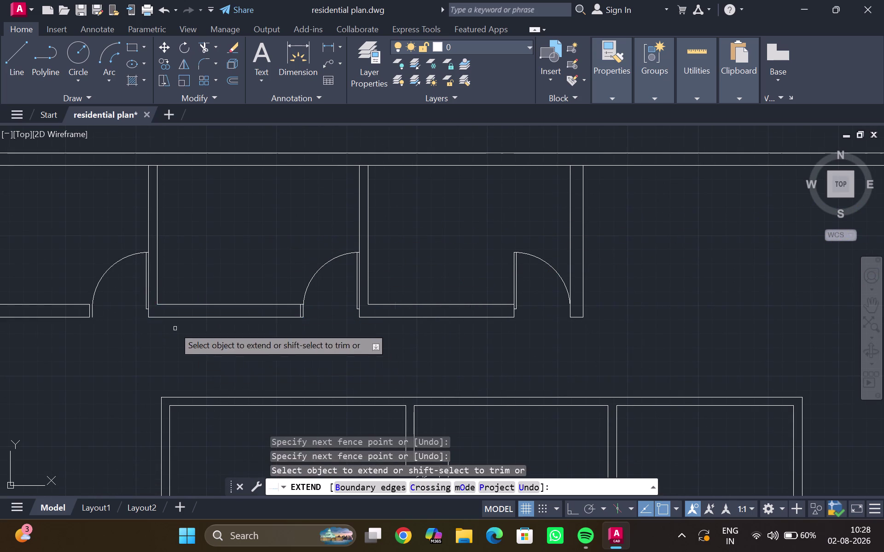
drag(62, 284, 43, 390)
key(Escape)
Trim the wall lines across both new door openings.
text(t)
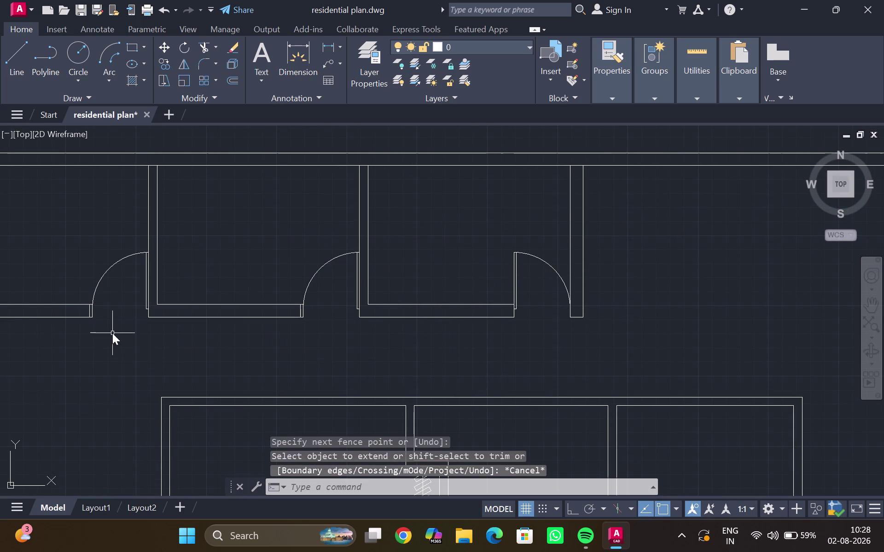
text(r)
key(Return)
scroll(up, 3)
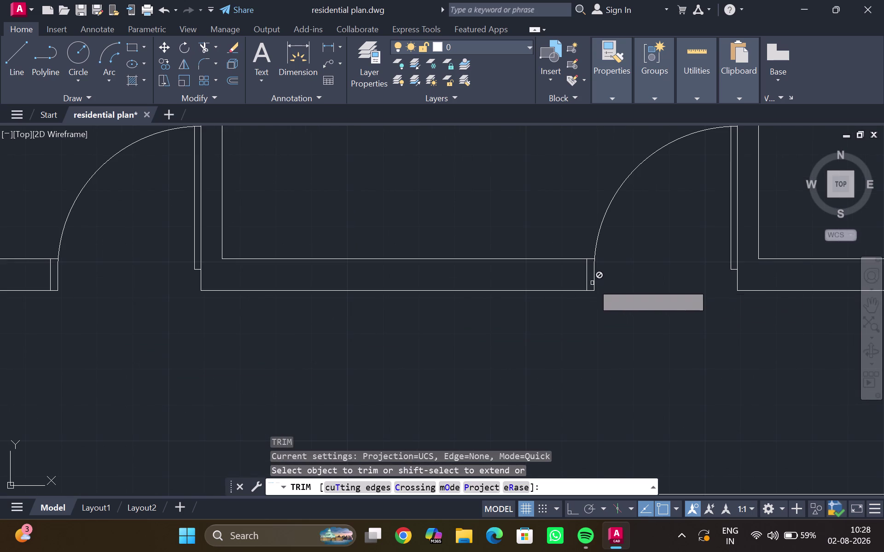
click(587, 278)
scroll(down, 3)
middle_drag(116, 280, 219, 289)
scroll(up, 3)
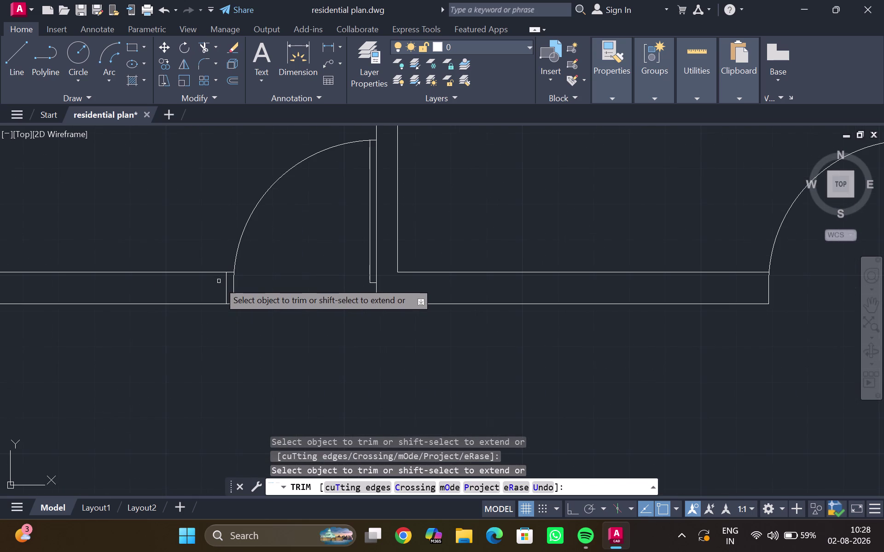
click(227, 289)
scroll(down, 3)
key(Escape)
Pan across the plan to bring both spare door symbols into view.
scroll(down, 3)
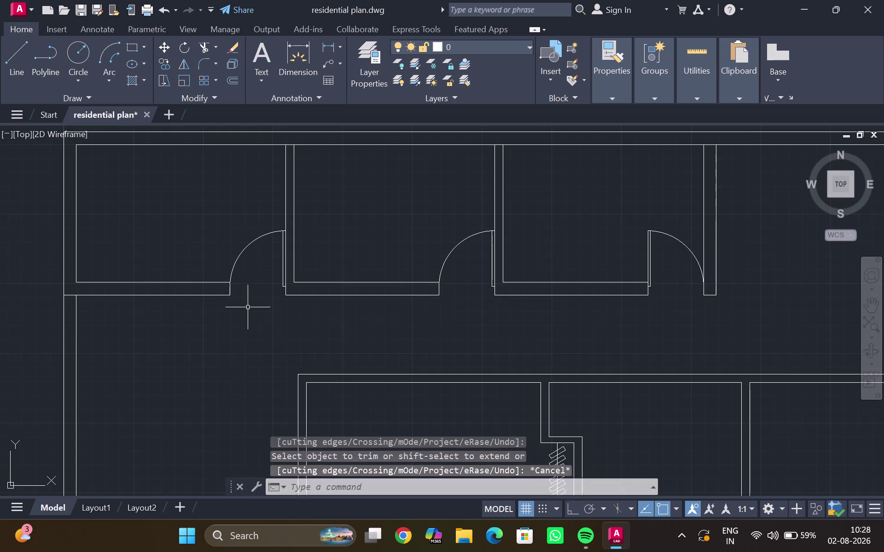
scroll(down, 3)
middle_drag(288, 309, 231, 211)
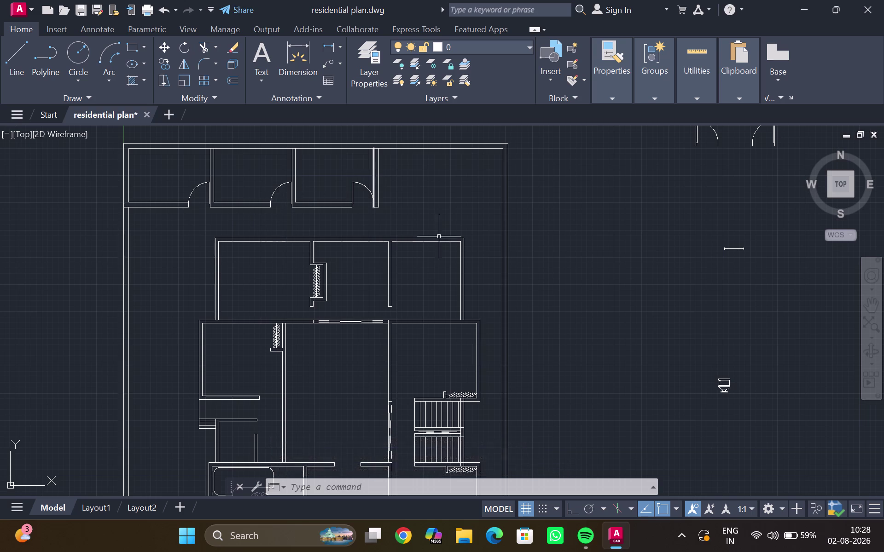
middle_drag(452, 222, 247, 265)
middle_drag(384, 266, 458, 170)
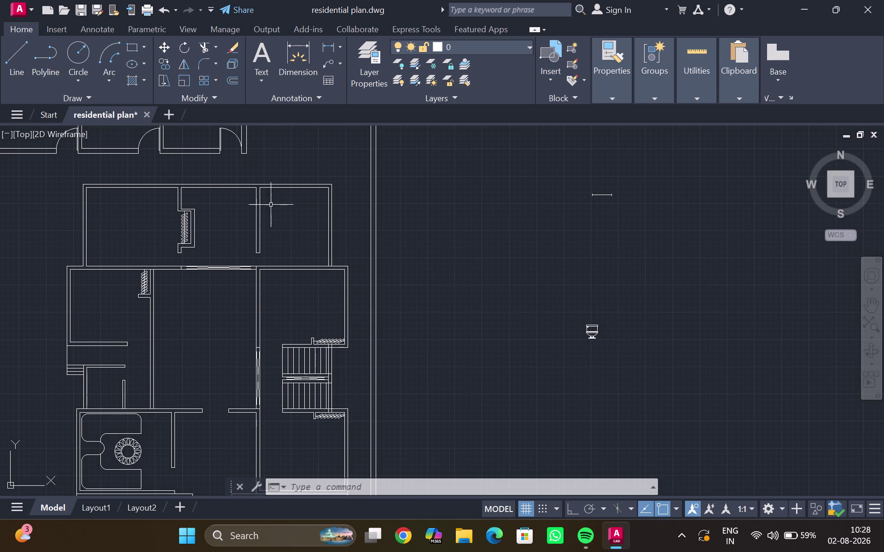
middle_drag(435, 162, 290, 269)
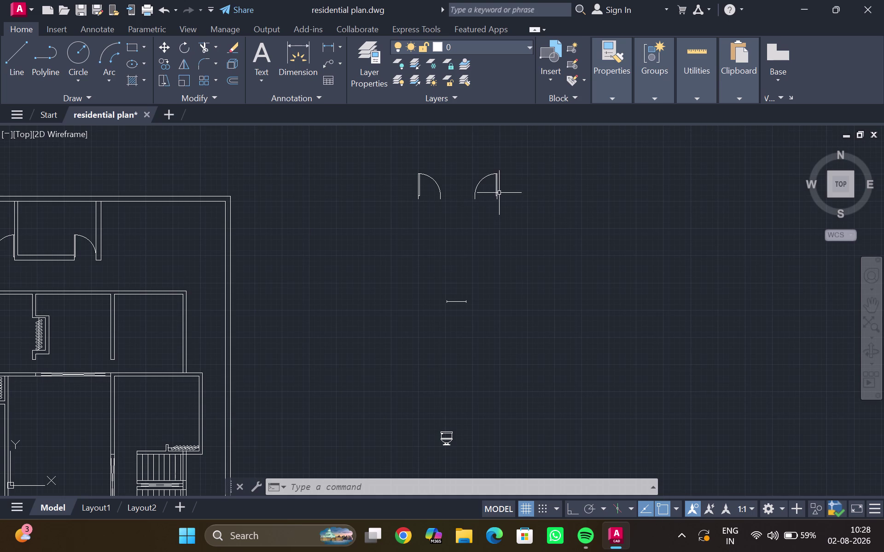
Copy the right-hand spare door into the left room's wall.
click(499, 191)
click(494, 192)
key(c)
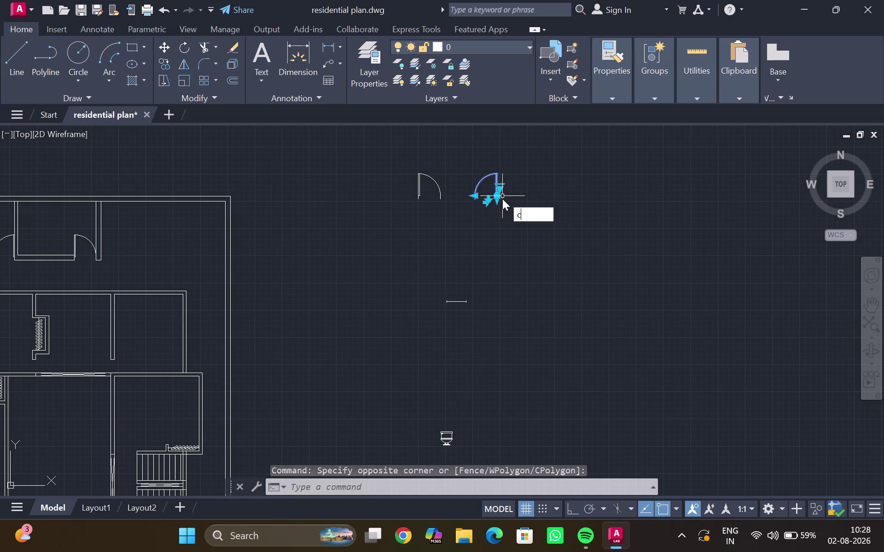
key(o)
key(Return)
scroll(up, 3)
click(463, 186)
scroll(down, 3)
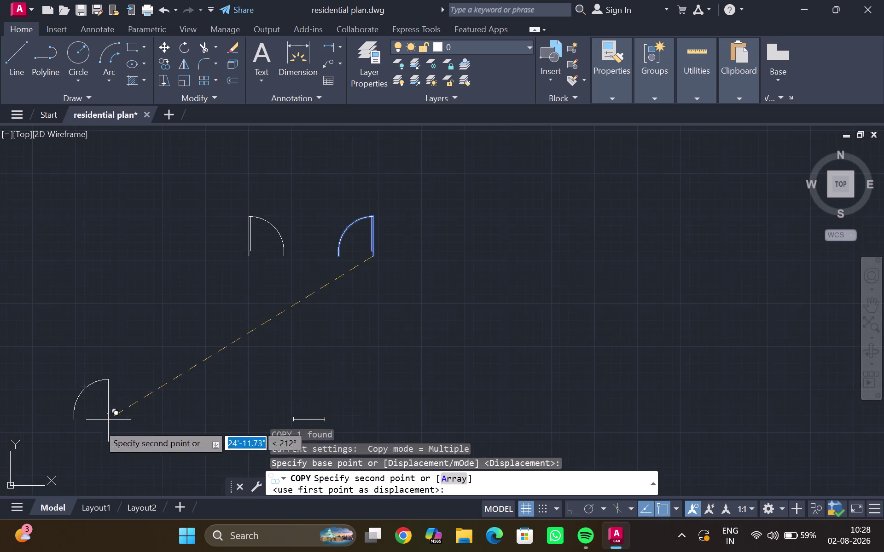
middle_drag(314, 281, 643, 125)
middle_drag(133, 395, 582, 238)
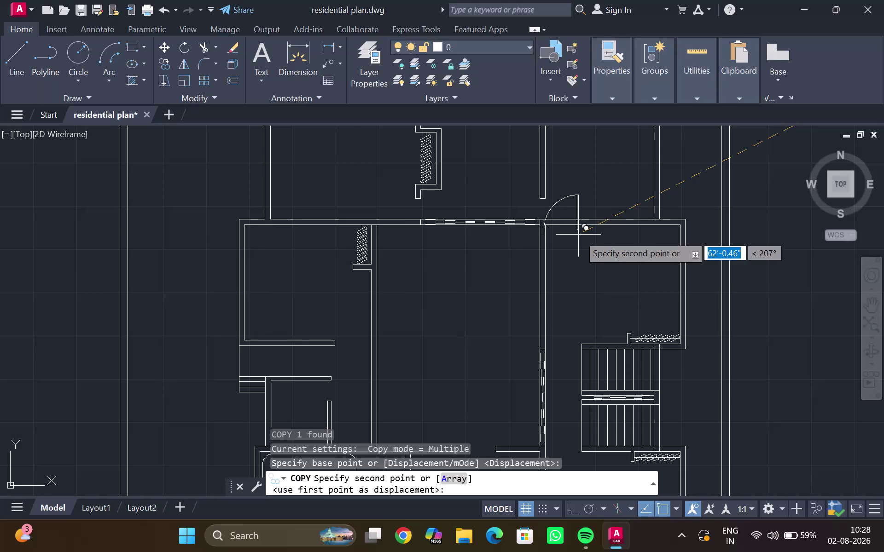
scroll(up, 3)
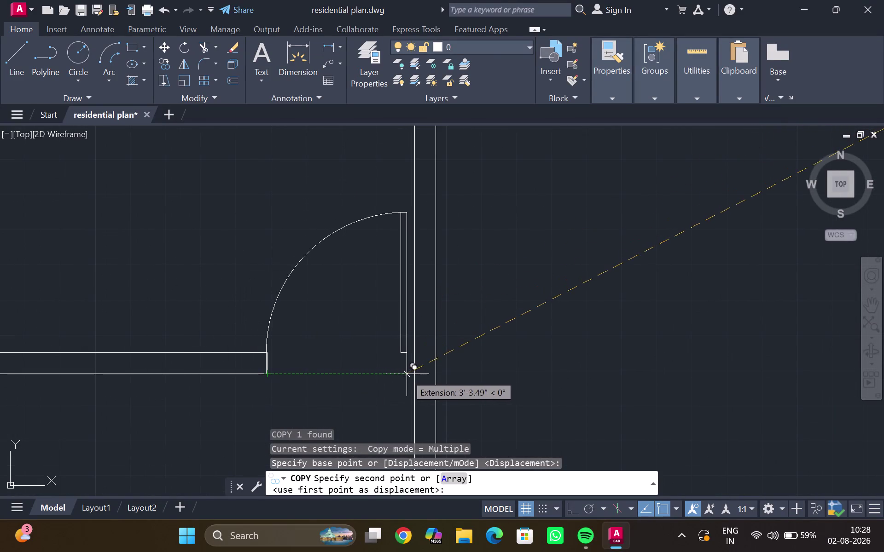
click(411, 374)
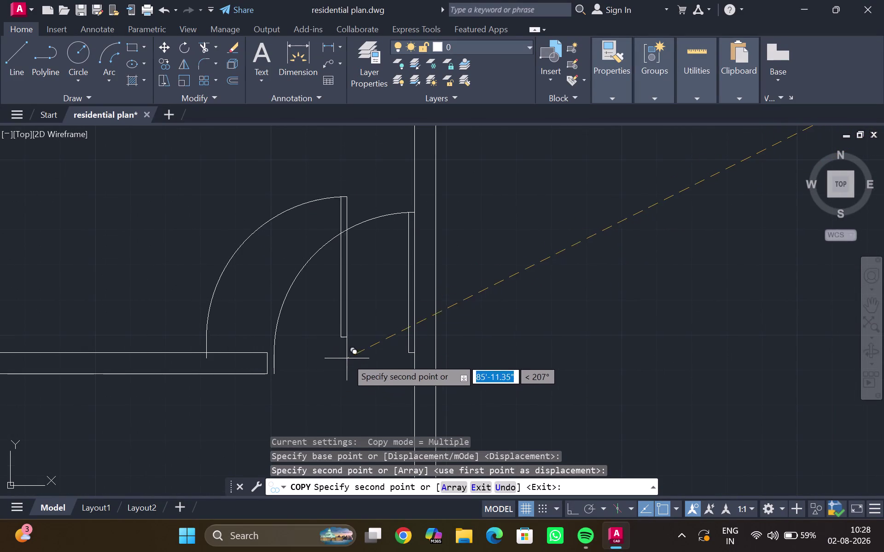
key(Escape)
Extend the wall line to the new door and trim the stub inside its opening.
key(e)
key(x)
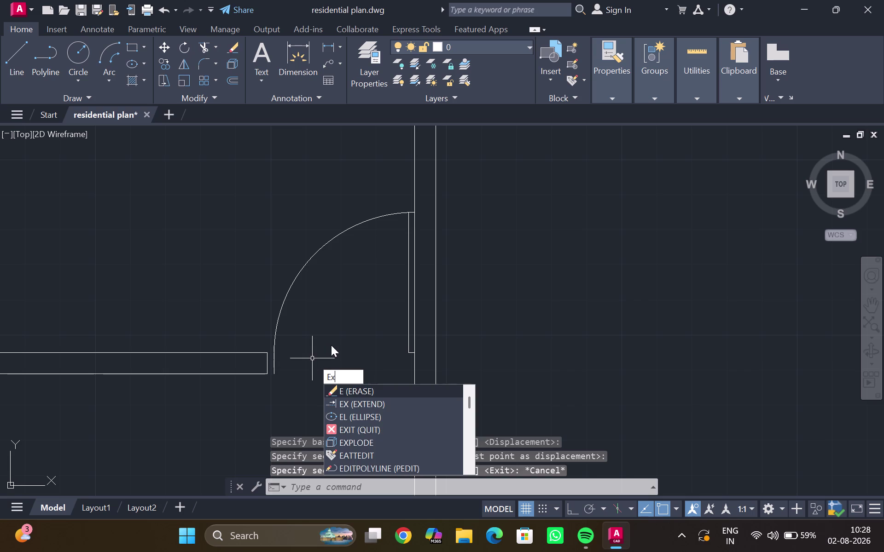
key(Return)
drag(235, 333, 208, 434)
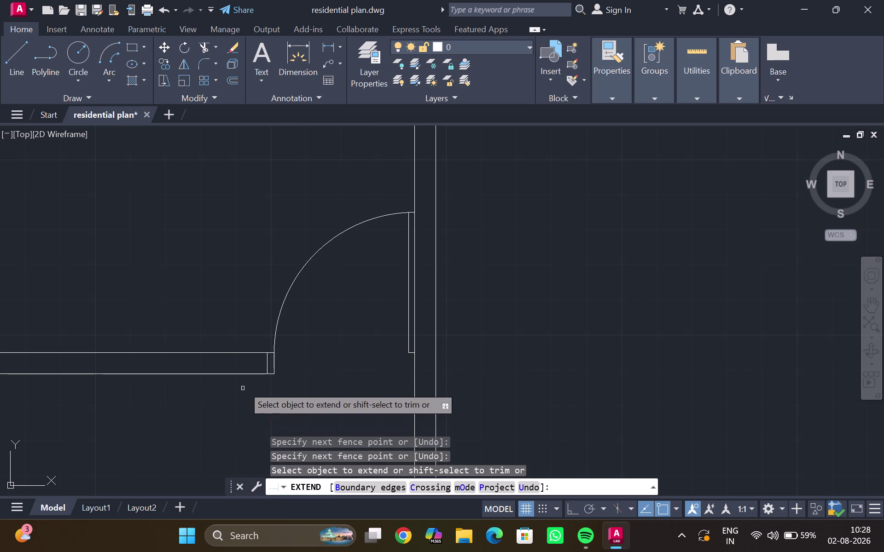
key(Escape)
scroll(up, 3)
text(t)
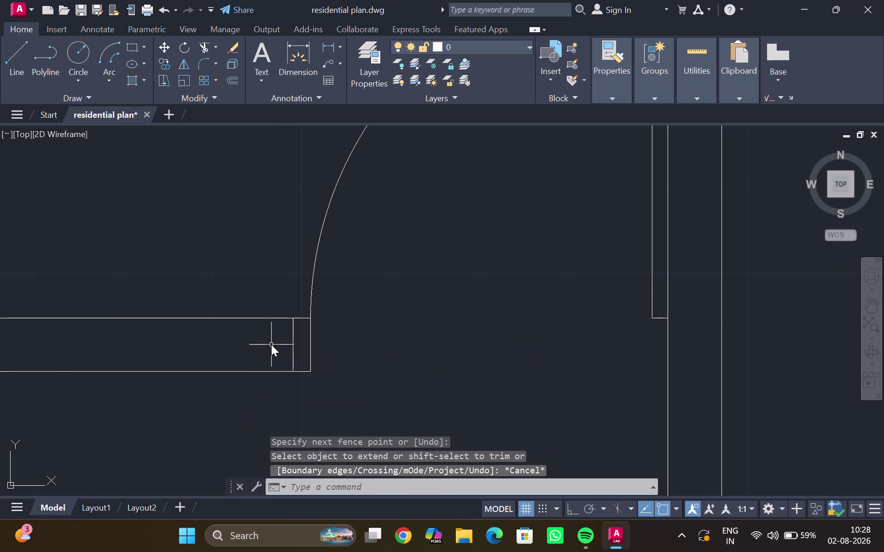
text(r)
key(Return)
drag(287, 343, 296, 349)
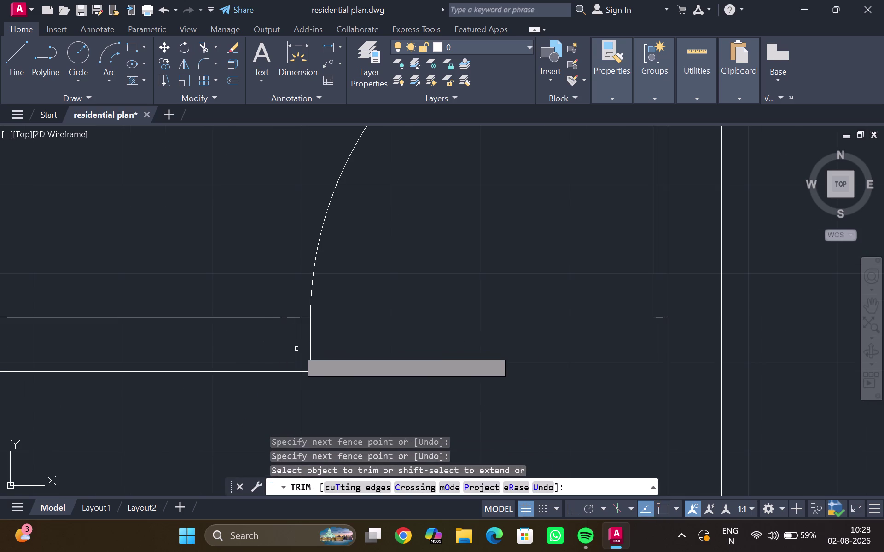
key(Escape)
Pan across the plan to check the door, then back to the spare door symbols.
scroll(down, 3)
scroll(down, 3)
middle_drag(327, 329, 277, 392)
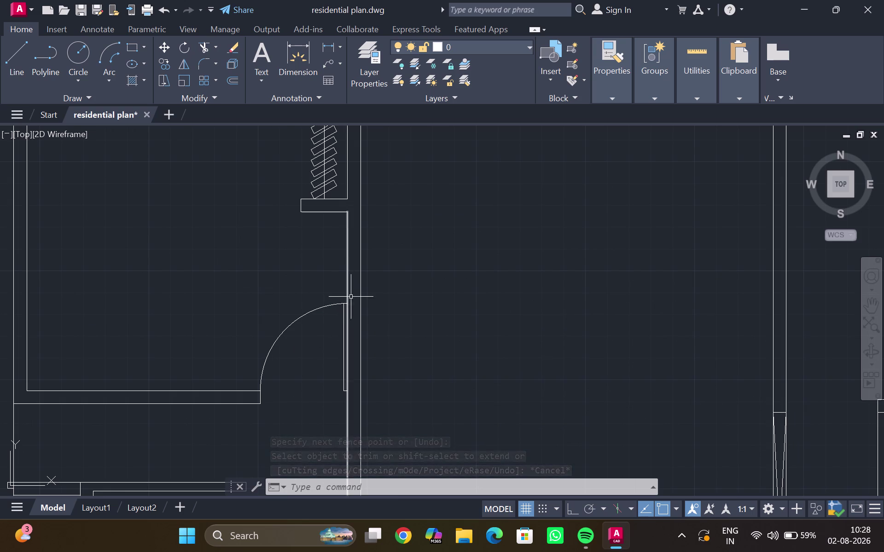
middle_drag(435, 292, 360, 308)
middle_drag(347, 309, 342, 309)
scroll(down, 3)
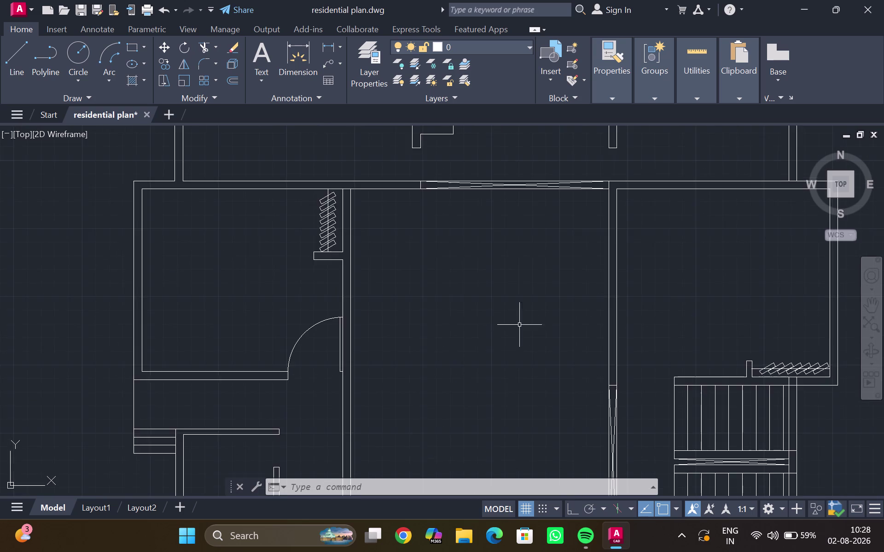
middle_drag(523, 323, 336, 306)
middle_drag(506, 255, 458, 285)
scroll(down, 3)
middle_drag(527, 259, 428, 289)
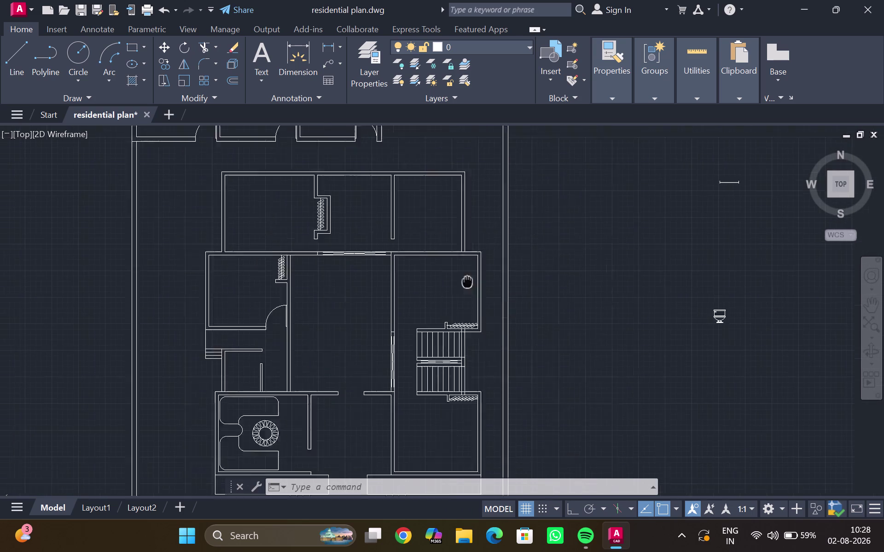
middle_drag(428, 290, 364, 303)
scroll(down, 3)
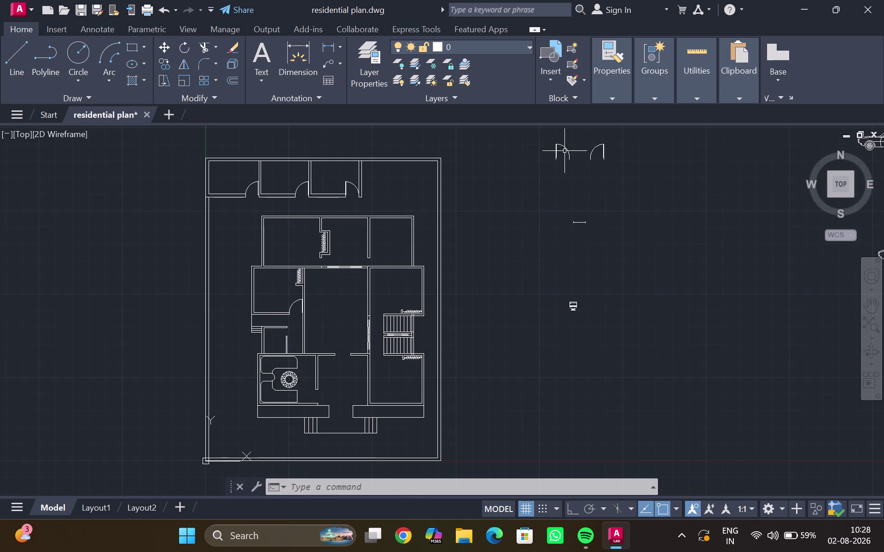
Copy the other spare door to the staircase room corner.
click(562, 150)
scroll(up, 3)
key(c)
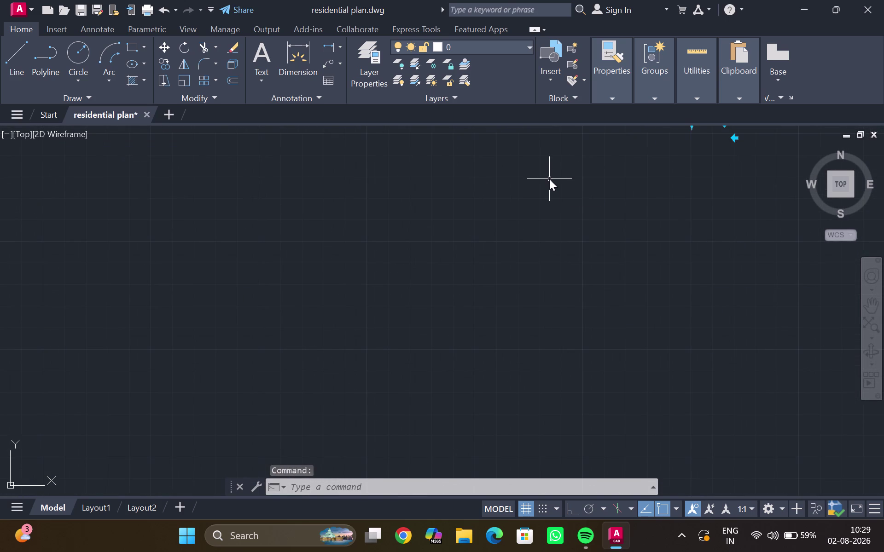
key(o)
key(Return)
scroll(up, 3)
middle_drag(534, 215, 416, 326)
scroll(down, 3)
scroll(up, 3)
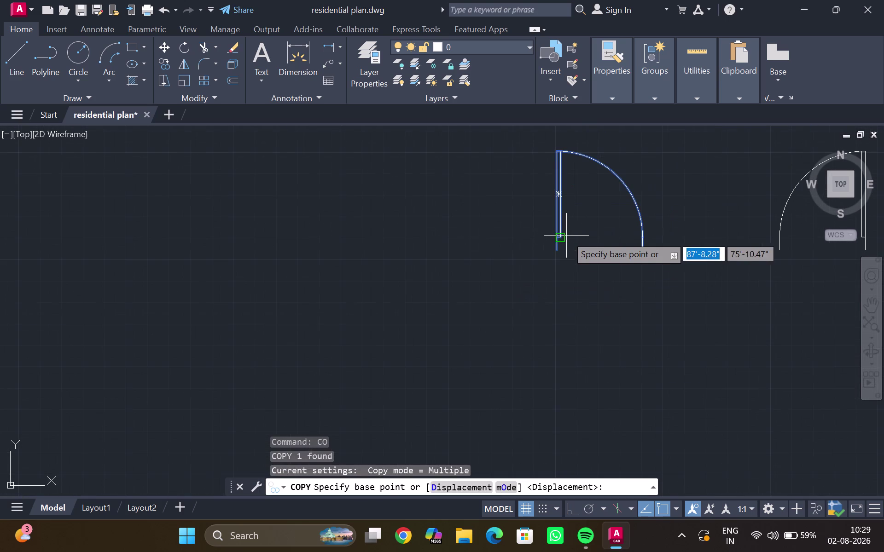
click(557, 249)
scroll(down, 3)
middle_drag(273, 380, 528, 195)
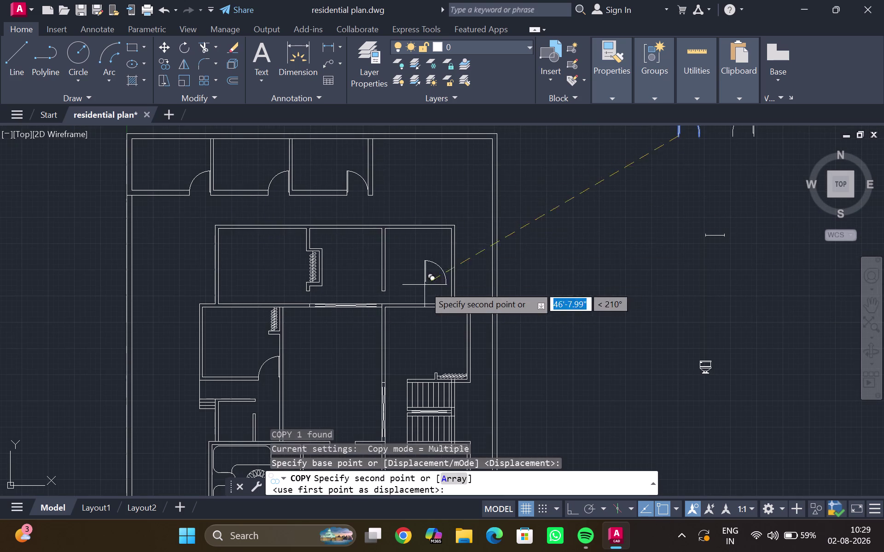
scroll(up, 3)
middle_drag(408, 344, 444, 185)
scroll(up, 3)
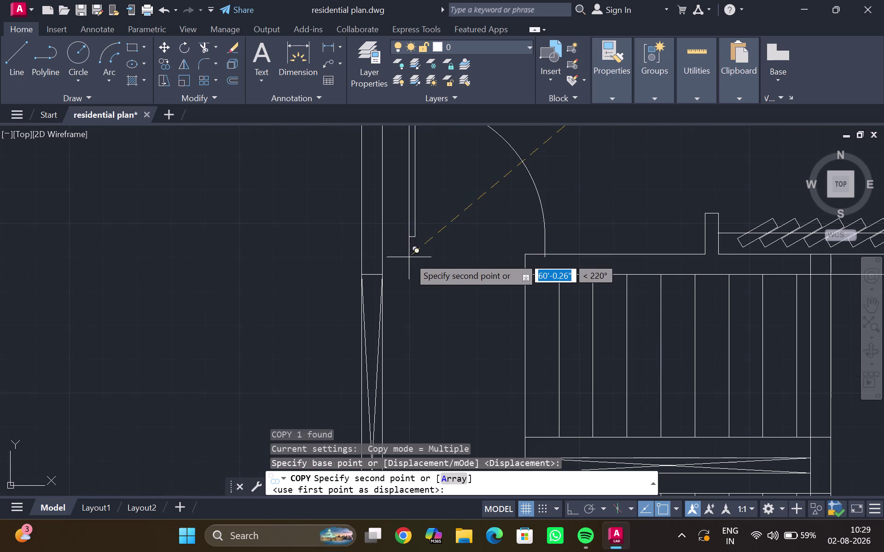
click(383, 272)
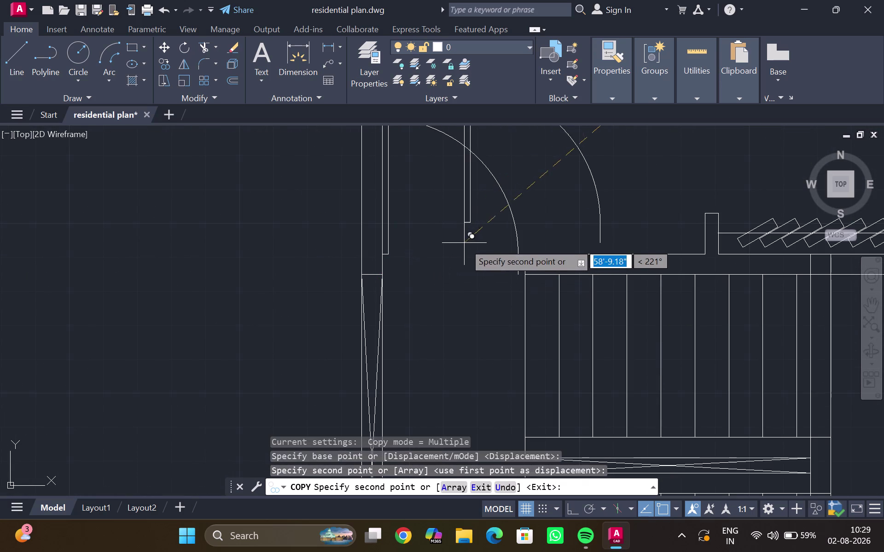
key(Escape)
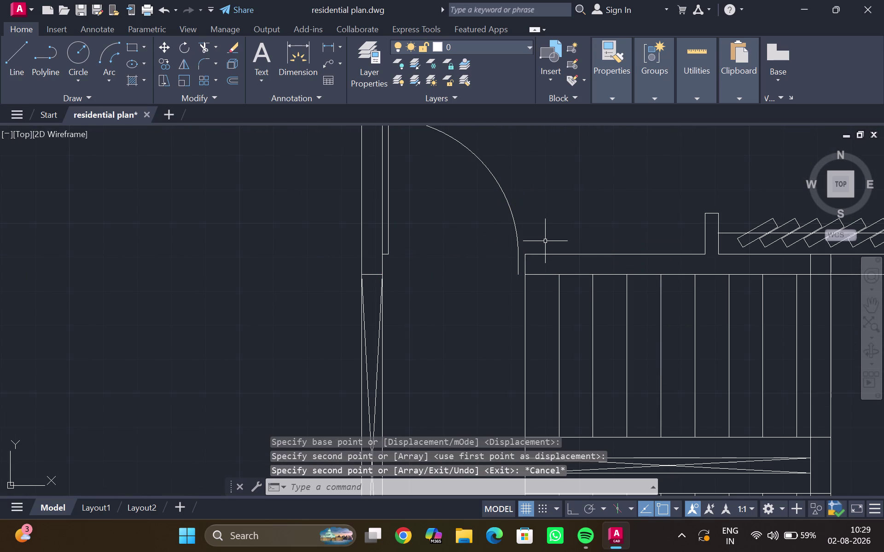
Extend the adjoining wall line to the door and trim the stub beside it.
key(e)
key(x)
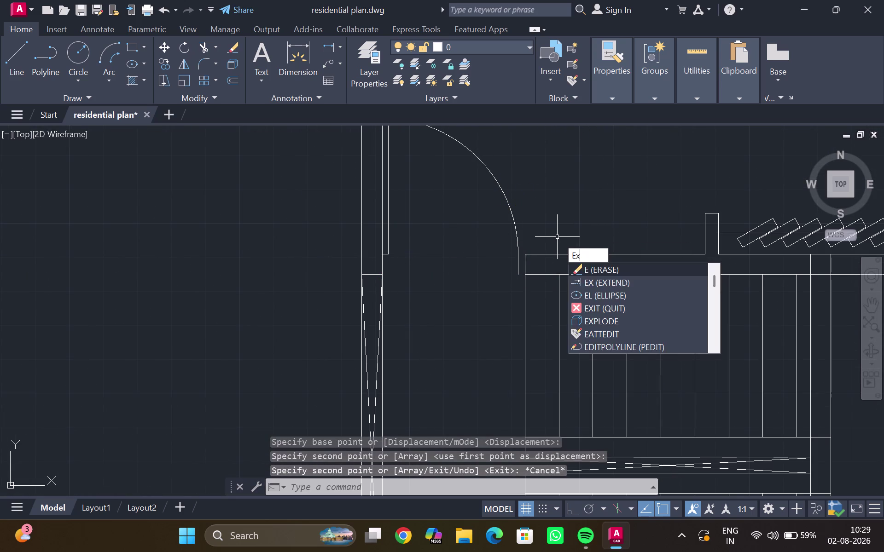
key(Return)
drag(555, 239, 545, 286)
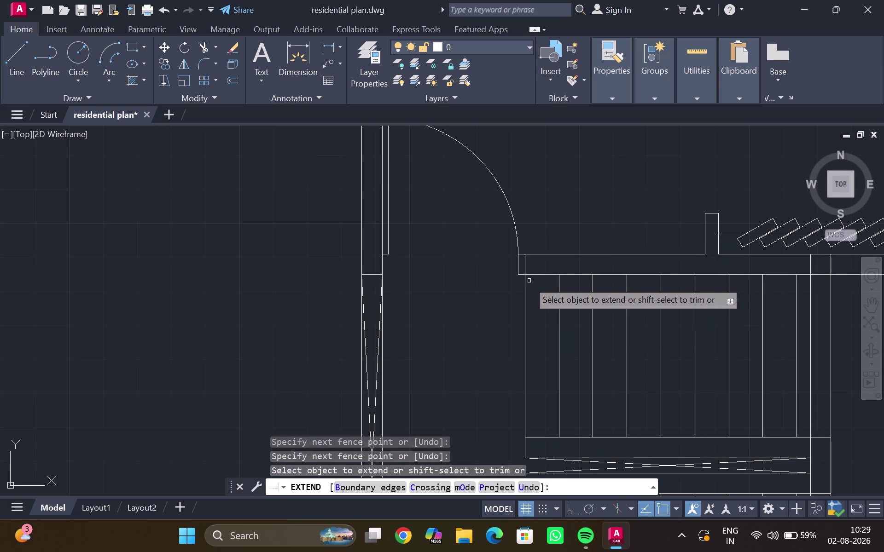
key(Escape)
key(r)
key(BackSpace)
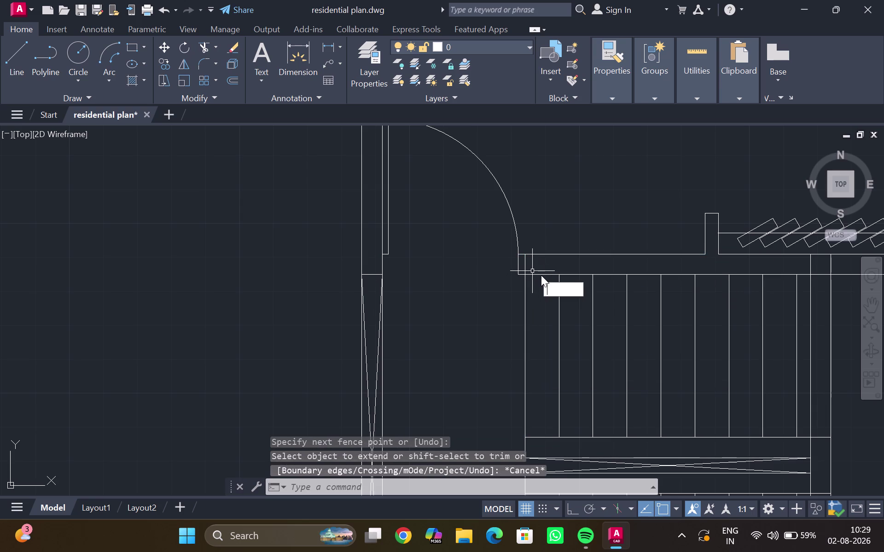
key(t)
key(r)
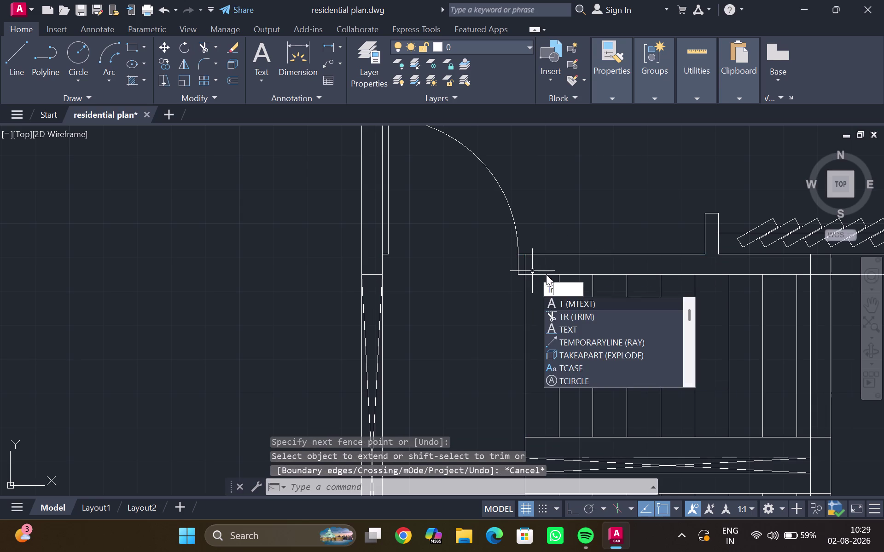
key(Return)
drag(536, 267, 525, 265)
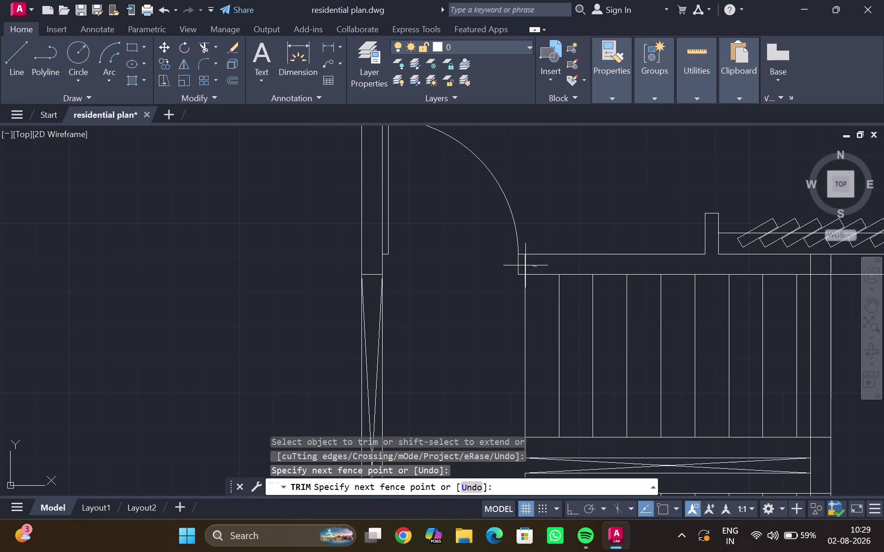
drag(525, 265, 522, 266)
scroll(down, 3)
key(Escape)
Pan away from the staircase room back to the spare door symbols.
scroll(down, 3)
middle_drag(540, 251, 537, 213)
middle_drag(549, 201, 426, 276)
middle_drag(605, 175, 469, 268)
scroll(down, 3)
middle_drag(559, 208, 505, 230)
scroll(up, 3)
middle_drag(504, 227, 467, 284)
key(m)
key(i)
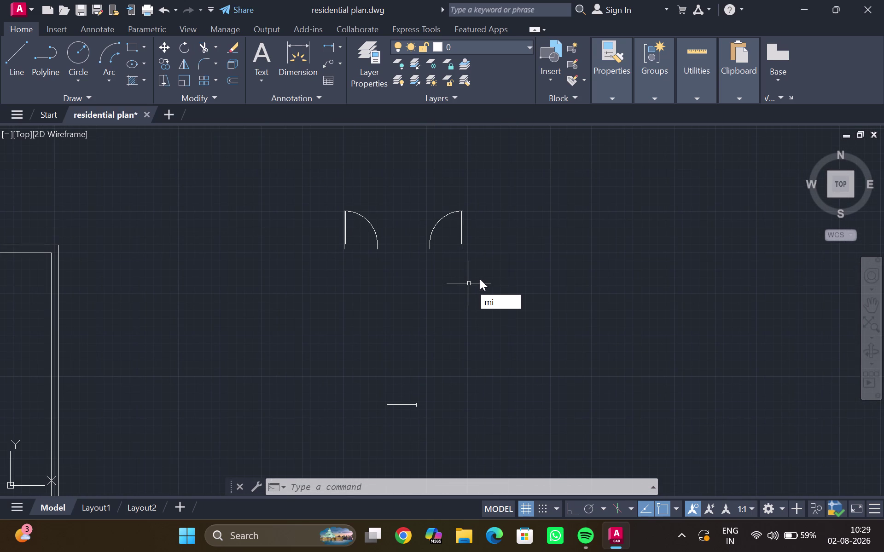
Attempt a horizontal mirror of the right door, then cancel it.
key(Return)
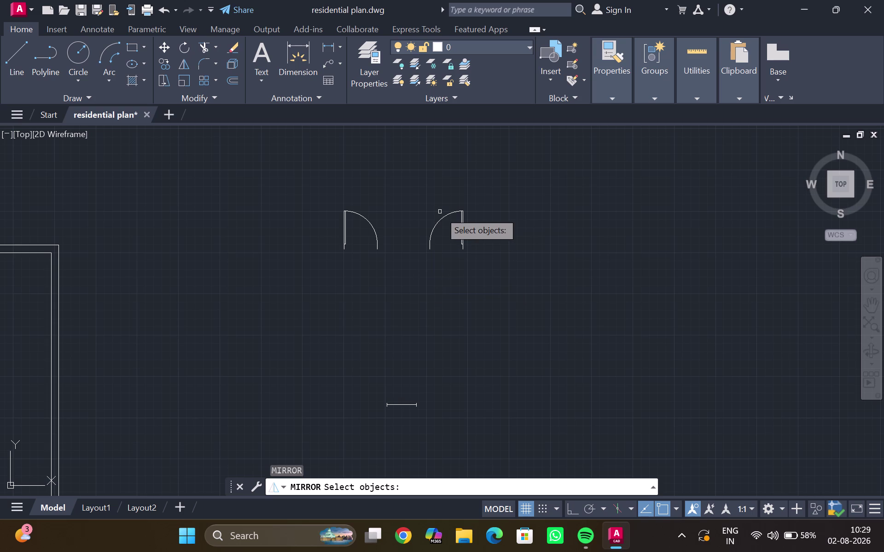
click(442, 216)
click(413, 267)
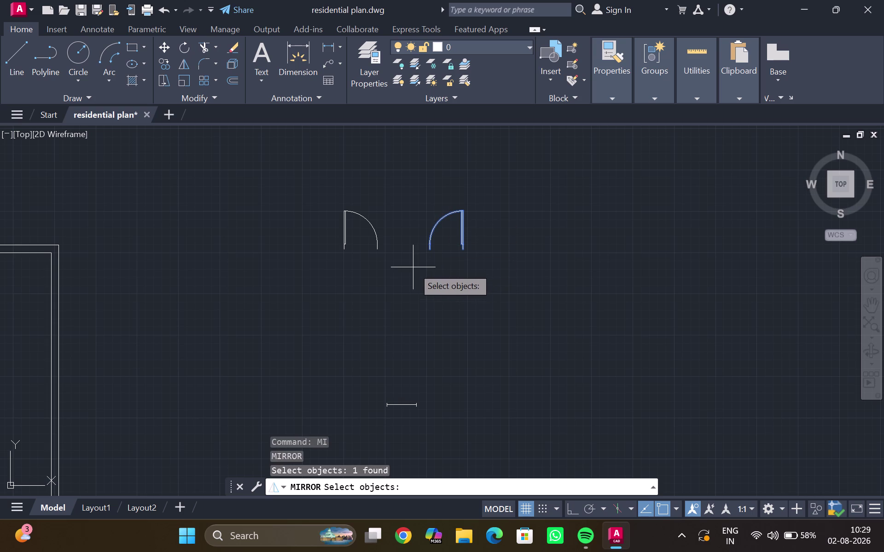
click(495, 266)
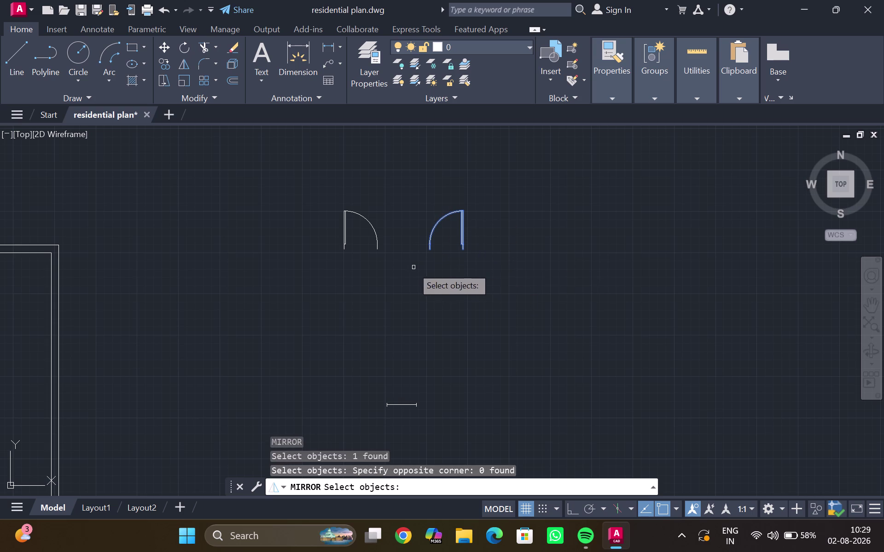
key(Return)
drag(411, 266, 437, 270)
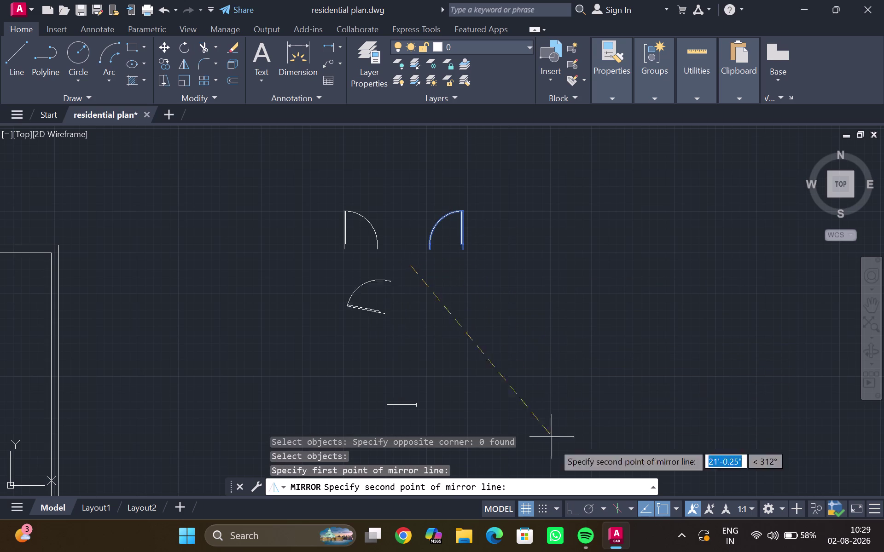
click(572, 503)
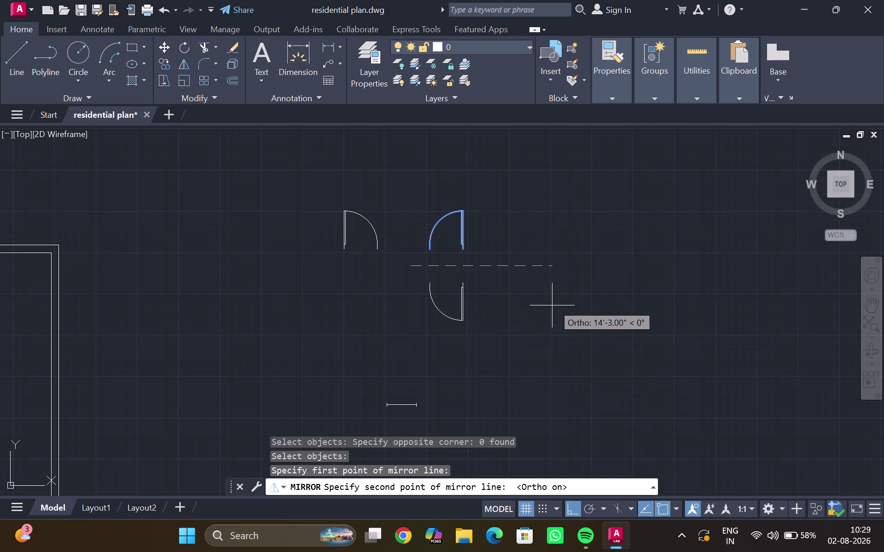
click(552, 303)
key(Escape)
scroll(down, 3)
scroll(up, 3)
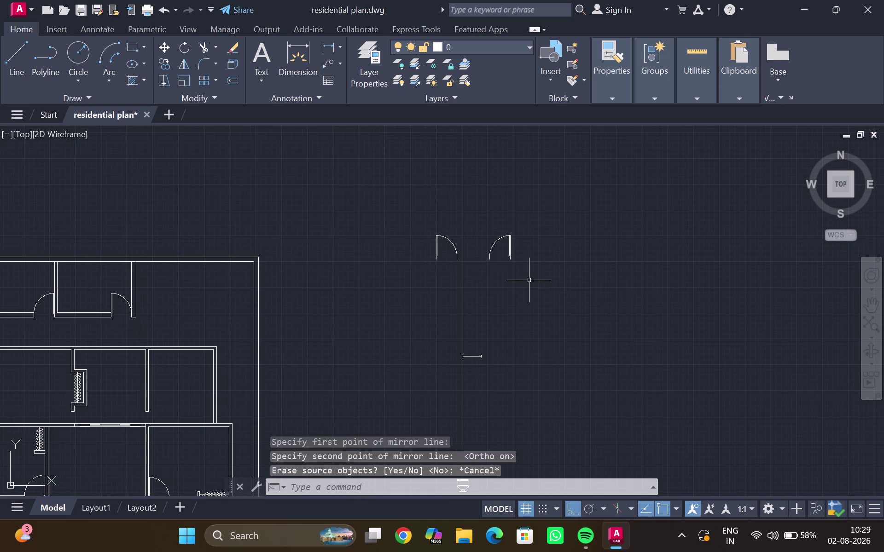
Mirror the right door with MI across a line below it, keeping the original.
click(497, 243)
key(m)
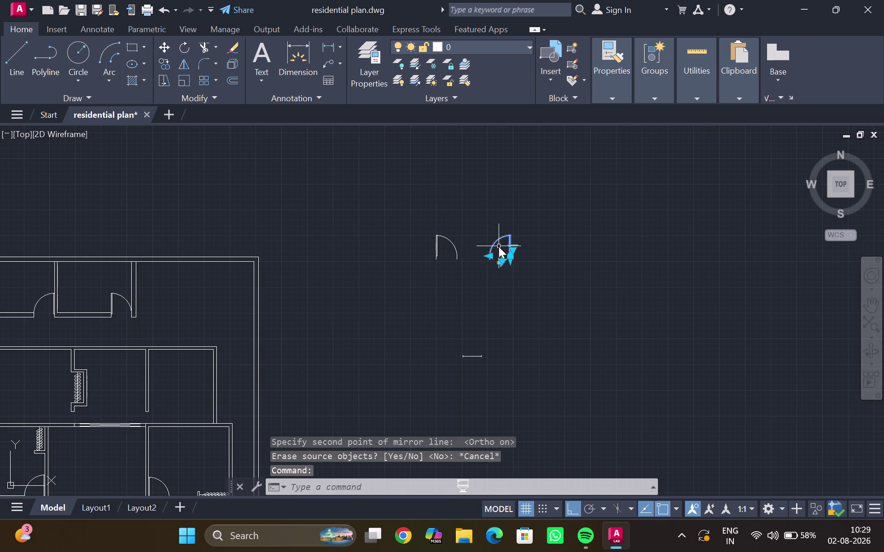
key(i)
key(Return)
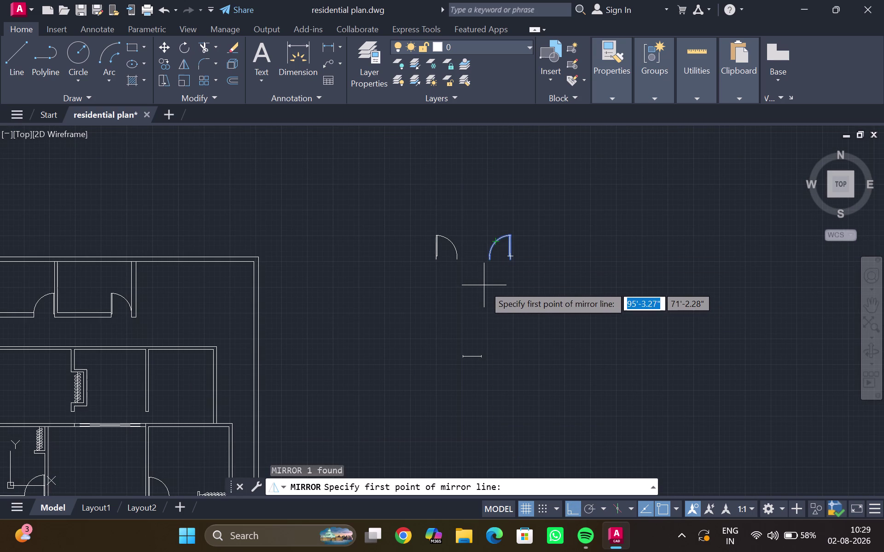
click(480, 285)
click(545, 277)
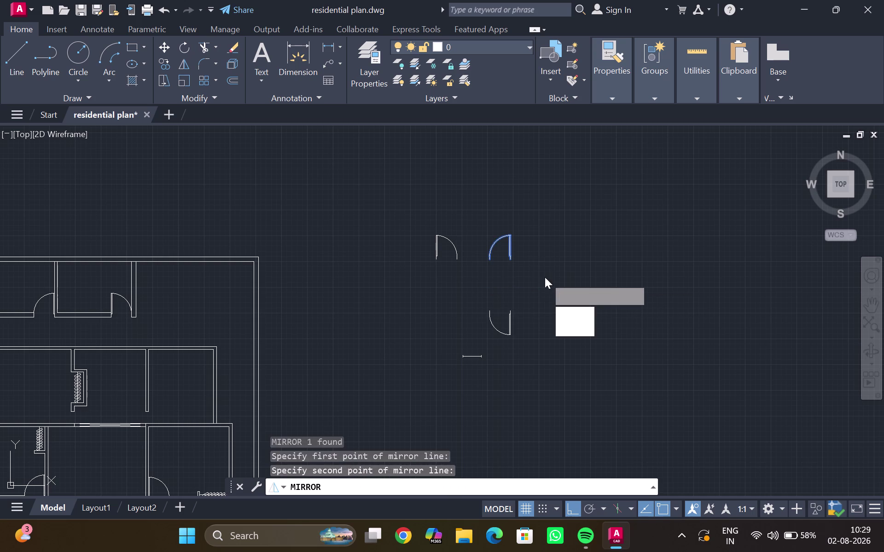
drag(569, 329, 544, 277)
scroll(up, 3)
middle_drag(507, 290, 506, 288)
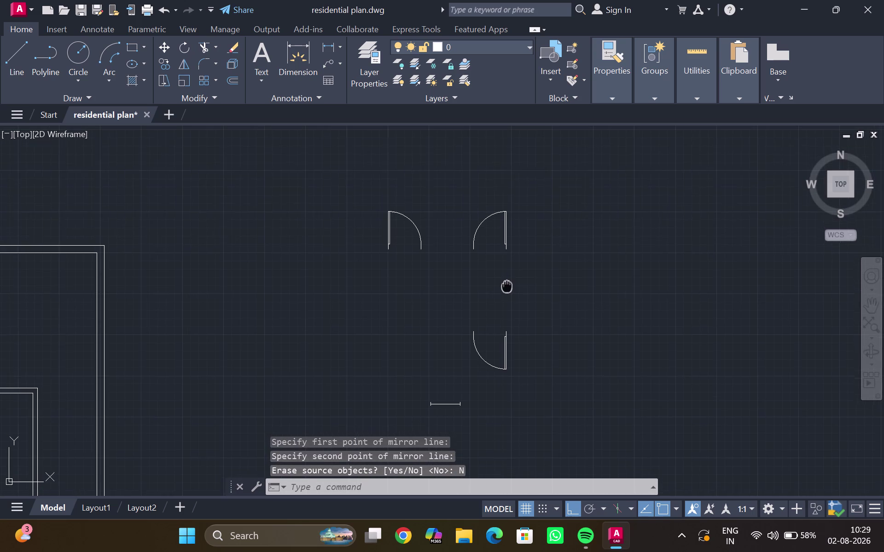
middle_drag(506, 288, 525, 258)
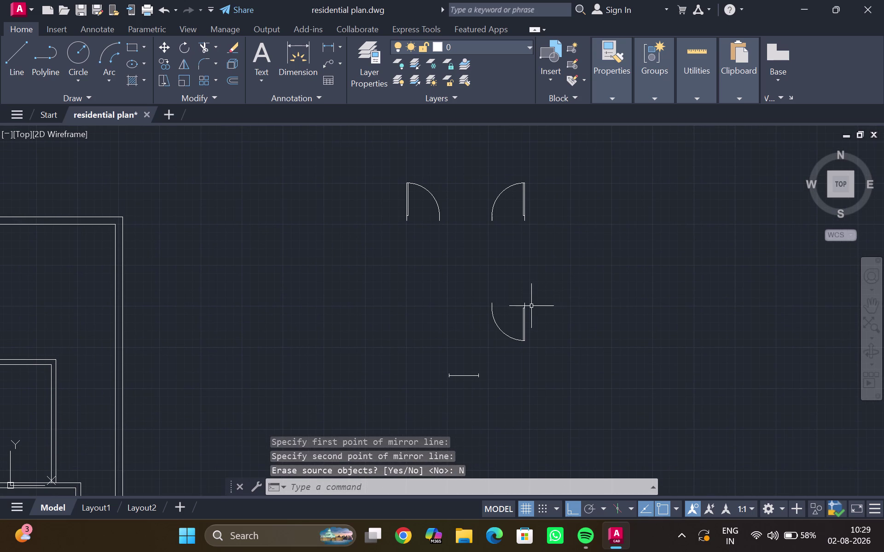
Start rotating the new lower door, then cancel the rotation.
click(526, 307)
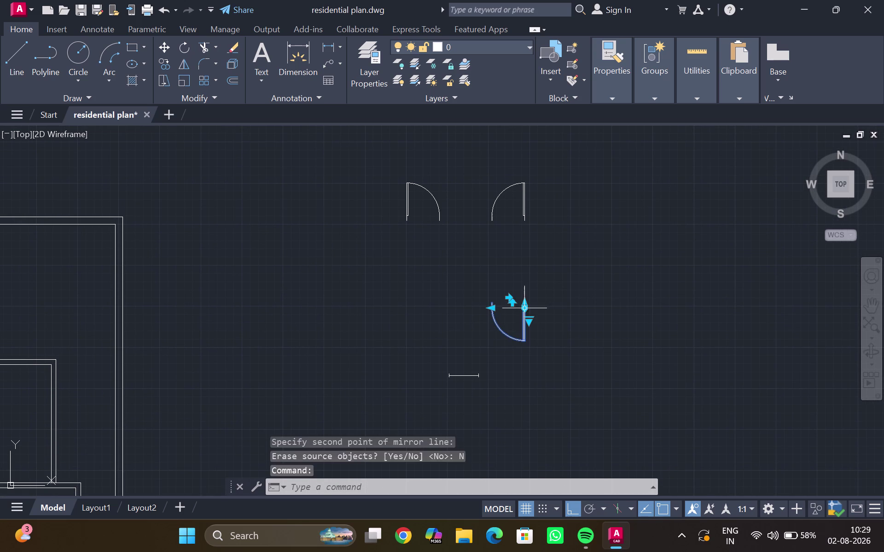
key(r)
key(o)
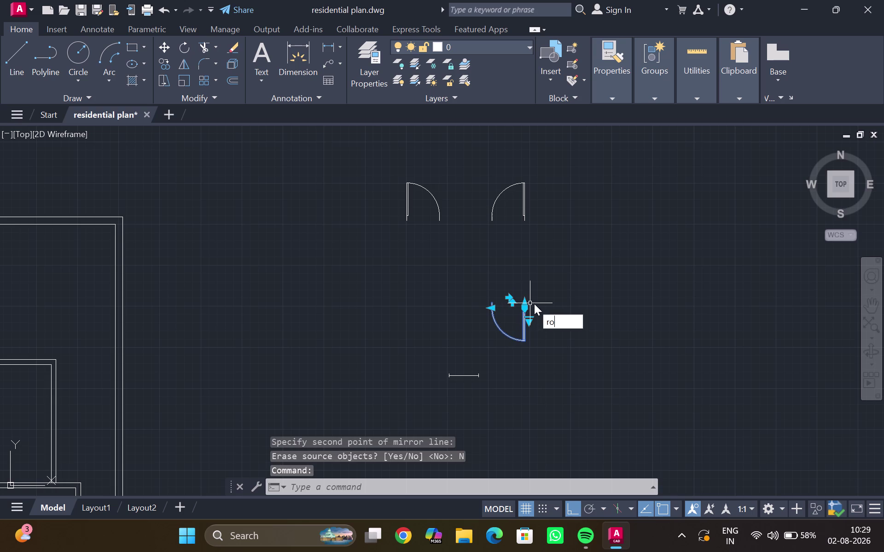
key(Return)
drag(525, 304, 548, 299)
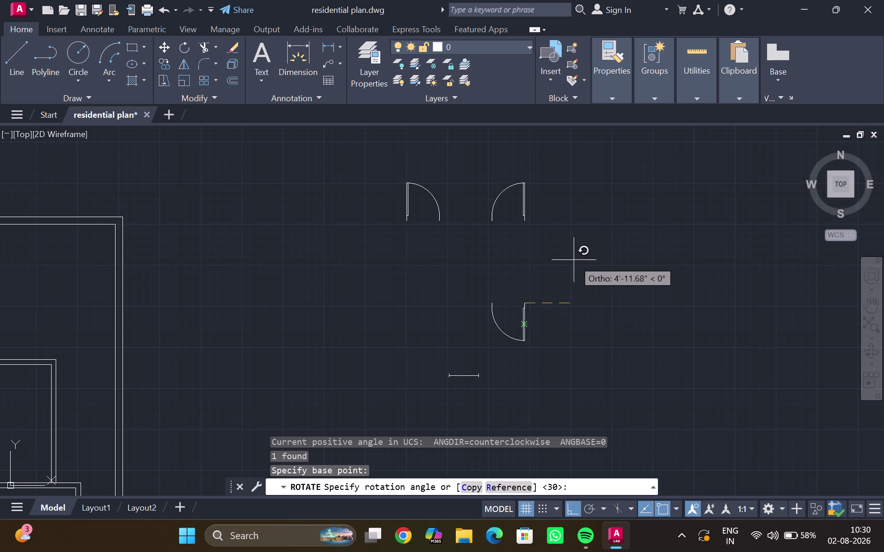
key(Escape)
key(Escape)
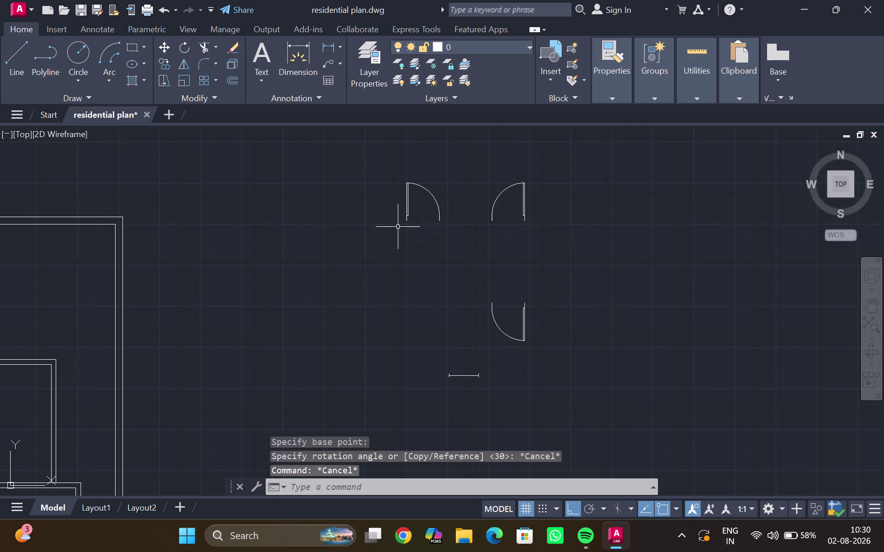
click(404, 192)
click(409, 195)
Mirror the top-left door with MI across a horizontal line, keeping the source door.
click(409, 195)
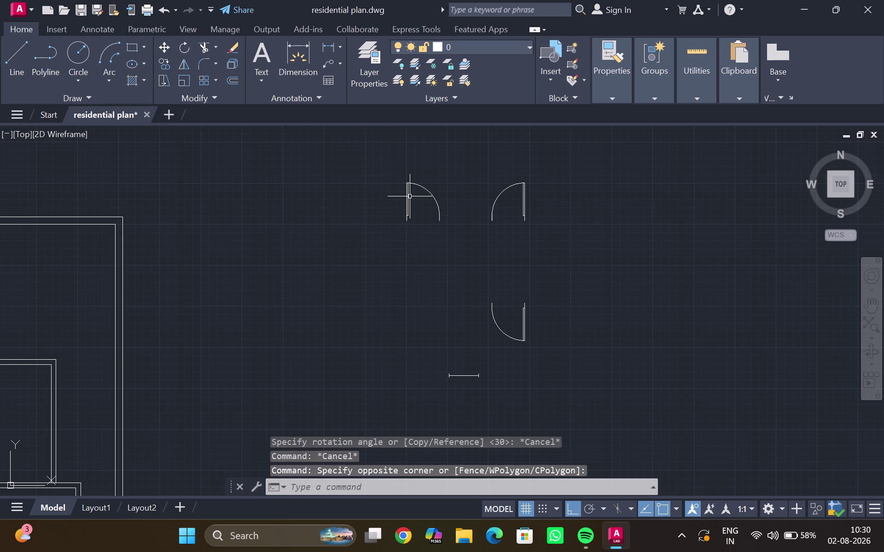
click(407, 198)
text(mi)
key(Return)
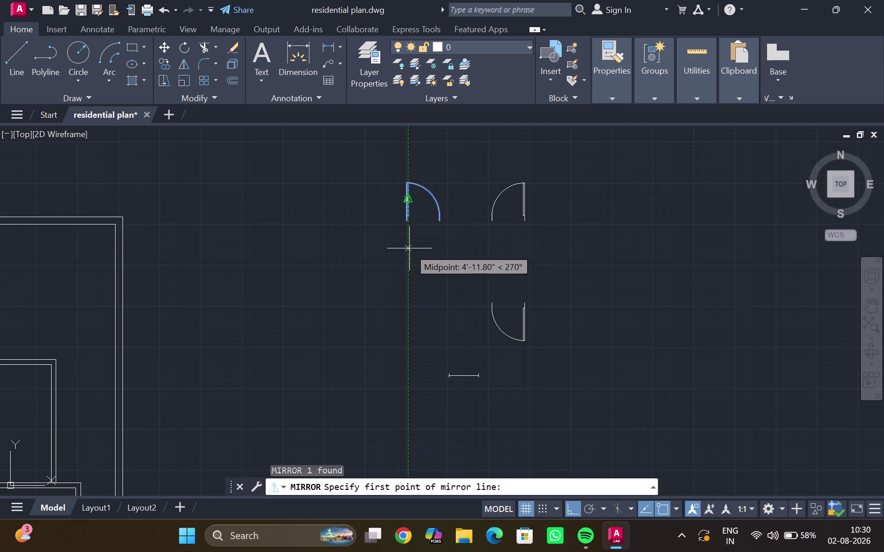
click(381, 255)
click(453, 260)
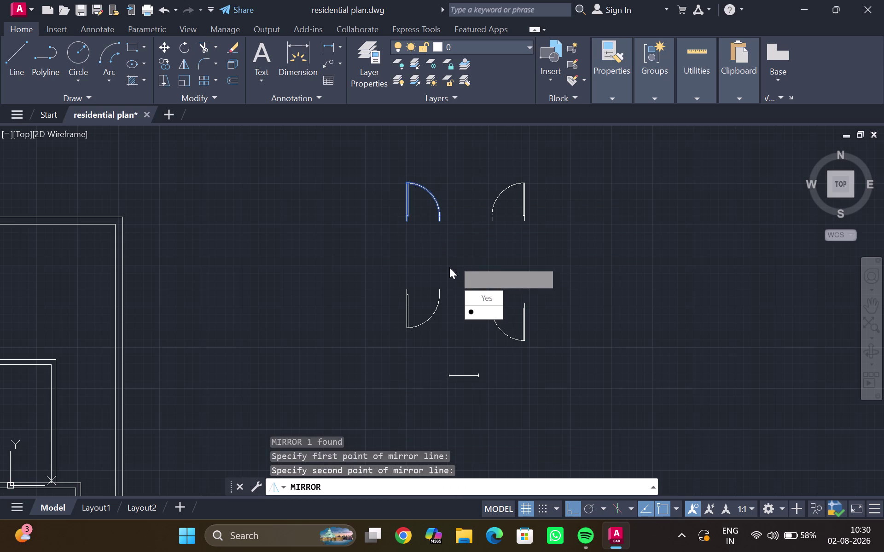
drag(478, 313, 454, 261)
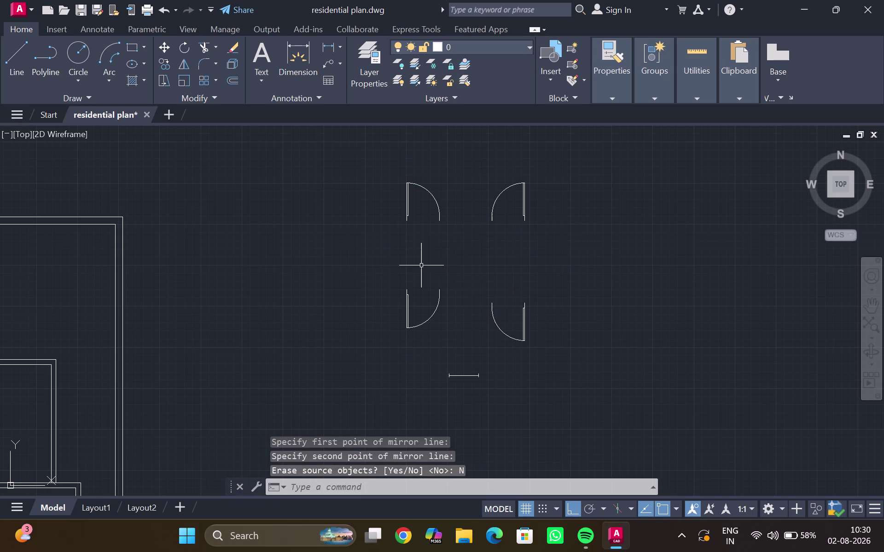
scroll(up, 3)
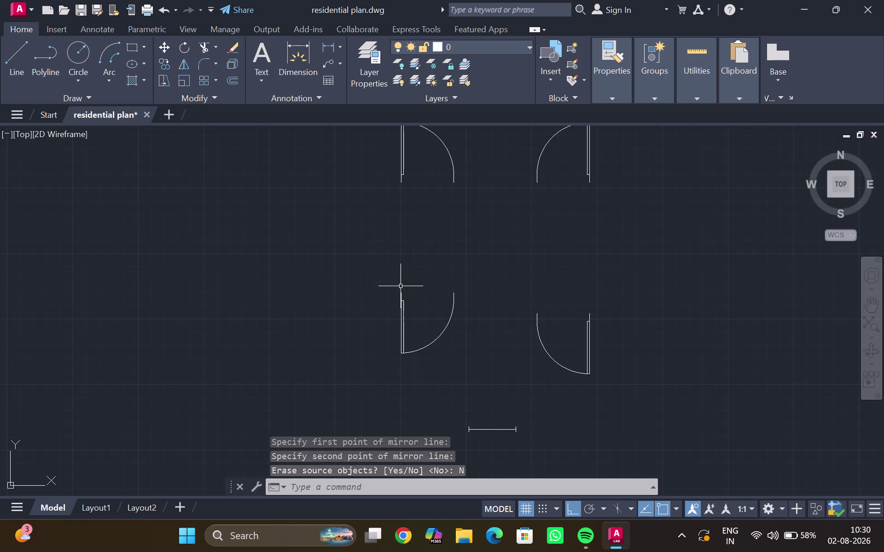
click(405, 311)
key(c)
key(o)
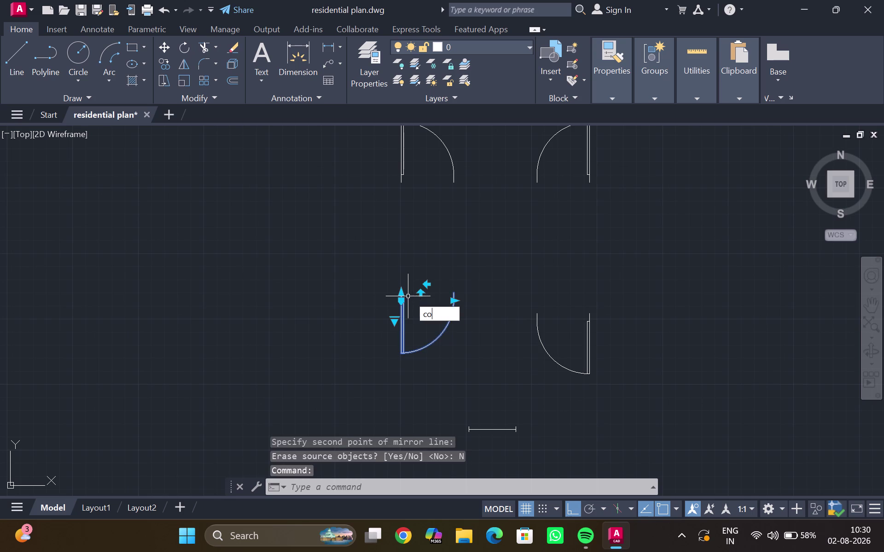
Copy the selected lower-left door into the wall opening just below the staircase.
key(Return)
scroll(up, 3)
click(325, 315)
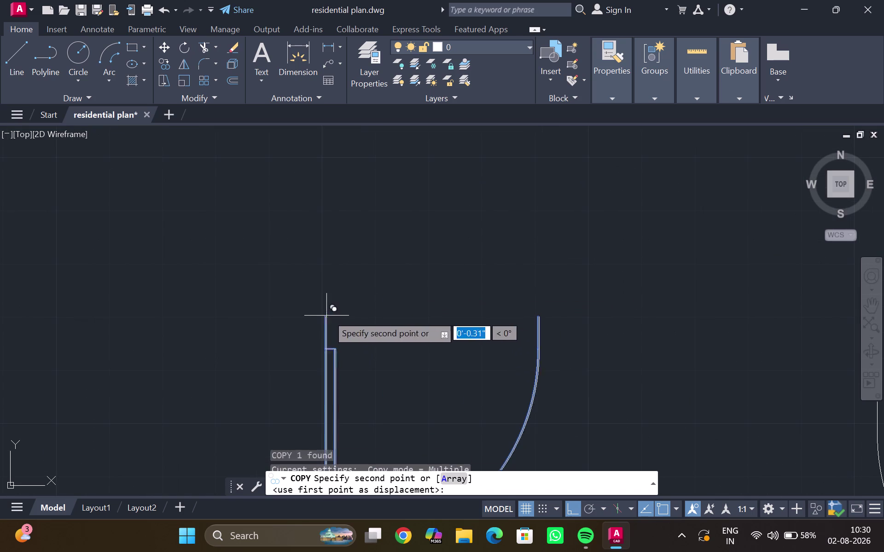
scroll(down, 3)
middle_drag(106, 297, 301, 227)
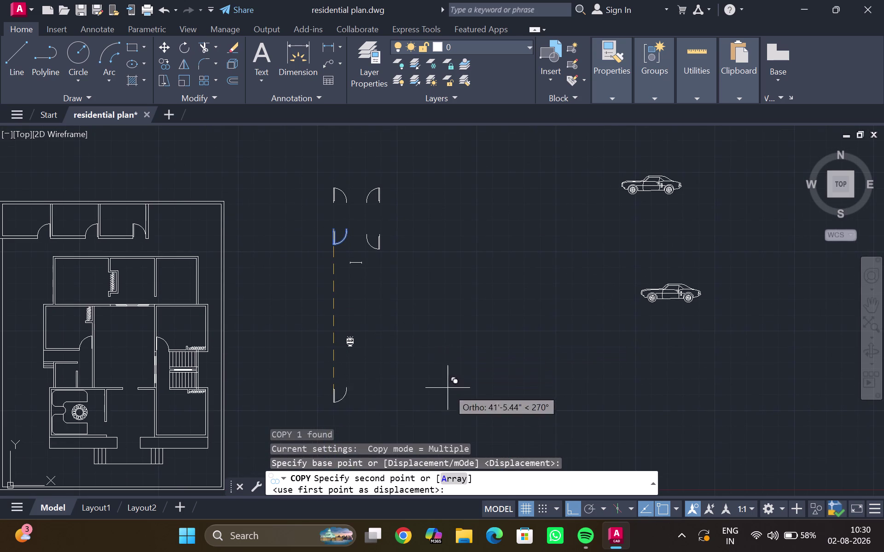
click(569, 506)
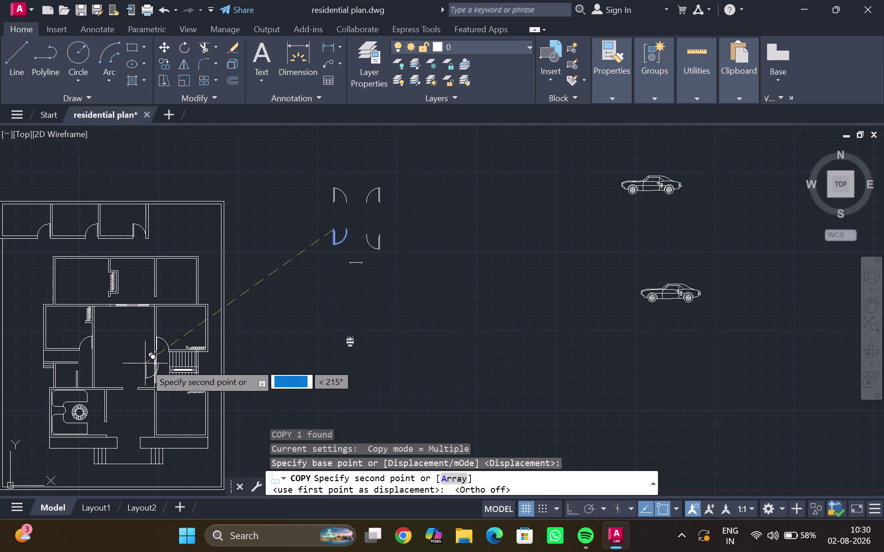
scroll(up, 3)
middle_drag(183, 391, 188, 250)
scroll(up, 3)
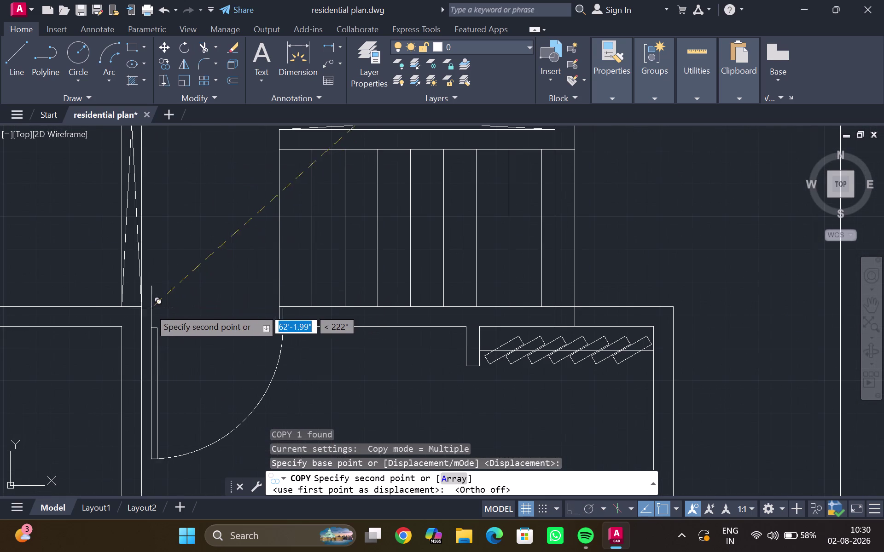
click(141, 310)
key(Escape)
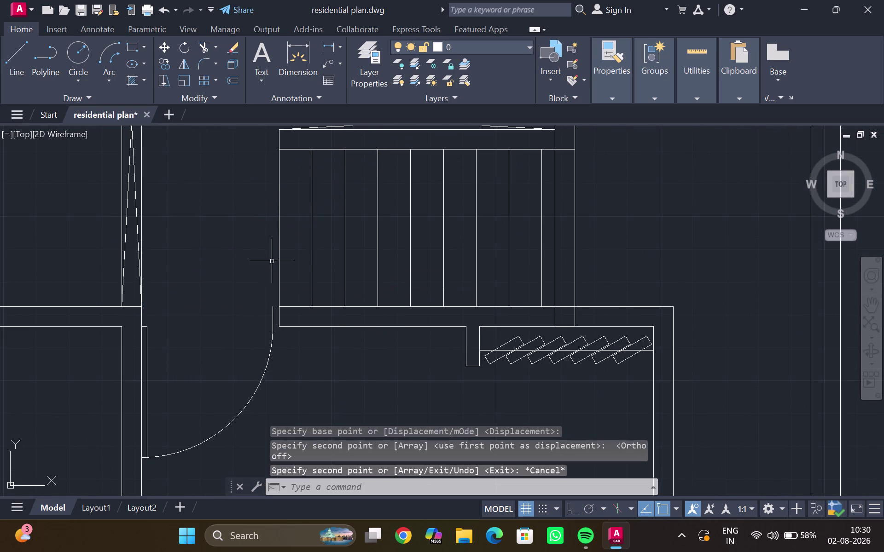
Extend the adjoining wall lines toward the door opening with EX.
key(e)
key(x)
key(Return)
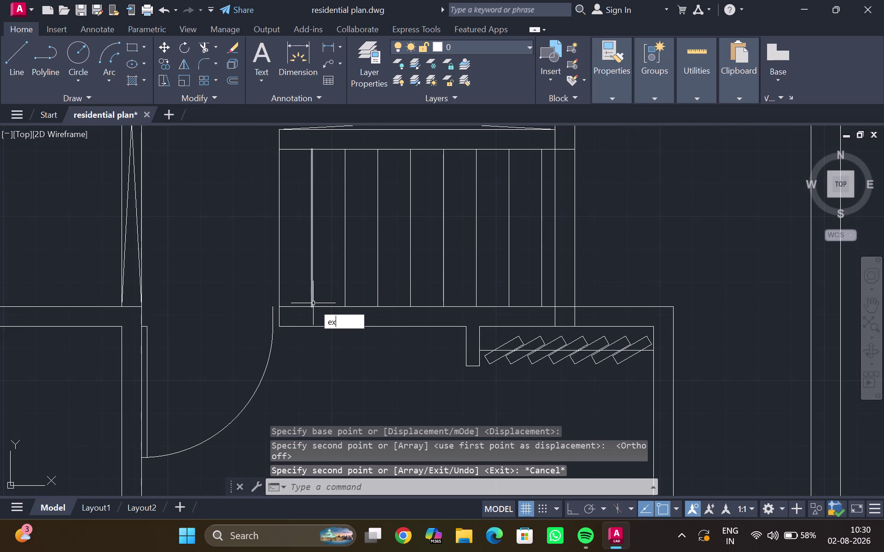
drag(298, 285, 291, 357)
key(Escape)
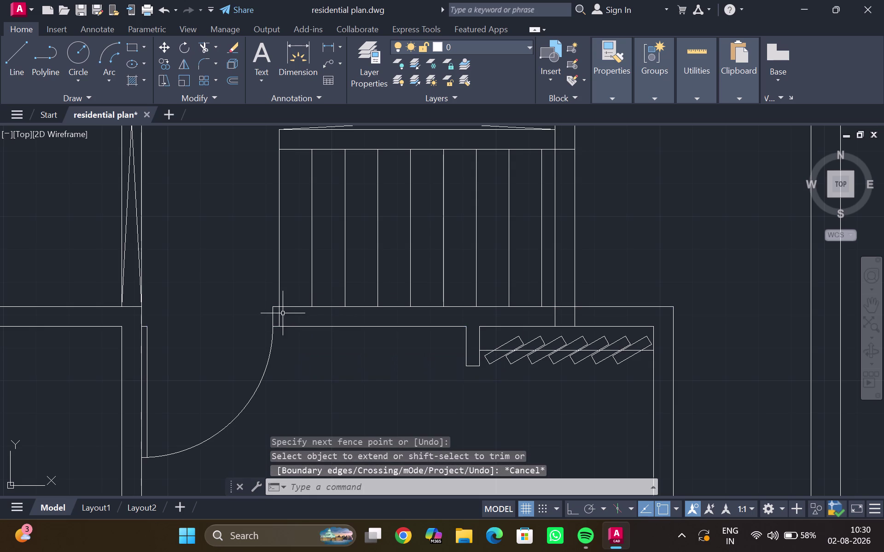
Trim the wall lines across the opening with a fence, then pan around the plan.
text(tr)
key(Return)
scroll(up, 3)
drag(279, 325, 291, 324)
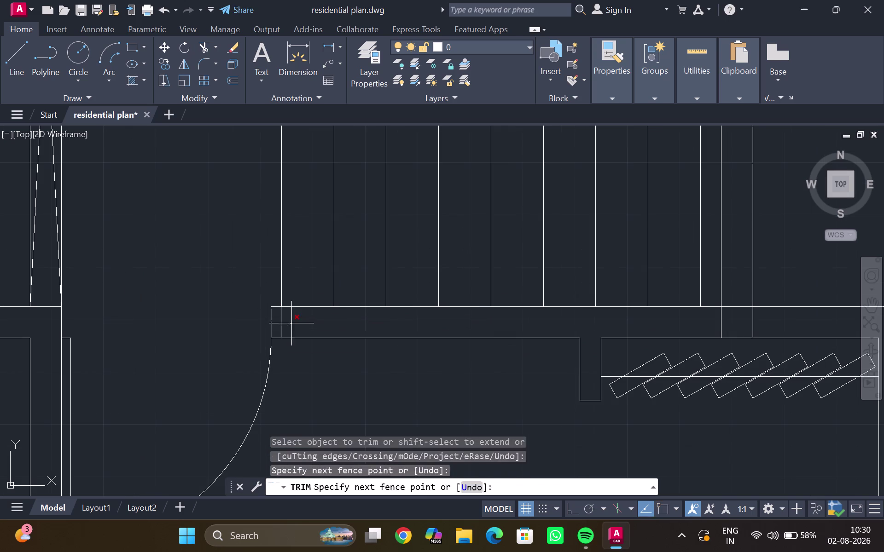
drag(291, 324, 292, 323)
scroll(down, 3)
key(Escape)
scroll(down, 3)
middle_drag(296, 282, 287, 327)
scroll(down, 3)
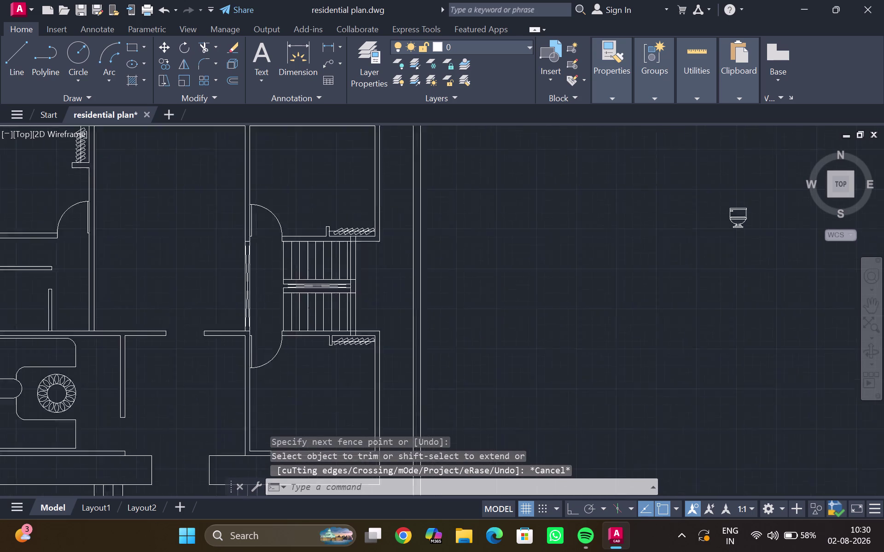
middle_drag(271, 266, 290, 222)
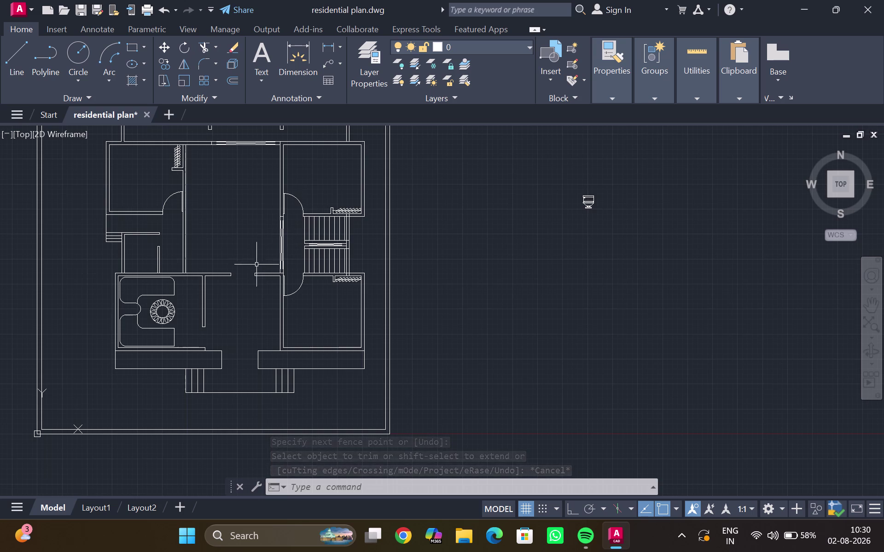
scroll(up, 3)
scroll(up, 3)
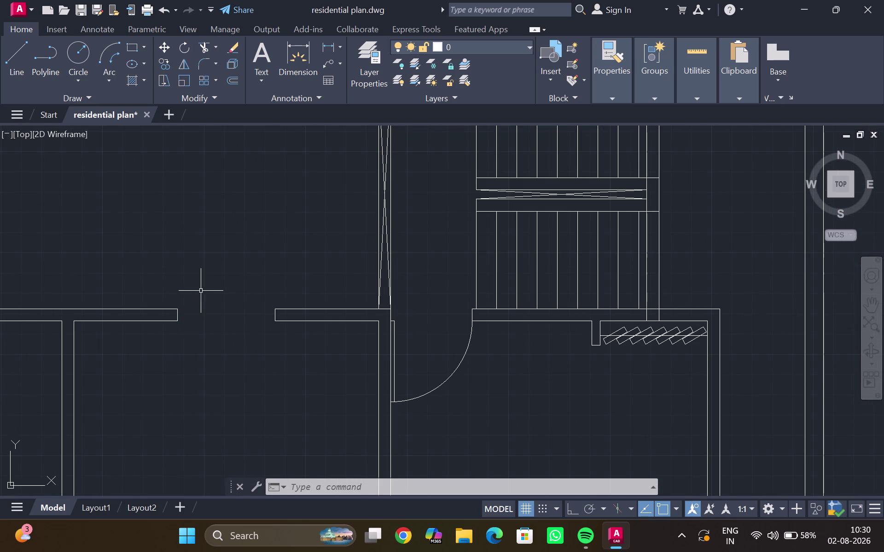
key(l)
key(Return)
click(176, 310)
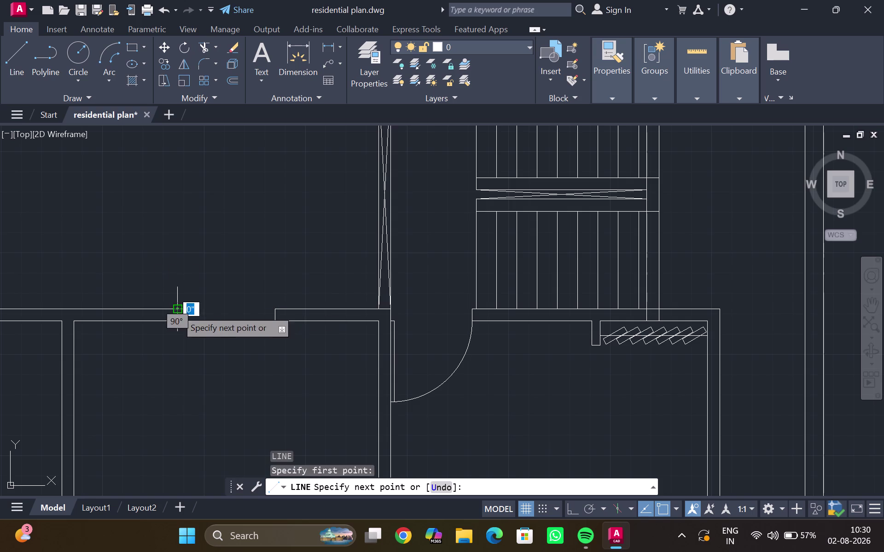
key(2)
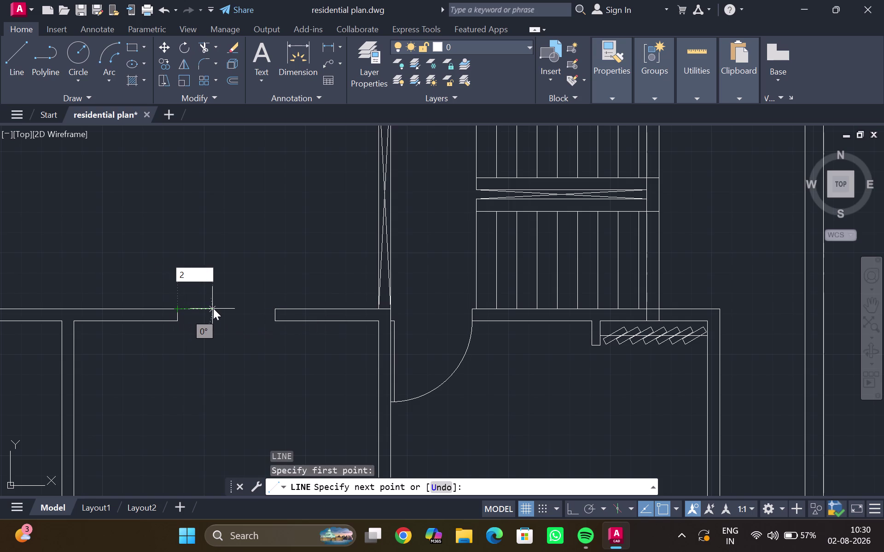
key(apostrophe)
key(Return)
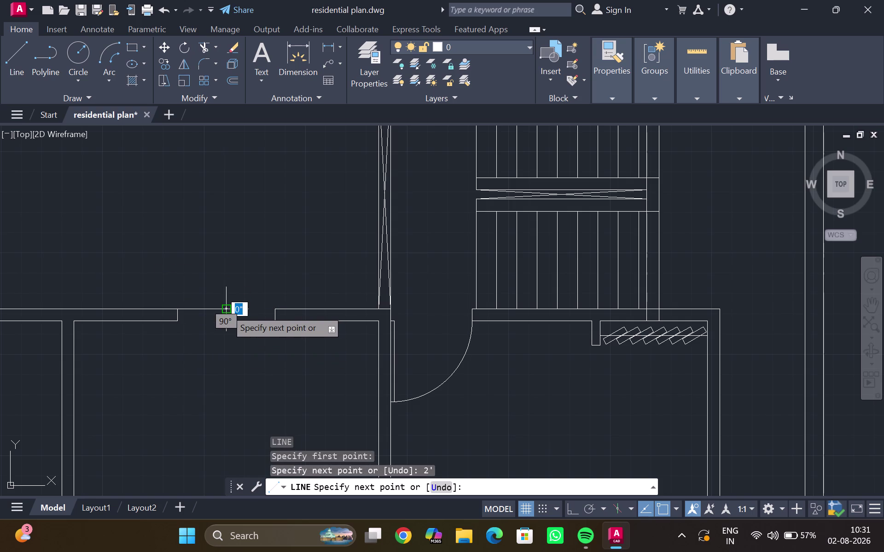
click(226, 309)
click(220, 286)
key(Escape)
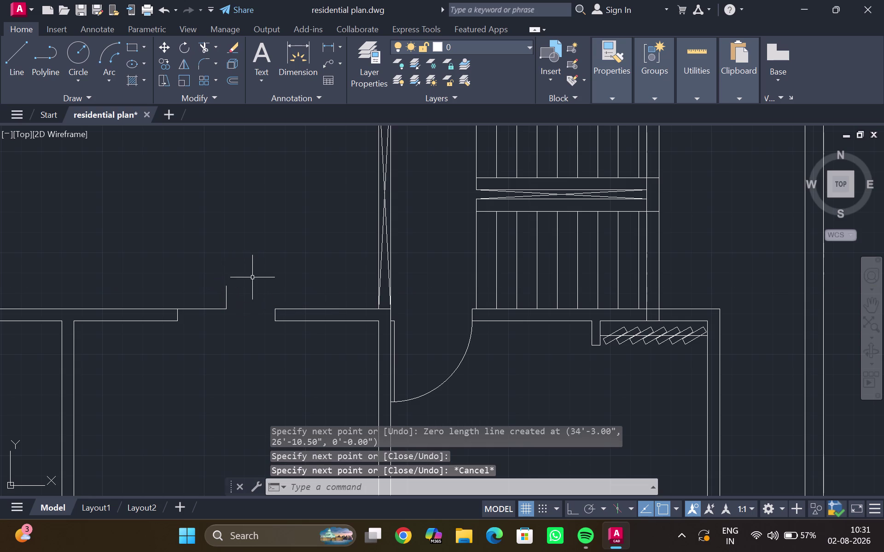
key(t)
key(r)
key(Return)
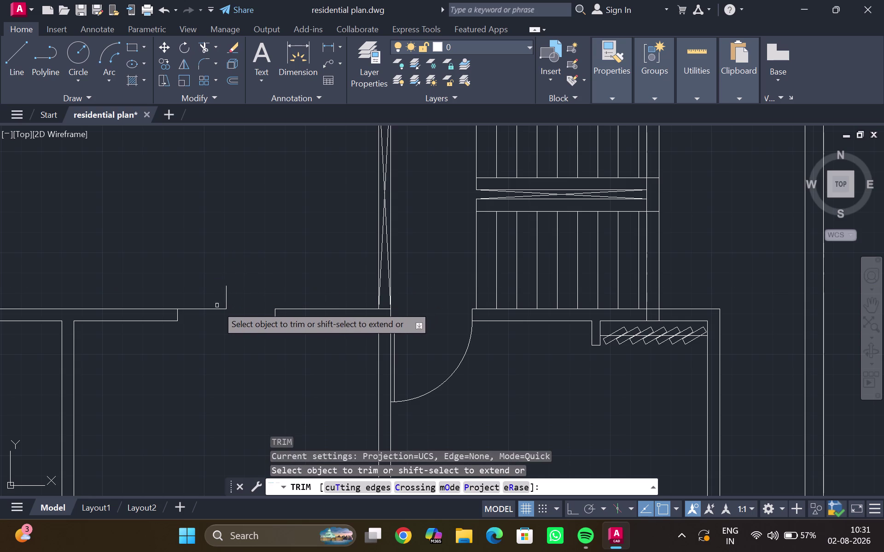
click(214, 310)
key(Escape)
scroll(down, 3)
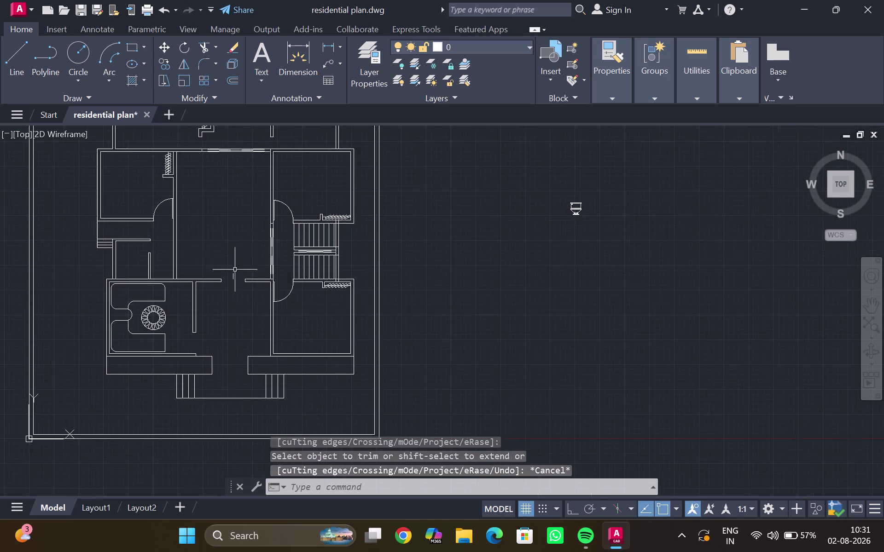
scroll(down, 3)
middle_drag(236, 270, 246, 264)
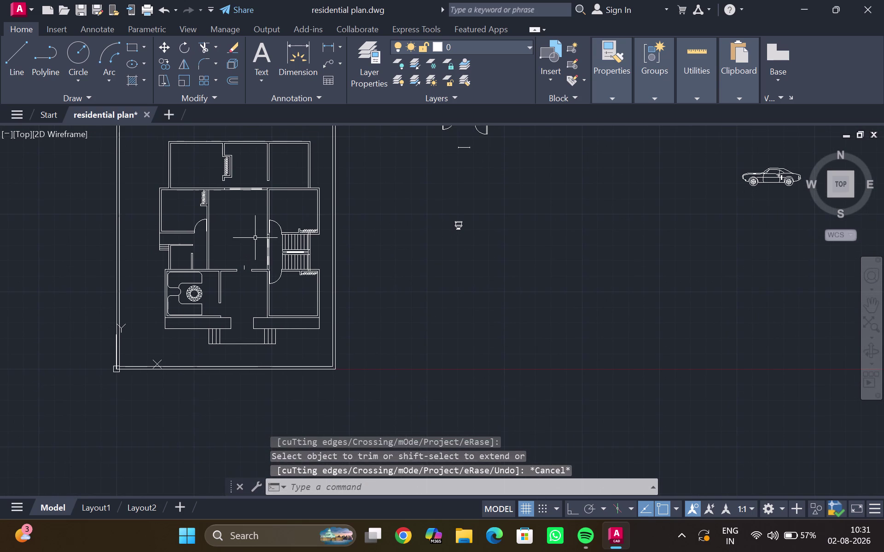
scroll(up, 3)
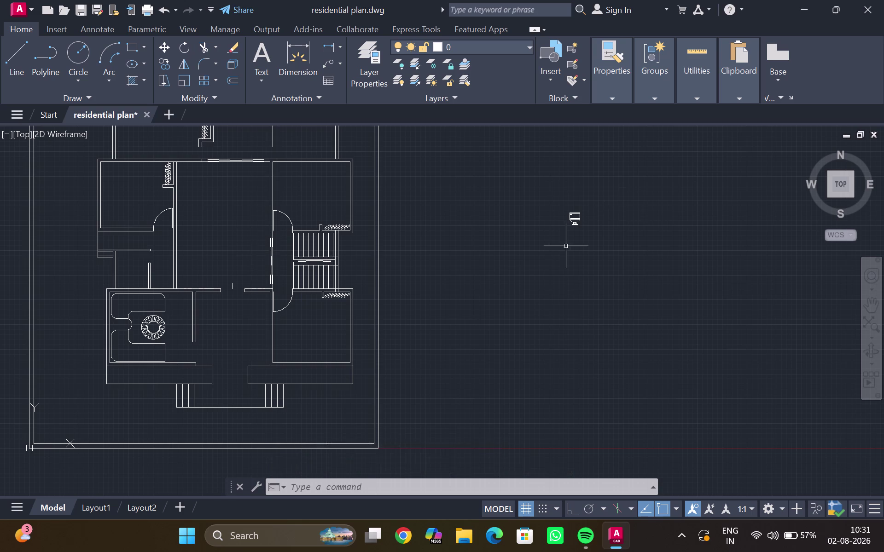
scroll(down, 3)
middle_drag(551, 221, 491, 301)
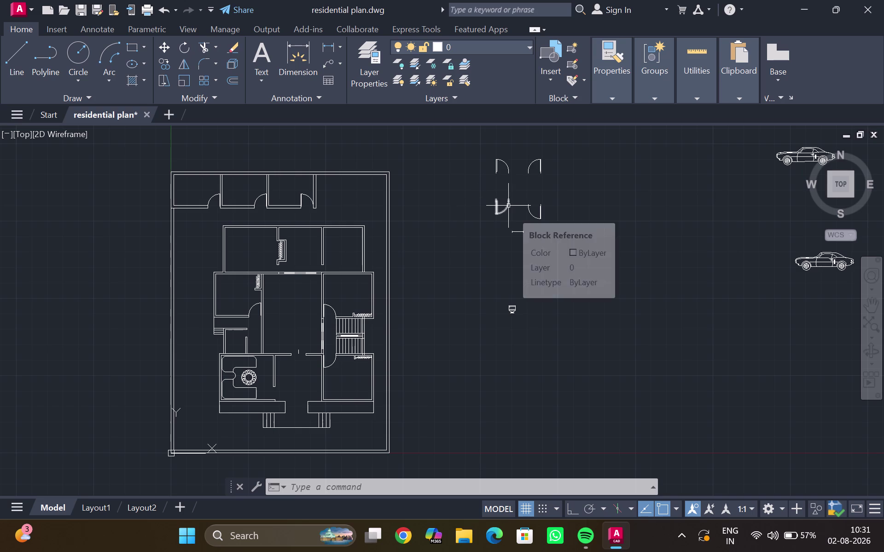
Window-select the upper-left spare door and copy it from its hinge point.
scroll(up, 3)
middle_drag(470, 253, 431, 293)
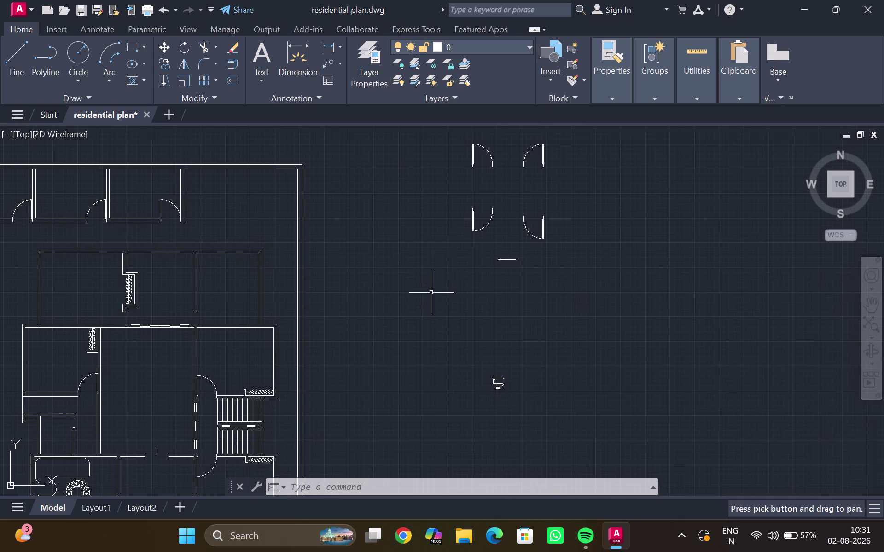
click(470, 161)
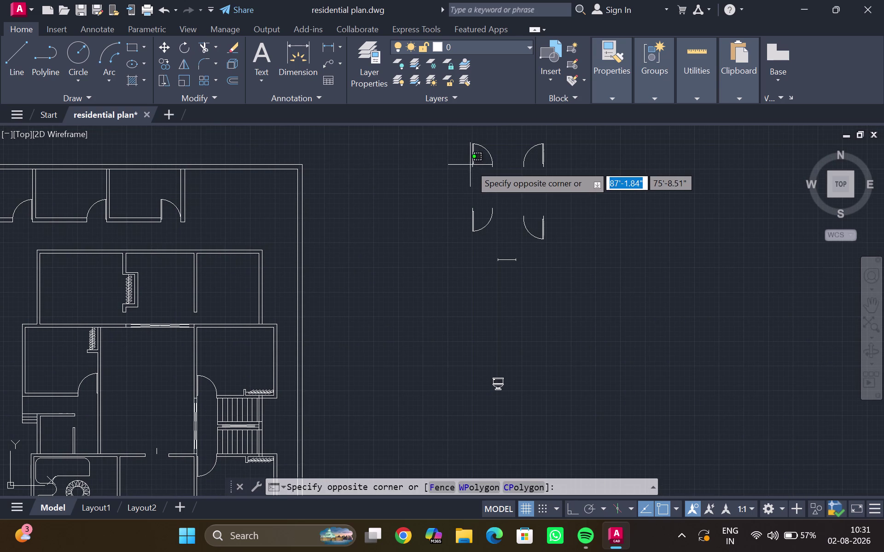
drag(480, 158, 474, 162)
click(473, 162)
scroll(up, 3)
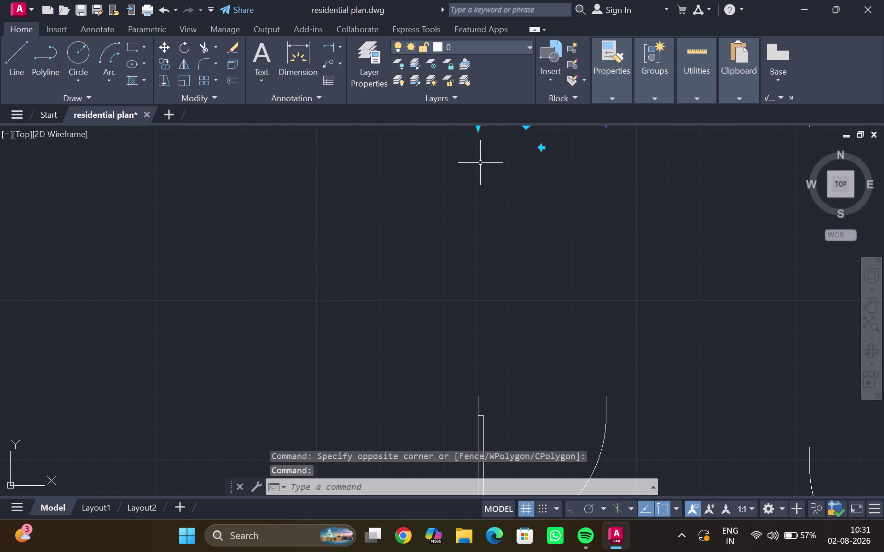
key(c)
key(o)
key(Return)
scroll(down, 3)
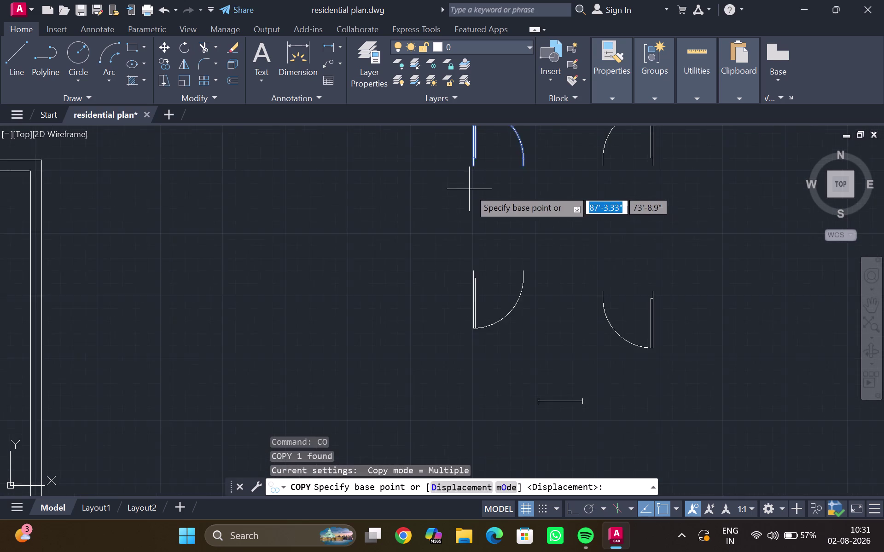
middle_drag(469, 188, 443, 226)
scroll(up, 3)
click(450, 182)
Place the door copy in the wall opening above the round dining table.
scroll(down, 3)
middle_drag(231, 343, 461, 207)
scroll(down, 3)
middle_drag(169, 359, 331, 257)
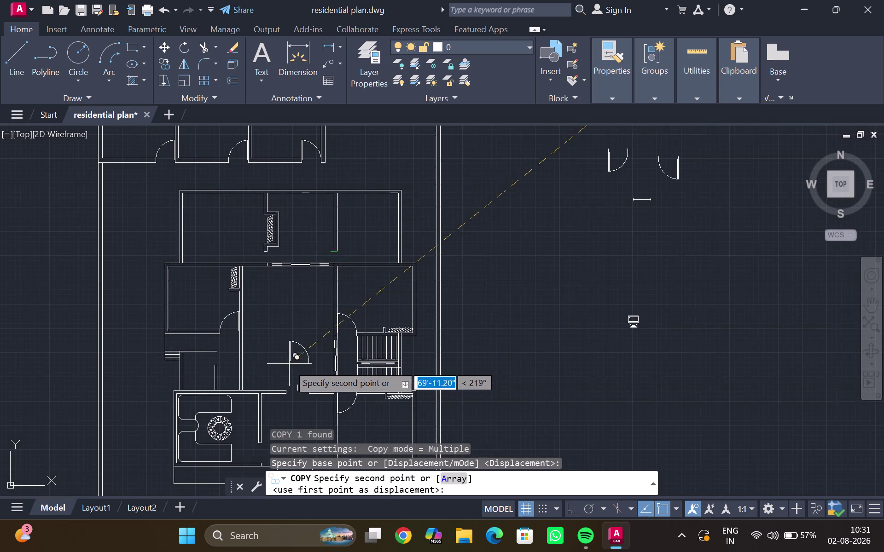
scroll(up, 3)
middle_drag(285, 373, 300, 234)
scroll(up, 3)
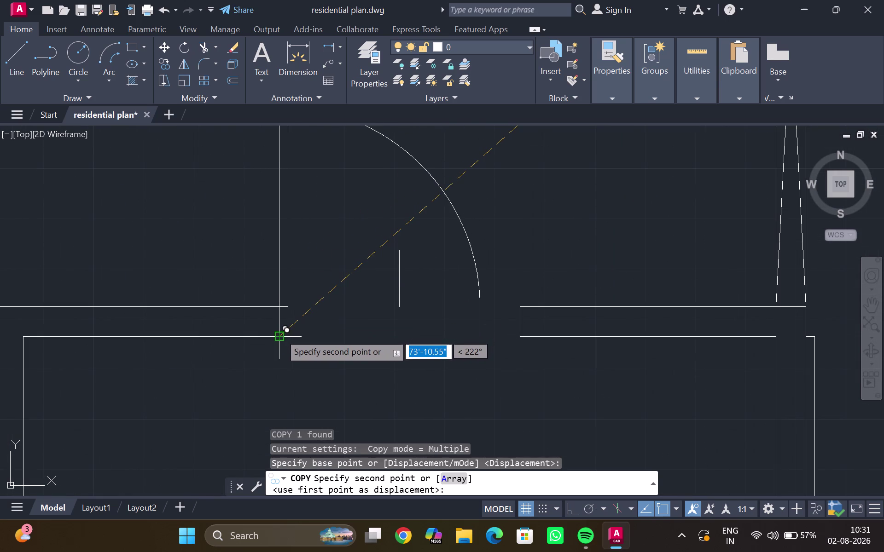
click(280, 333)
key(Escape)
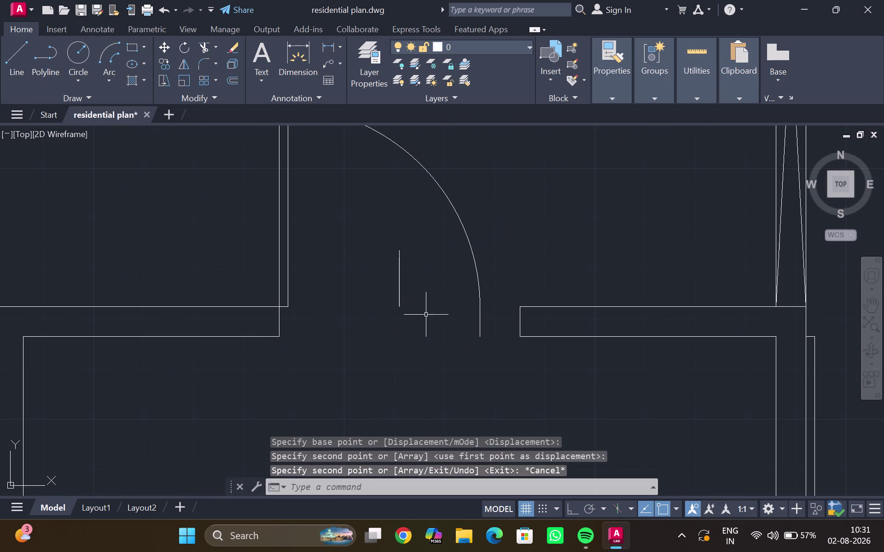
Select the newly placed door and drag its grips, then cancel the edit.
click(481, 333)
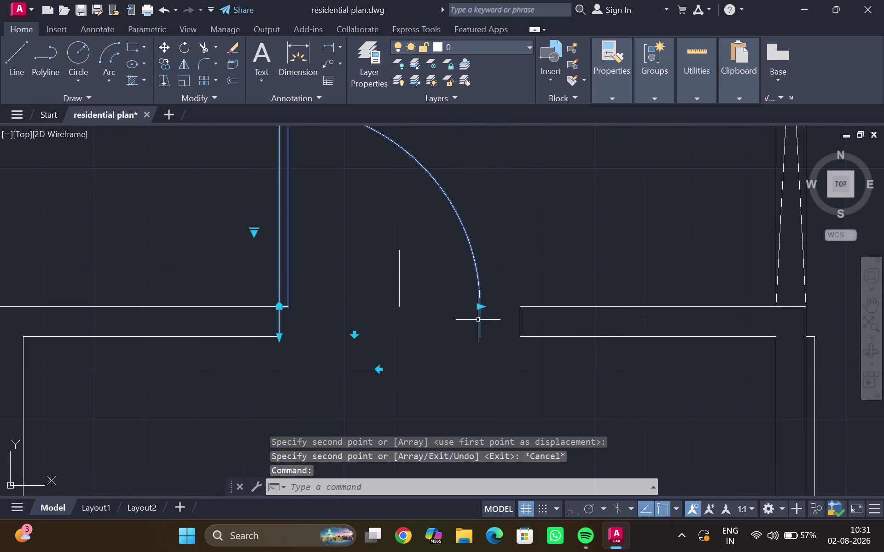
drag(480, 307, 399, 306)
click(399, 306)
scroll(down, 3)
scroll(up, 3)
key(Escape)
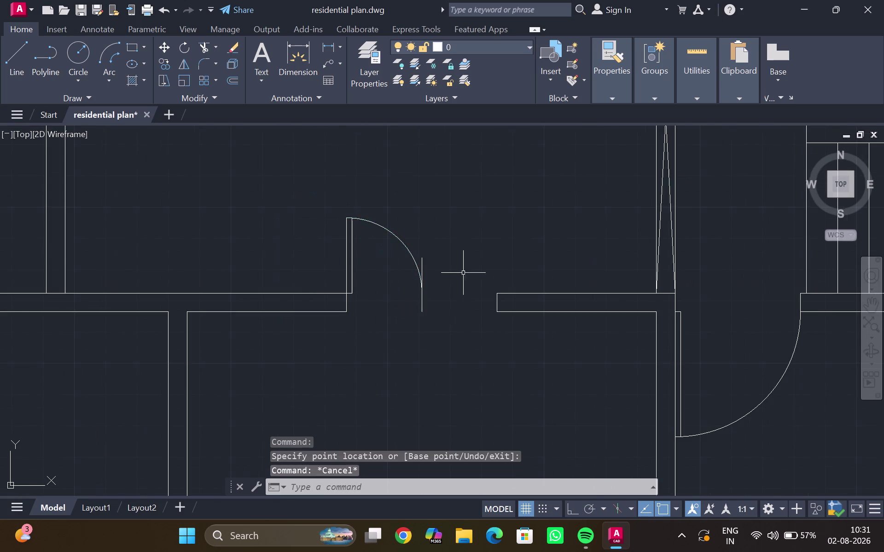
Pan back to the loose doors and select the upper-right door block.
scroll(down, 3)
middle_drag(504, 252, 287, 301)
scroll(down, 3)
middle_drag(497, 213, 234, 334)
middle_drag(580, 178, 460, 285)
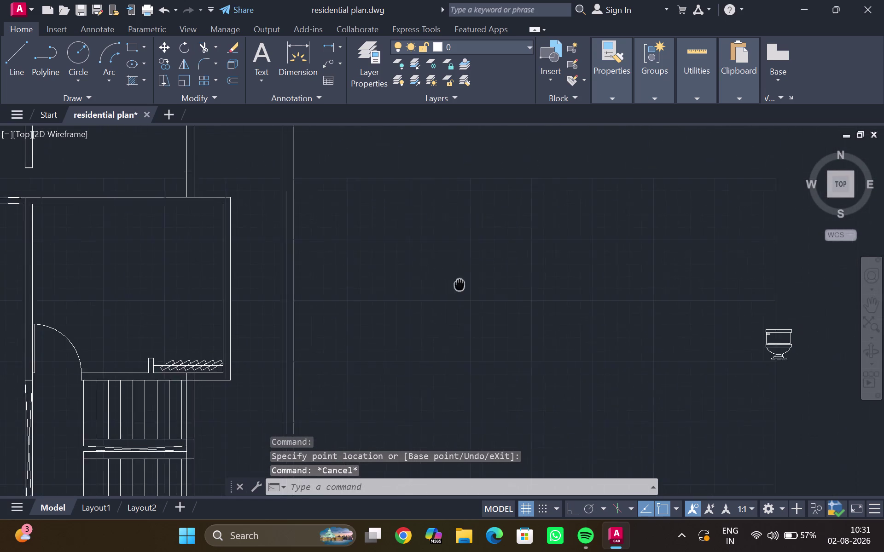
scroll(down, 3)
middle_drag(525, 220, 419, 294)
drag(490, 203, 476, 197)
click(480, 195)
key(c)
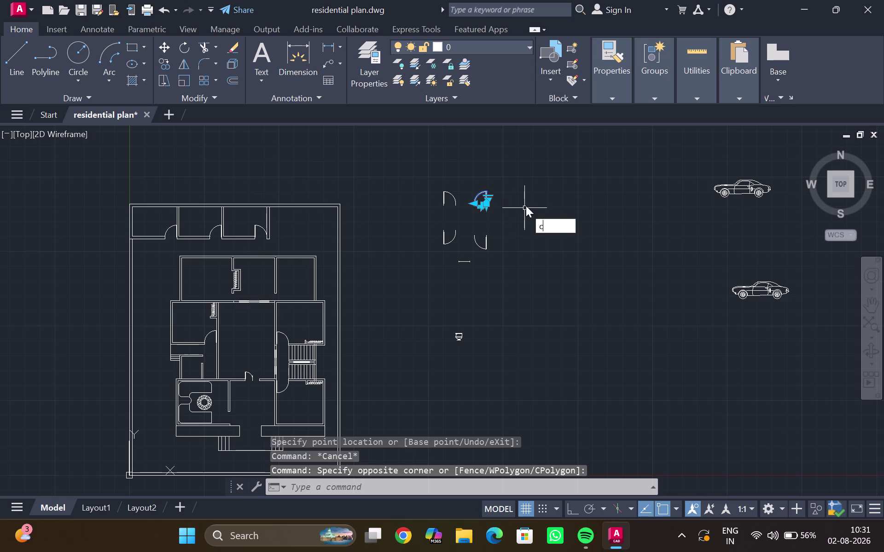
Copy the upper-right door from its hinge into the same opening, forming a double door.
key(o)
key(Return)
scroll(up, 3)
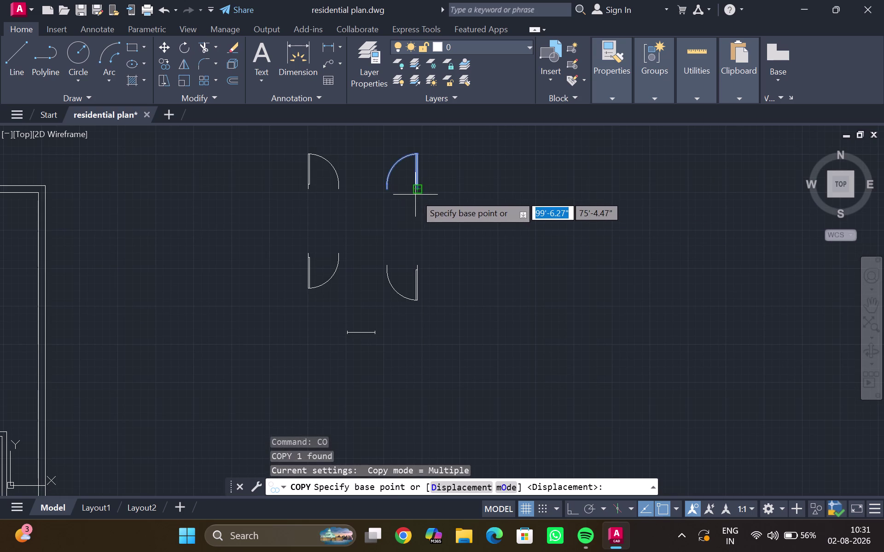
click(417, 191)
scroll(down, 3)
middle_drag(95, 405, 534, 155)
scroll(up, 3)
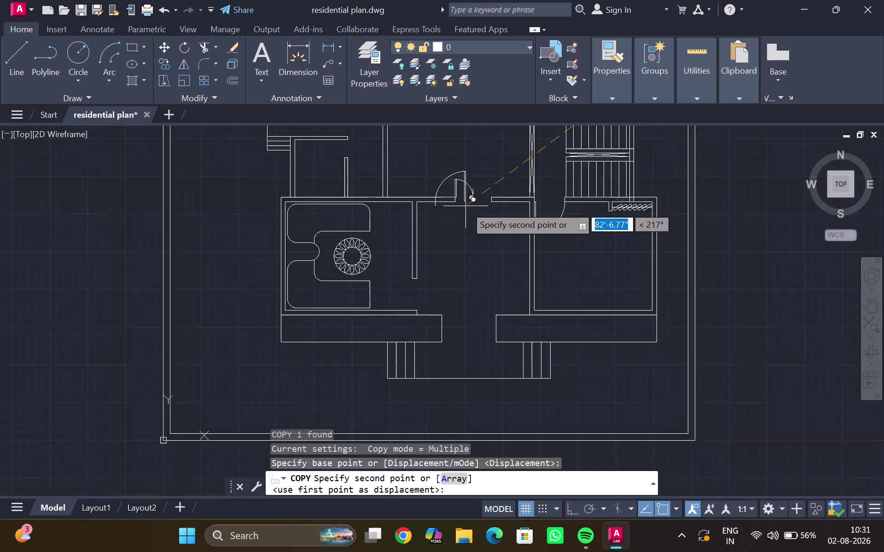
scroll(up, 3)
middle_drag(501, 192, 456, 220)
scroll(up, 3)
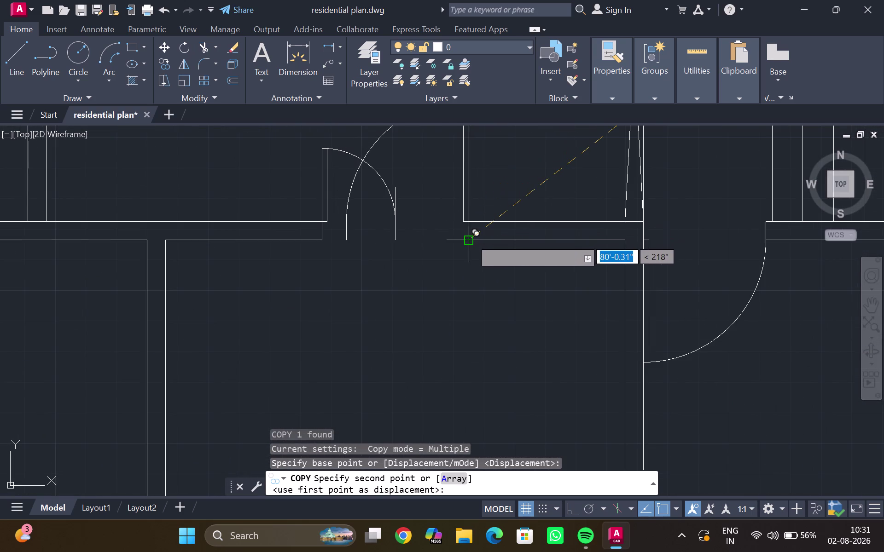
click(470, 239)
key(Escape)
Select the second door and drag its grips, then cancel the edit.
scroll(down, 3)
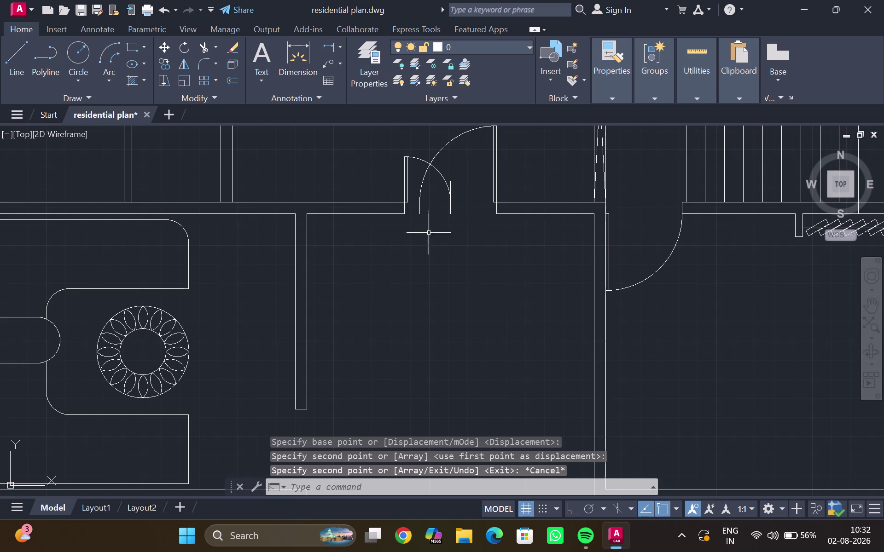
click(418, 206)
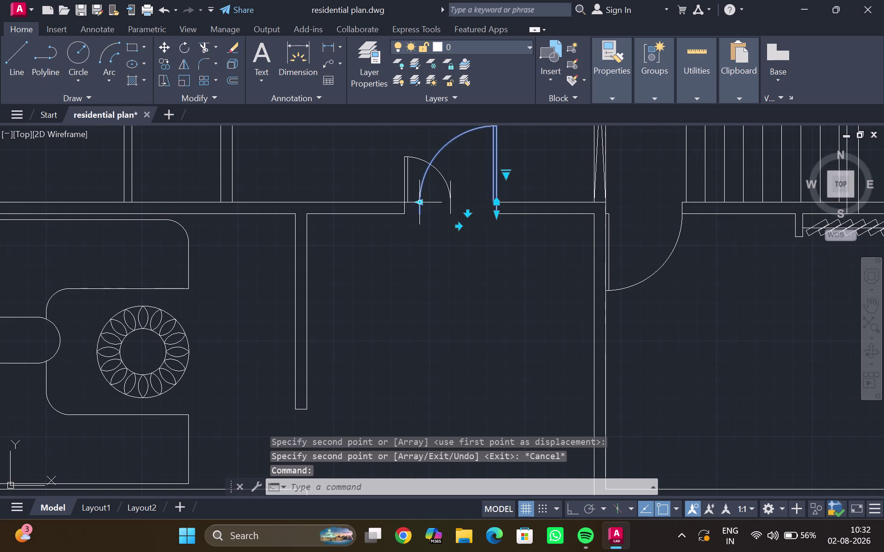
drag(422, 204, 454, 203)
click(454, 203)
scroll(down, 3)
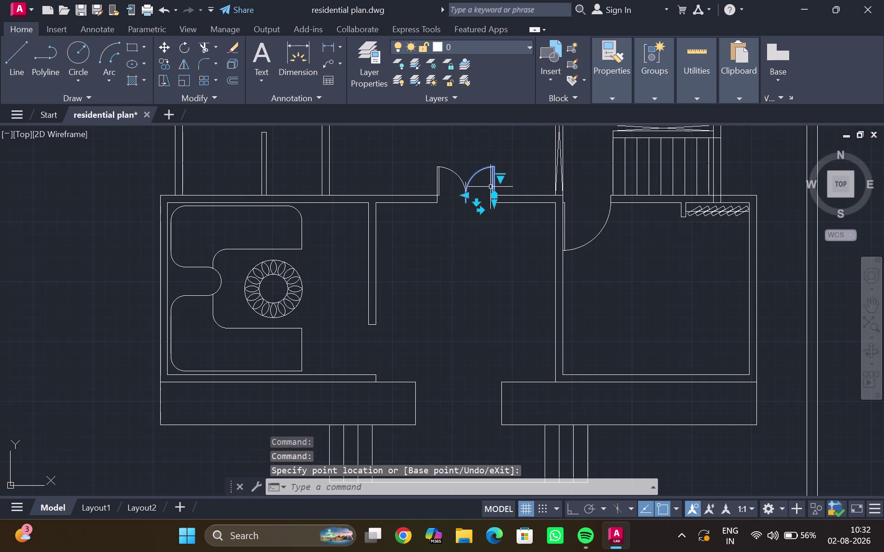
key(Escape)
Delete the leftover short line in the opening and pan back to the loose doors.
scroll(down, 3)
scroll(up, 3)
scroll(up, 3)
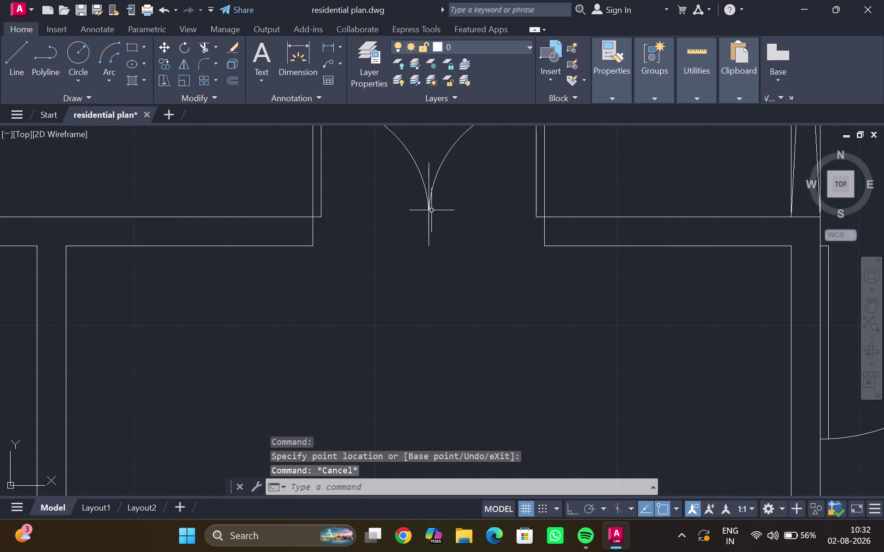
click(428, 172)
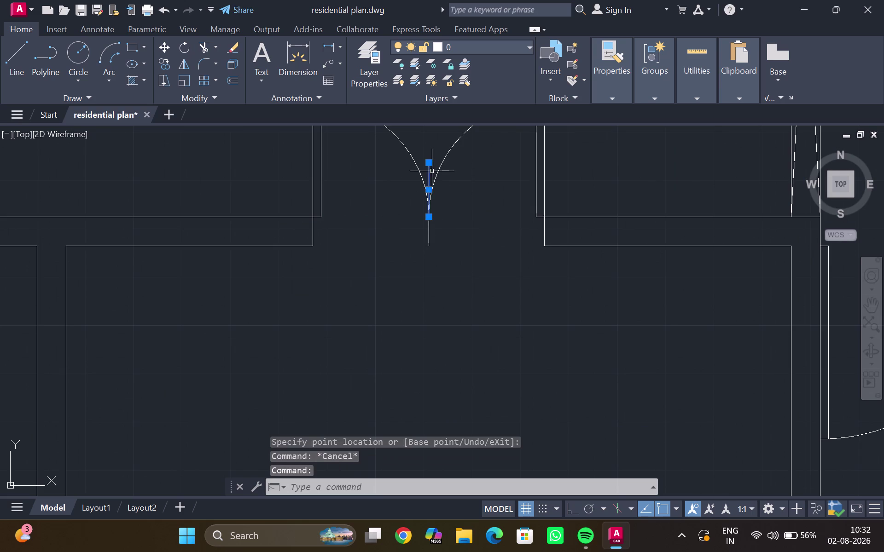
key(Delete)
scroll(down, 3)
scroll(down, 3)
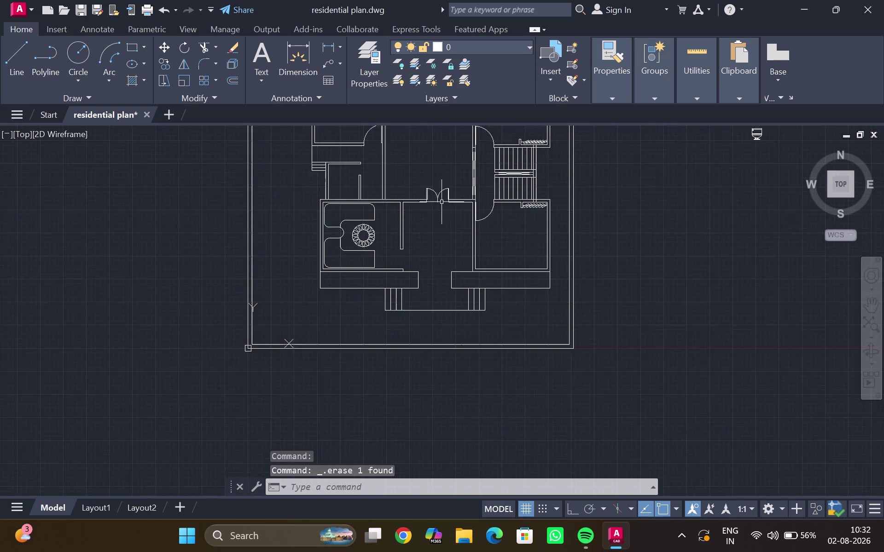
middle_drag(442, 202, 269, 304)
scroll(down, 3)
scroll(up, 3)
middle_drag(341, 271, 331, 270)
scroll(down, 3)
middle_drag(364, 253, 321, 340)
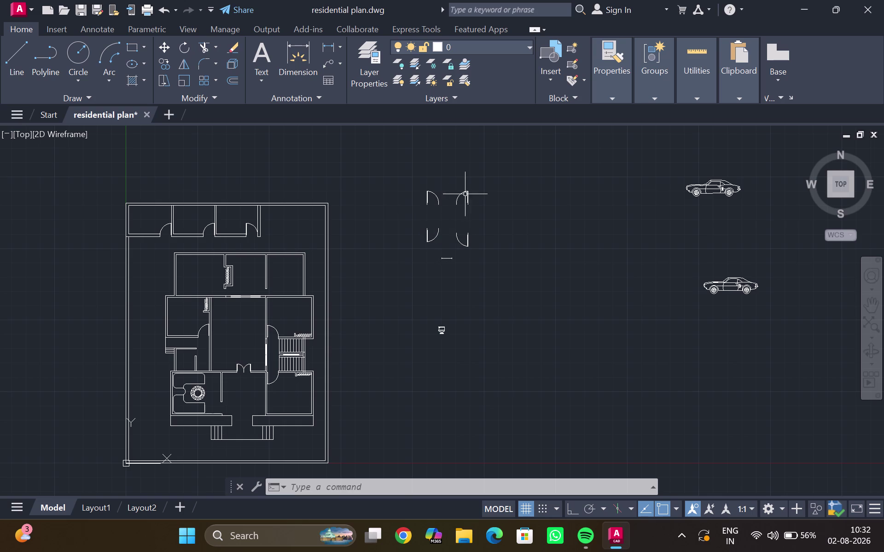
Rotate the left lower door with RO and Ortho on so its leaf lies horizontally.
click(434, 234)
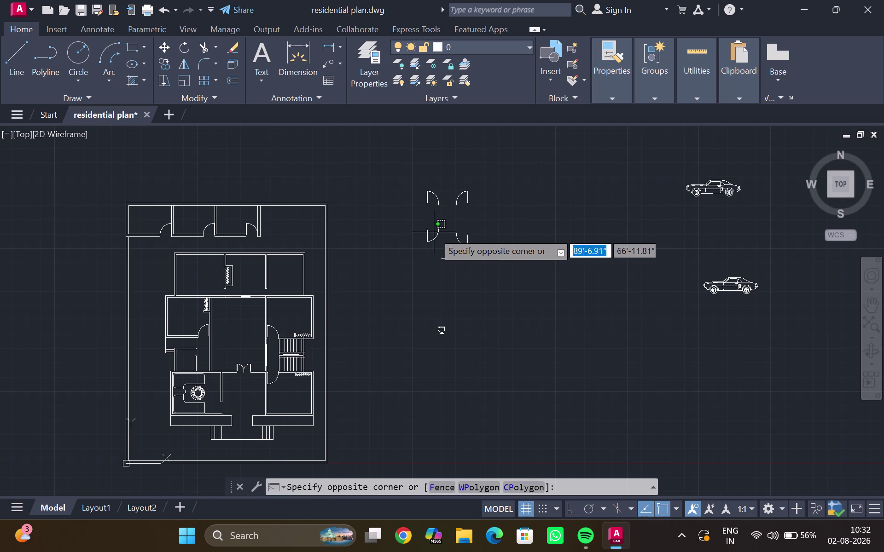
scroll(up, 3)
key(Escape)
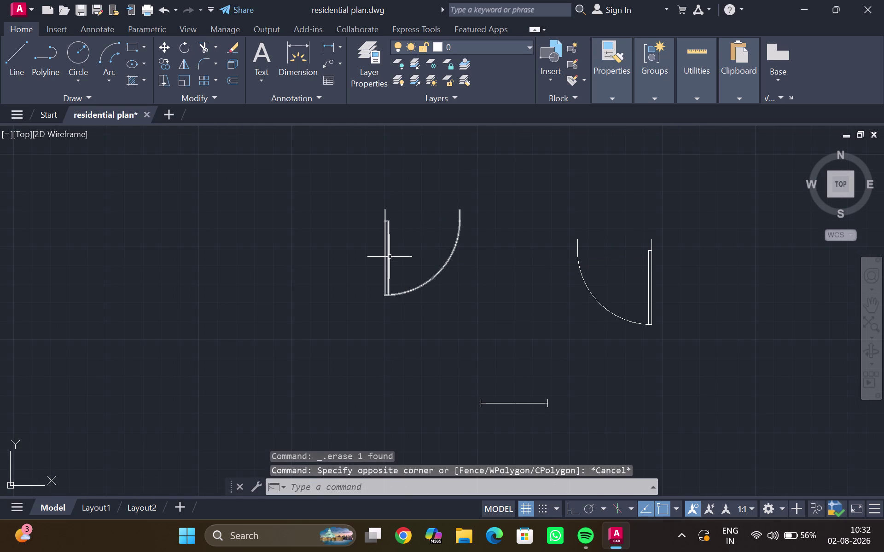
click(390, 257)
key(r)
key(o)
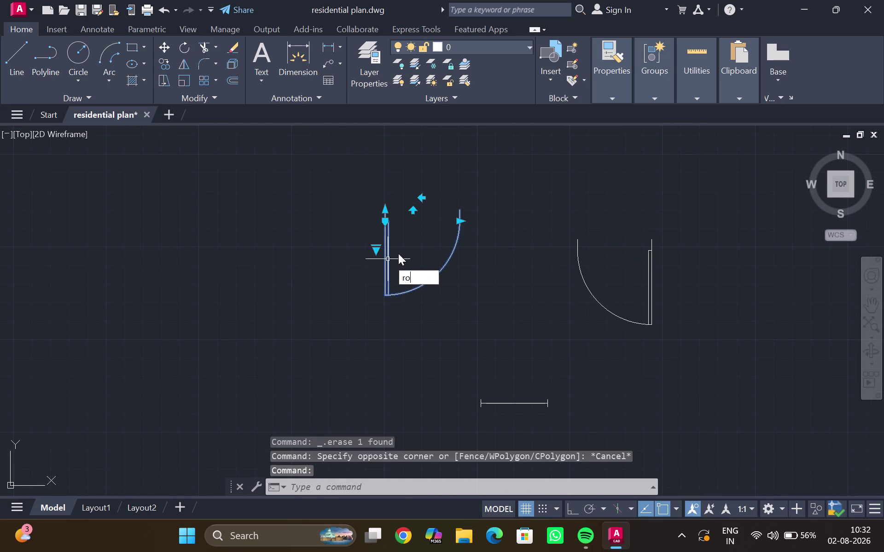
key(Return)
click(411, 238)
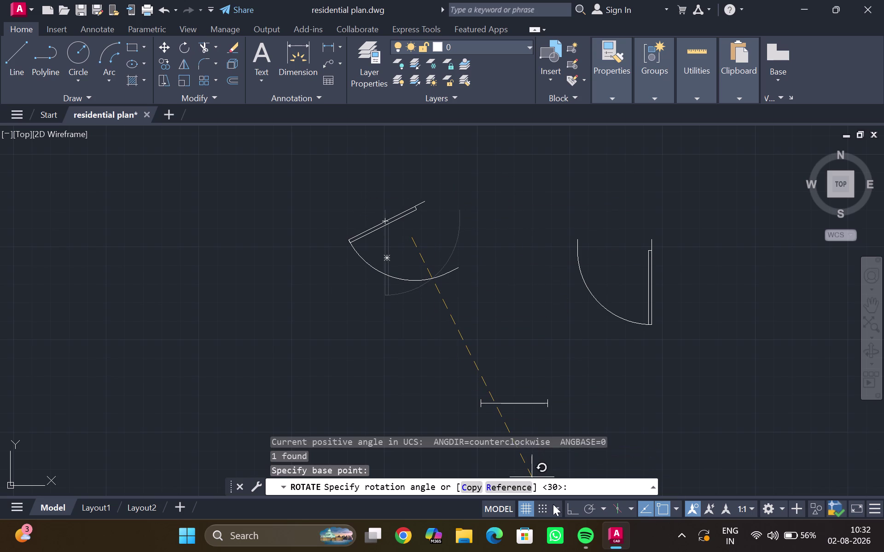
click(570, 511)
click(480, 323)
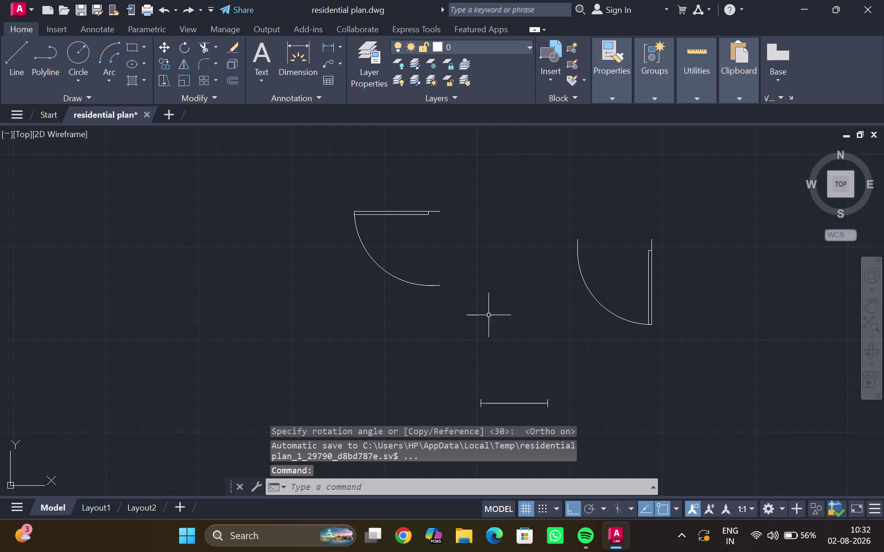
Rotate the right-hand door horizontally as well, bringing all four doors into view.
click(628, 285)
drag(566, 295, 681, 246)
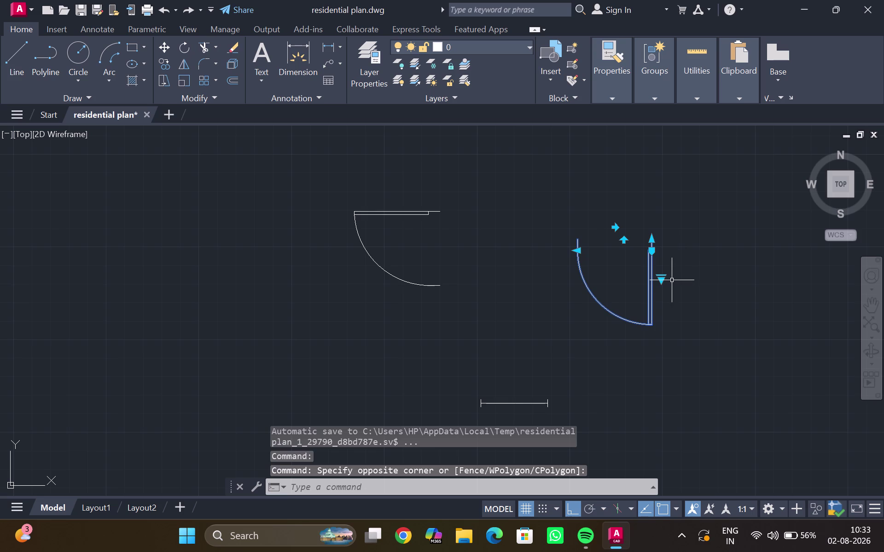
text(ro)
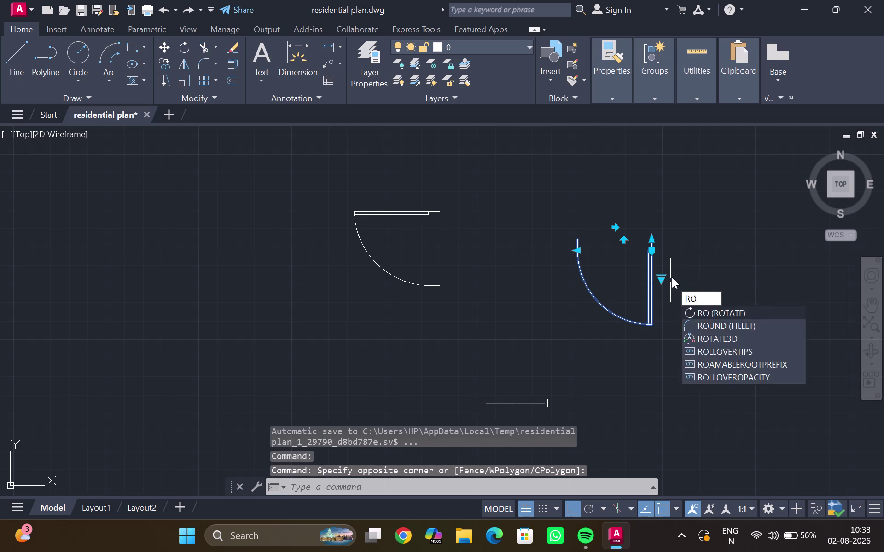
key(Return)
drag(617, 284, 656, 277)
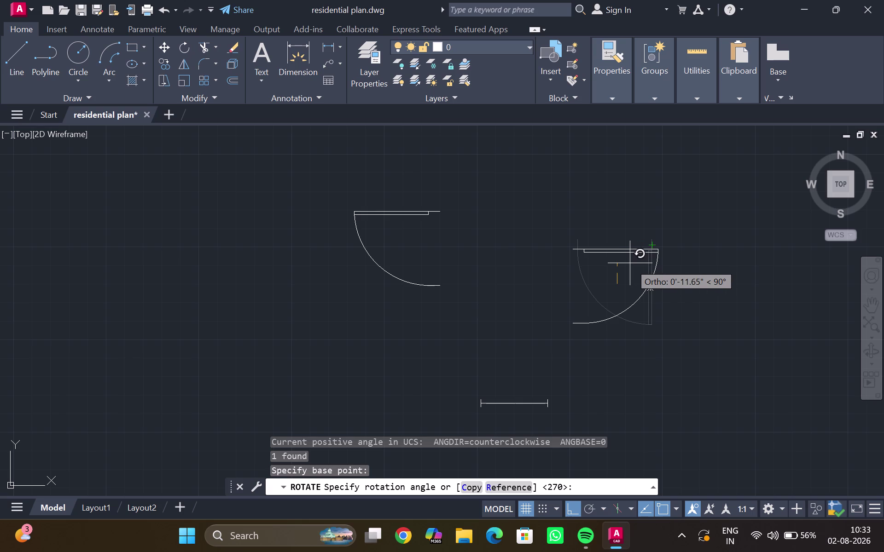
click(631, 264)
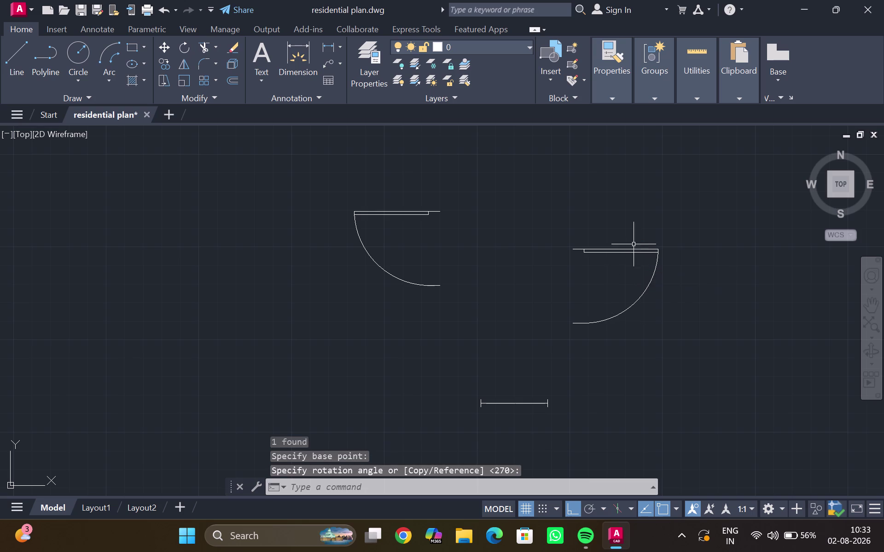
scroll(down, 3)
middle_drag(563, 242, 573, 353)
Start MIRROR and select the lower-left door as the object to mirror.
key(m)
key(i)
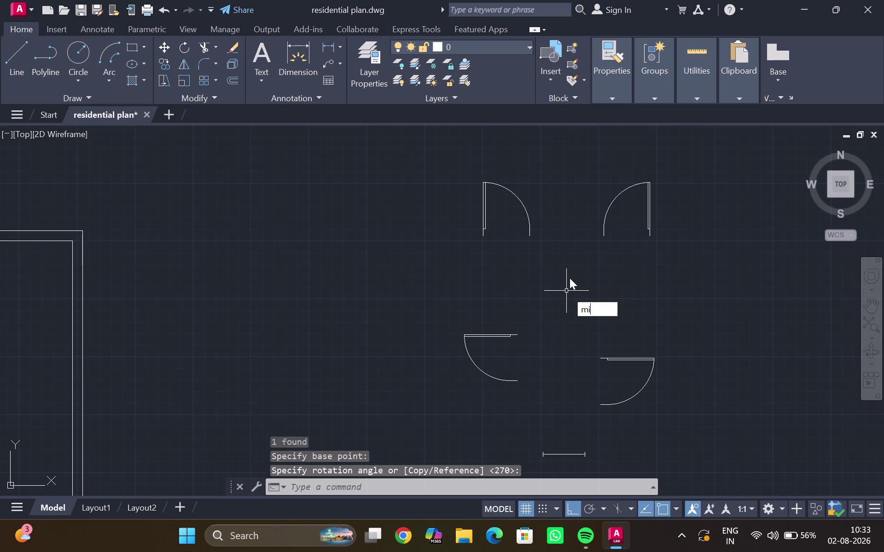
key(Return)
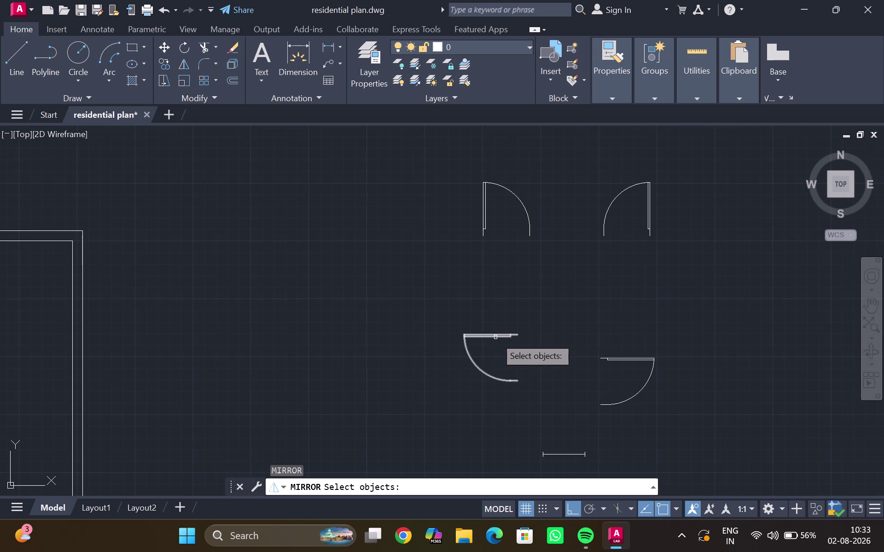
click(496, 338)
drag(408, 308, 432, 308)
click(553, 318)
click(558, 311)
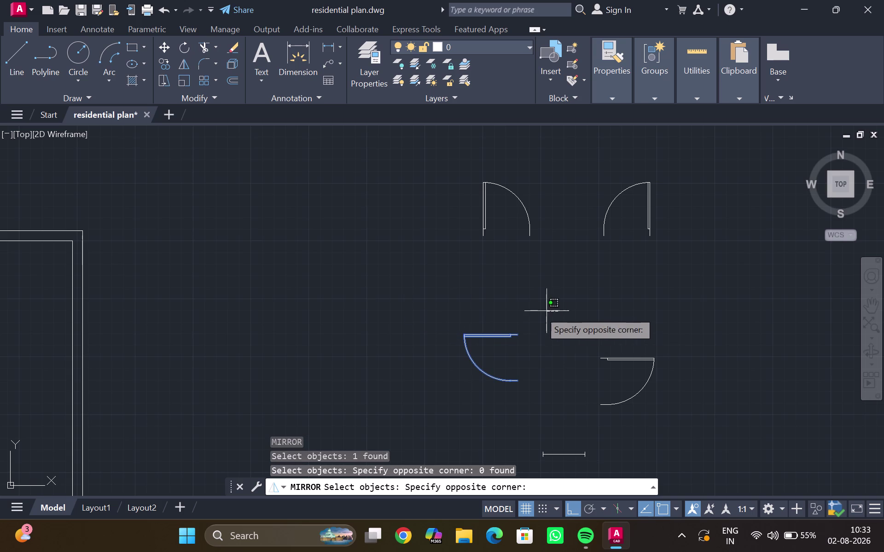
drag(490, 314, 468, 314)
click(496, 333)
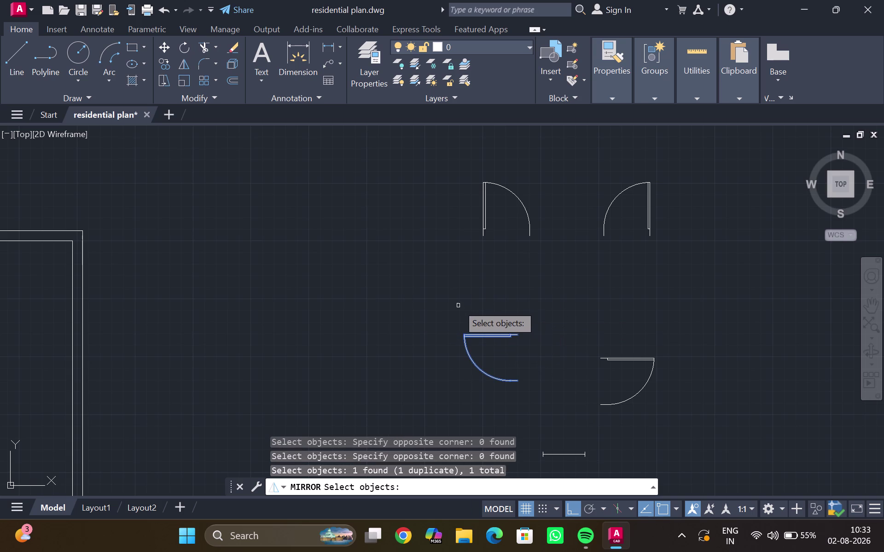
key(Return)
Mirror the door across a horizontal line above it, keeping the original.
click(438, 307)
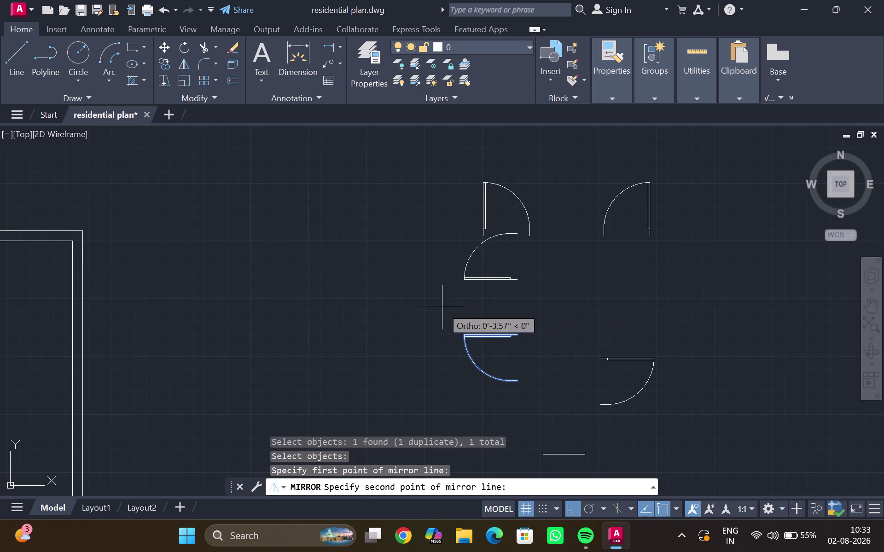
click(526, 310)
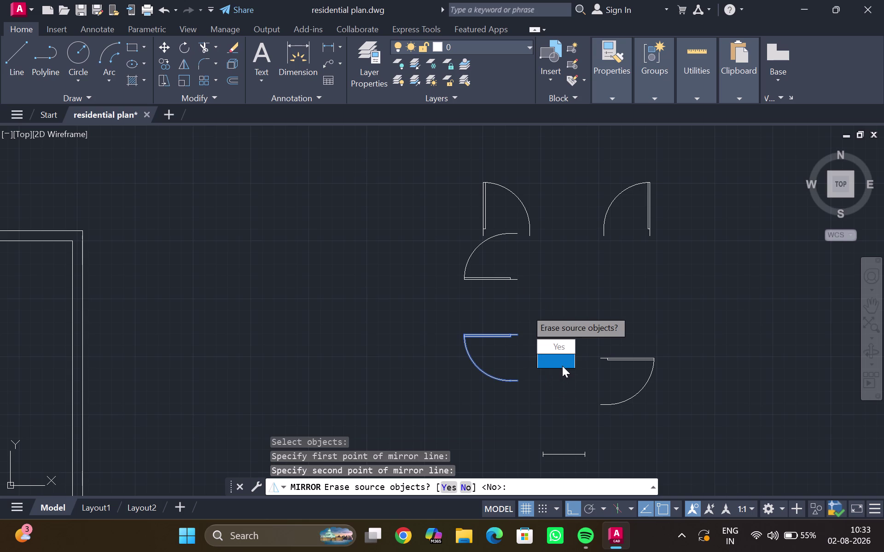
drag(562, 361, 526, 309)
click(496, 280)
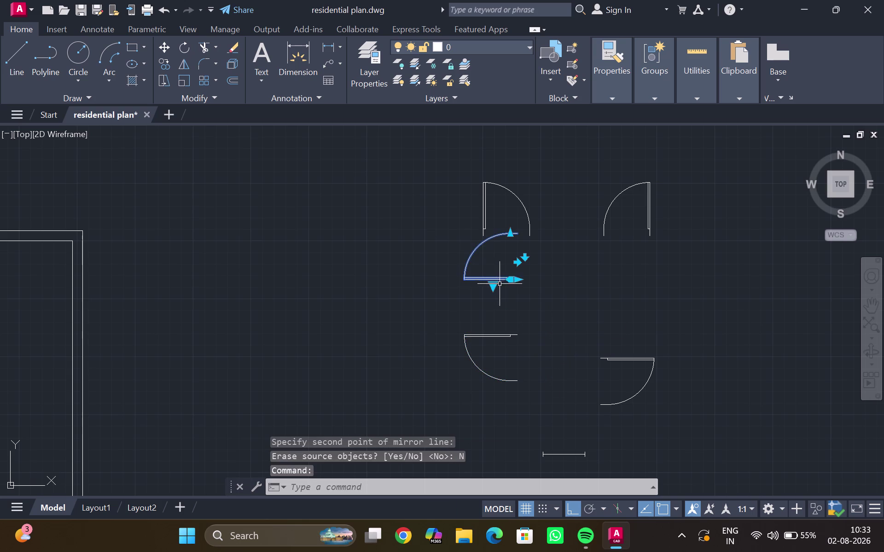
key(c)
key(o)
key(Return)
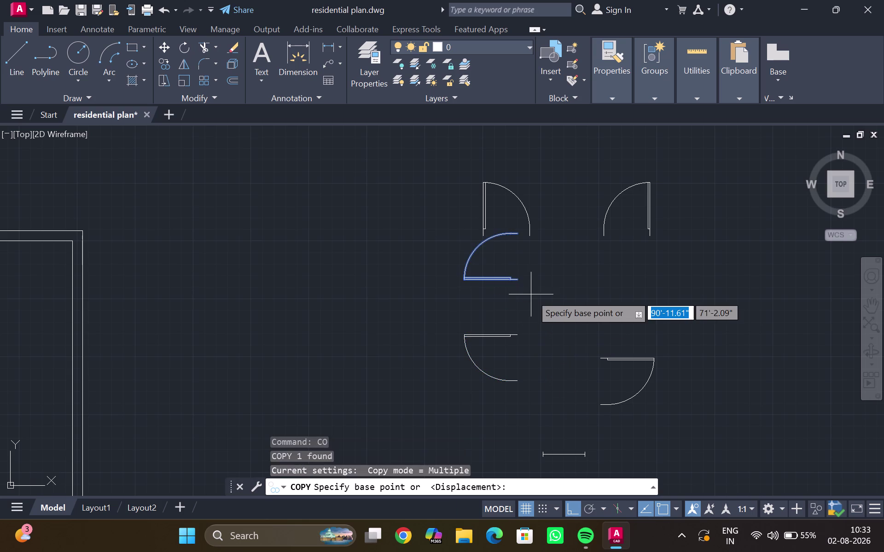
Copy the mirrored door from its corner base point, with Ortho turned off.
scroll(up, 3)
click(511, 278)
scroll(down, 3)
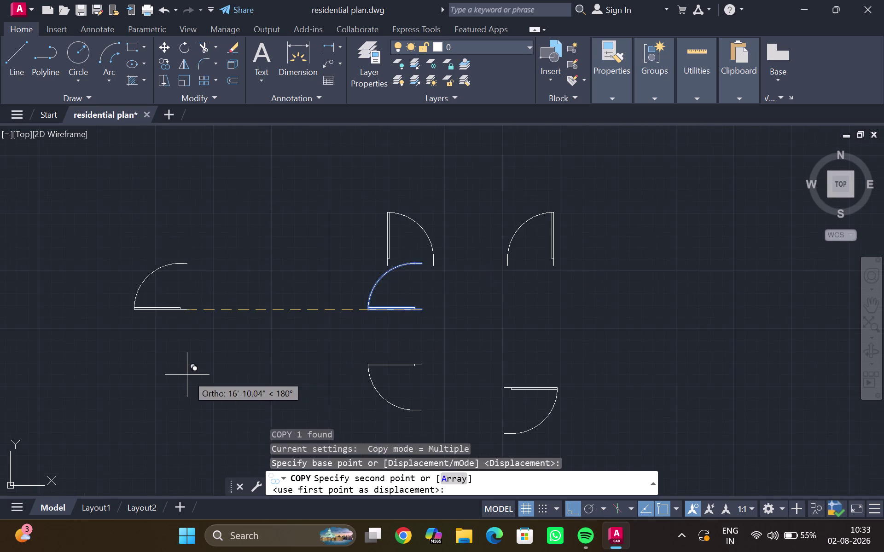
middle_drag(187, 375, 411, 241)
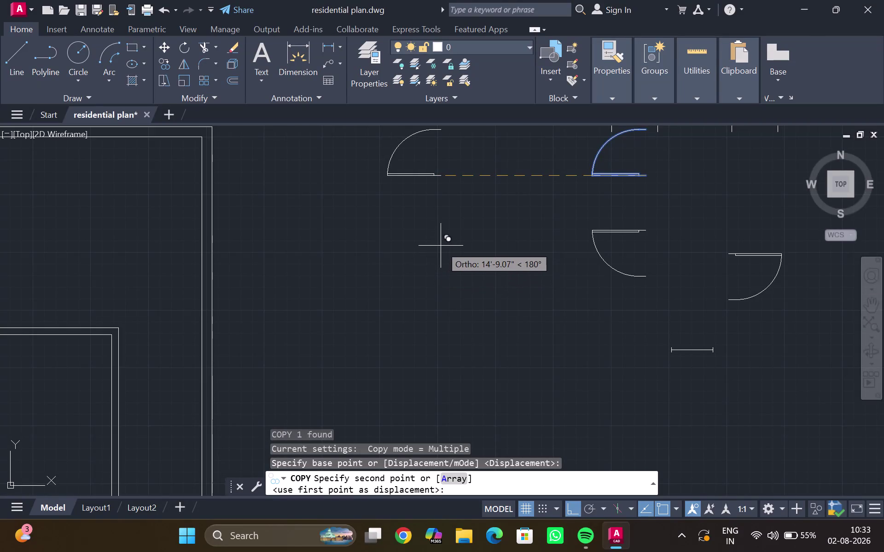
key(ctrl+F8)
Snap the door copy into the dining room's lower wall opening.
scroll(down, 3)
middle_drag(64, 373, 343, 201)
scroll(up, 3)
middle_drag(394, 339, 391, 206)
scroll(up, 3)
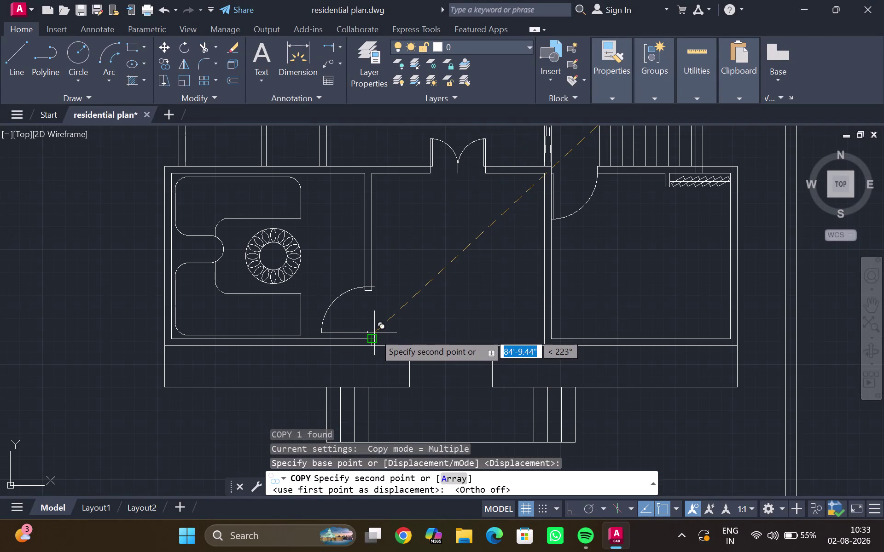
scroll(up, 3)
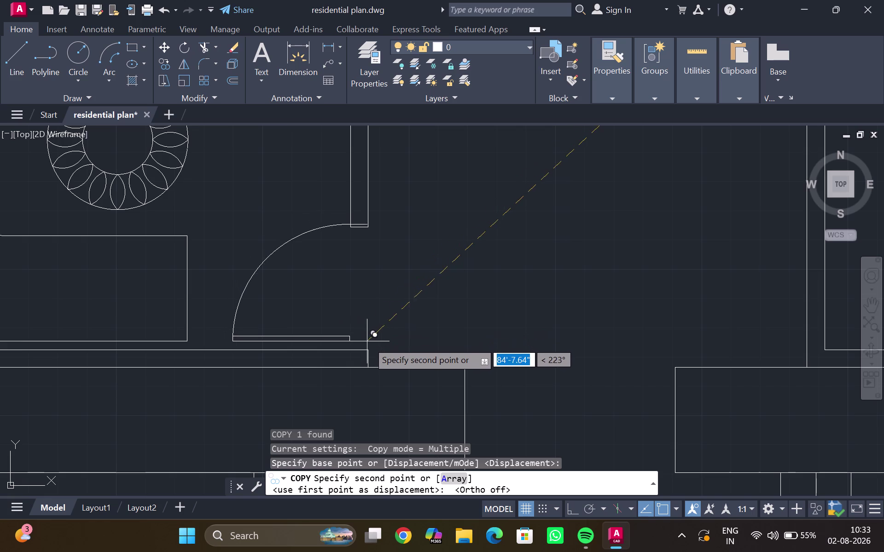
click(367, 347)
scroll(down, 3)
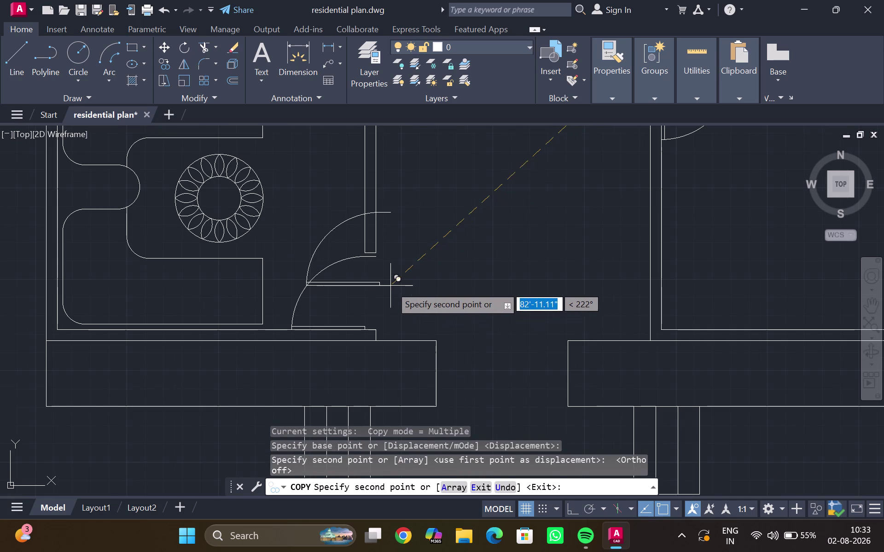
key(Escape)
scroll(down, 3)
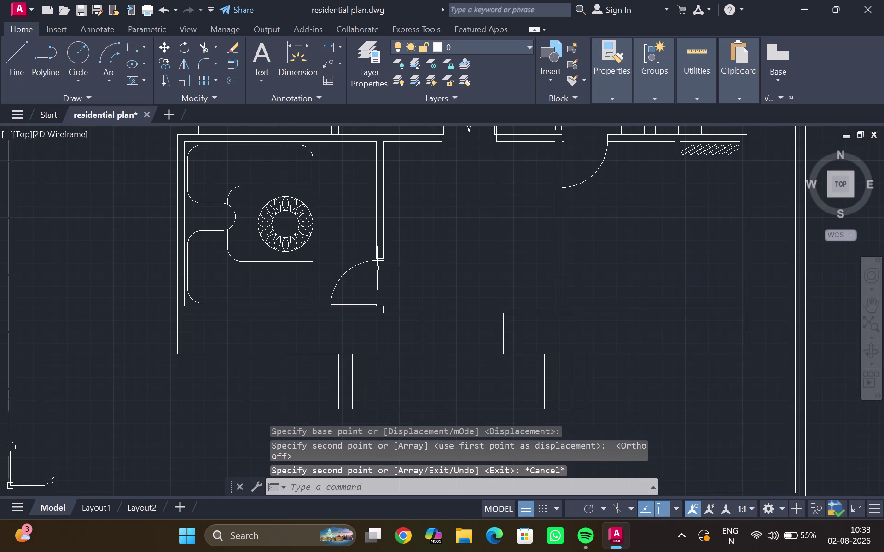
key(e)
key(x)
key(Return)
drag(364, 229, 407, 244)
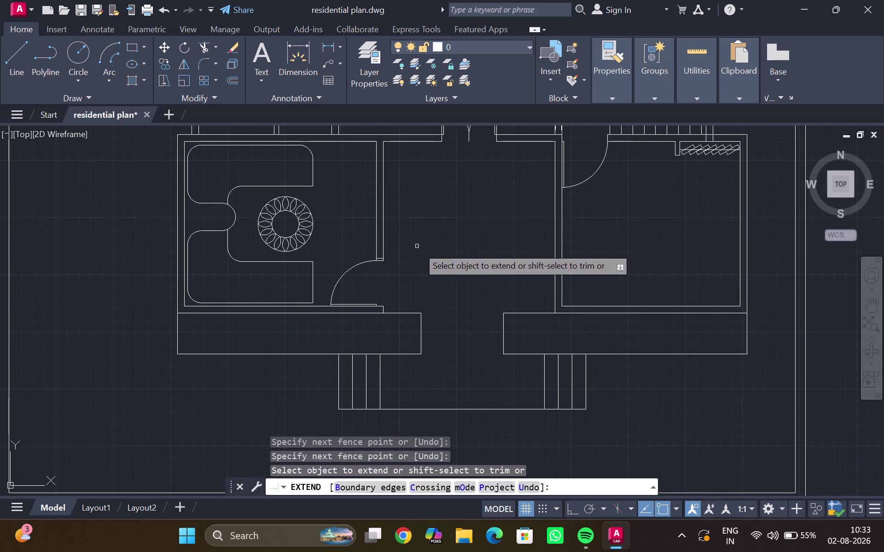
key(Escape)
key(r)
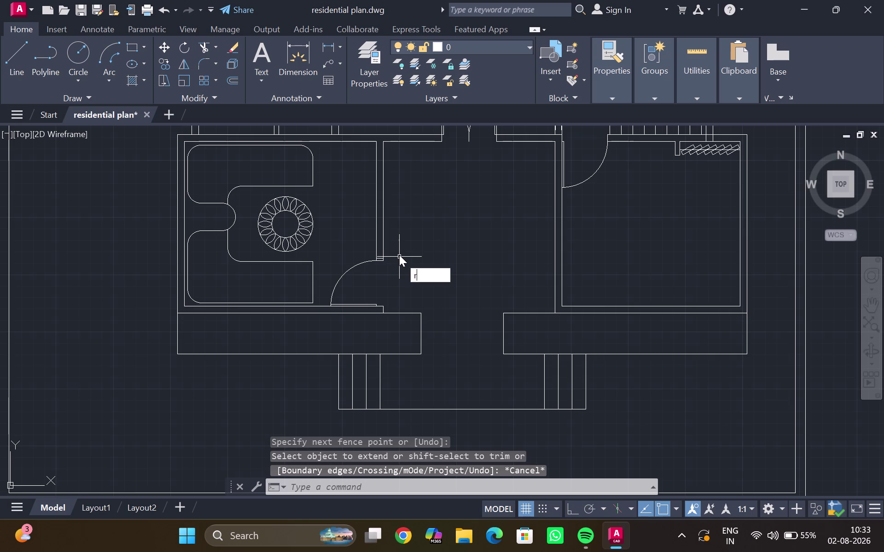
key(BackSpace)
key(t)
key(r)
key(Return)
scroll(up, 3)
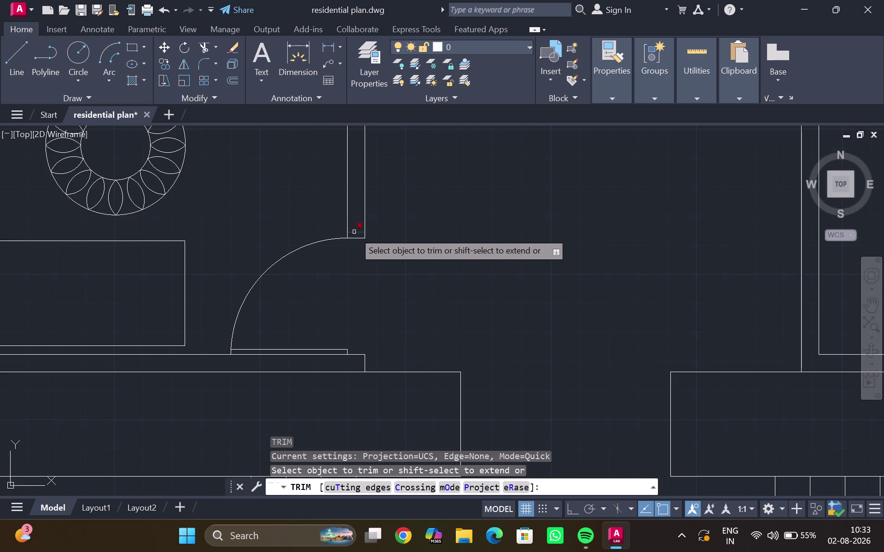
click(353, 232)
scroll(down, 3)
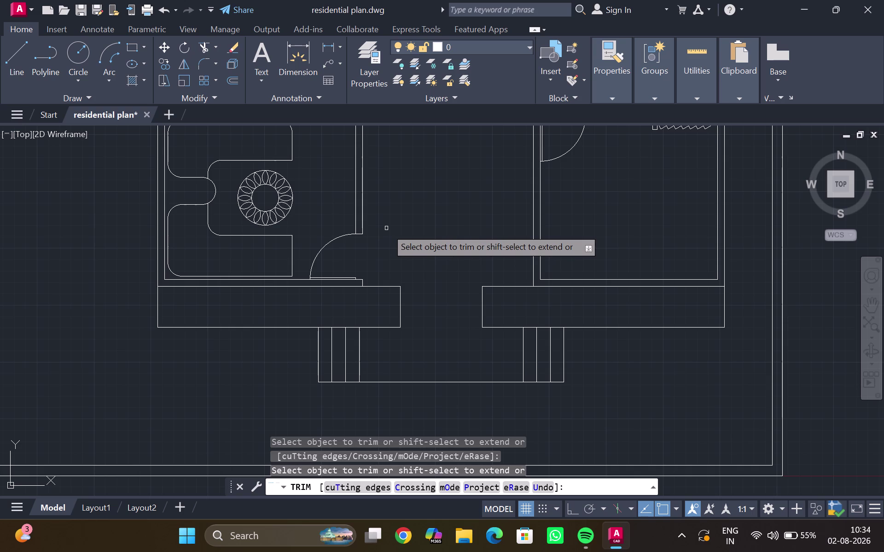
scroll(down, 3)
middle_drag(418, 230, 419, 239)
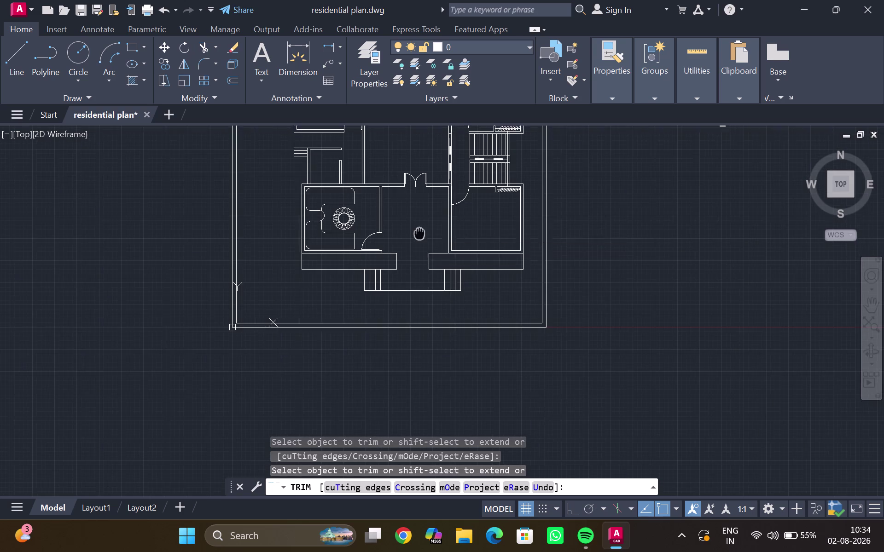
middle_drag(419, 239, 370, 281)
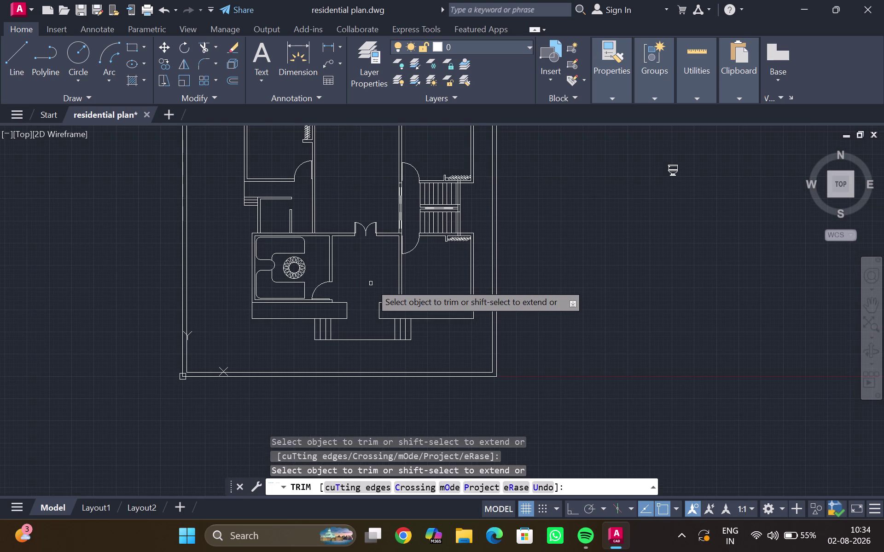
middle_drag(349, 268, 345, 297)
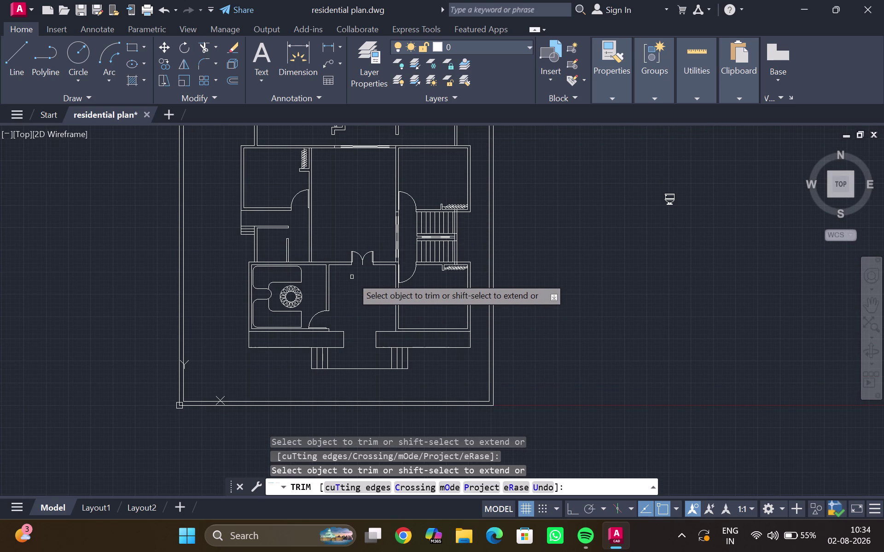
key(Escape)
scroll(up, 3)
scroll(down, 3)
scroll(up, 3)
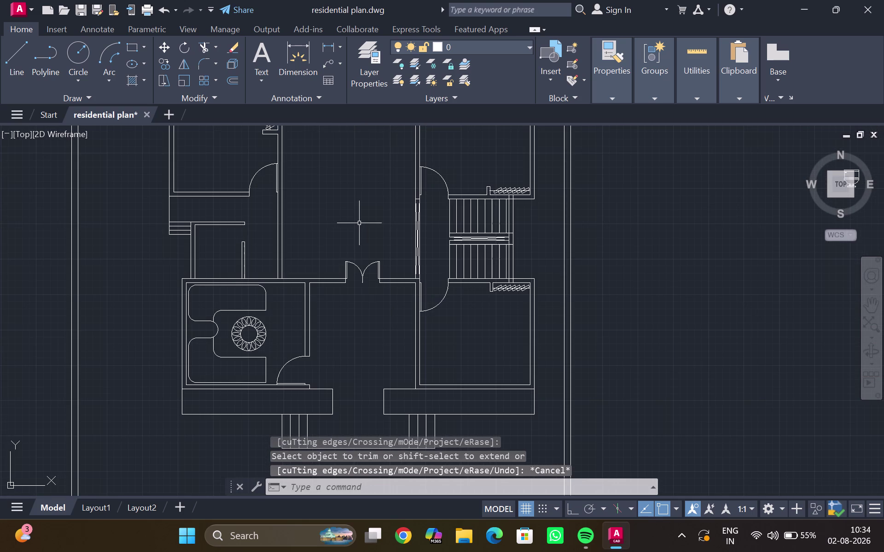
middle_drag(359, 223, 326, 263)
middle_drag(216, 294, 222, 281)
scroll(up, 3)
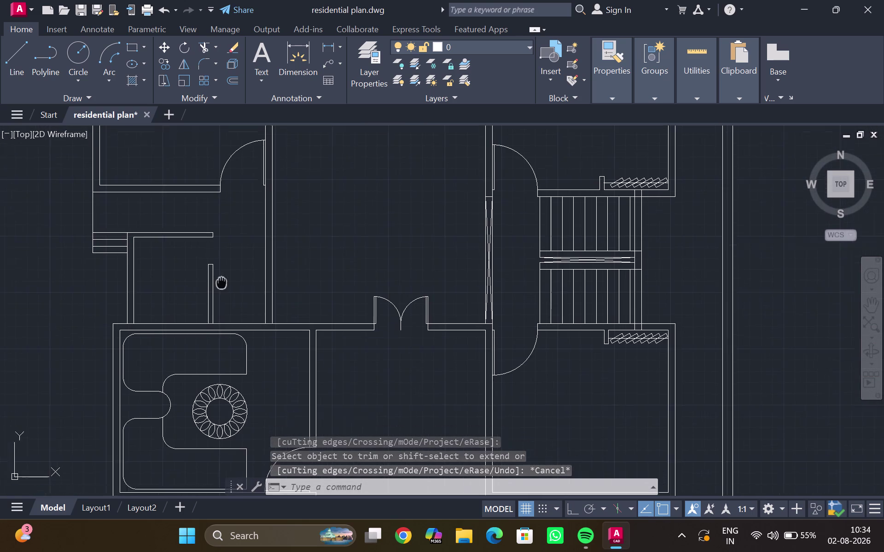
middle_drag(222, 281, 229, 267)
scroll(down, 3)
middle_drag(665, 199, 354, 220)
scroll(up, 3)
middle_drag(446, 172, 377, 303)
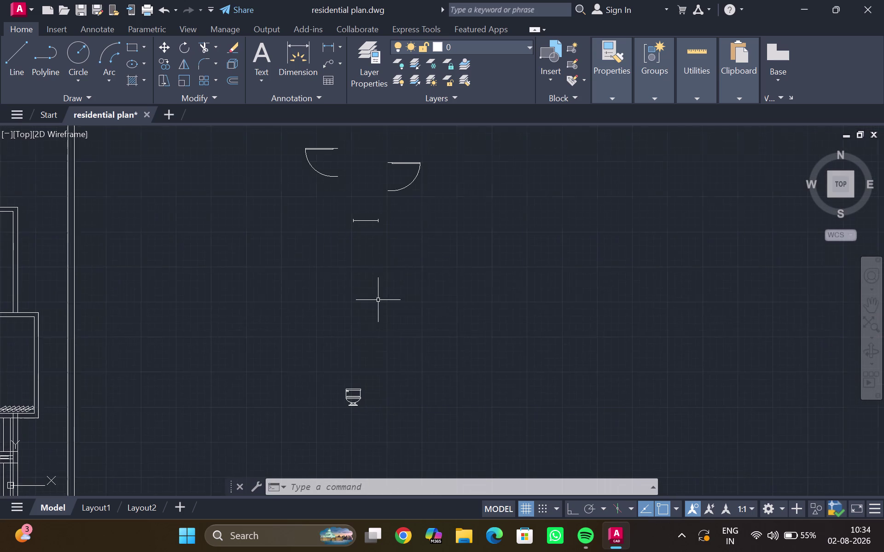
Select a loose door swing and copy it (CO) from its base point.
scroll(down, 3)
middle_drag(382, 238, 353, 300)
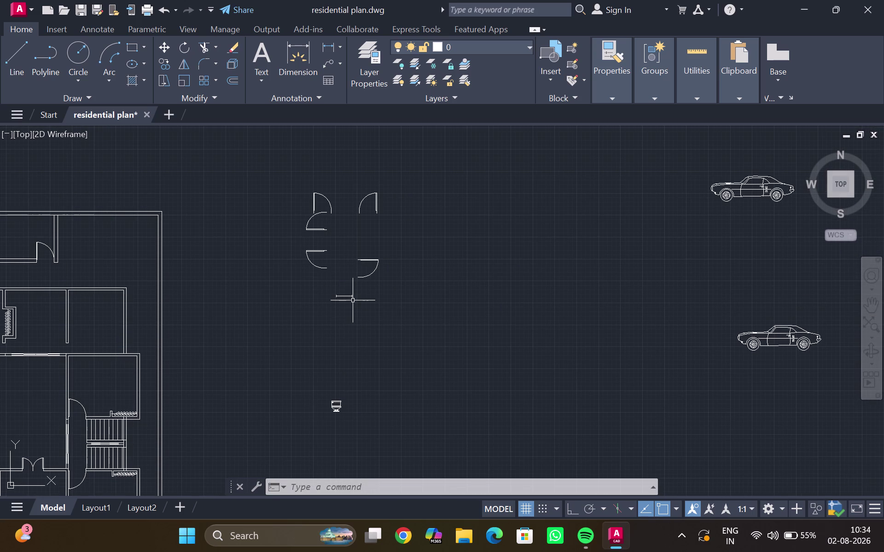
scroll(up, 3)
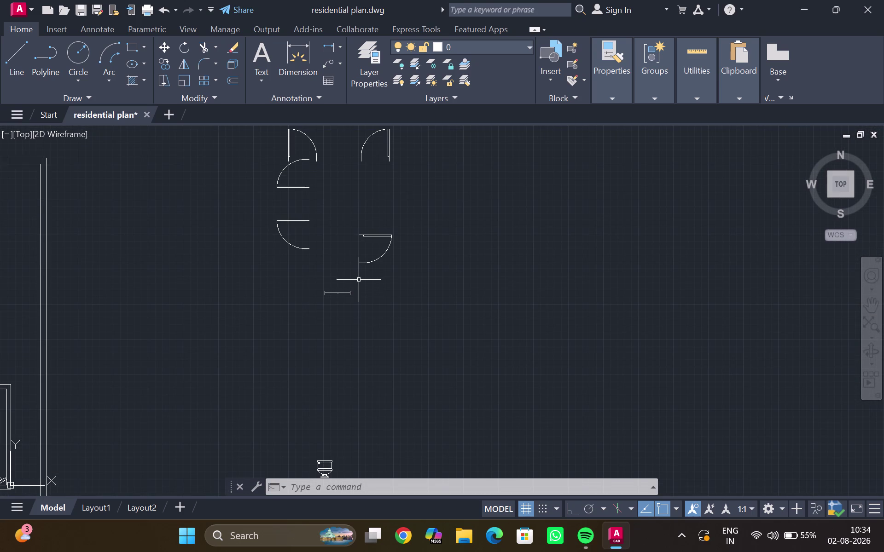
click(302, 223)
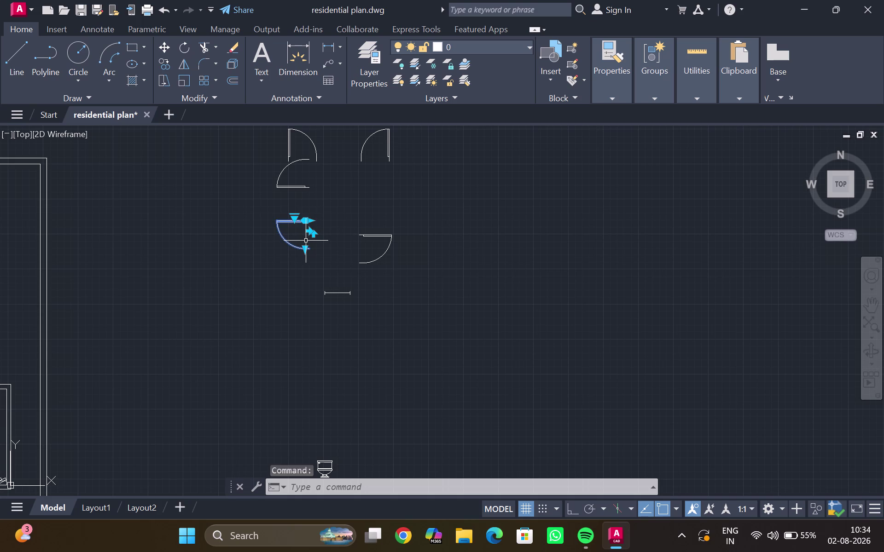
text(co)
key(Return)
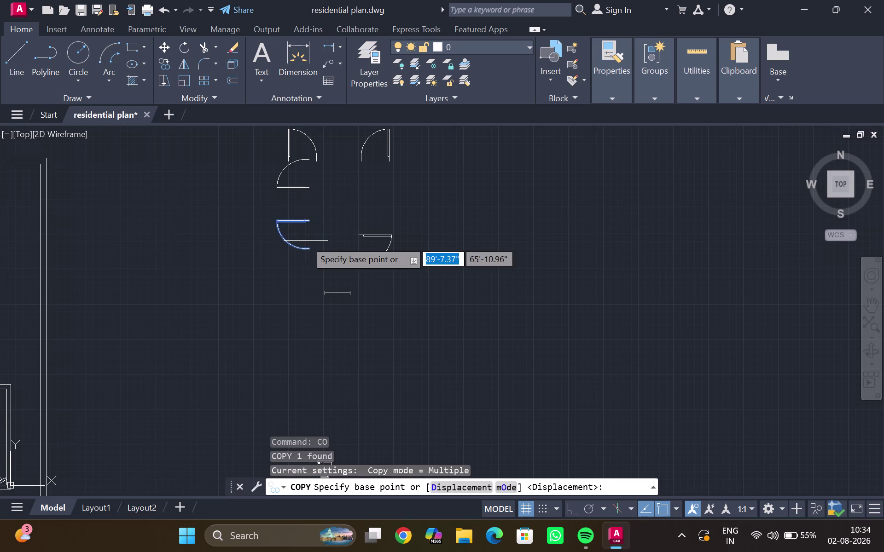
scroll(down, 3)
scroll(up, 3)
click(309, 195)
Place the door copy in the opening of the small room left of the staircase.
scroll(down, 3)
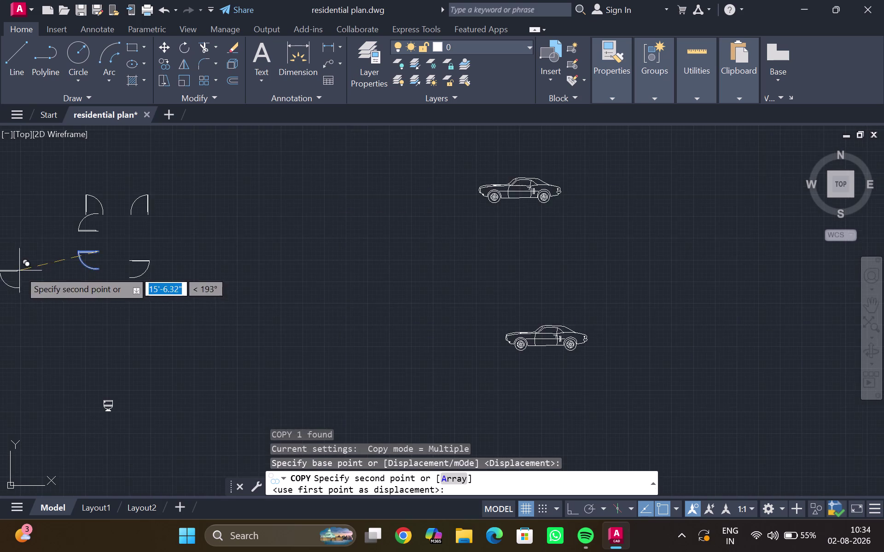
middle_drag(20, 271, 358, 189)
middle_drag(92, 319, 168, 160)
scroll(up, 3)
middle_drag(167, 163, 162, 174)
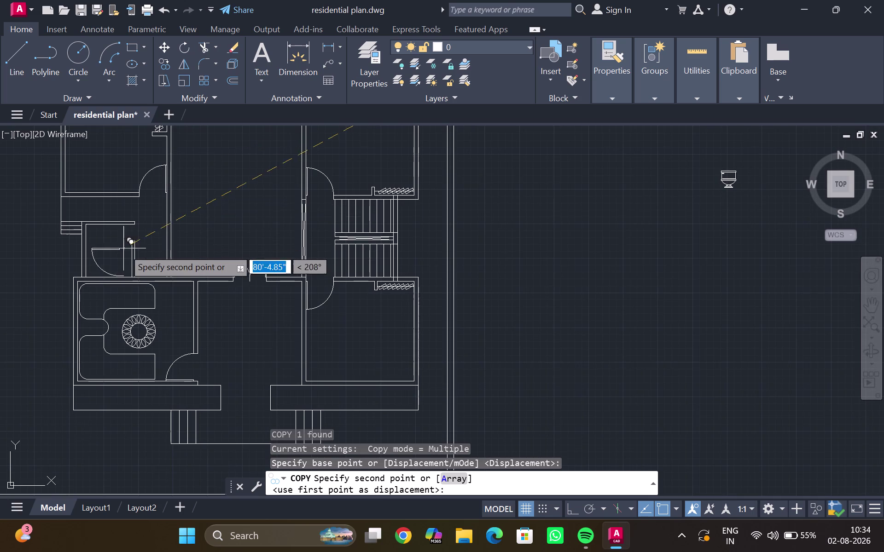
scroll(up, 3)
scroll(down, 3)
middle_drag(161, 181, 152, 195)
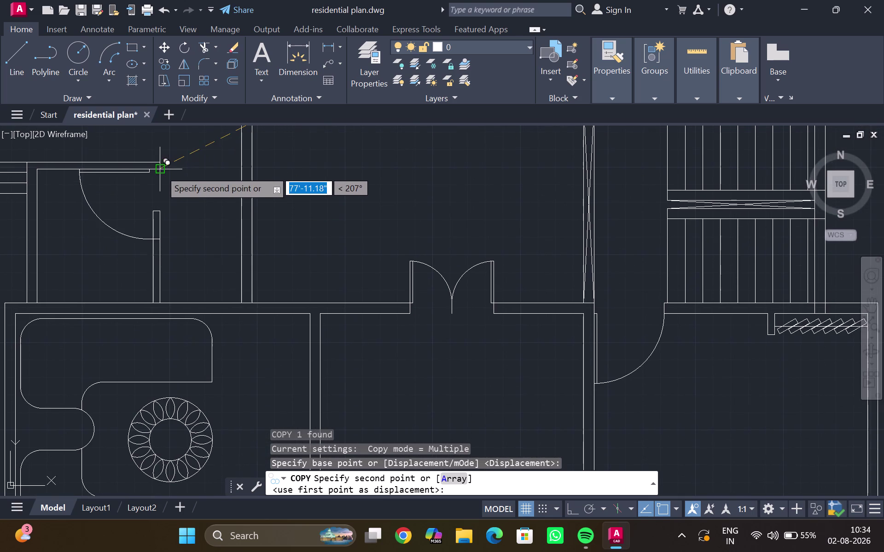
click(155, 172)
scroll(up, 3)
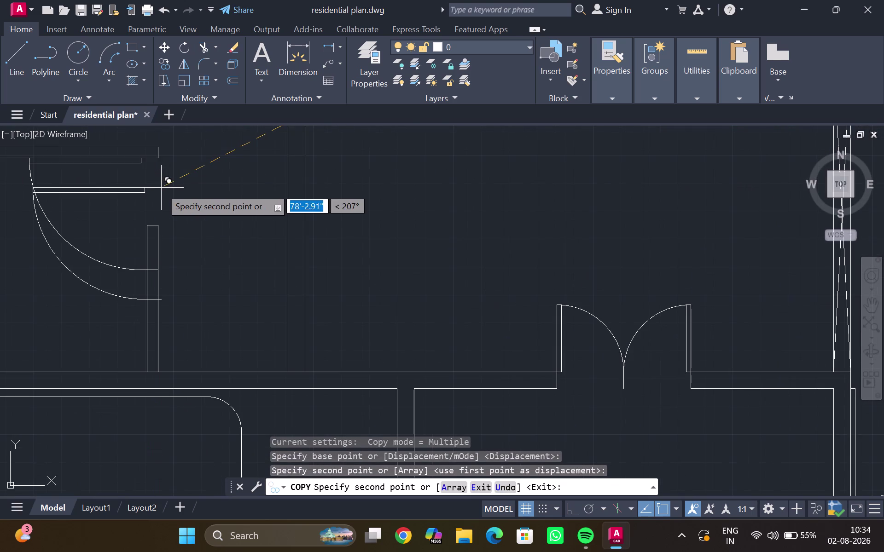
scroll(up, 3)
key(Escape)
Try a grip edit on the new door, cancel it, and pan across the plan.
scroll(down, 3)
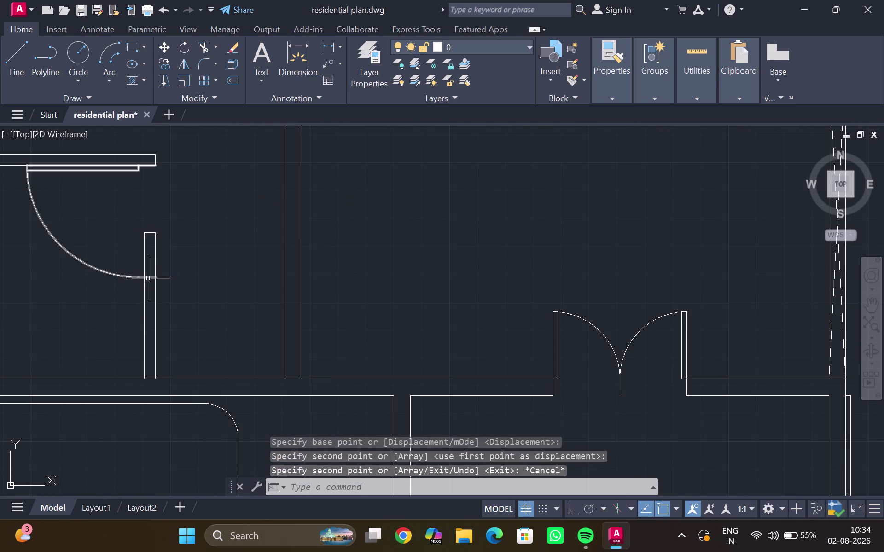
click(153, 277)
click(137, 276)
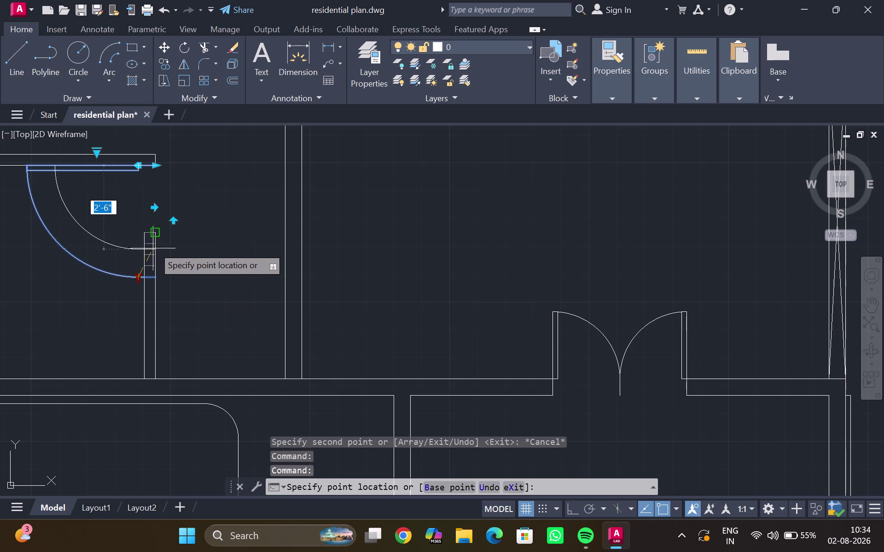
click(153, 233)
key(Escape)
scroll(down, 3)
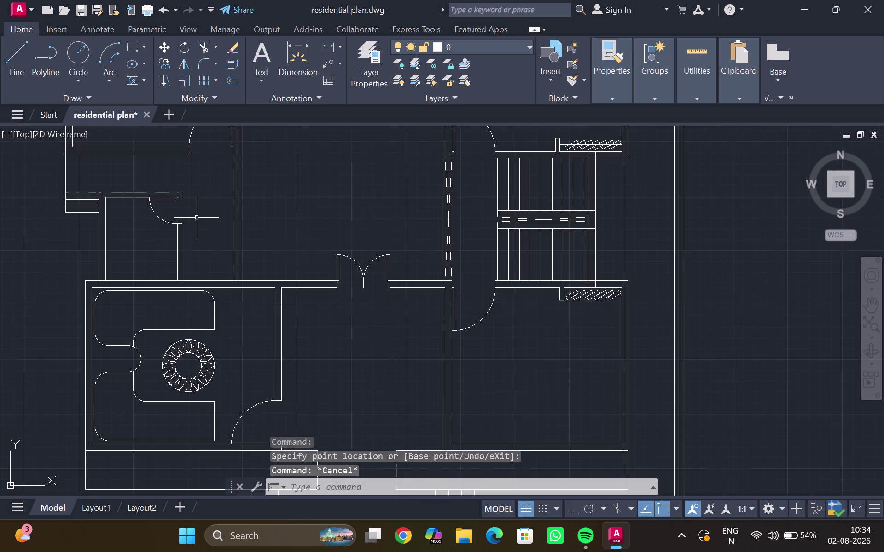
middle_drag(189, 231, 102, 305)
scroll(down, 3)
middle_drag(182, 193, 119, 309)
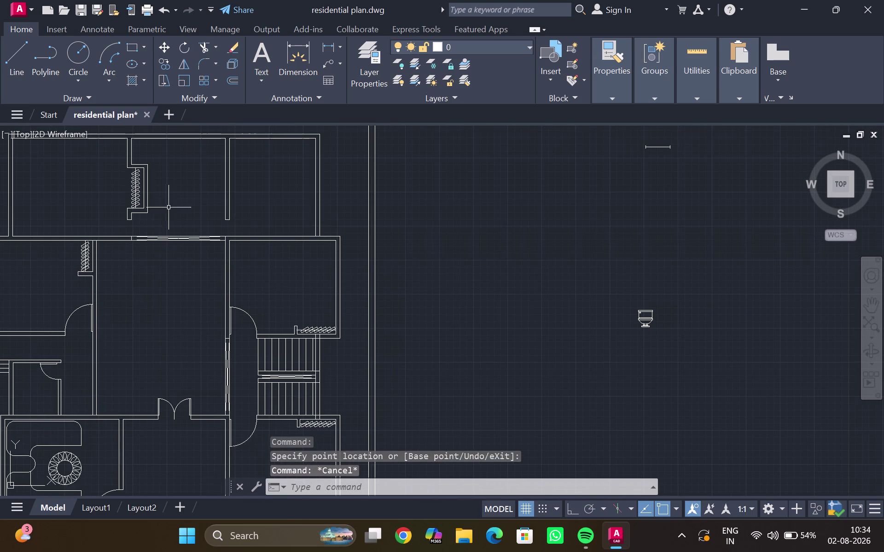
middle_drag(159, 220, 150, 250)
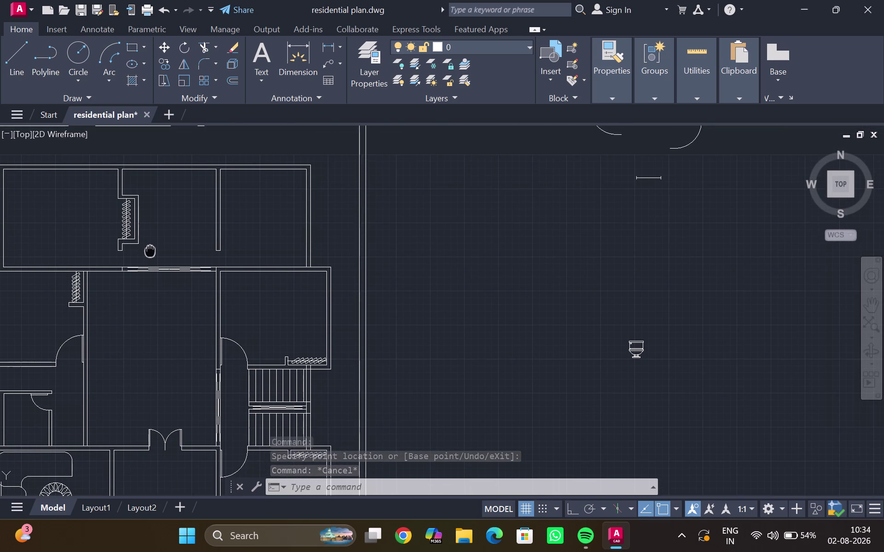
middle_drag(150, 250, 147, 266)
scroll(down, 3)
middle_drag(163, 250, 184, 232)
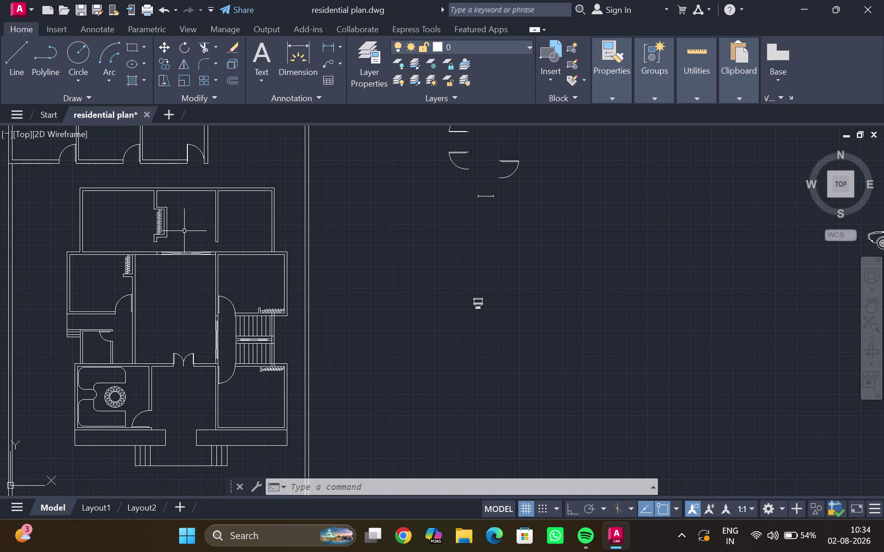
scroll(up, 3)
middle_drag(184, 231, 155, 273)
scroll(down, 3)
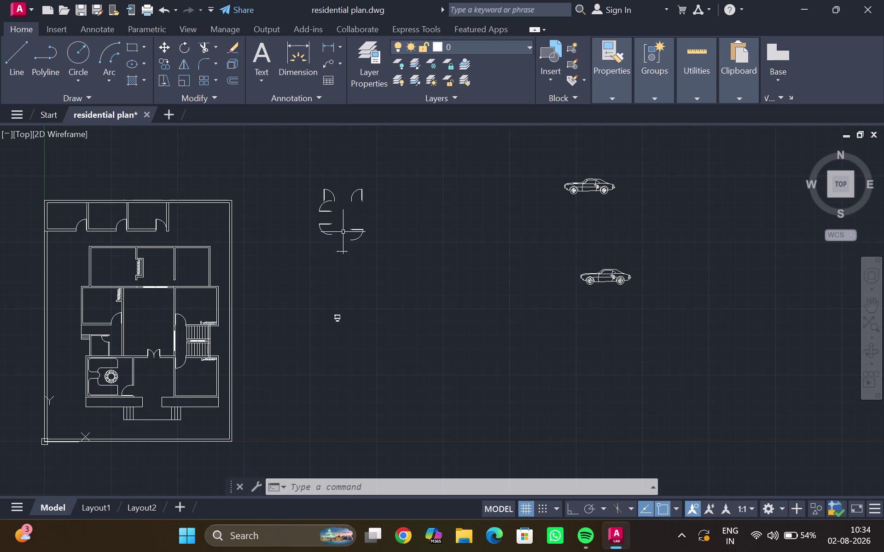
Move a loose door swing down-left of the door group and reselect it.
click(325, 212)
key(m)
key(Return)
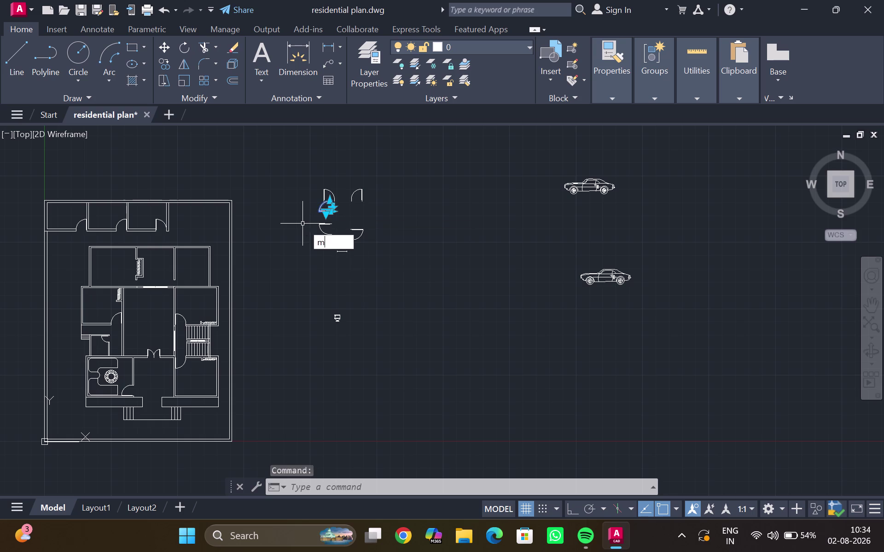
drag(327, 210, 314, 220)
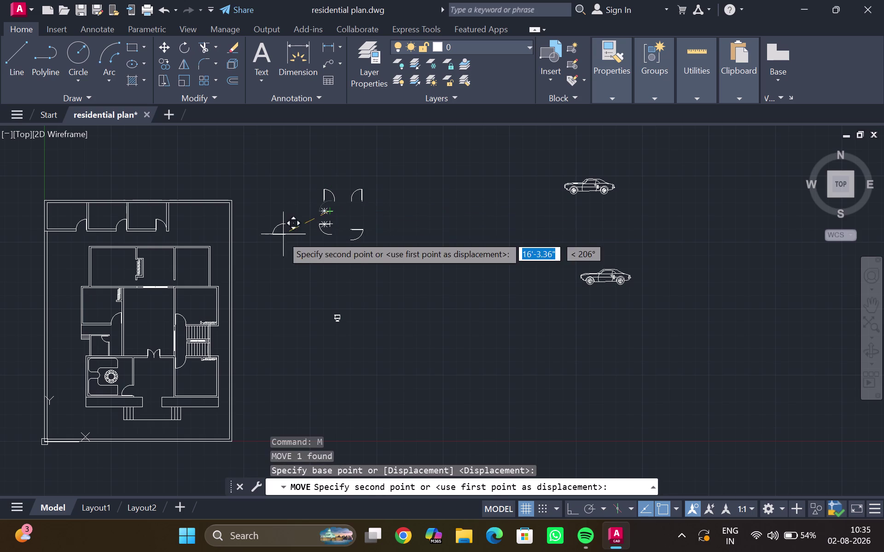
click(271, 289)
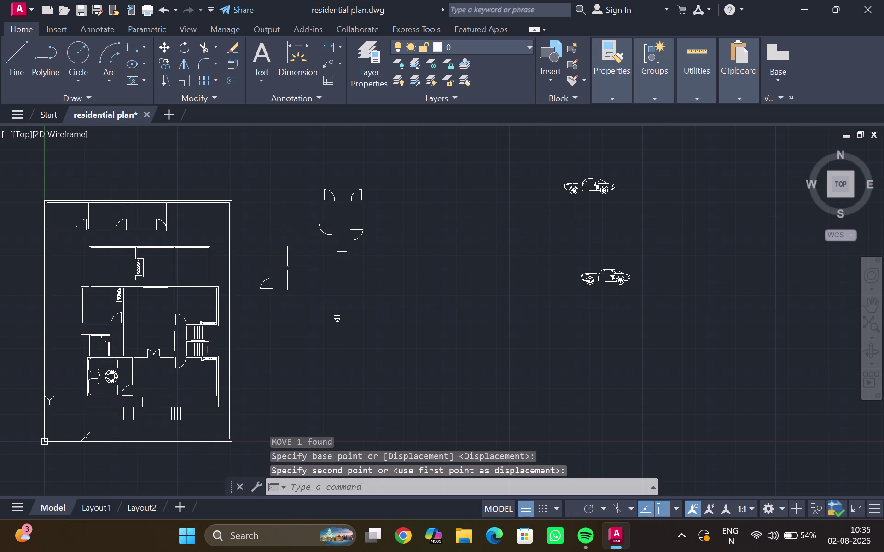
key(Escape)
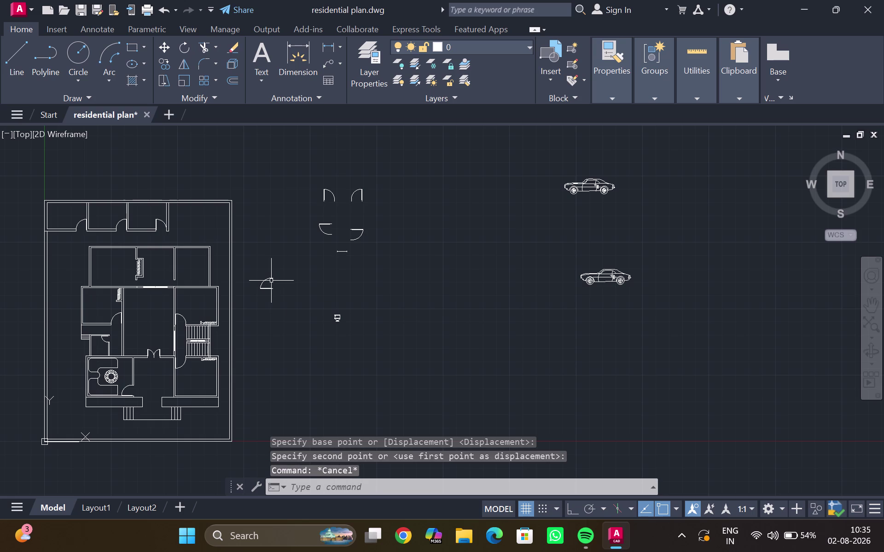
click(271, 278)
Mirror the moved door swing to its right with Ortho on, keeping the original.
text(mi)
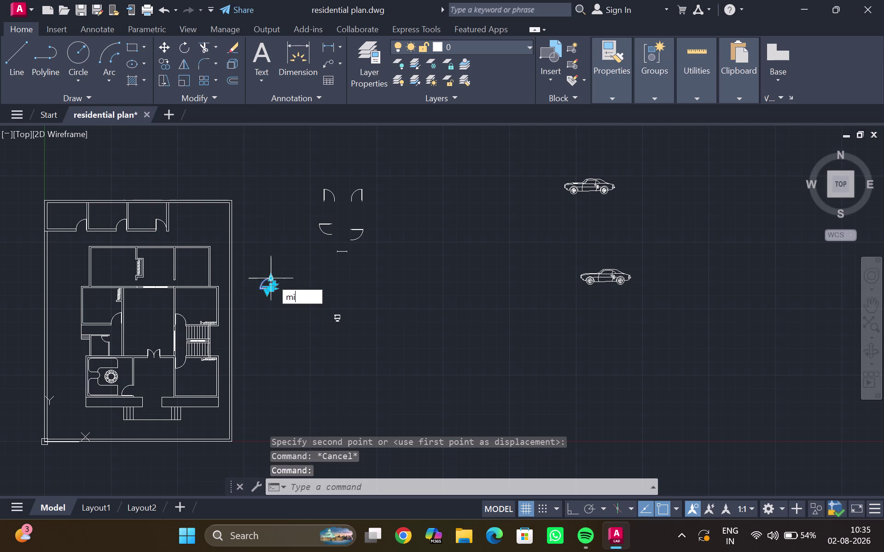
key(Return)
click(294, 270)
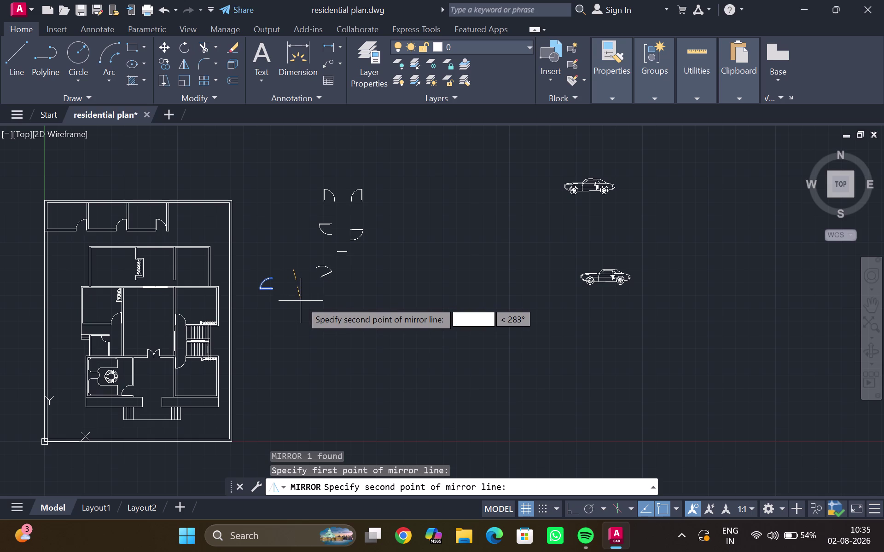
key(ctrl+F8)
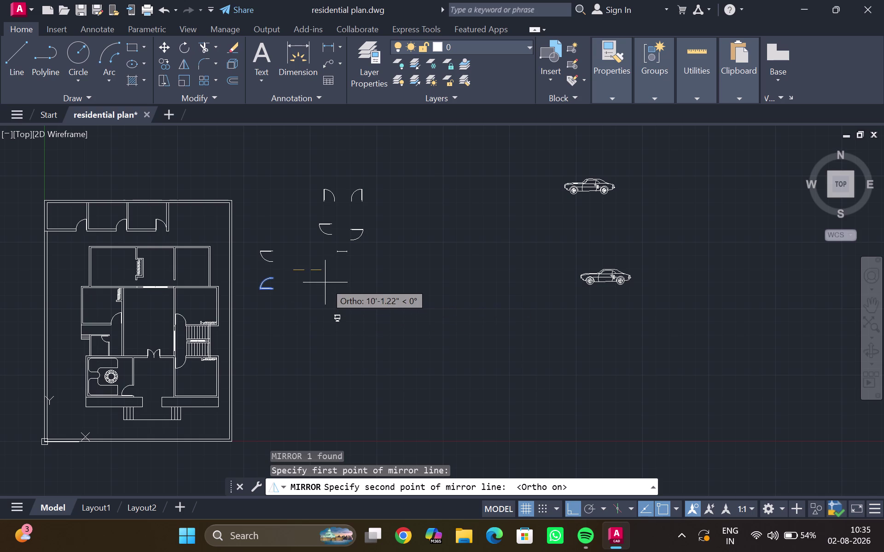
click(301, 320)
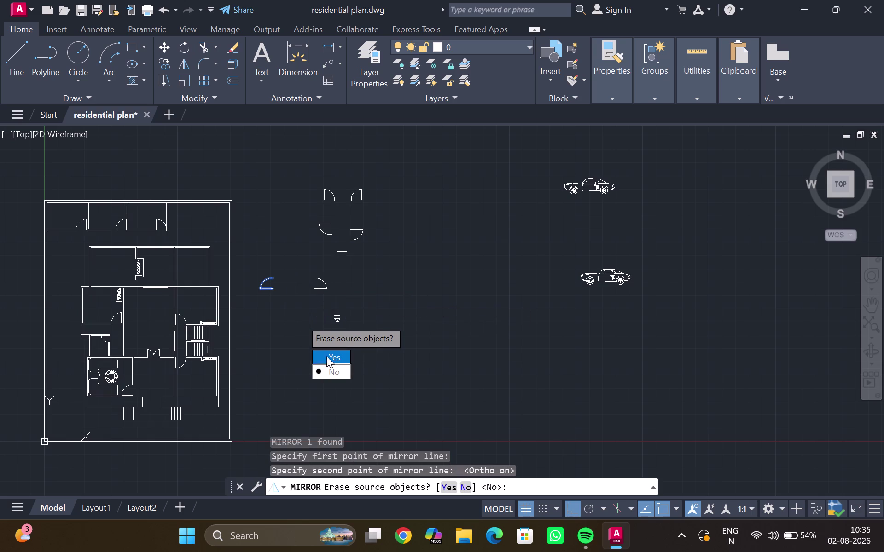
drag(329, 368, 301, 320)
key(Escape)
scroll(up, 3)
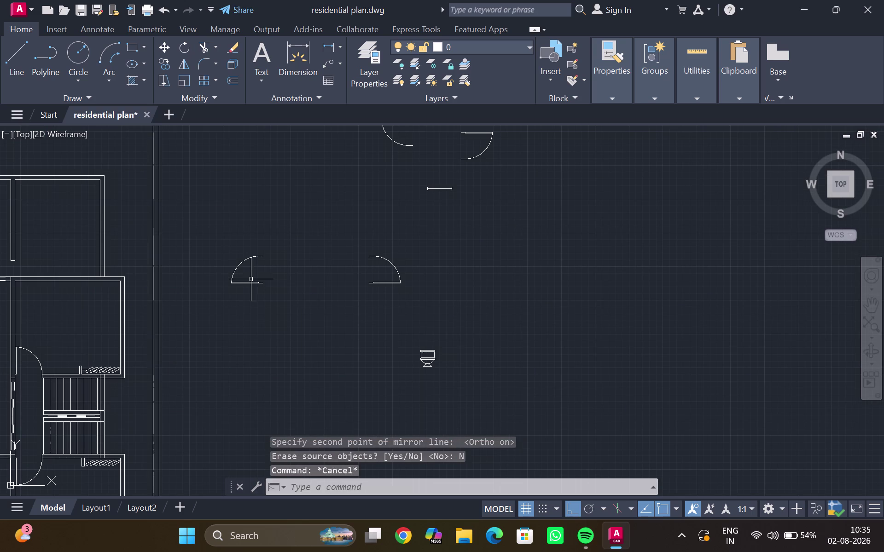
click(249, 283)
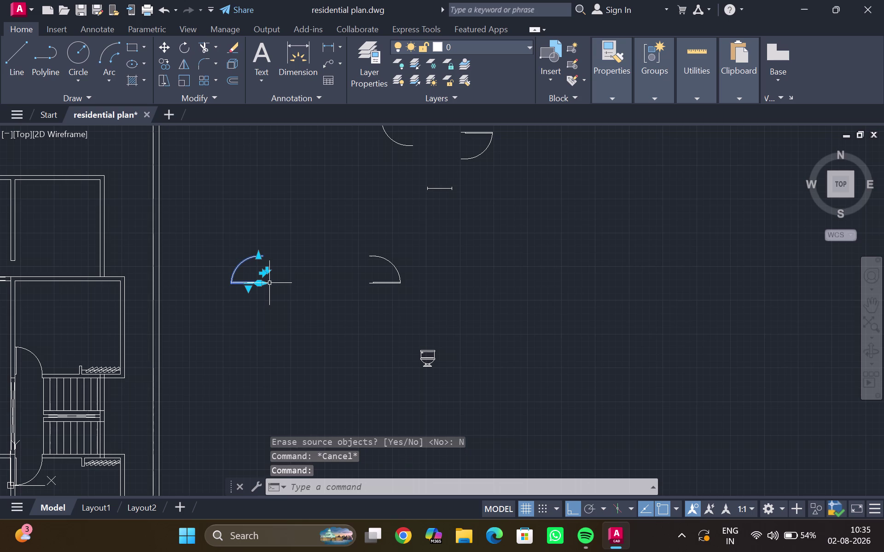
Copy the selected door from a base point on it, with Ortho off.
key(v)
key(BackSpace)
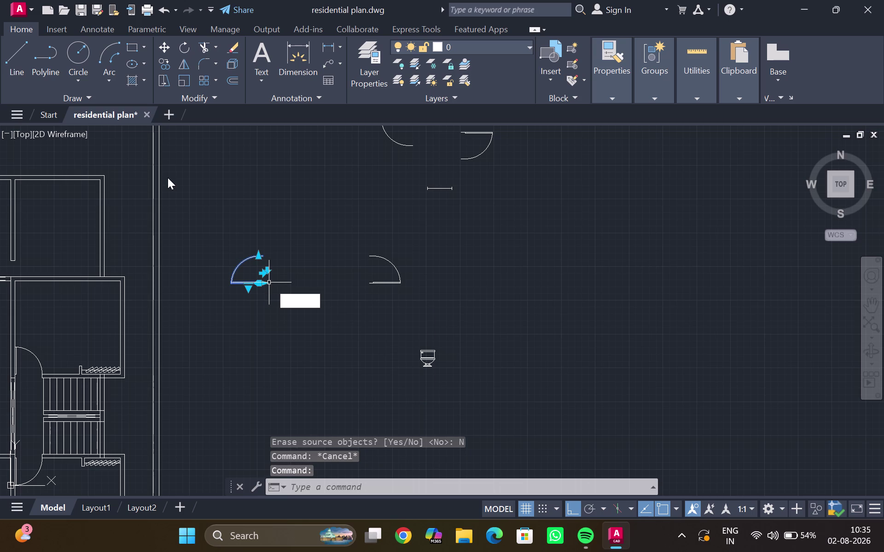
text(co)
key(Return)
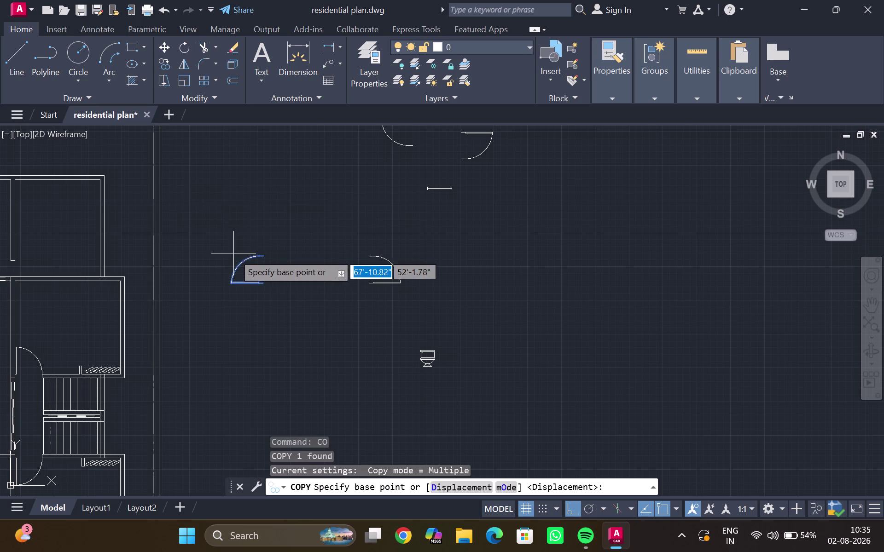
scroll(up, 3)
click(300, 313)
scroll(down, 3)
middle_drag(138, 315, 283, 262)
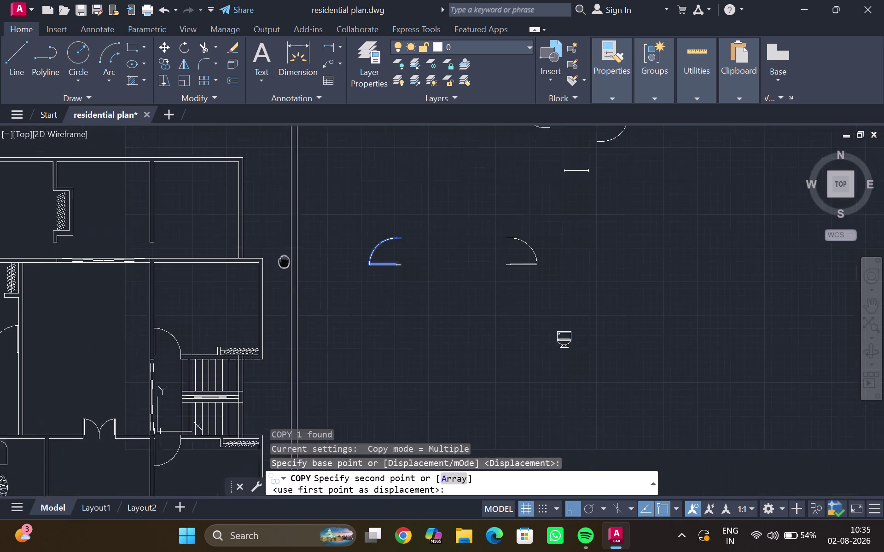
middle_drag(283, 261, 287, 253)
scroll(up, 3)
scroll(down, 3)
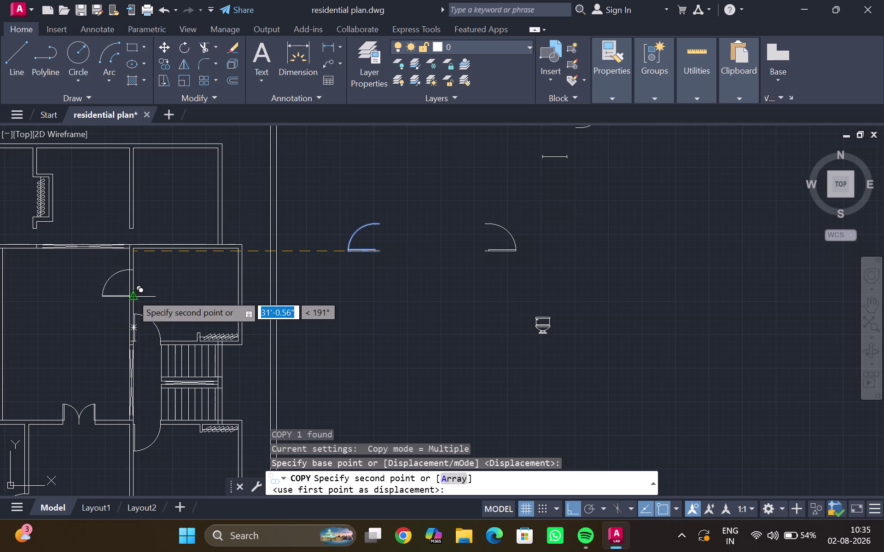
key(ctrl+F8)
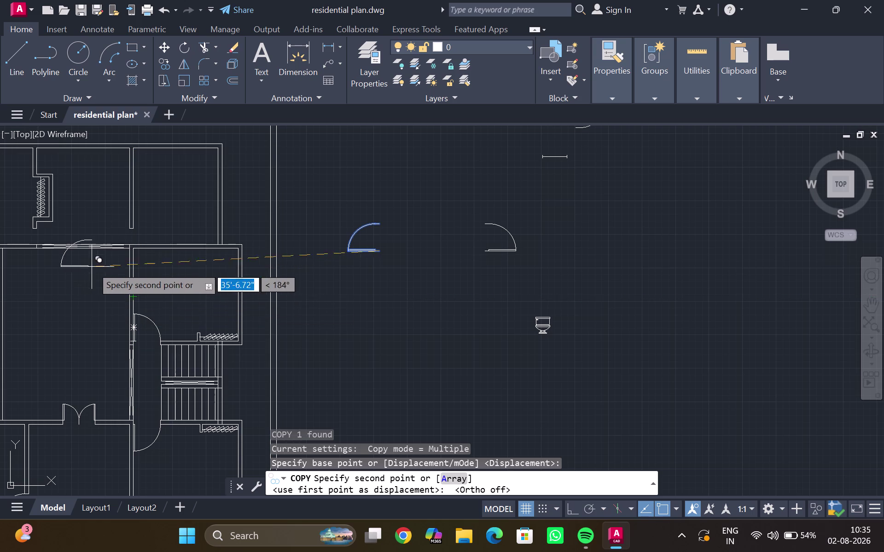
Drop the door copy into the wall opening beside the slanted-rectangle recess.
middle_drag(80, 262, 164, 292)
scroll(up, 3)
scroll(up, 3)
middle_drag(110, 268, 93, 257)
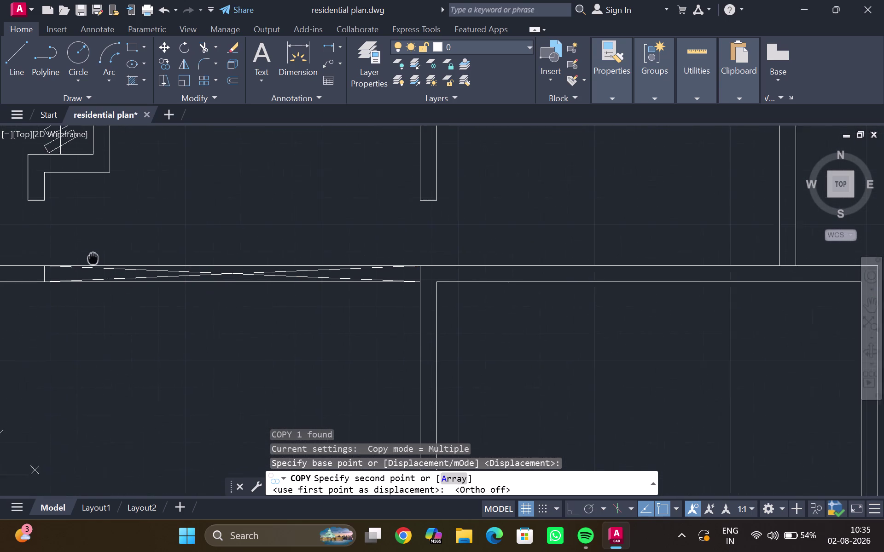
middle_drag(93, 257, 88, 254)
middle_drag(130, 240, 252, 241)
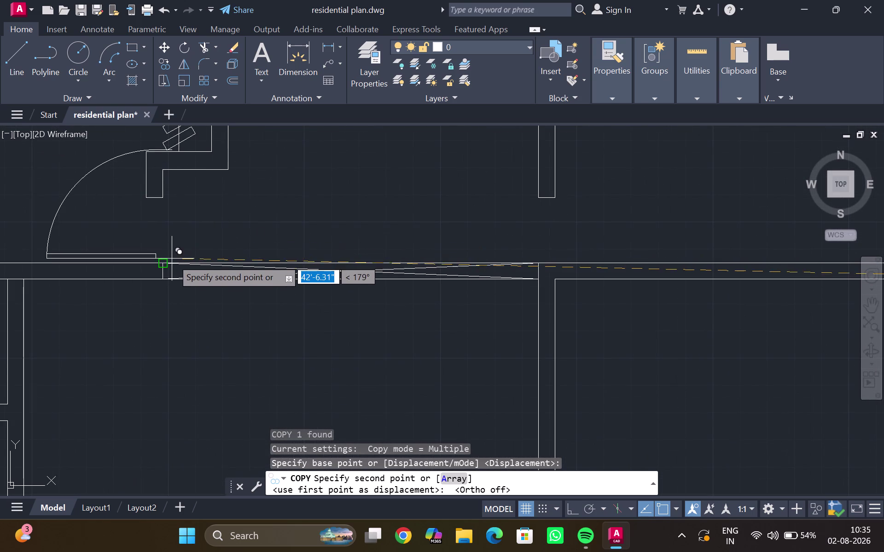
click(164, 261)
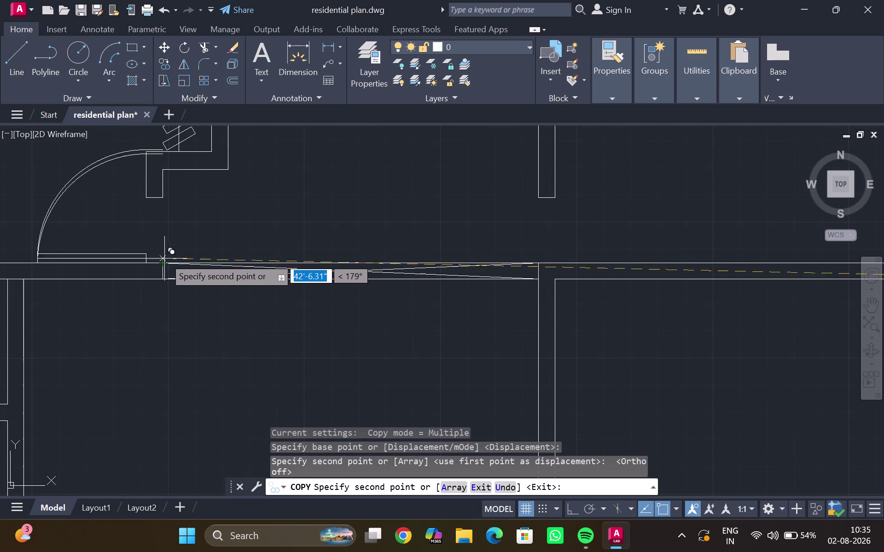
key(Escape)
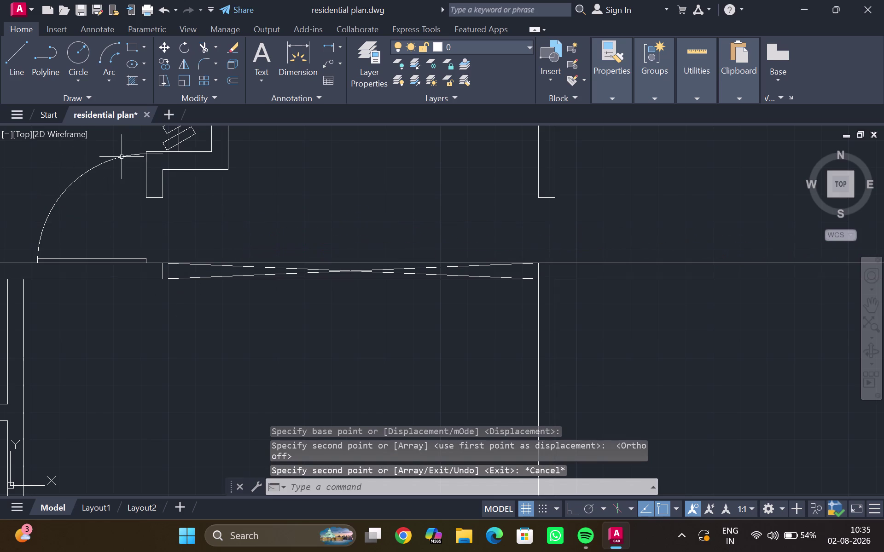
Try a grip edit on the new door, cancel it, and pan toward the spare doors.
click(120, 155)
click(147, 154)
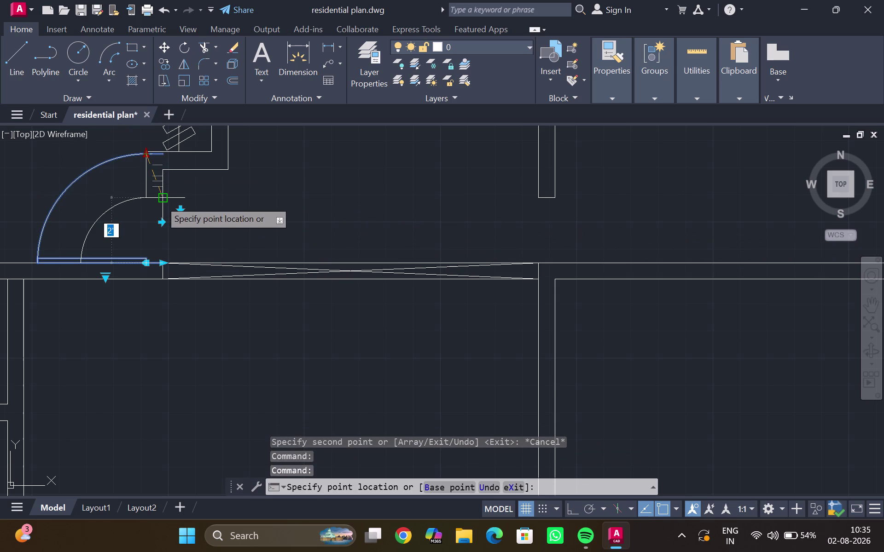
click(159, 200)
scroll(down, 3)
key(Escape)
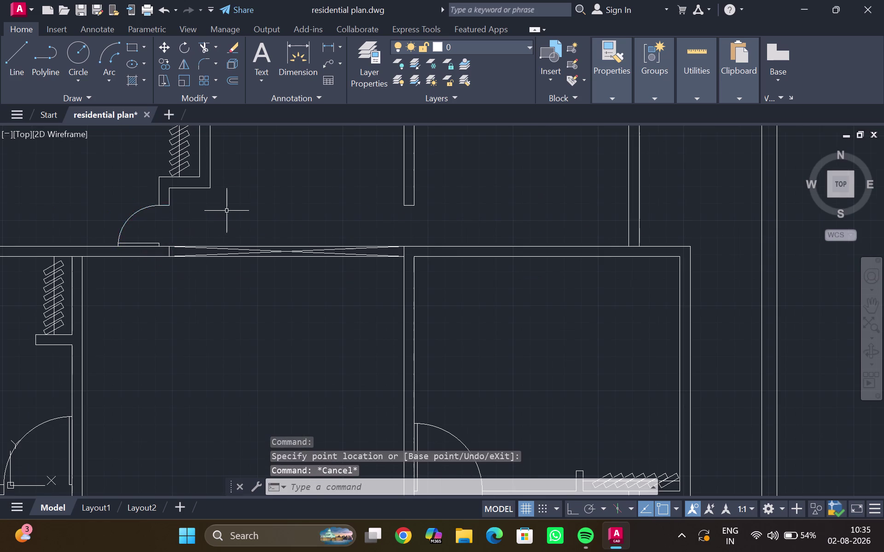
scroll(down, 3)
middle_drag(295, 210, 153, 213)
scroll(up, 3)
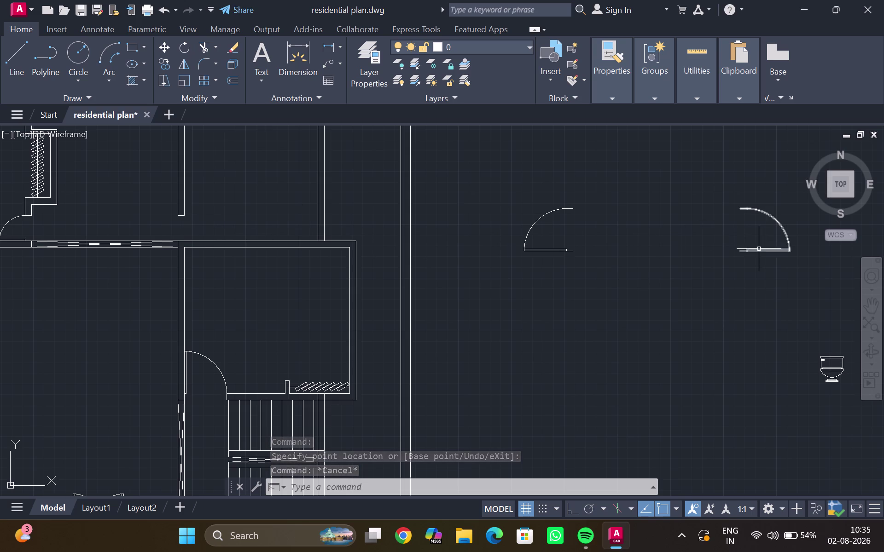
Select the spare door block on the right and copy it from its corner.
click(758, 249)
key(c)
key(o)
key(Return)
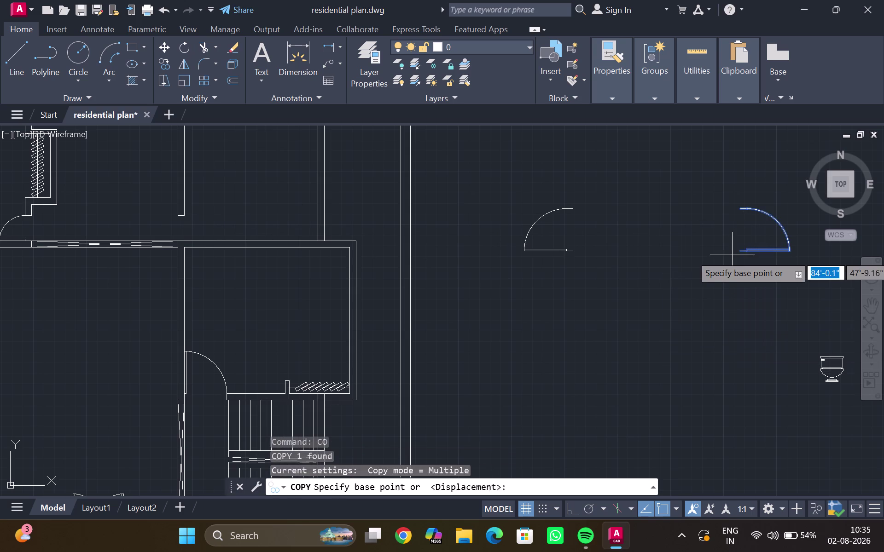
scroll(up, 3)
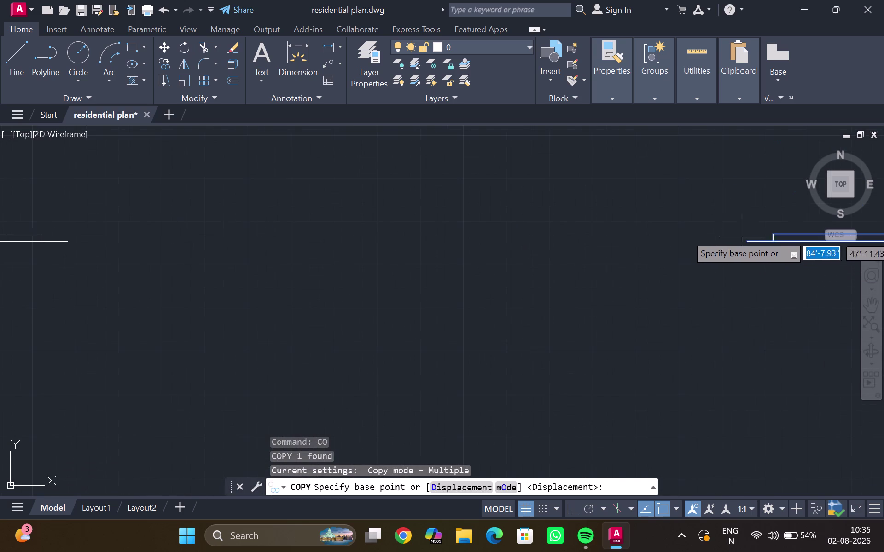
click(744, 241)
Place the door copy in a further wall opening, swing reaching the adjoining wall.
scroll(down, 3)
scroll(down, 3)
middle_drag(128, 340, 531, 312)
scroll(up, 3)
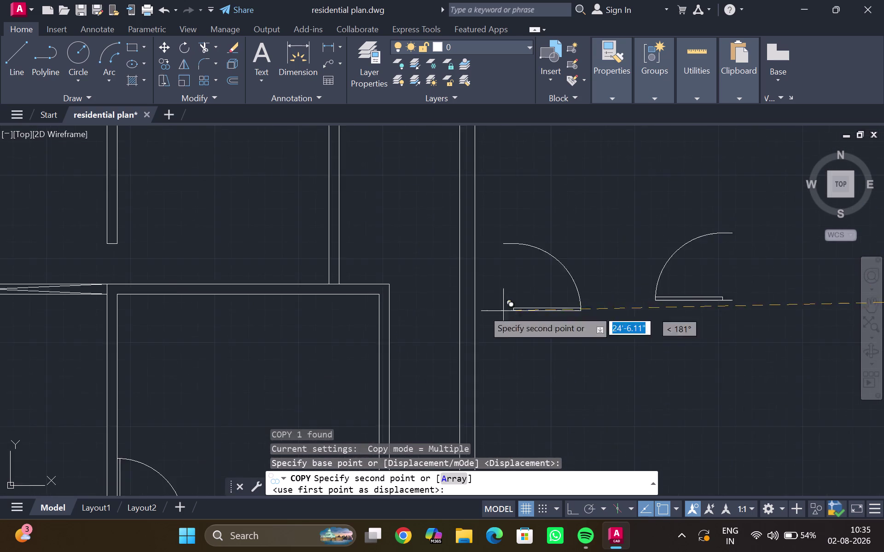
scroll(down, 3)
scroll(up, 3)
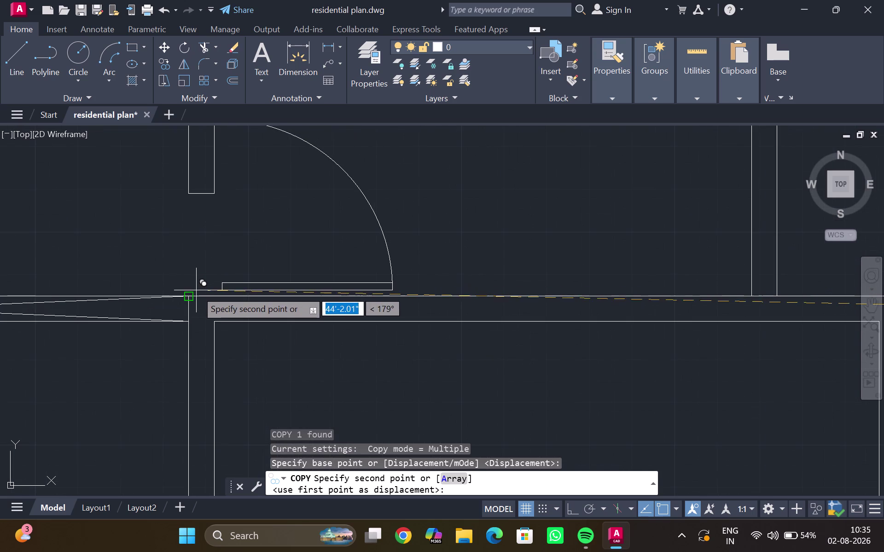
click(187, 296)
scroll(down, 3)
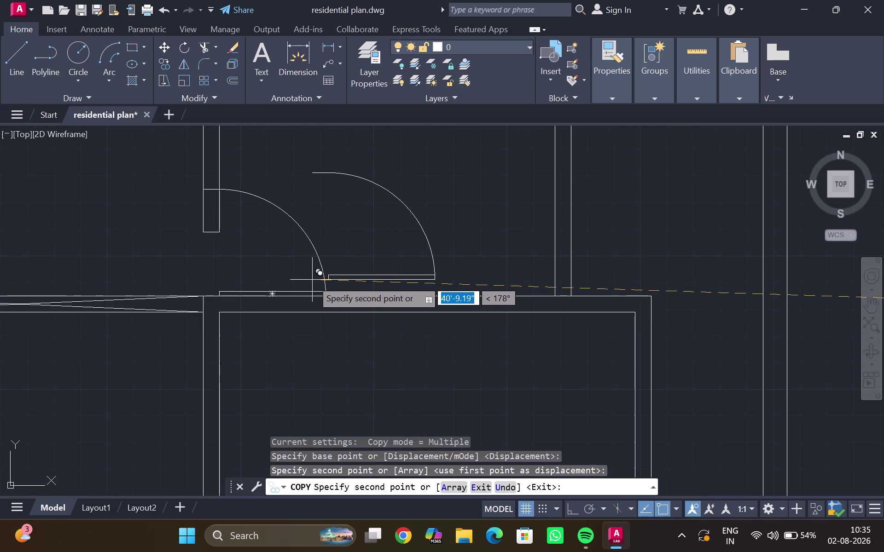
key(Escape)
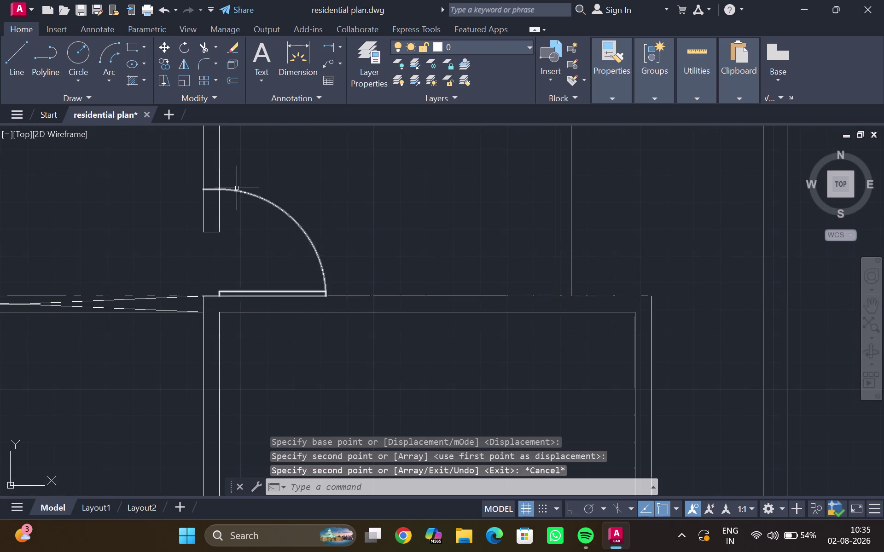
Try a grip edit on the placed door, cancel it, and pan around the plan.
click(237, 193)
click(217, 192)
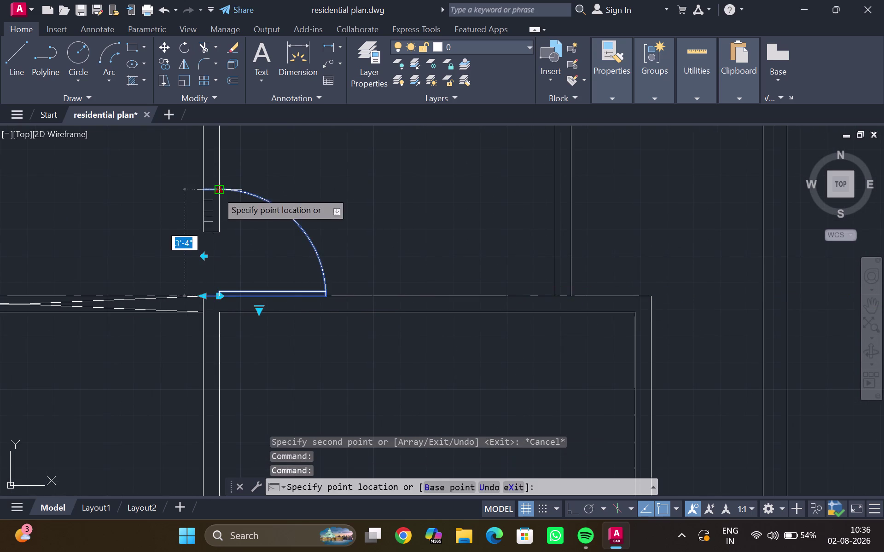
click(202, 231)
scroll(down, 3)
key(Escape)
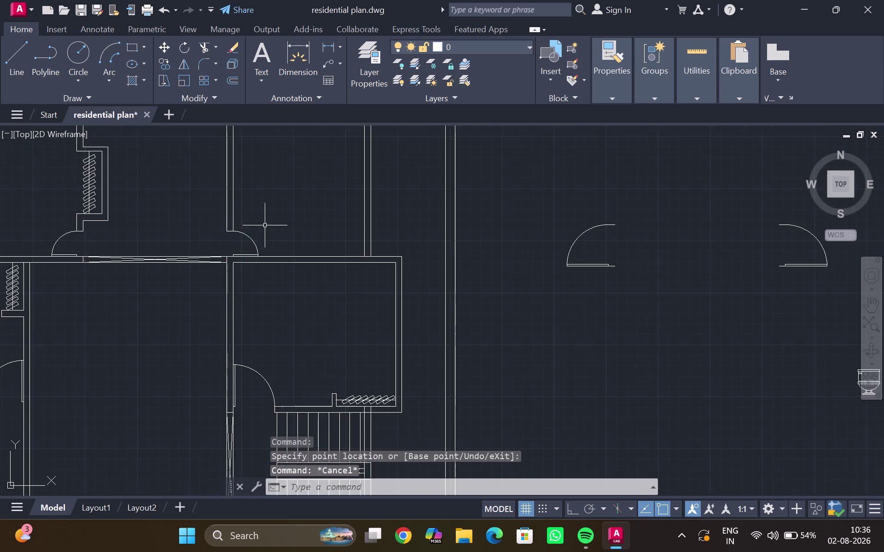
scroll(down, 3)
middle_drag(275, 213, 287, 262)
middle_drag(247, 258, 271, 208)
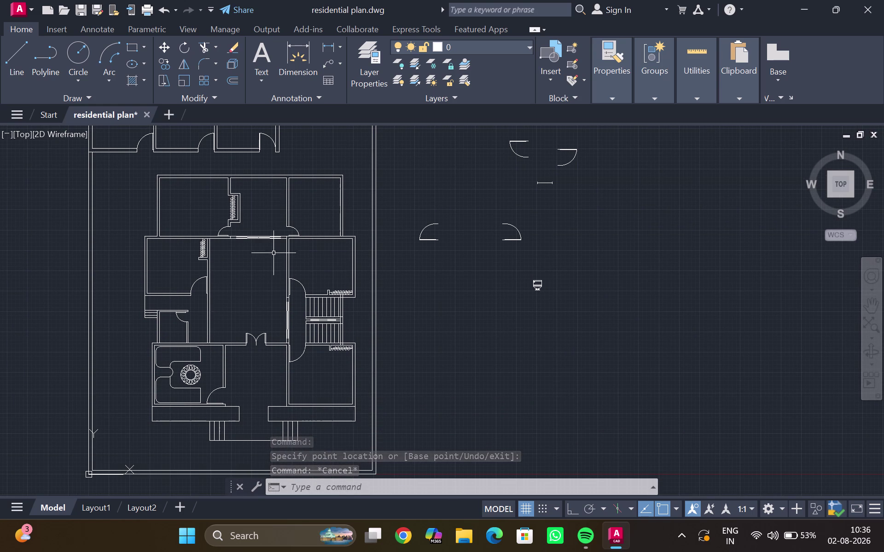
middle_drag(279, 297, 274, 266)
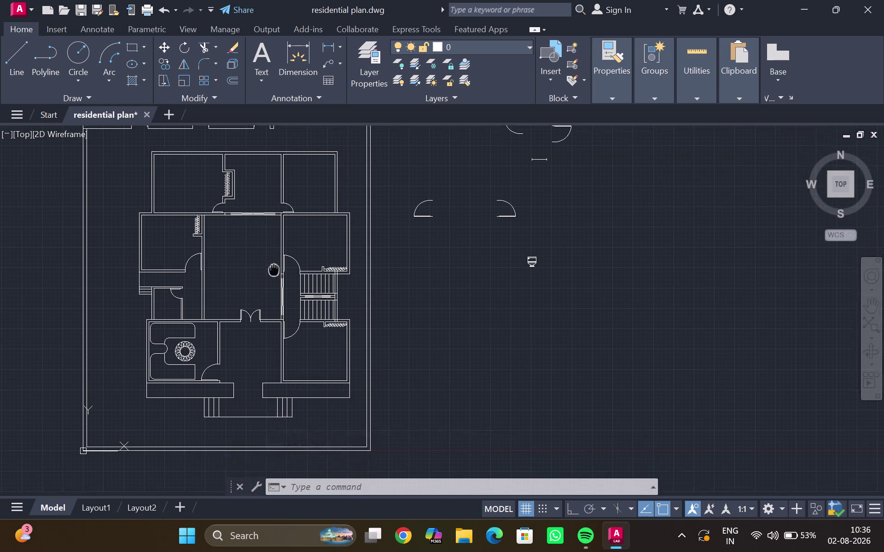
middle_drag(274, 266, 279, 239)
scroll(down, 3)
scroll(down, 3)
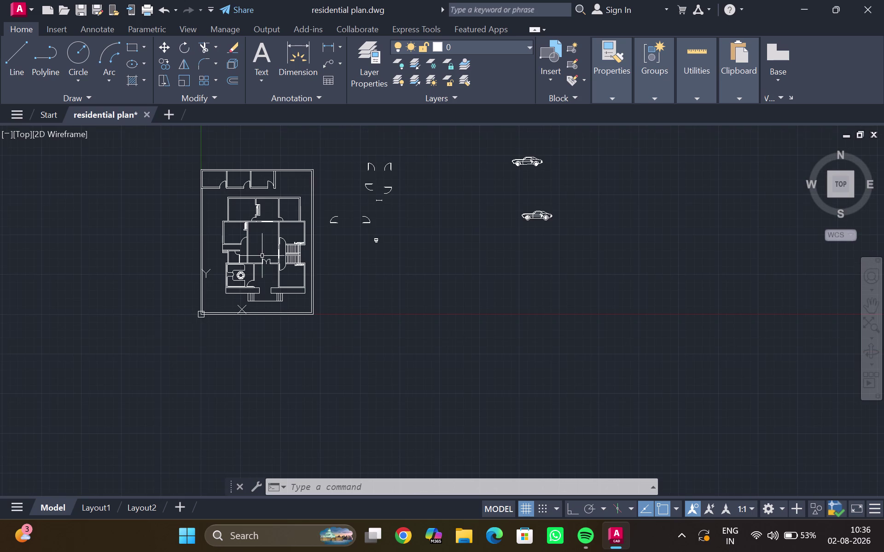
middle_click(262, 256)
scroll(up, 3)
middle_drag(268, 245, 248, 263)
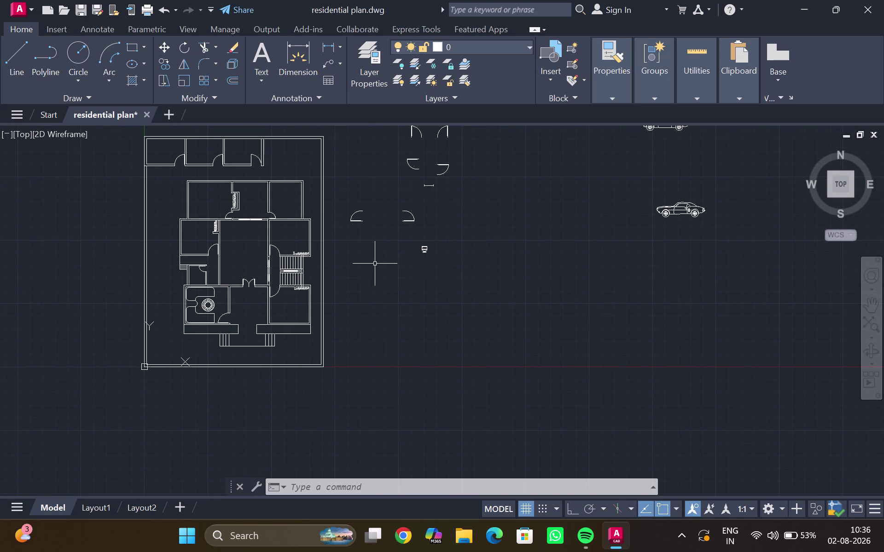
scroll(up, 3)
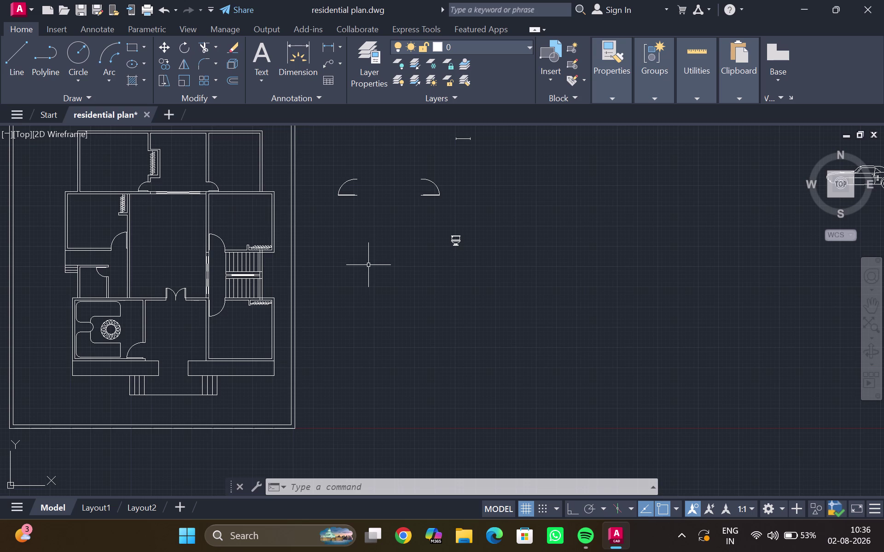
scroll(up, 3)
middle_drag(391, 249, 334, 278)
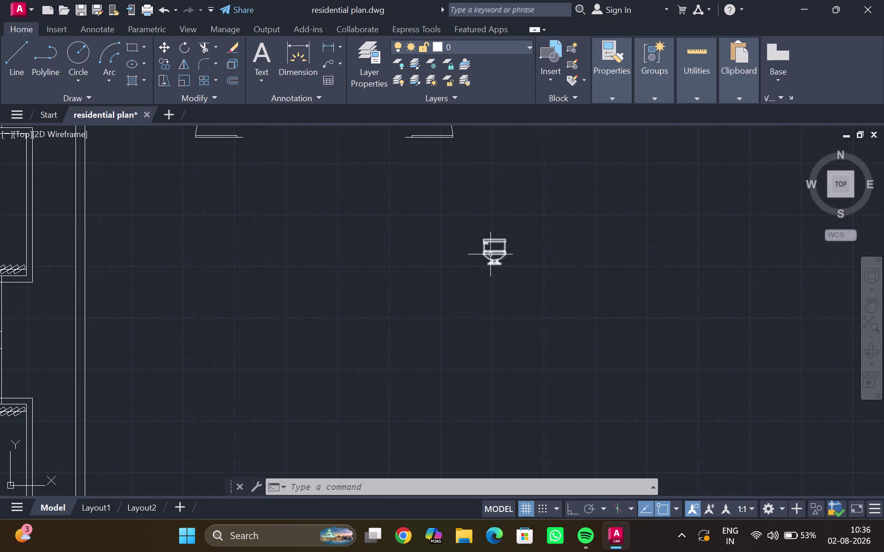
Switch the toilet block's visibility state from front view to top-down plan view.
click(497, 249)
click(488, 258)
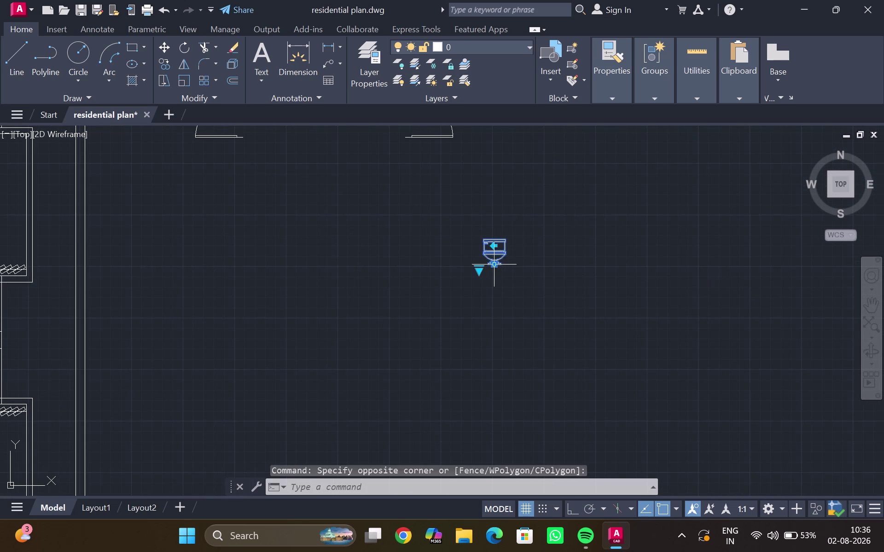
click(481, 270)
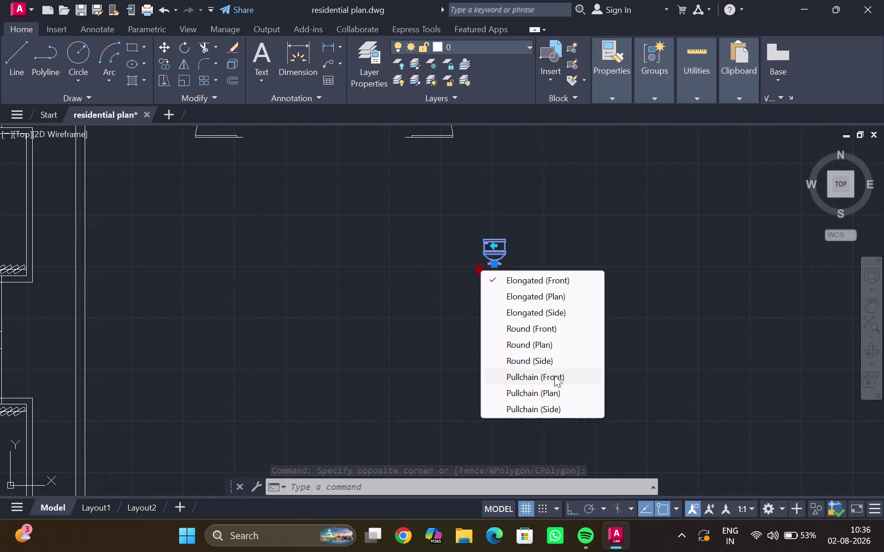
click(552, 279)
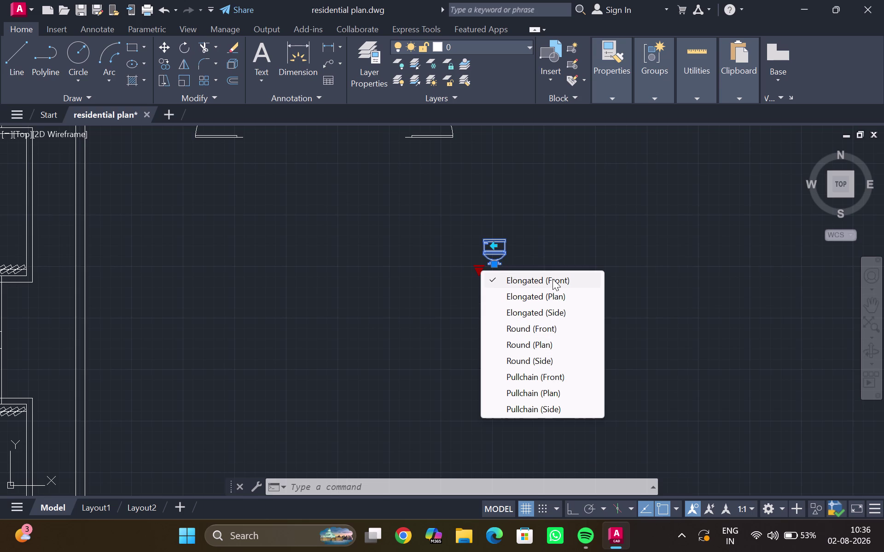
click(482, 270)
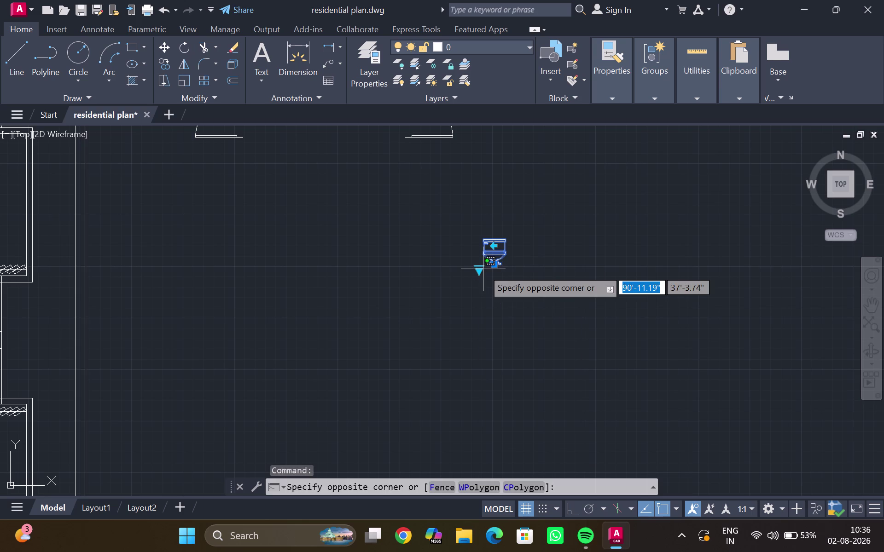
click(476, 275)
click(481, 271)
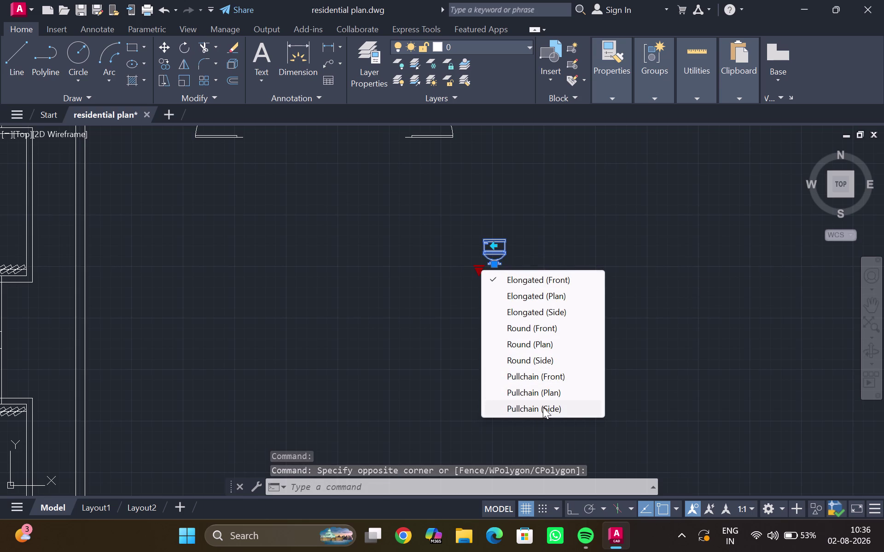
click(540, 393)
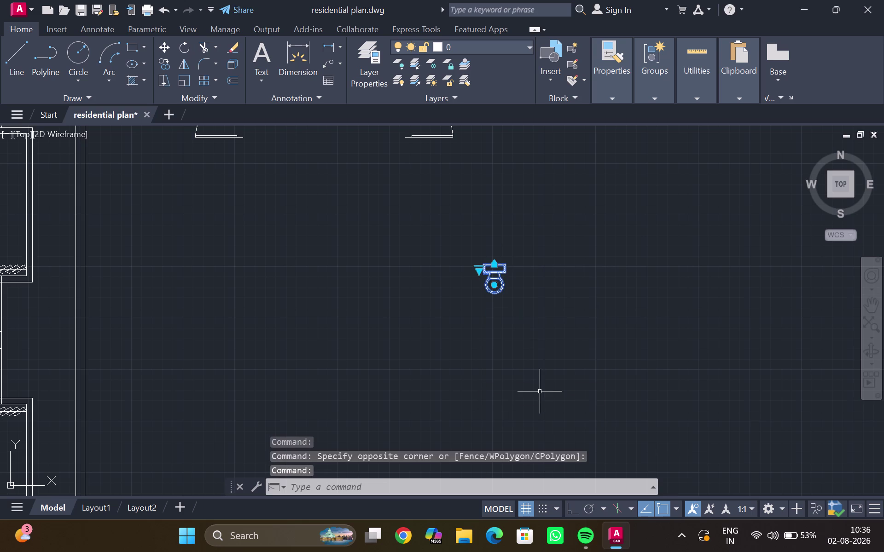
click(496, 303)
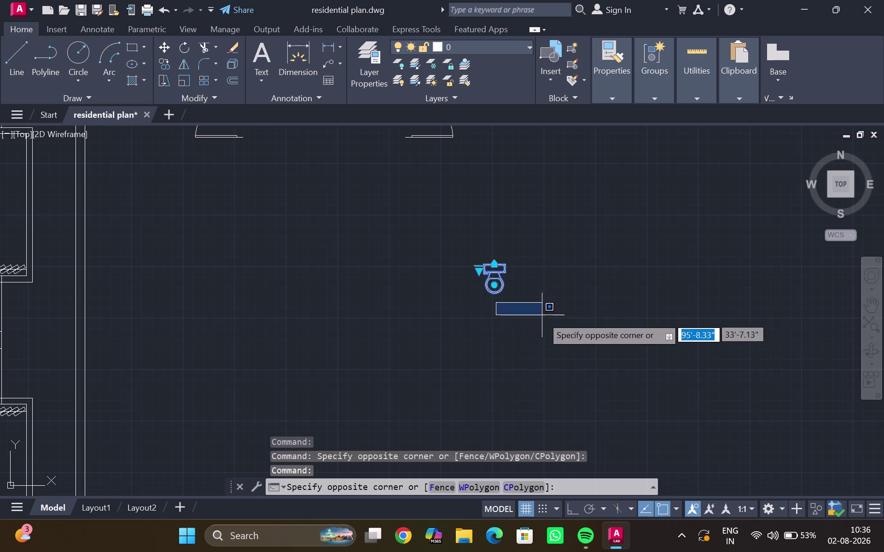
key(Escape)
key(Escape)
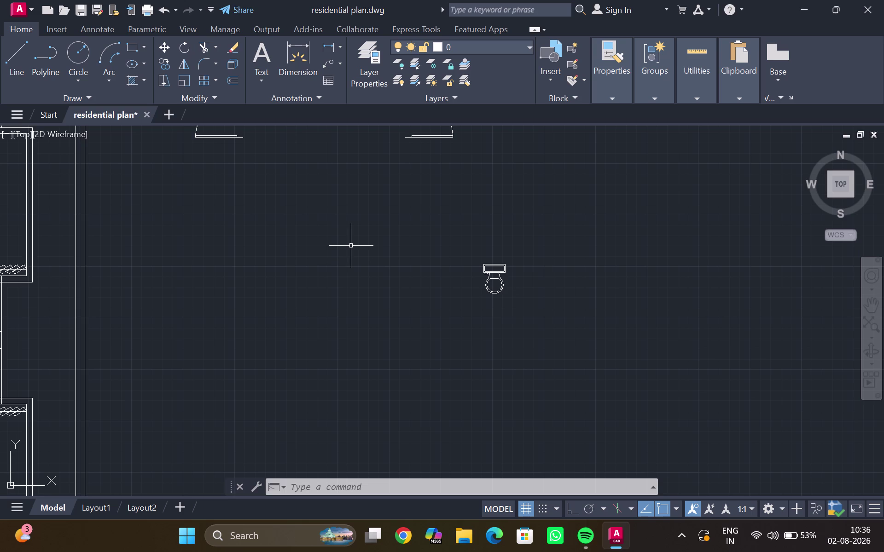
scroll(down, 3)
middle_drag(287, 287, 310, 297)
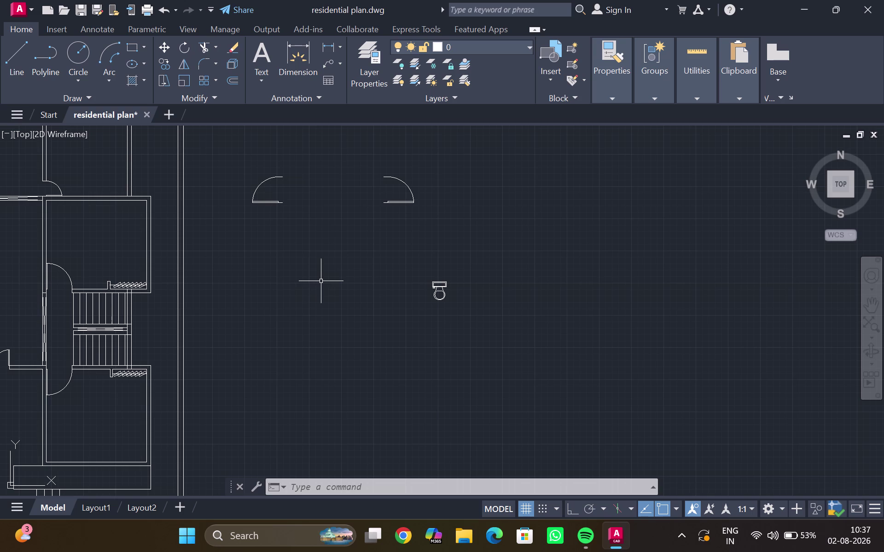
scroll(down, 3)
middle_drag(201, 315, 320, 315)
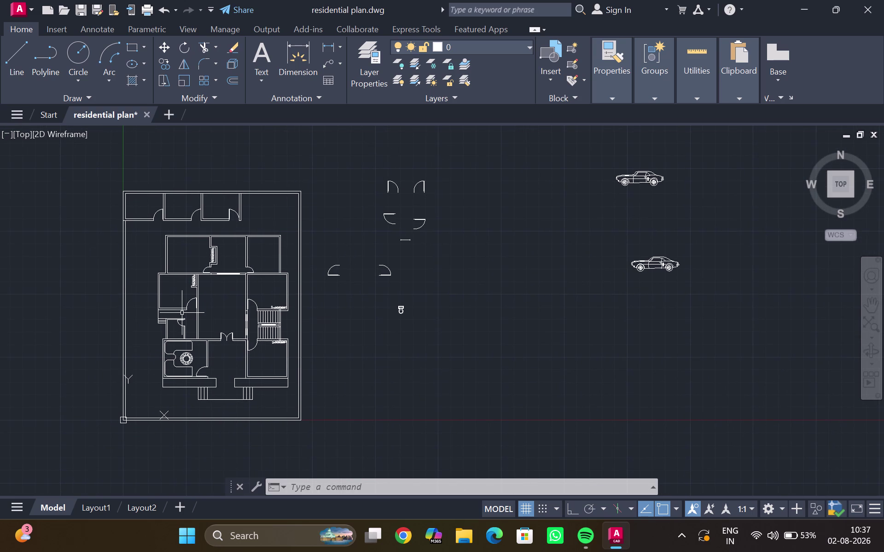
scroll(up, 3)
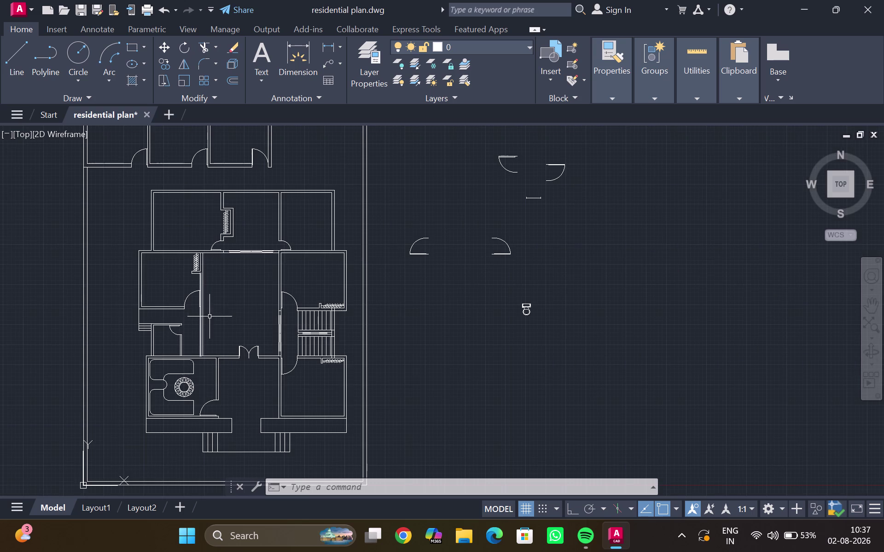
scroll(up, 3)
middle_drag(489, 307, 357, 313)
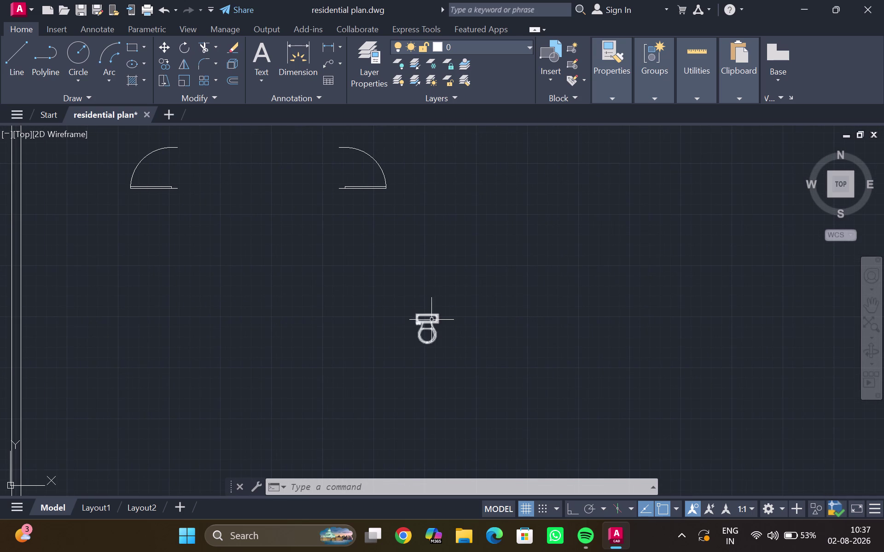
Rotate the plan-view toilet 90° with Ortho on so the tank sits right.
click(430, 318)
drag(420, 331, 419, 338)
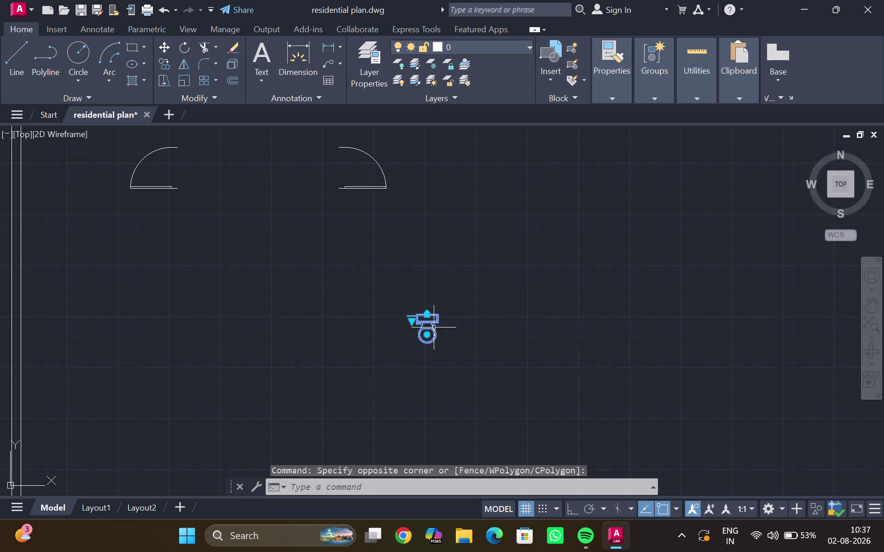
key(r)
key(o)
key(Return)
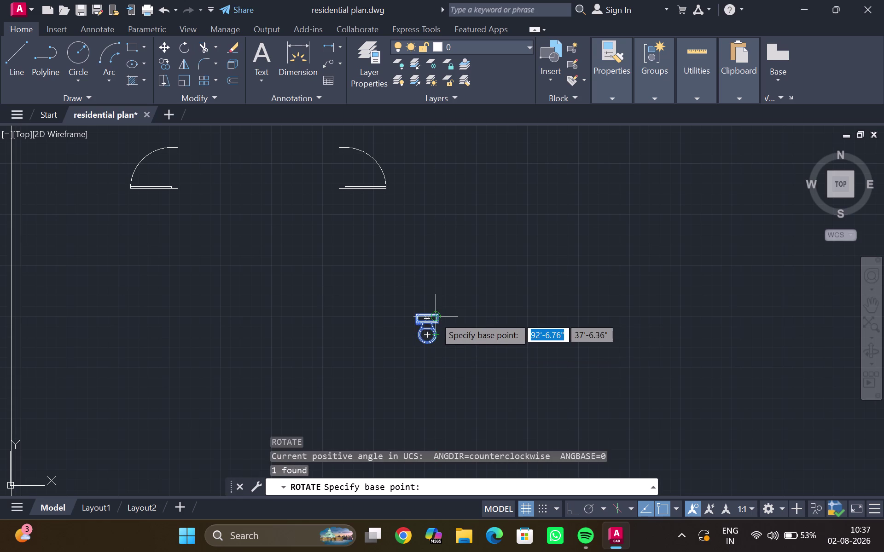
click(434, 317)
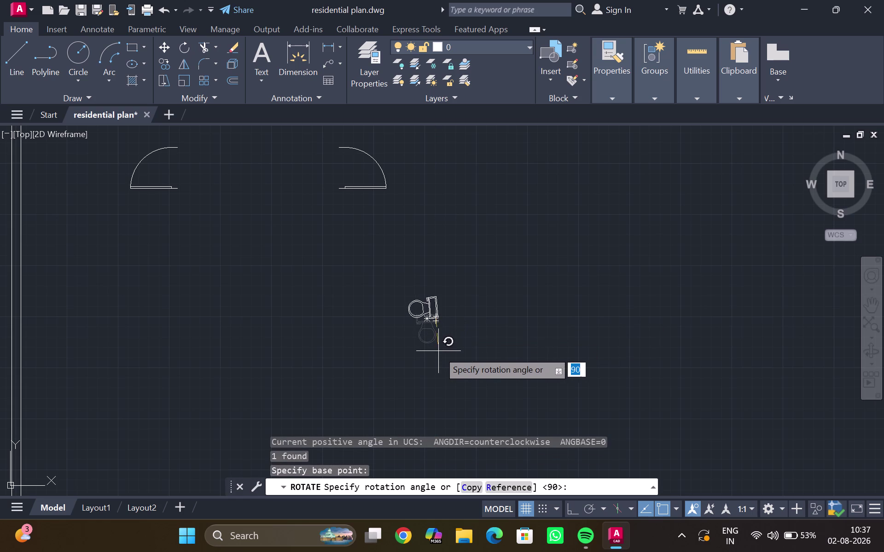
click(571, 512)
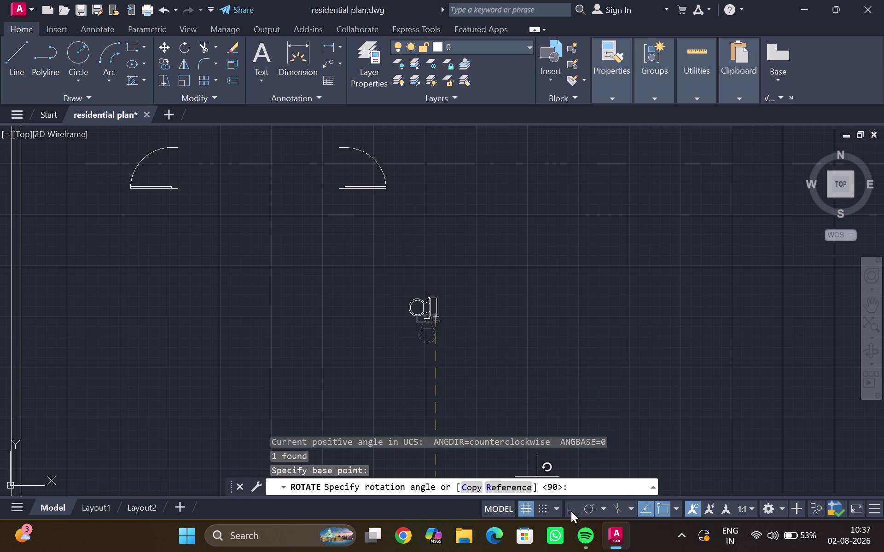
drag(476, 399, 473, 394)
key(Escape)
Reselect the rotated toilet symbol.
scroll(up, 3)
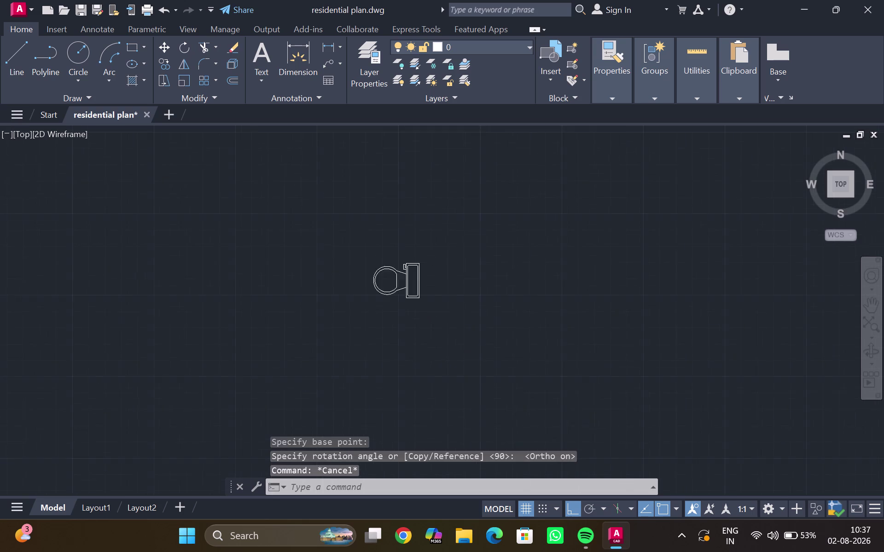
click(361, 244)
drag(368, 244, 375, 250)
drag(377, 251, 378, 258)
double_click(374, 264)
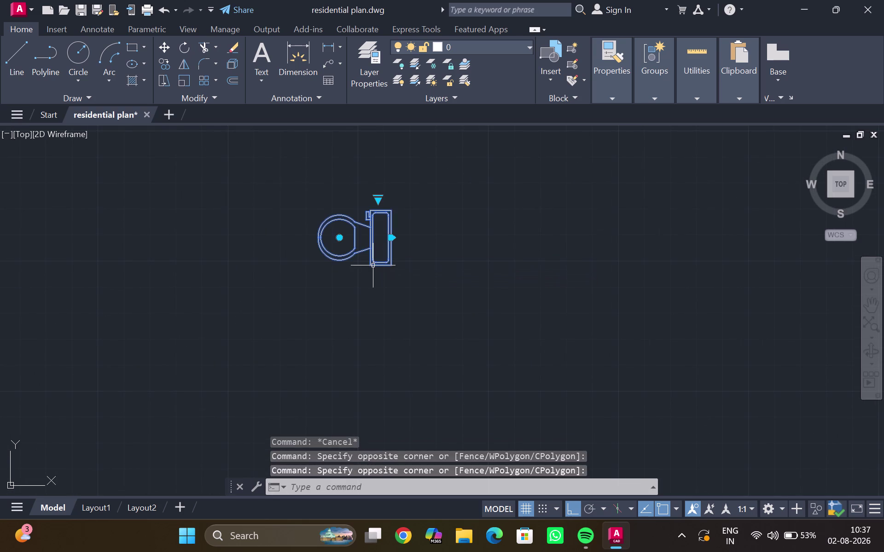
Start copying the toilet symbol with CO, using a point on its tank as base.
key(c)
key(o)
key(Return)
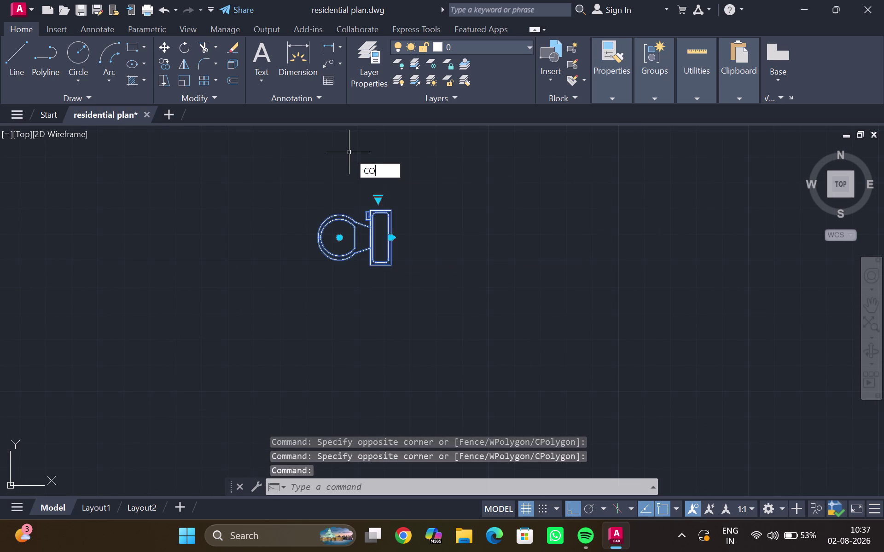
scroll(up, 3)
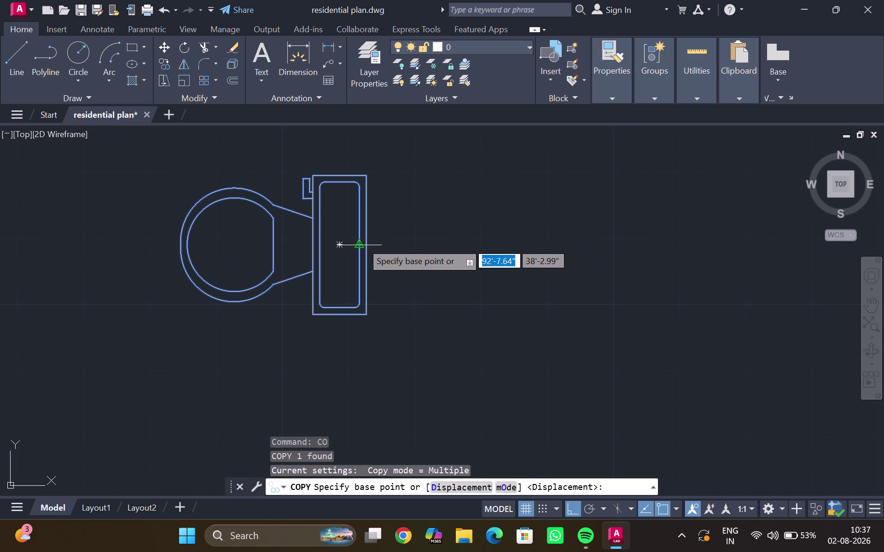
click(366, 243)
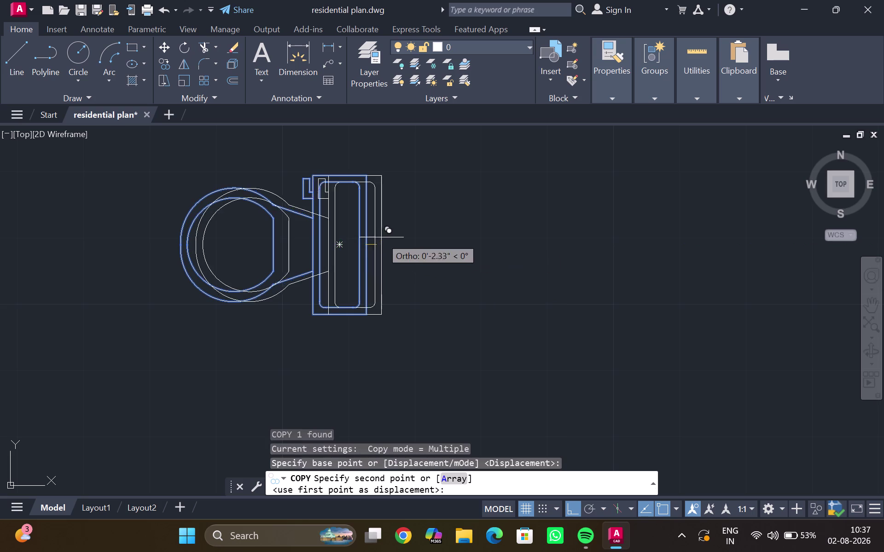
scroll(down, 3)
scroll(up, 3)
middle_drag(171, 294, 358, 264)
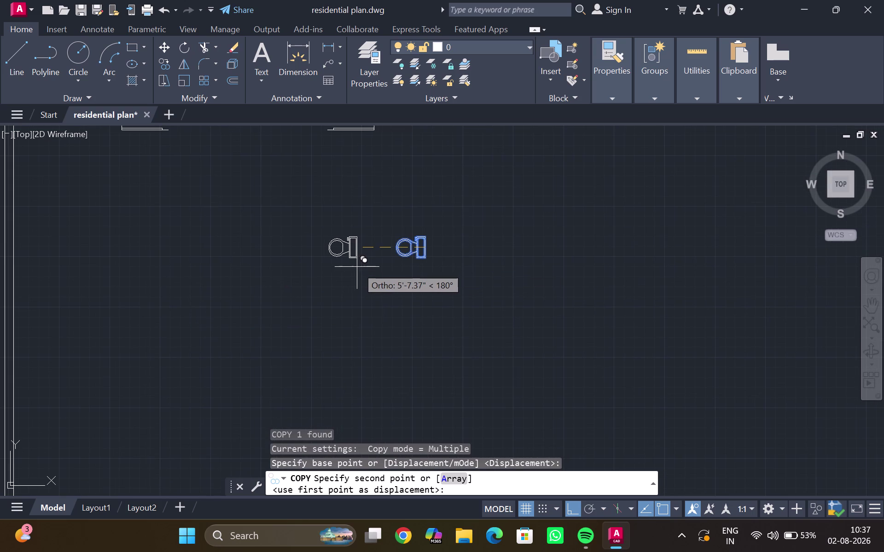
With Ortho off, drop the toilet copy against the small bathroom's wall.
key(ctrl+F8)
scroll(down, 3)
middle_drag(116, 299, 419, 282)
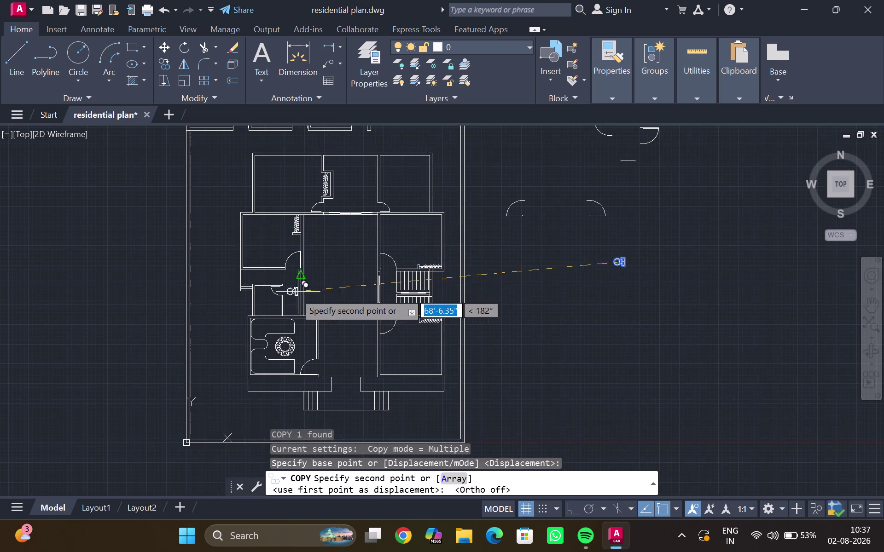
scroll(up, 3)
scroll(up, 3)
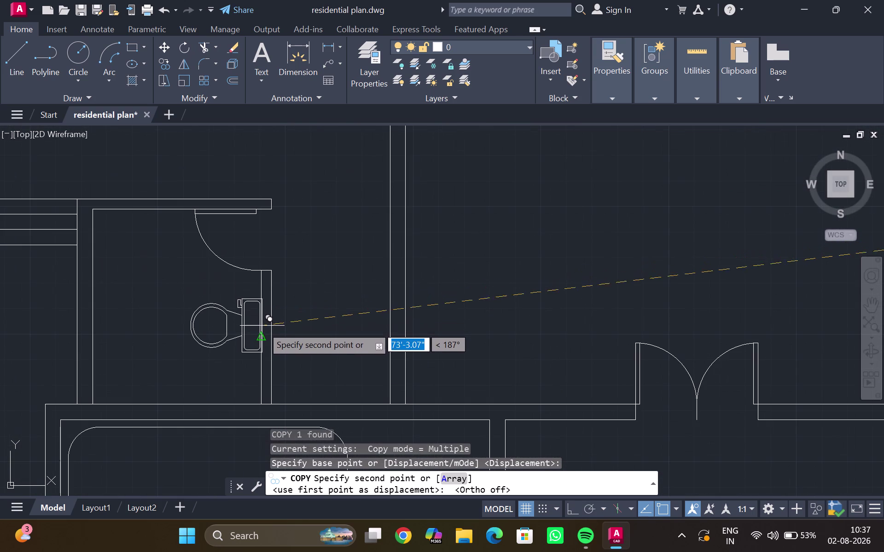
click(260, 335)
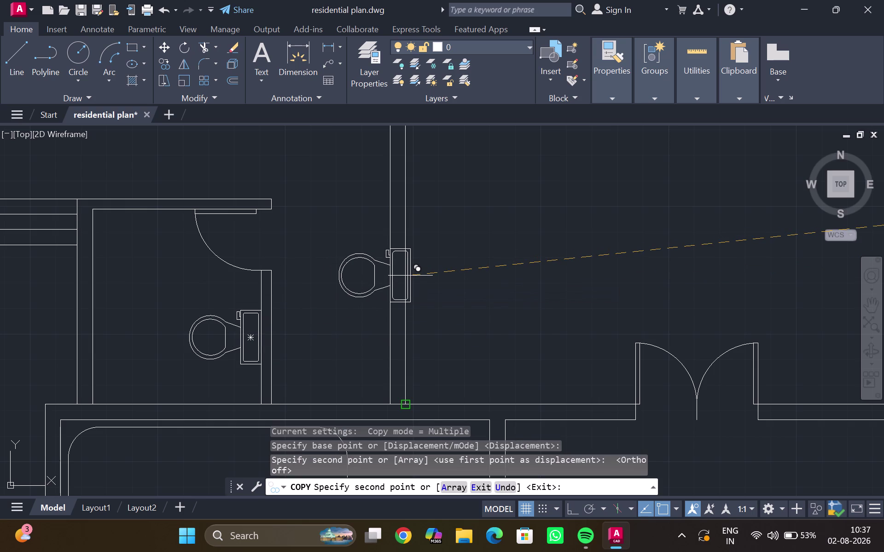
key(Escape)
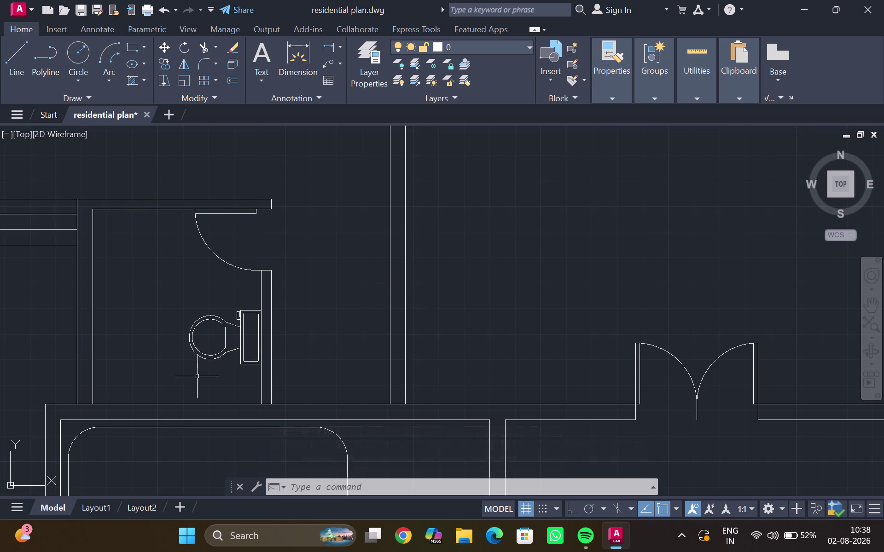
middle_drag(197, 376, 297, 309)
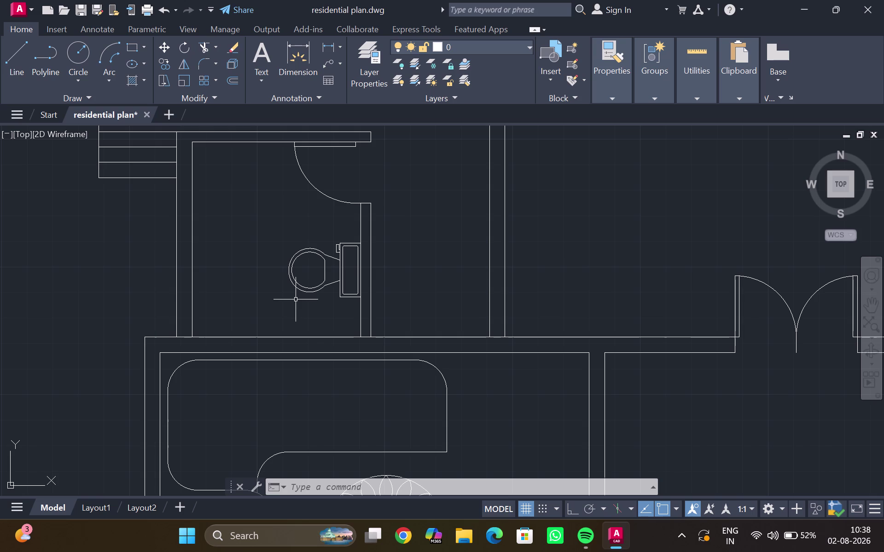
text(tr)
key(Return)
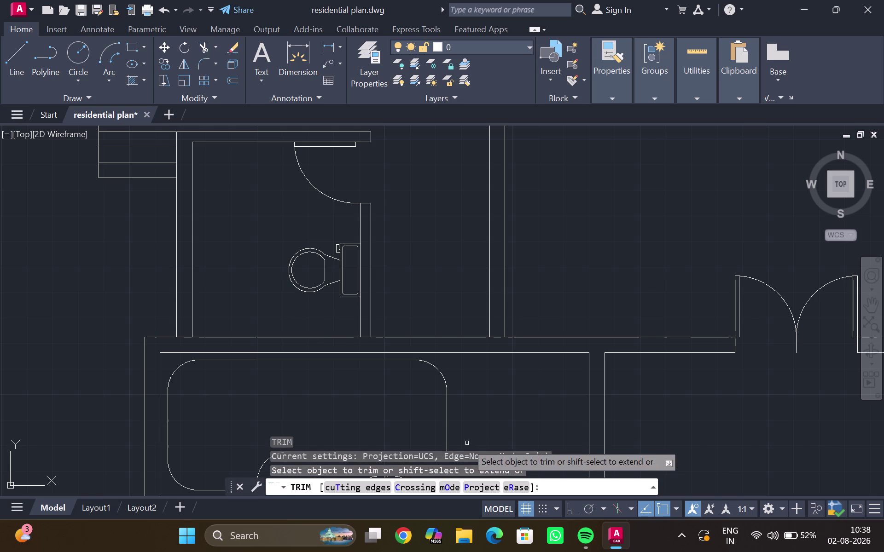
drag(182, 326, 183, 335)
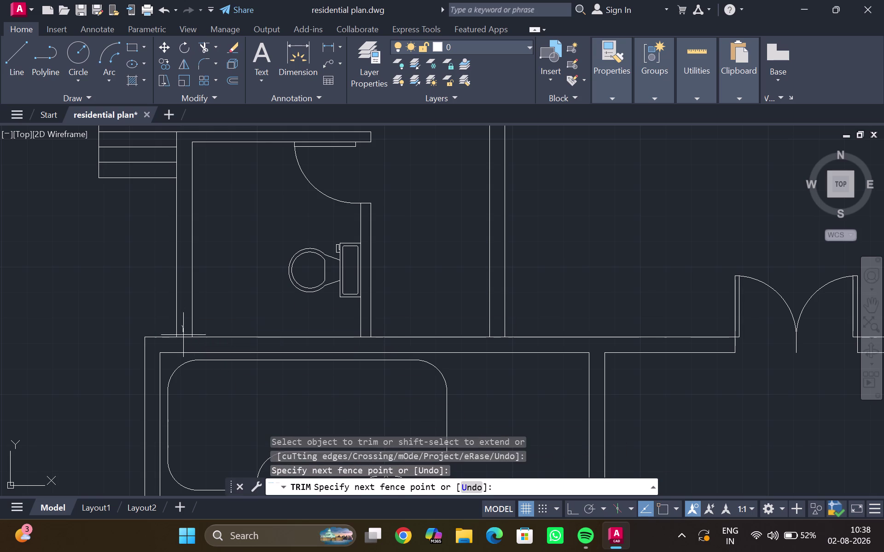
drag(183, 335, 183, 345)
scroll(down, 3)
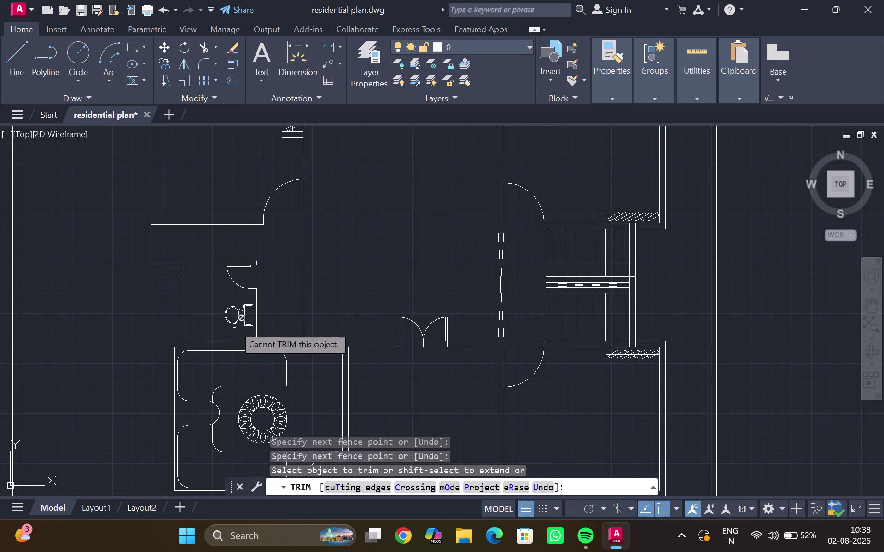
key(Escape)
middle_drag(357, 324, 310, 263)
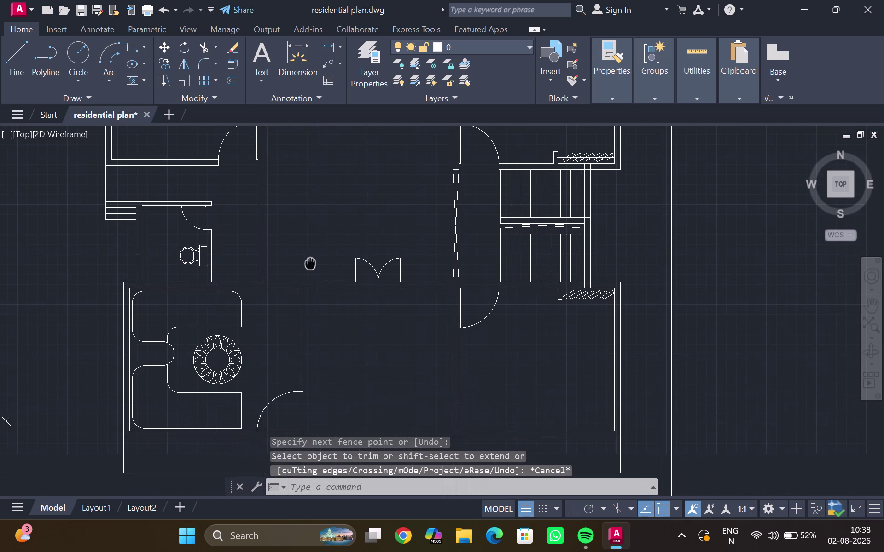
scroll(down, 3)
middle_drag(332, 269, 282, 312)
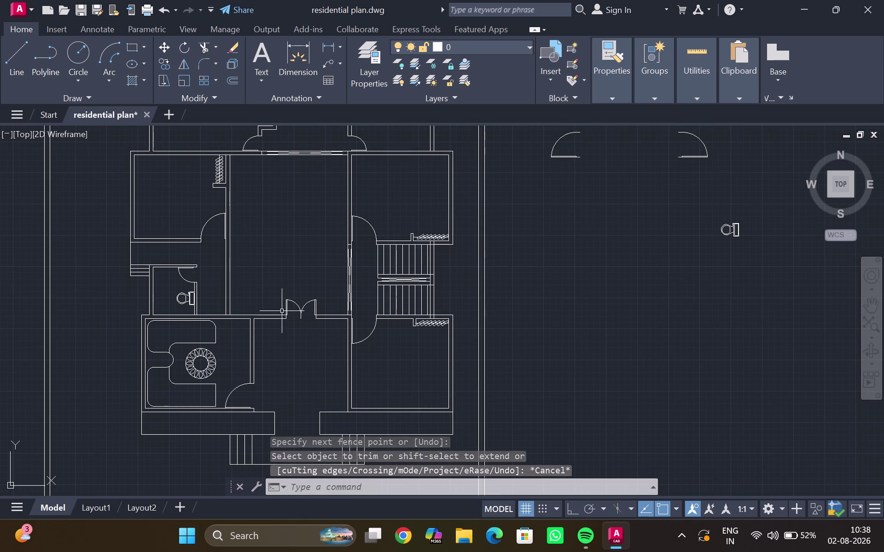
scroll(down, 3)
middle_drag(284, 286, 222, 423)
scroll(up, 3)
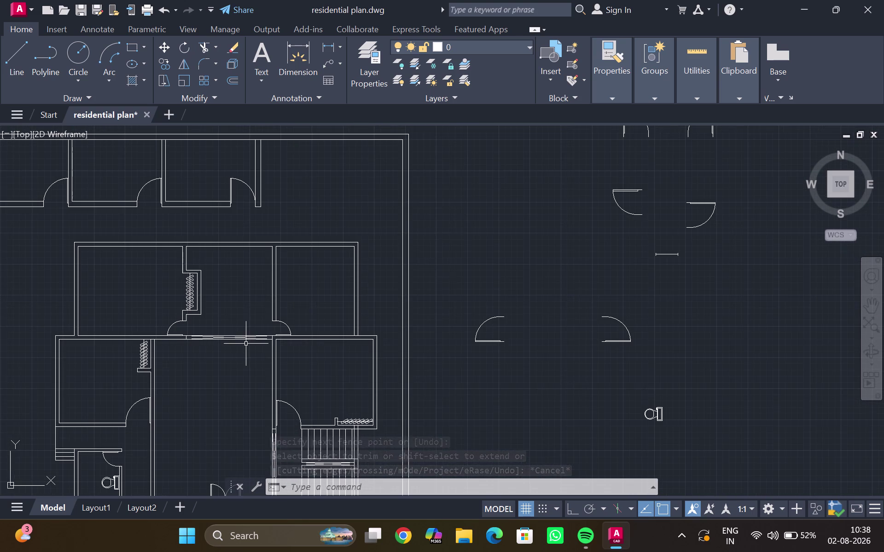
middle_click(246, 344)
middle_click(247, 344)
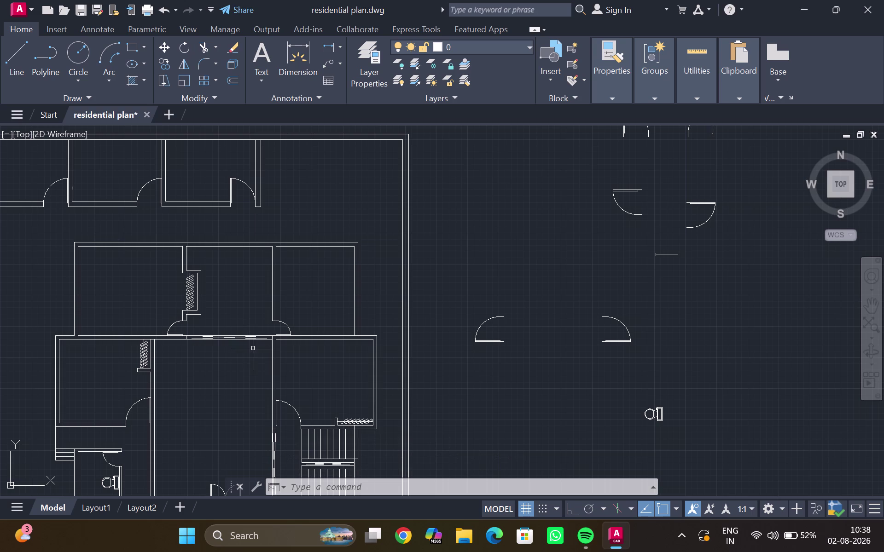
middle_drag(228, 312, 230, 317)
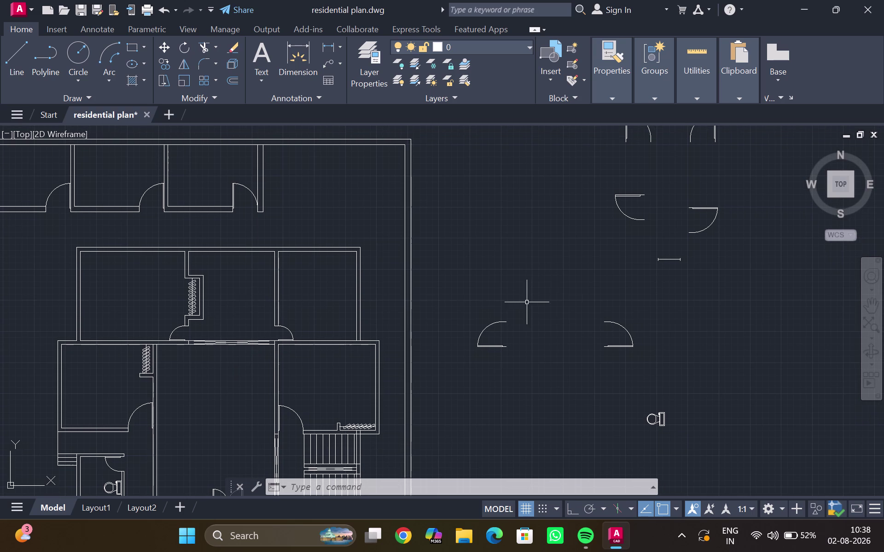
scroll(down, 3)
middle_drag(561, 289, 503, 274)
middle_click(502, 274)
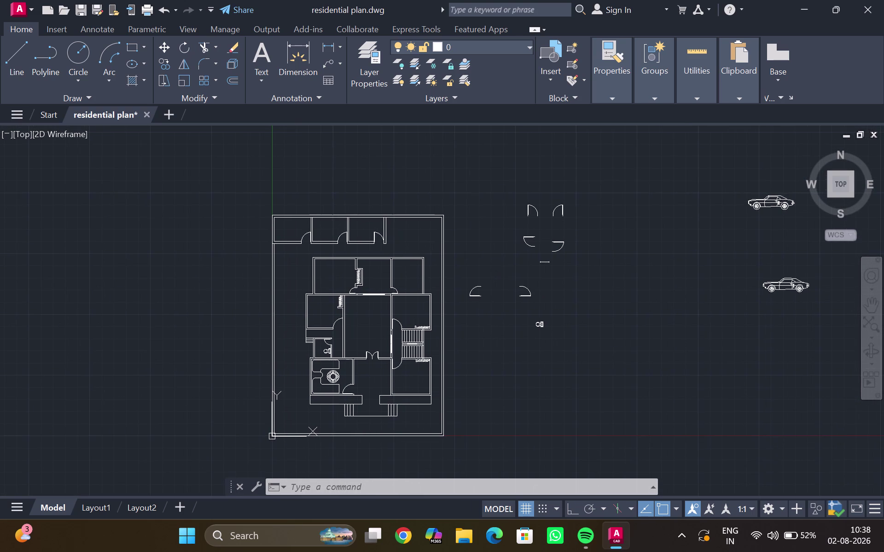
scroll(up, 3)
scroll(down, 3)
middle_click(514, 279)
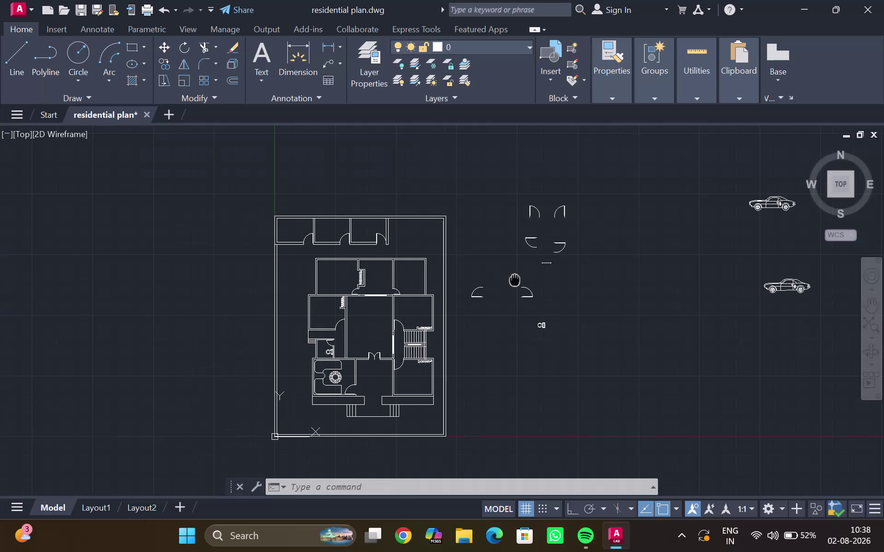
drag(780, 285, 703, 299)
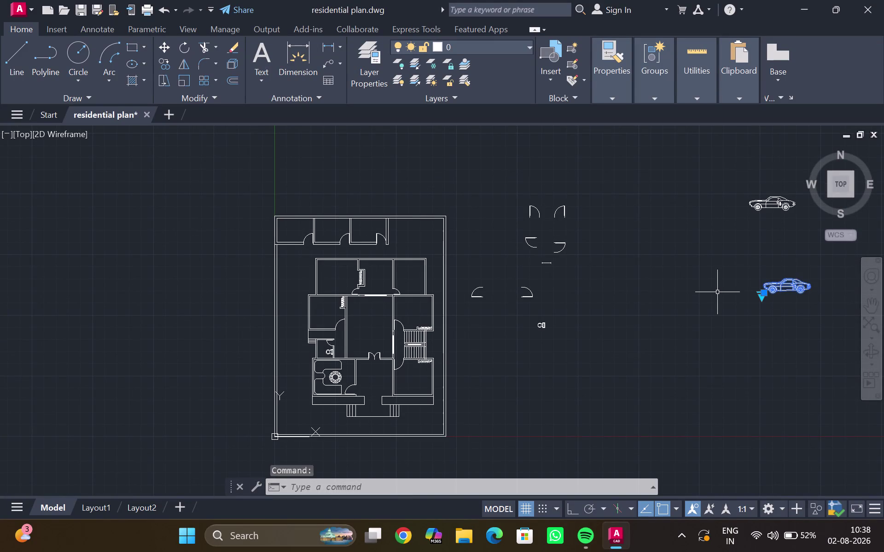
Move the car block to the left of the floor plan.
key(m)
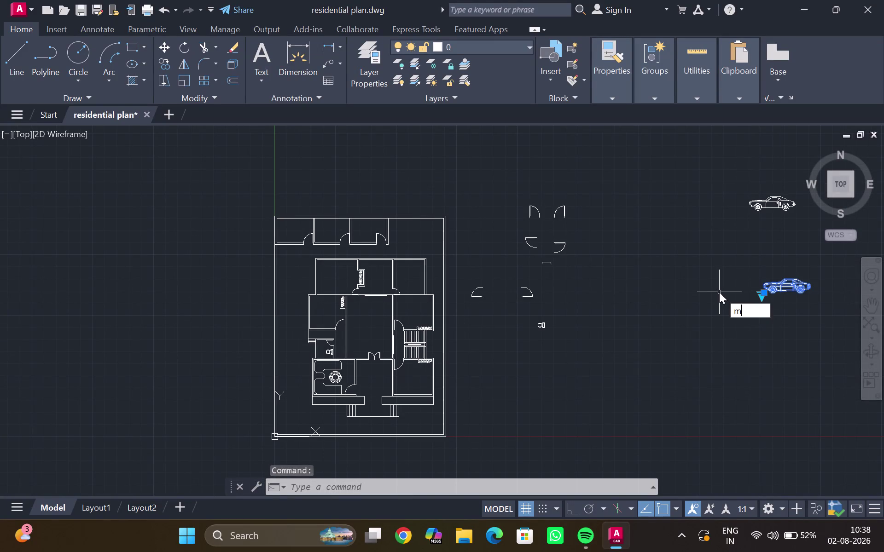
key(Return)
click(824, 284)
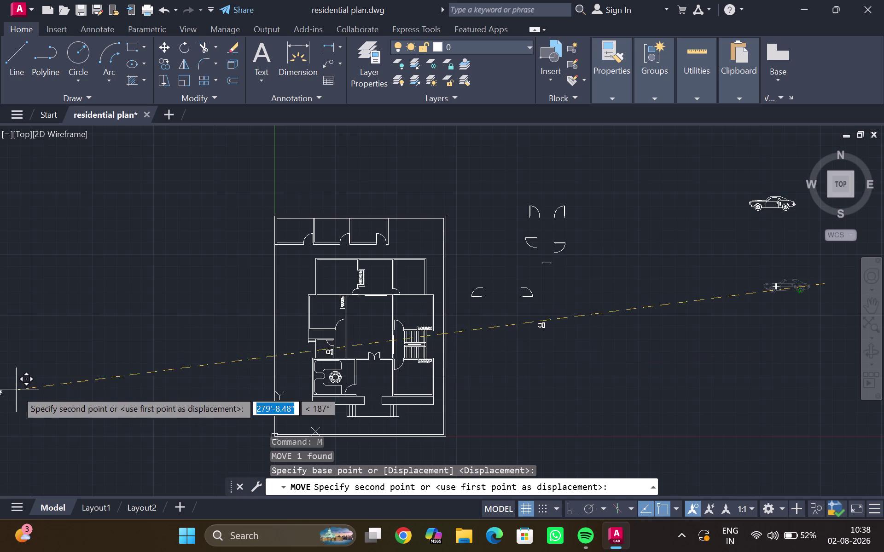
click(254, 374)
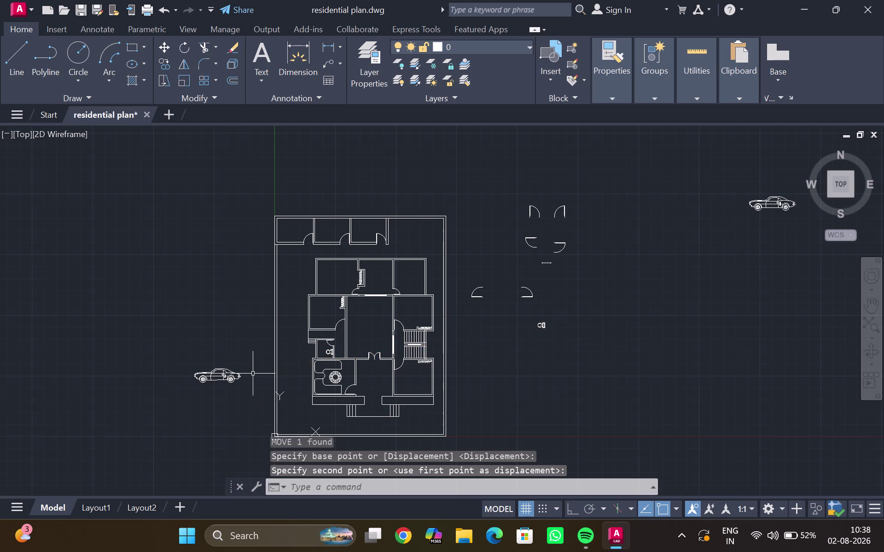
scroll(down, 3)
scroll(up, 3)
Check the moved car's view list, then select the side-view sports car at upper right.
click(214, 377)
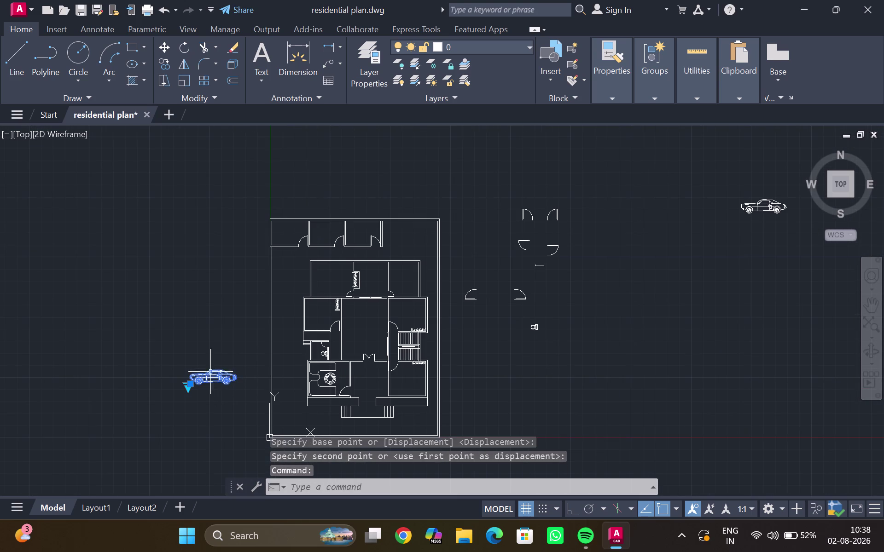
click(190, 389)
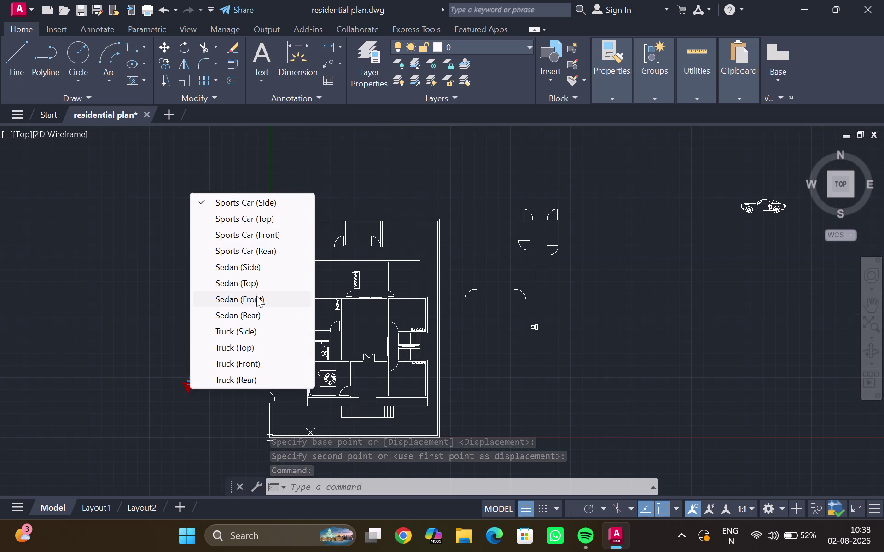
click(253, 282)
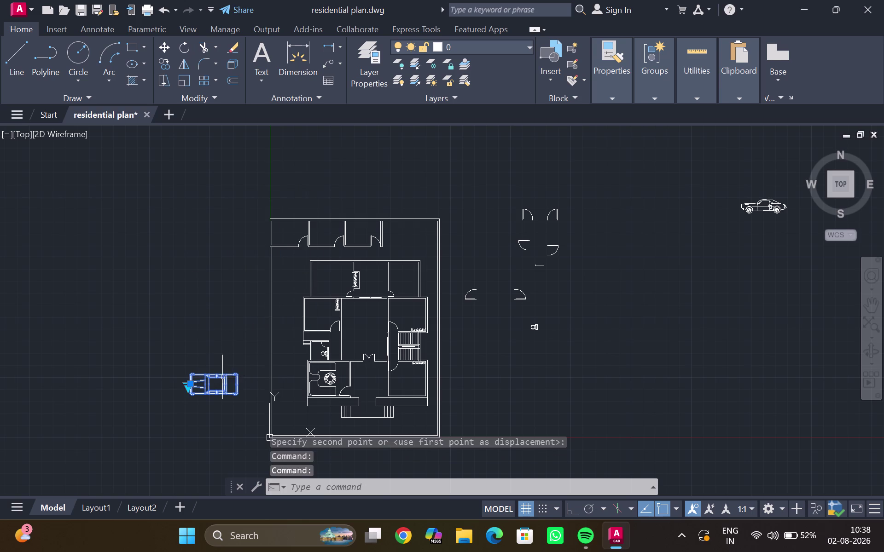
click(215, 329)
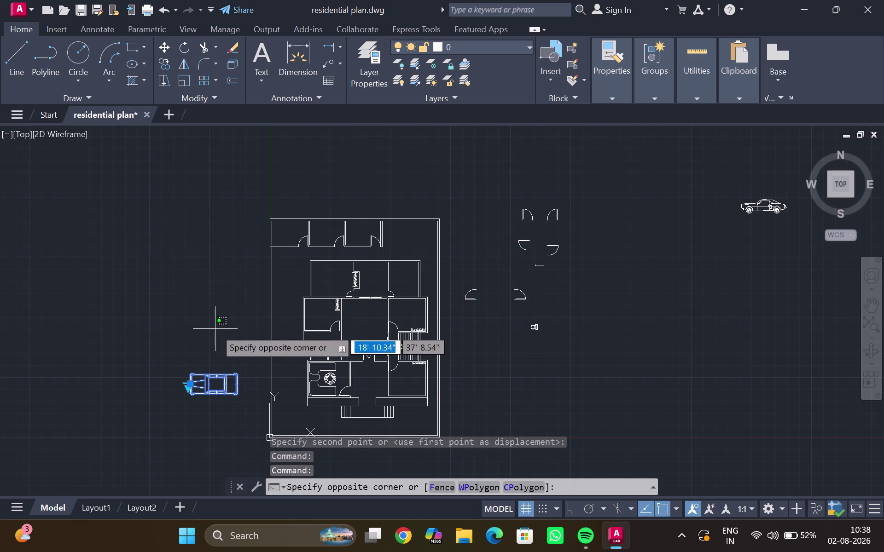
click(218, 327)
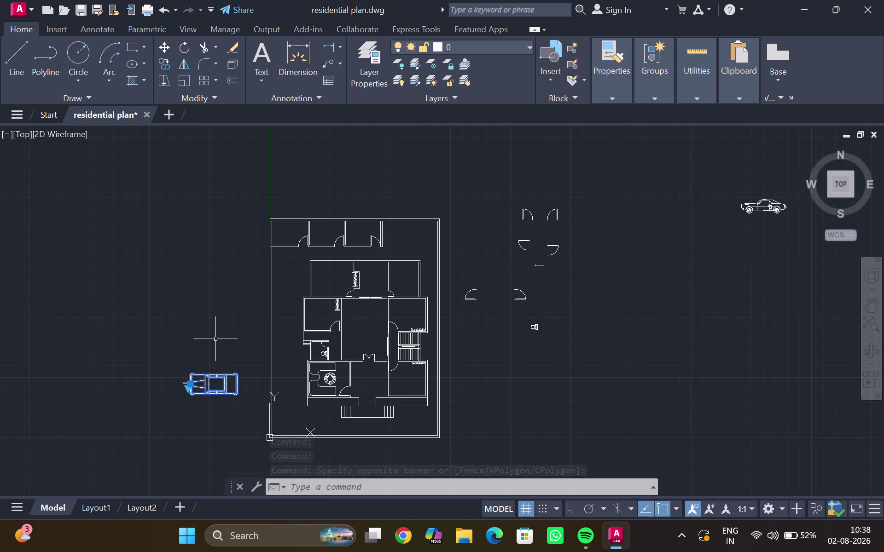
click(770, 203)
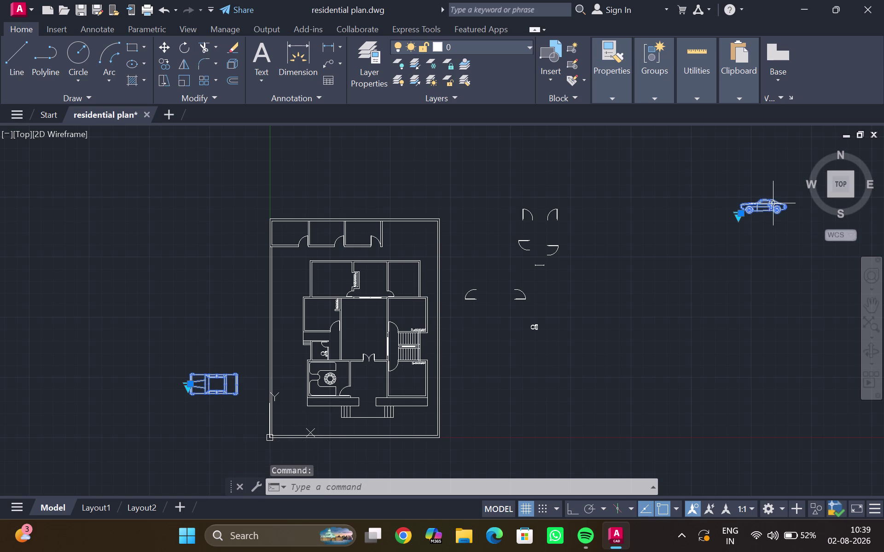
Move the side-view sports car to the left side of the house.
key(m)
key(Return)
drag(746, 208, 351, 305)
drag(232, 298, 192, 298)
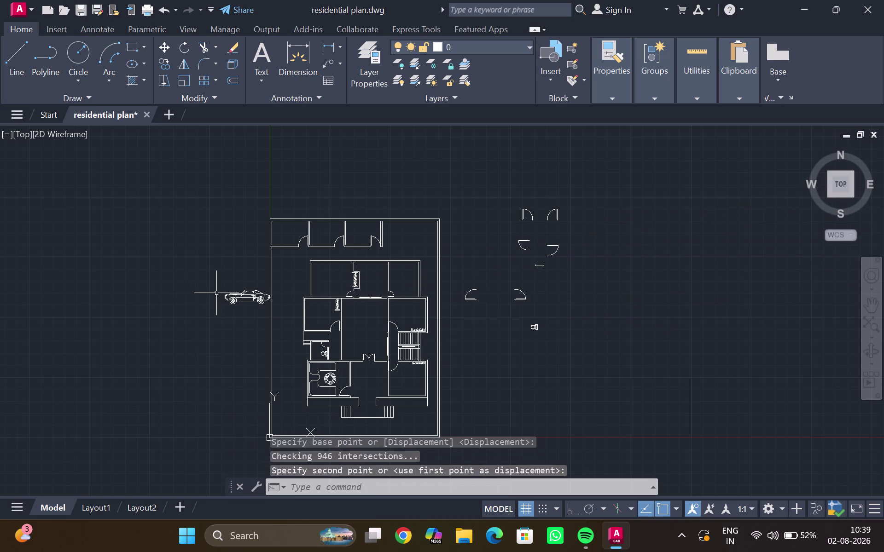
scroll(down, 3)
scroll(down, 3)
scroll(up, 3)
scroll(up, 3)
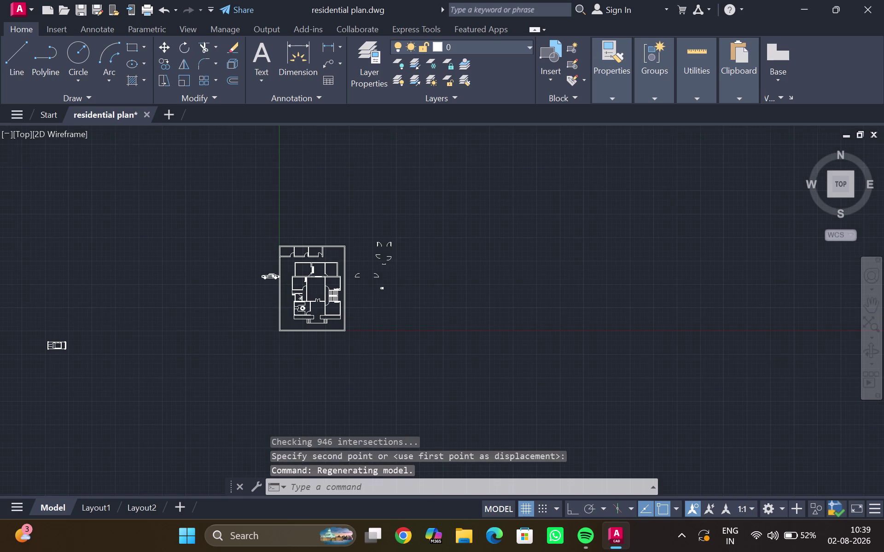
Shift the sports car a little further left of the house.
click(263, 270)
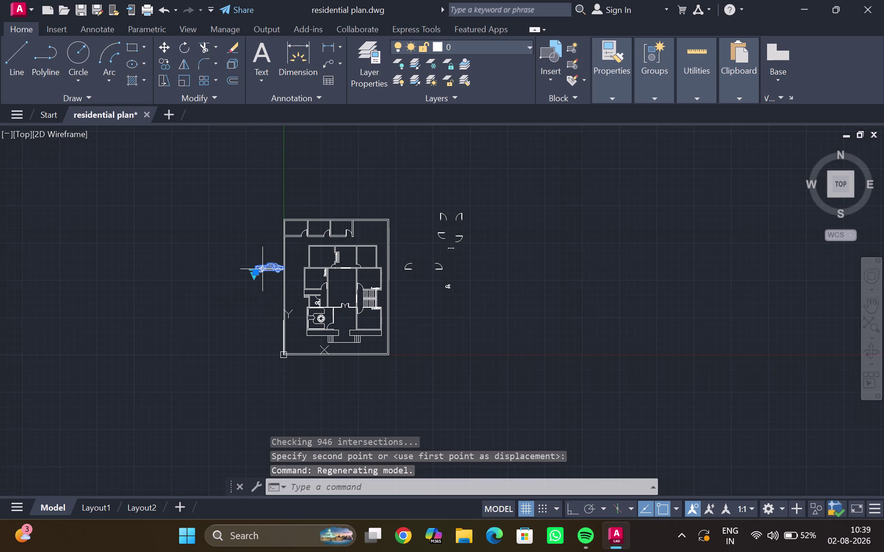
key(space)
key(m)
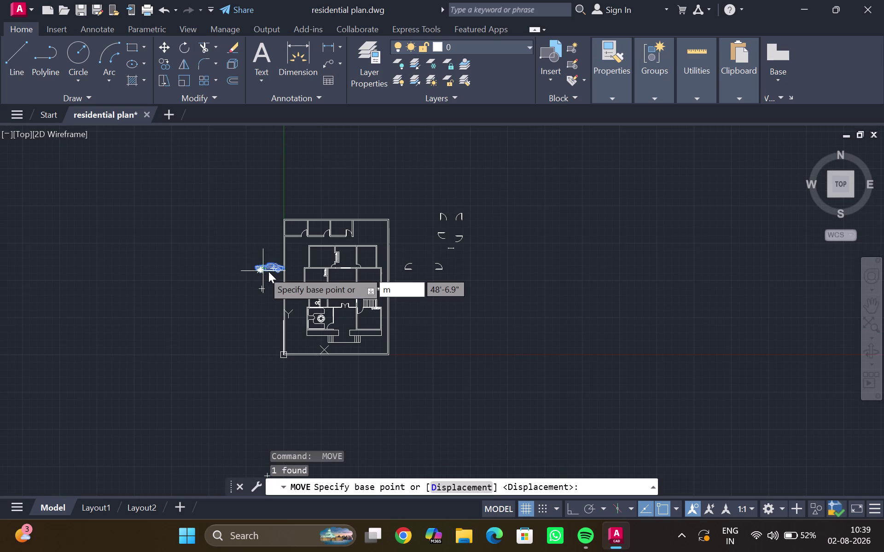
key(Escape)
click(268, 271)
key(m)
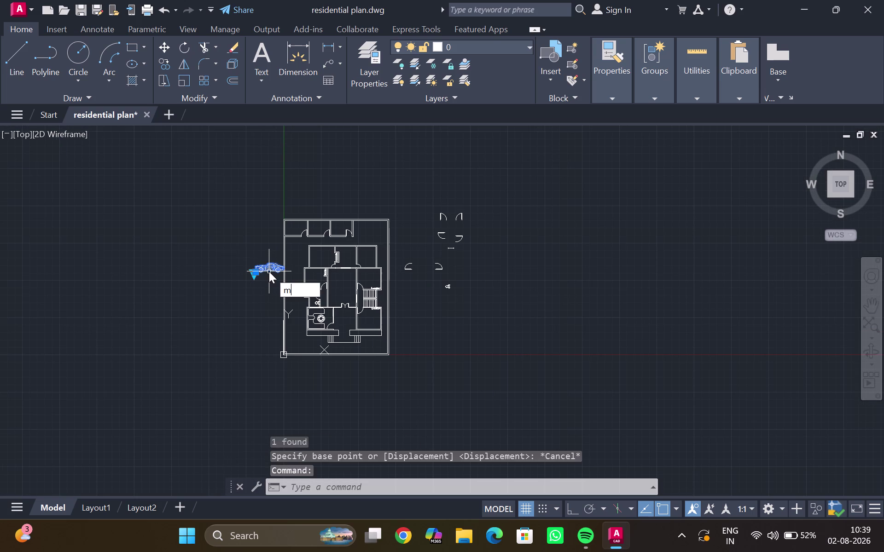
key(Return)
drag(269, 275, 257, 275)
click(215, 268)
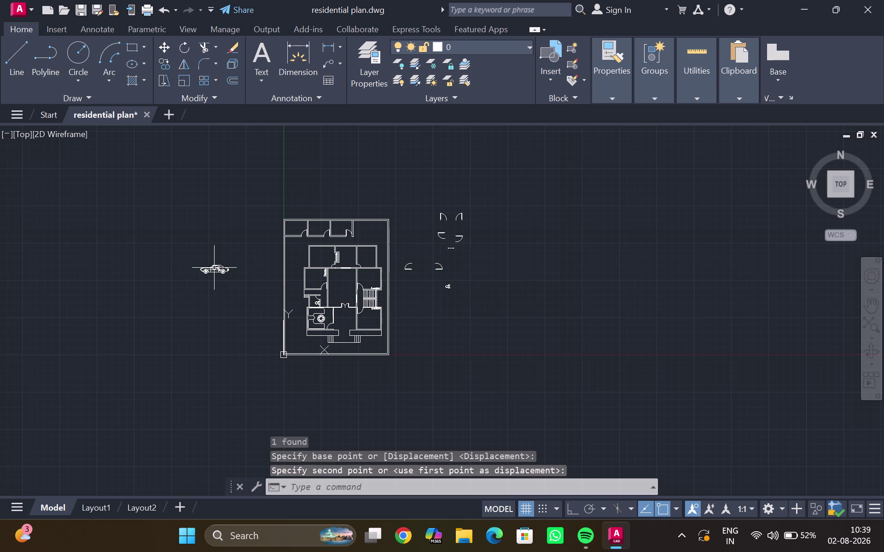
scroll(down, 3)
Bring the far-left top-view car closer to the house.
middle_drag(163, 296, 270, 231)
click(215, 243)
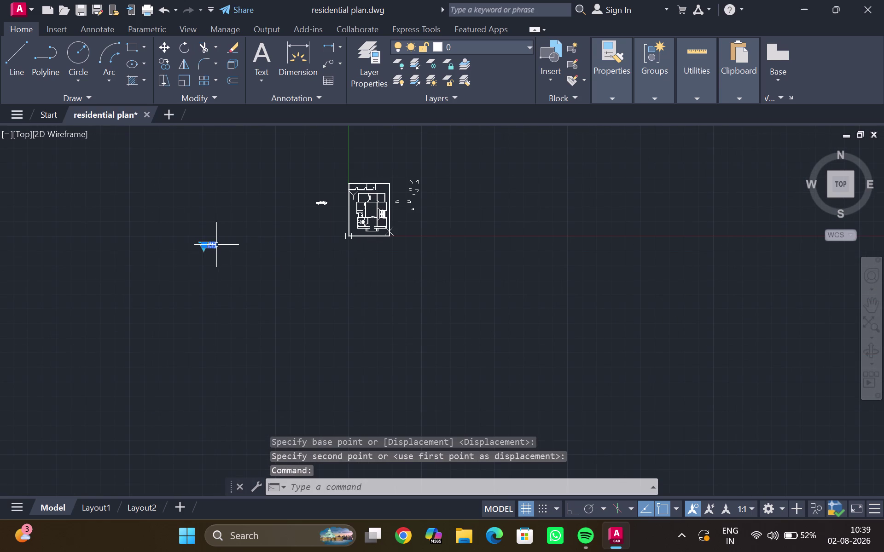
key(m)
key(Return)
drag(218, 246, 313, 226)
click(313, 226)
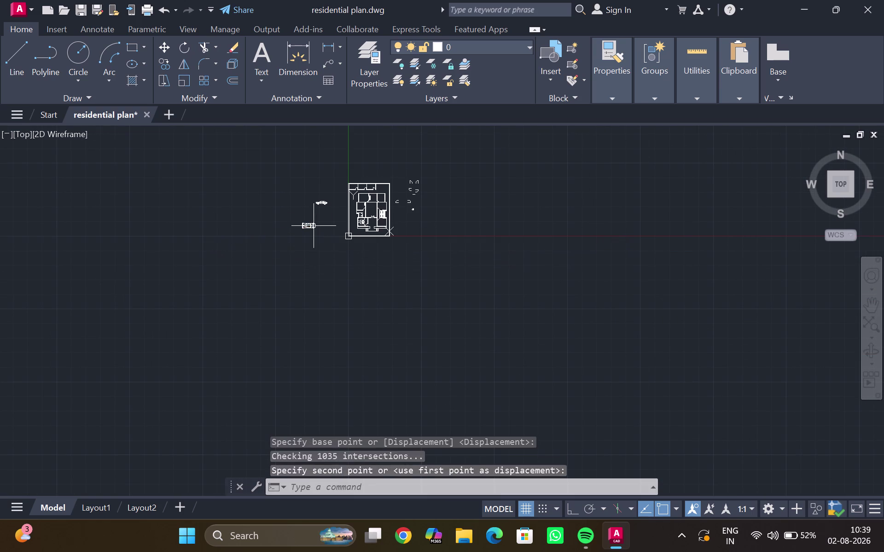
key(Escape)
scroll(up, 3)
middle_drag(319, 224, 296, 327)
scroll(up, 3)
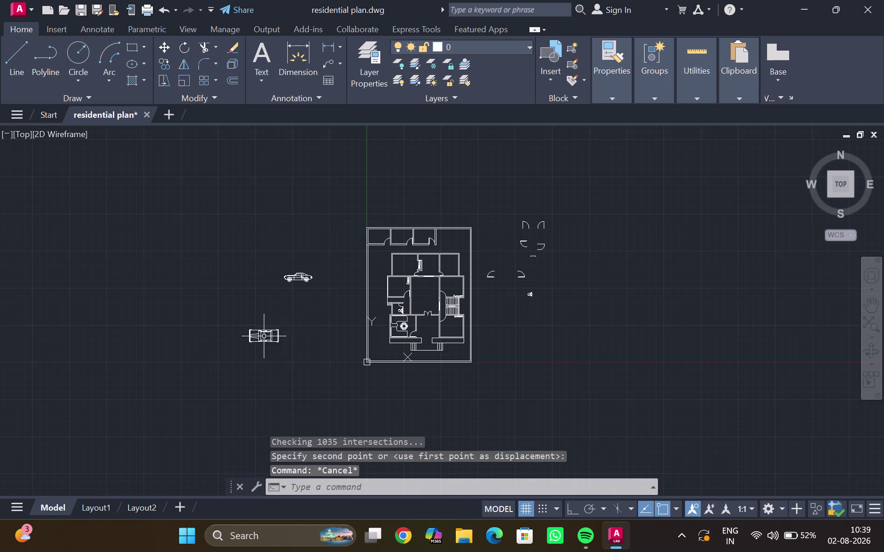
Rotate the top-view car 270 degrees so it points vertically.
click(263, 336)
click(265, 338)
click(268, 336)
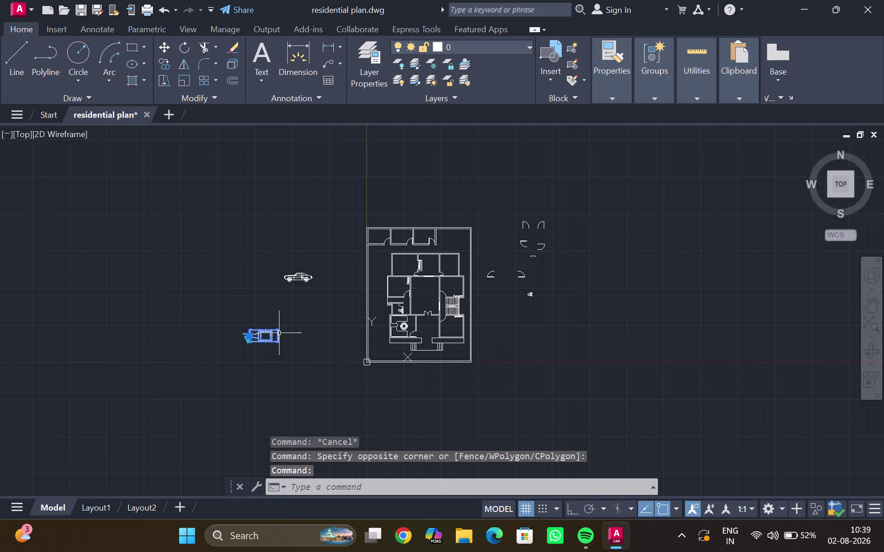
key(r)
key(o)
key(Return)
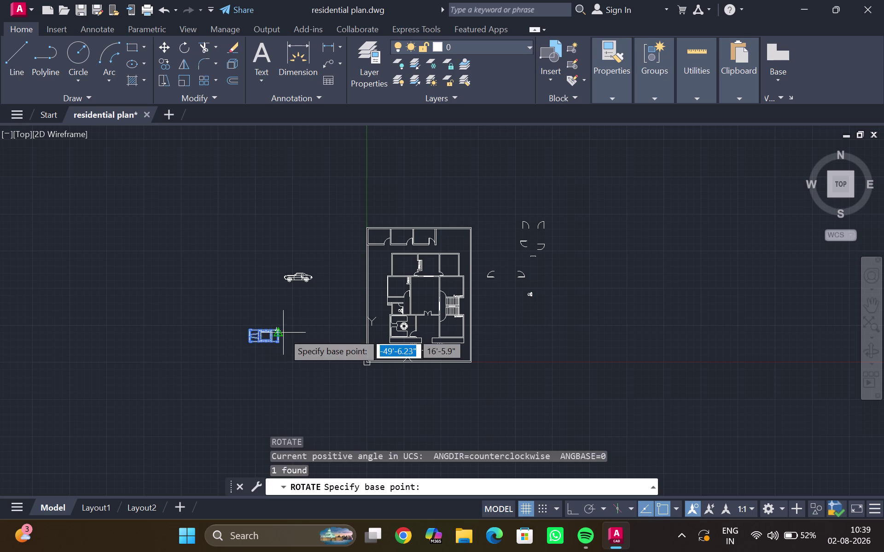
click(278, 333)
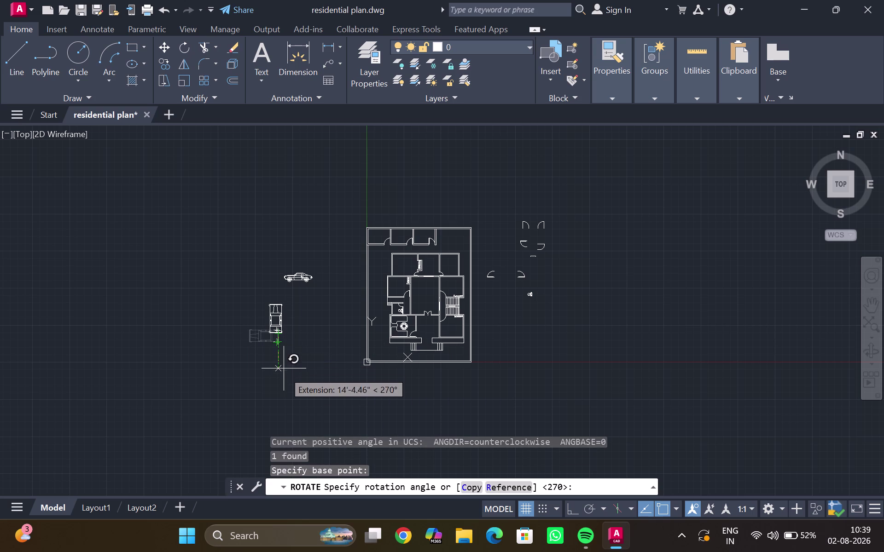
click(282, 391)
middle_drag(316, 312, 300, 359)
scroll(up, 3)
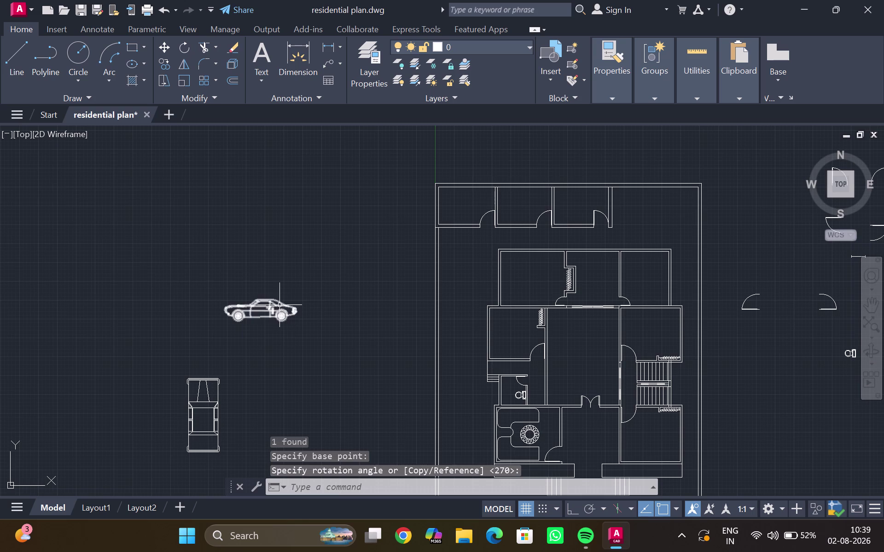
Switch the sports car block to the Truck (Top) view.
click(270, 312)
click(222, 327)
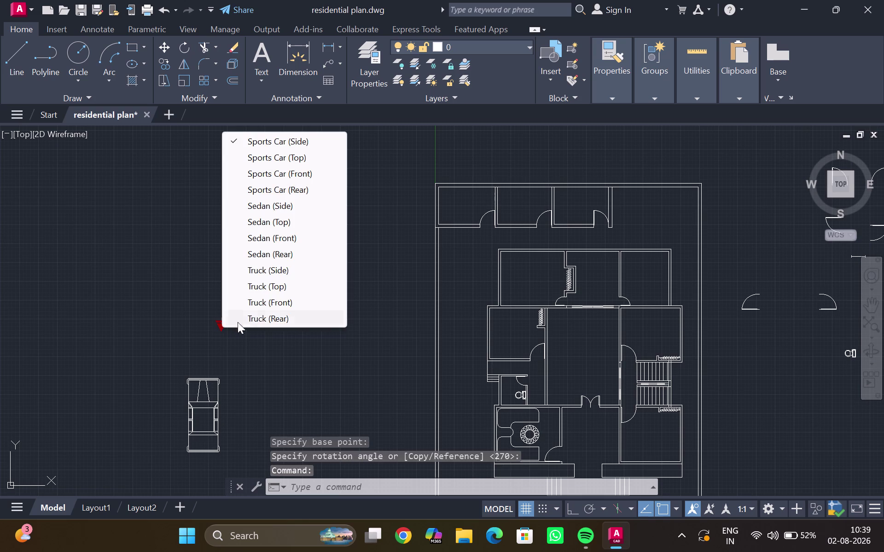
click(283, 282)
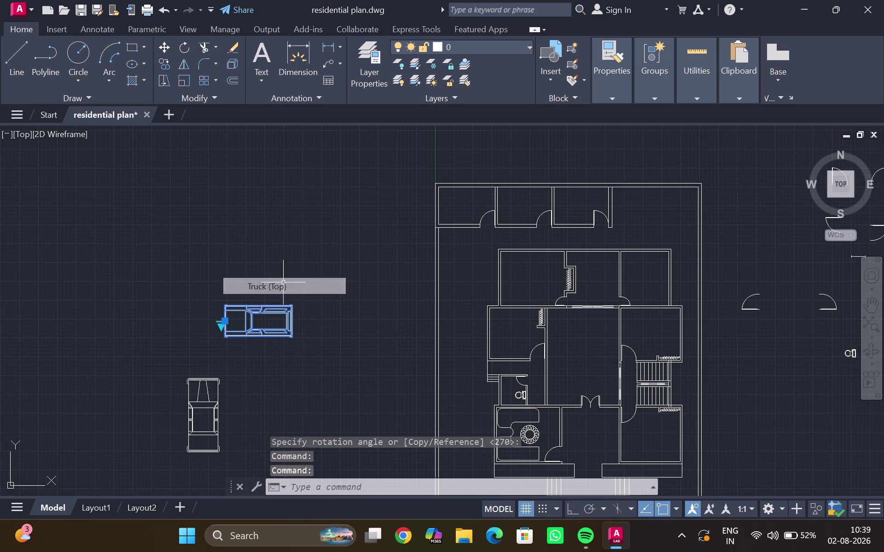
click(268, 316)
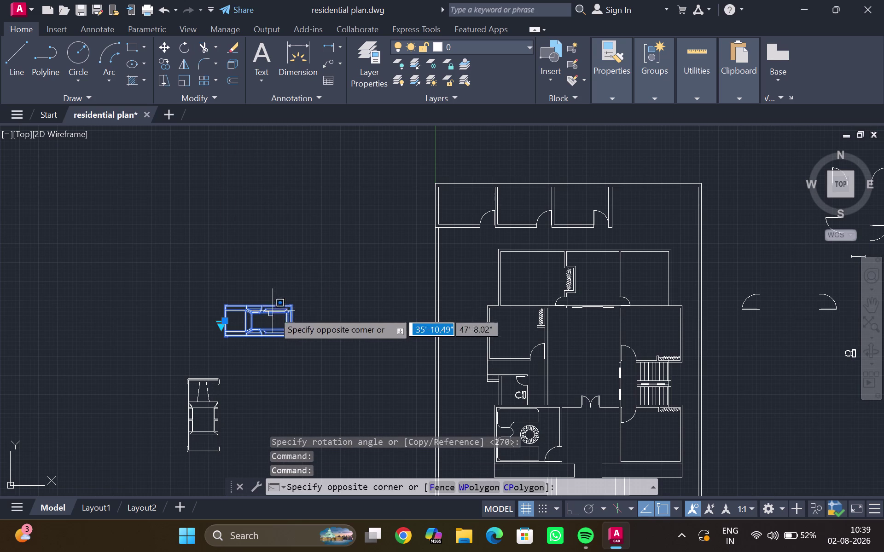
click(286, 302)
scroll(up, 3)
key(Escape)
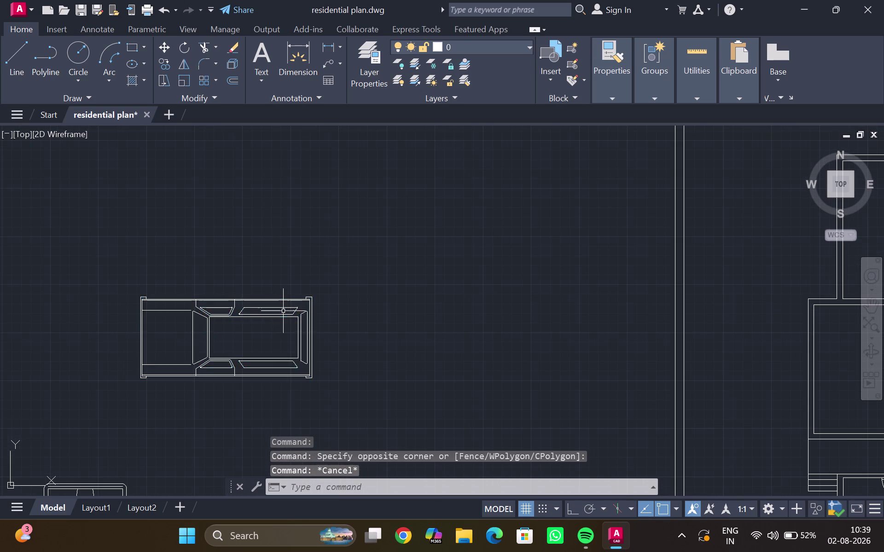
Change the block's view again, this time to Sedan (Top).
scroll(down, 3)
middle_click(275, 320)
click(274, 318)
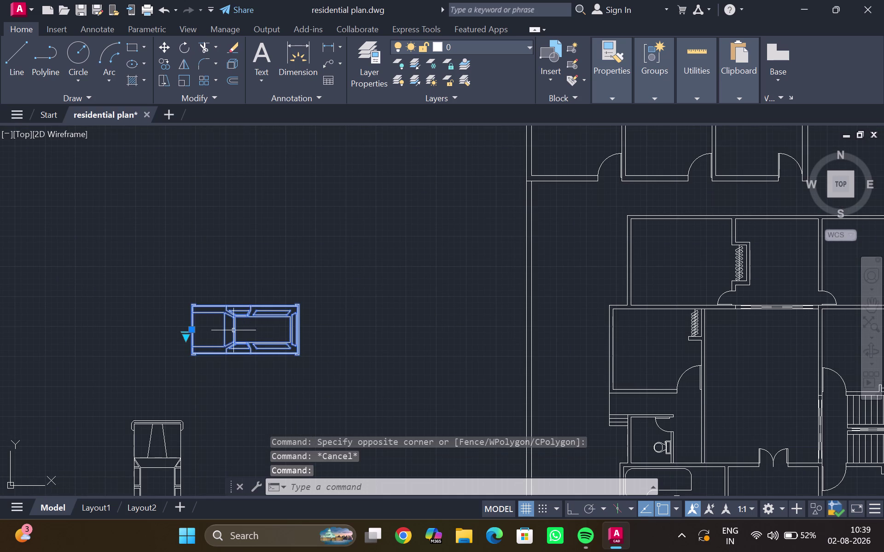
click(188, 339)
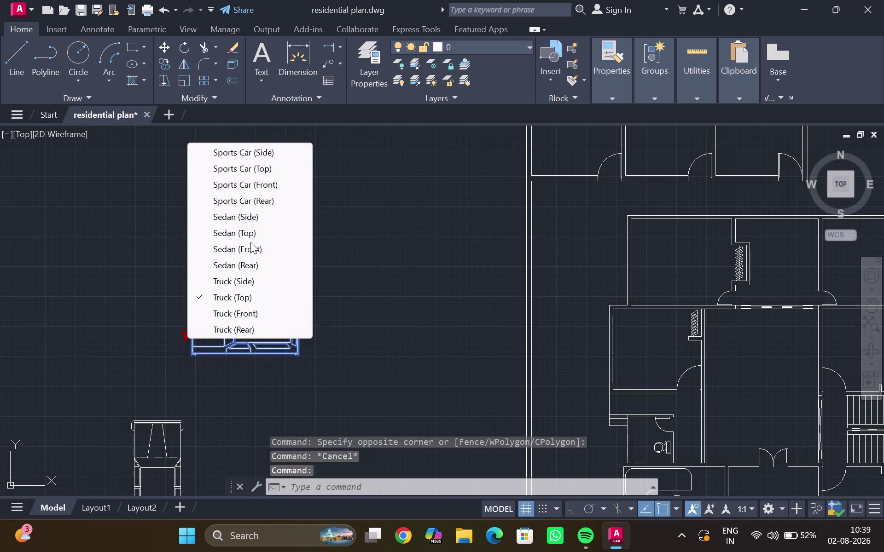
click(267, 168)
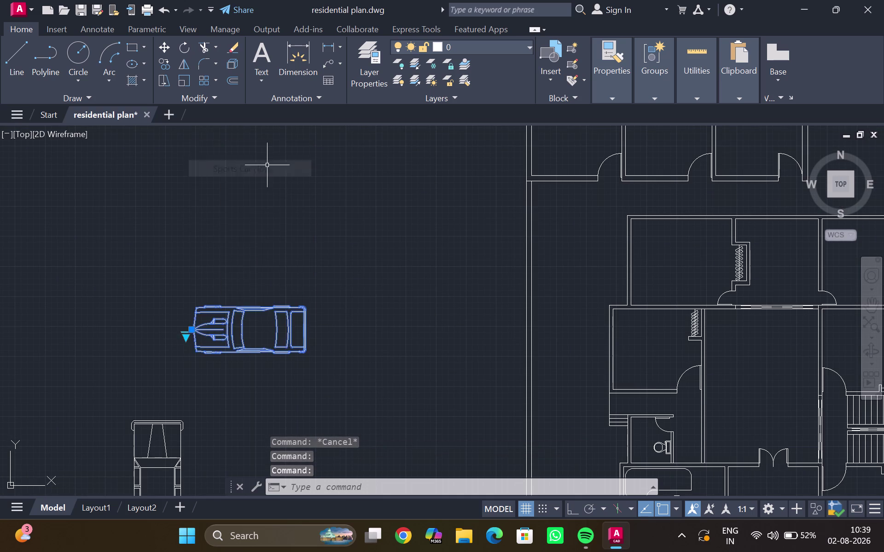
scroll(down, 3)
key(Escape)
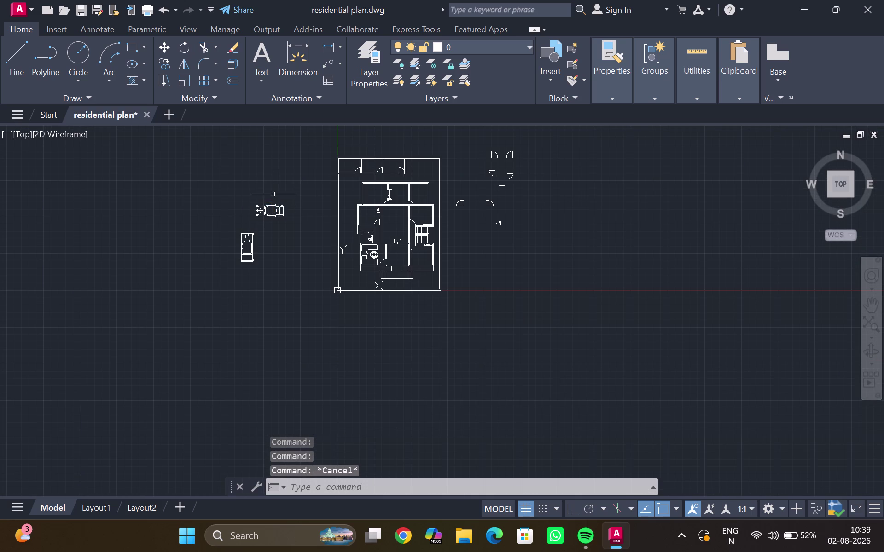
scroll(up, 3)
Rotate the Sedan (Top) car 270 degrees so it stands upright above the other car.
click(267, 218)
click(267, 209)
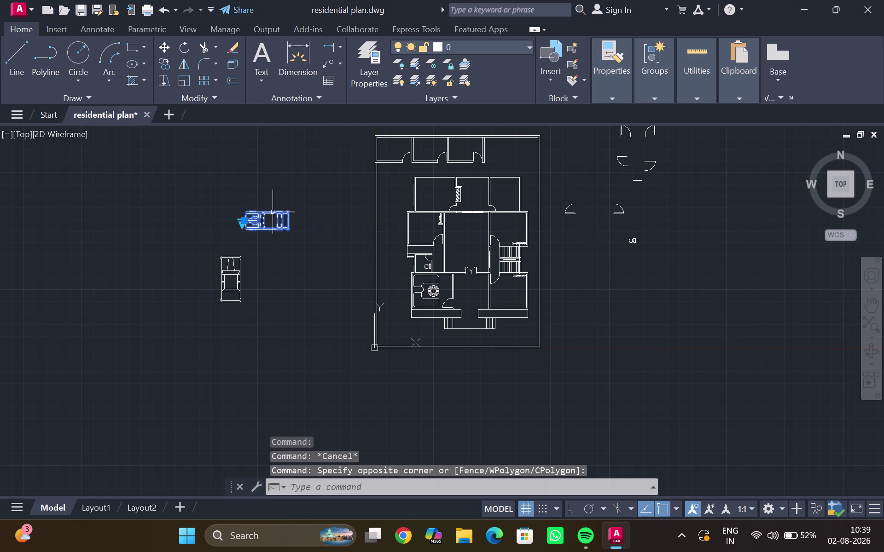
key(r)
key(o)
key(Return)
click(278, 218)
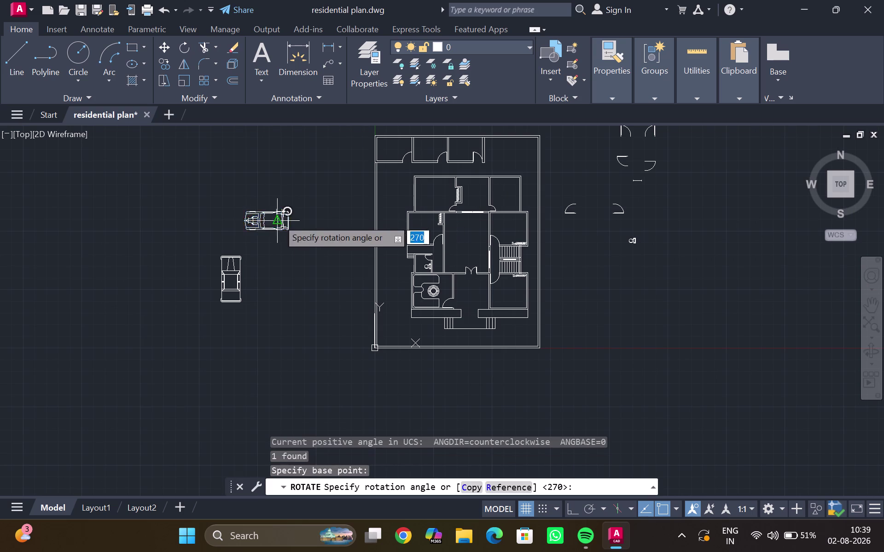
click(275, 279)
scroll(down, 3)
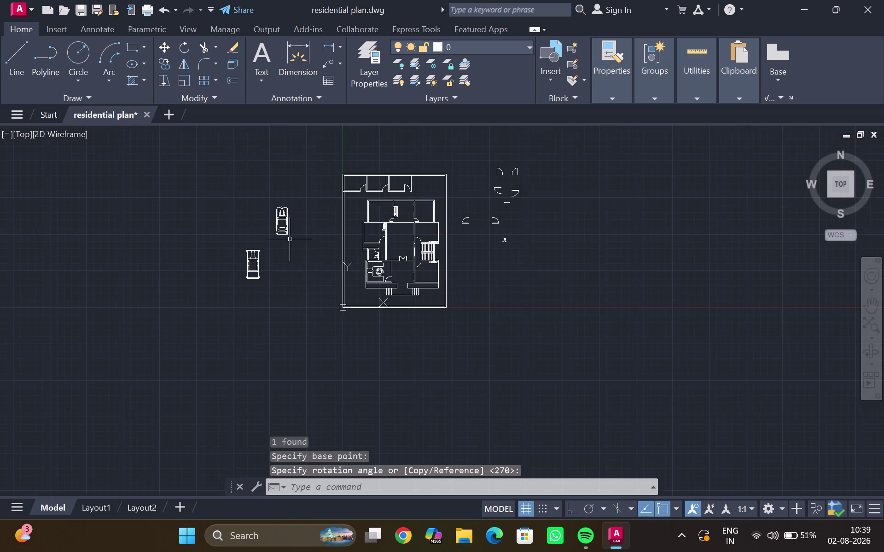
scroll(up, 3)
scroll(up, 3)
middle_drag(290, 238, 283, 306)
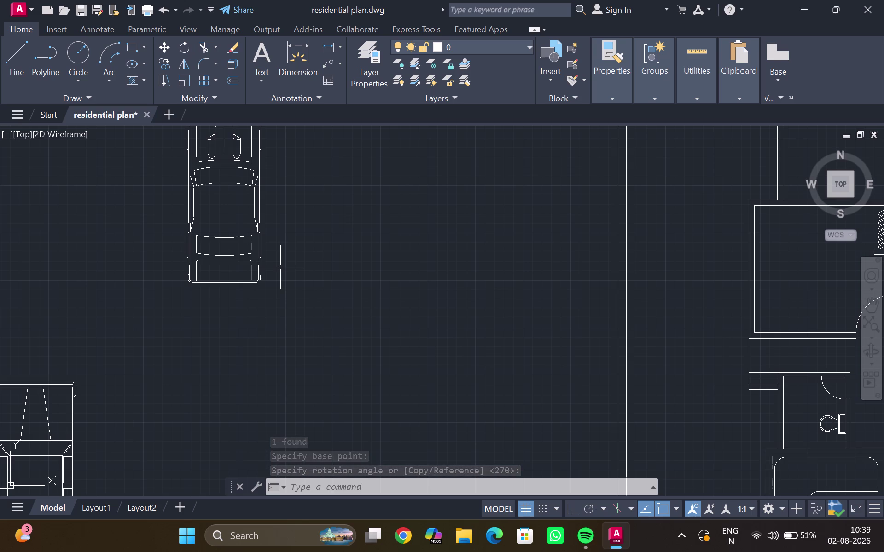
scroll(down, 3)
middle_drag(317, 212, 286, 219)
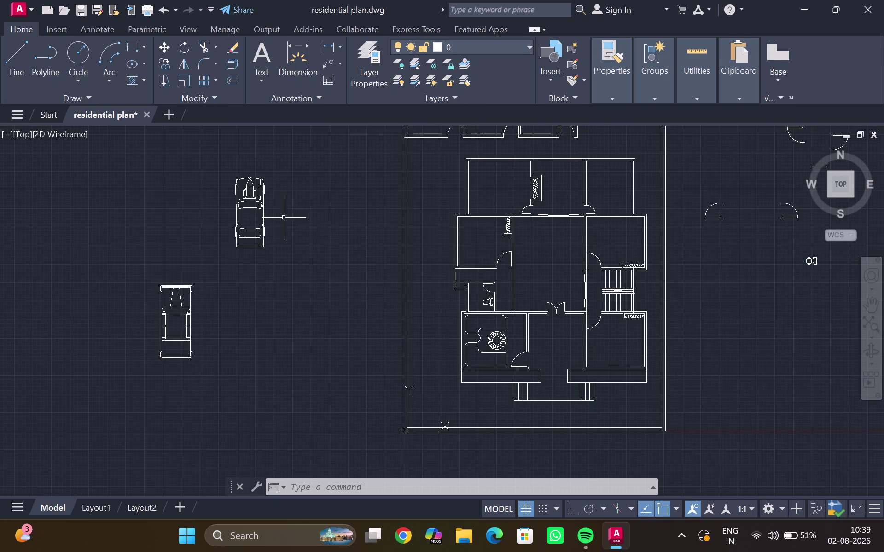
click(255, 215)
scroll(up, 3)
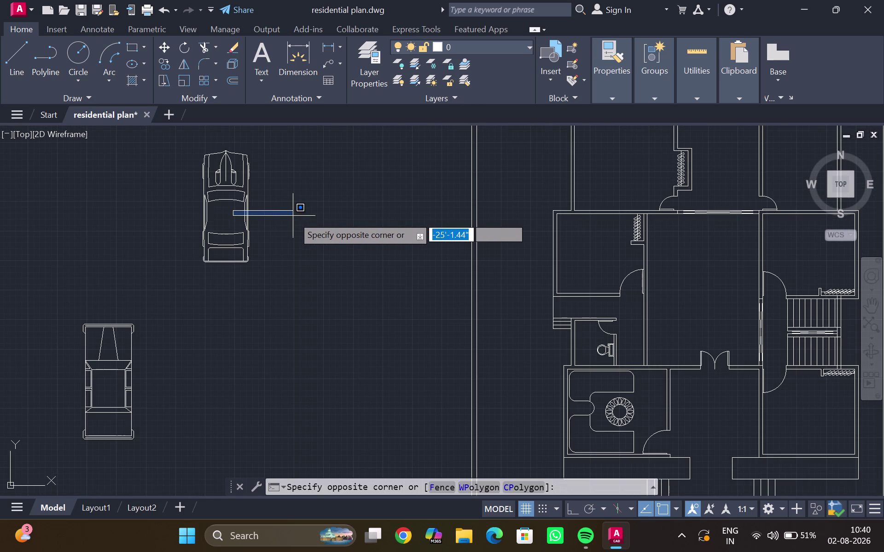
middle_click(293, 217)
middle_drag(353, 300, 340, 269)
middle_click(336, 241)
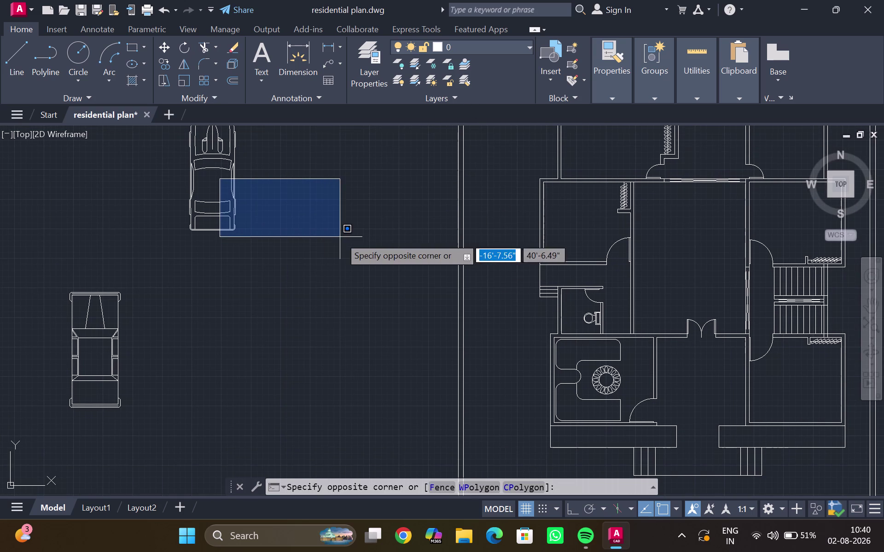
key(Escape)
scroll(down, 3)
middle_drag(362, 240, 314, 147)
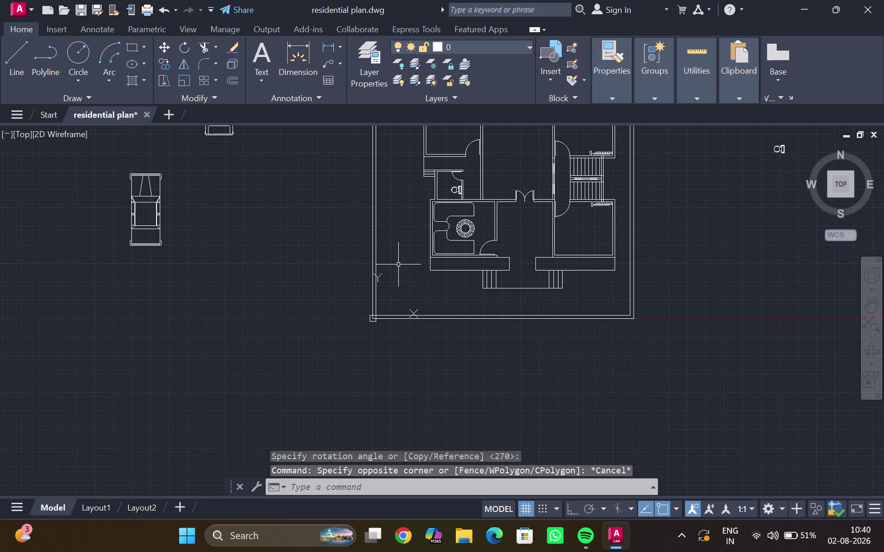
middle_drag(399, 266, 359, 183)
scroll(up, 3)
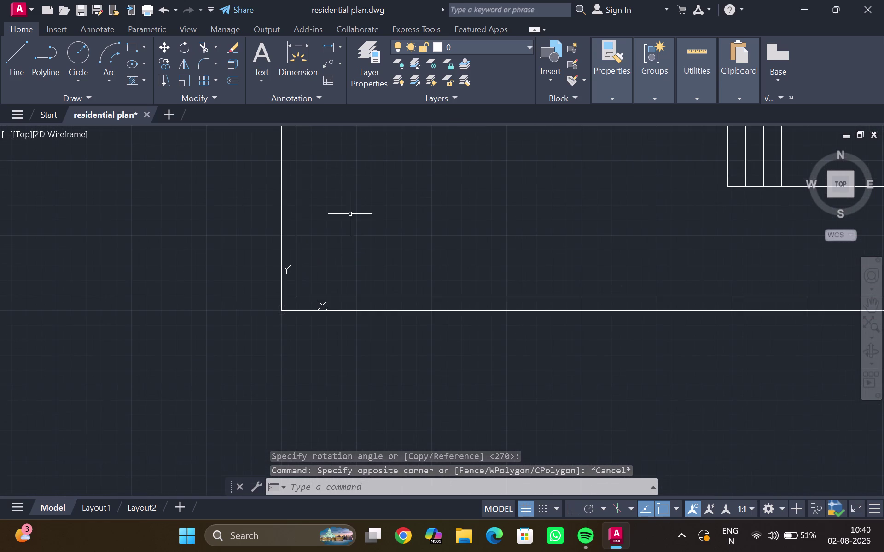
middle_drag(350, 214, 324, 172)
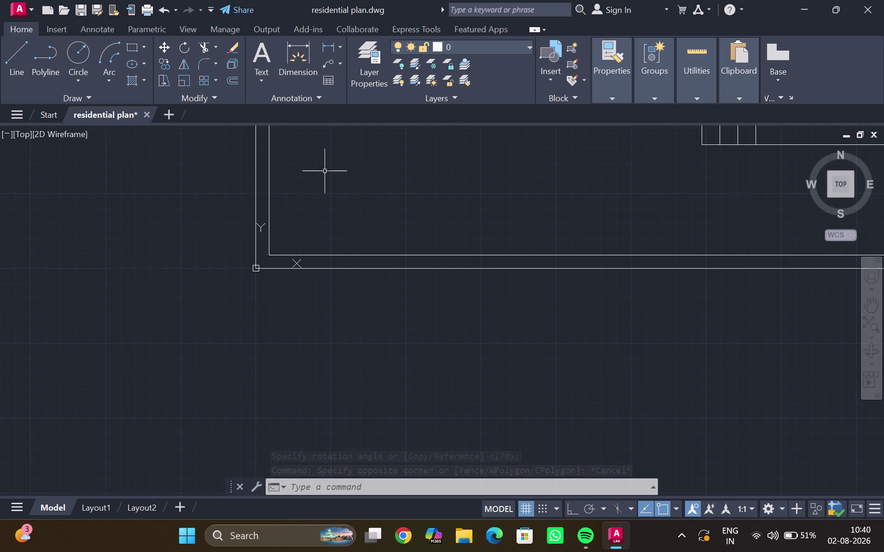
scroll(down, 3)
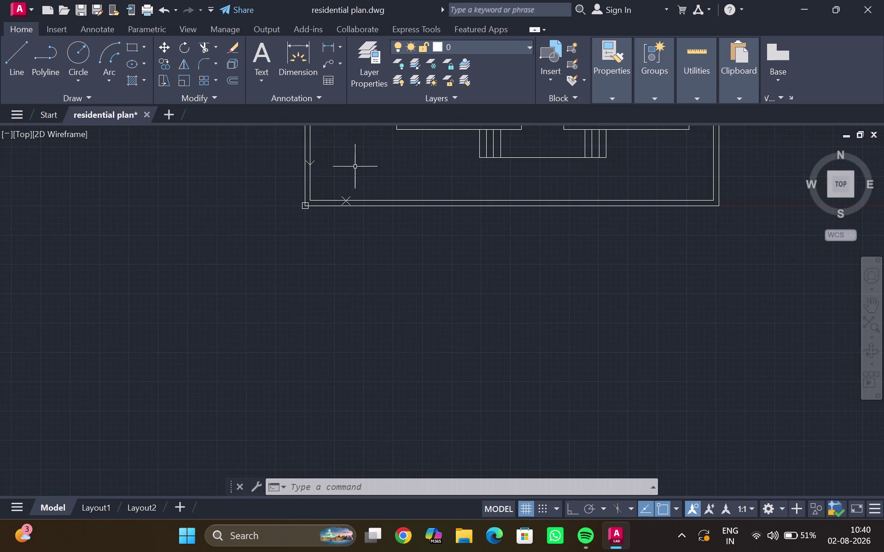
middle_drag(354, 166, 310, 195)
scroll(up, 3)
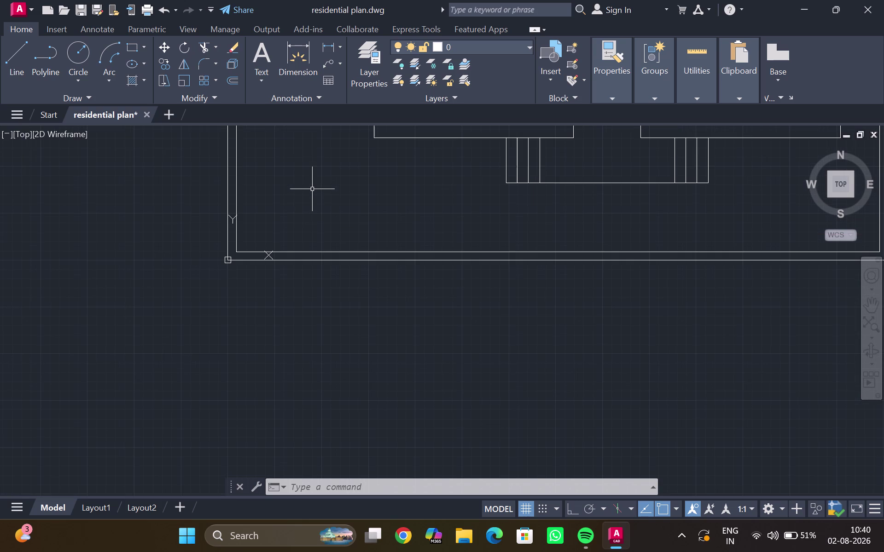
key(l)
key(Return)
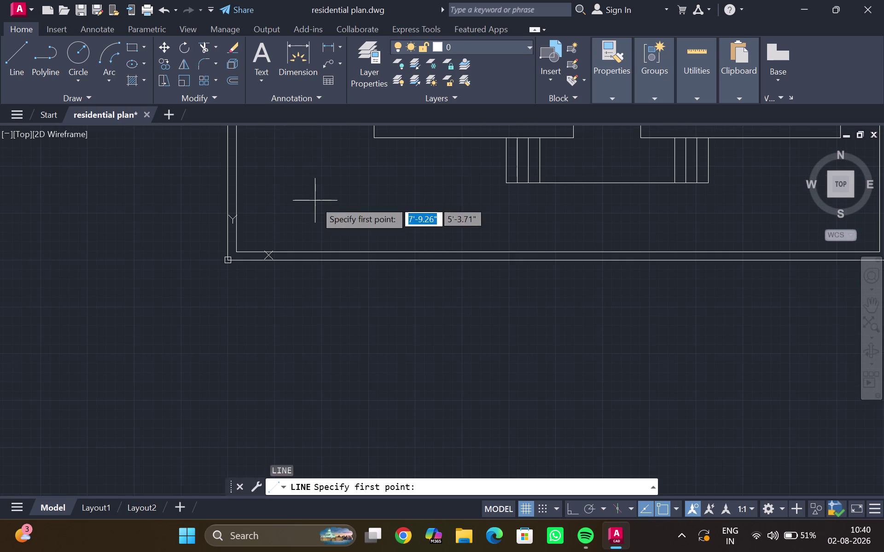
scroll(up, 3)
scroll(down, 3)
middle_drag(228, 284, 321, 229)
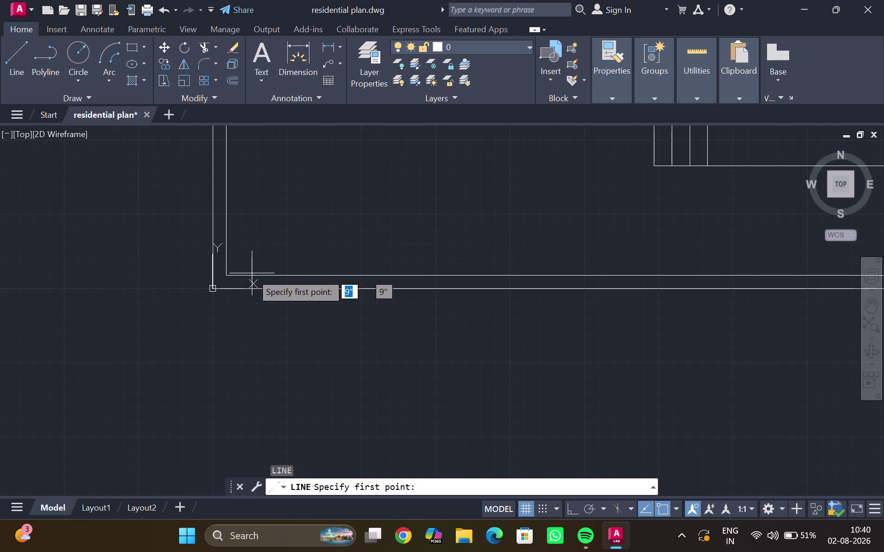
drag(229, 275, 234, 276)
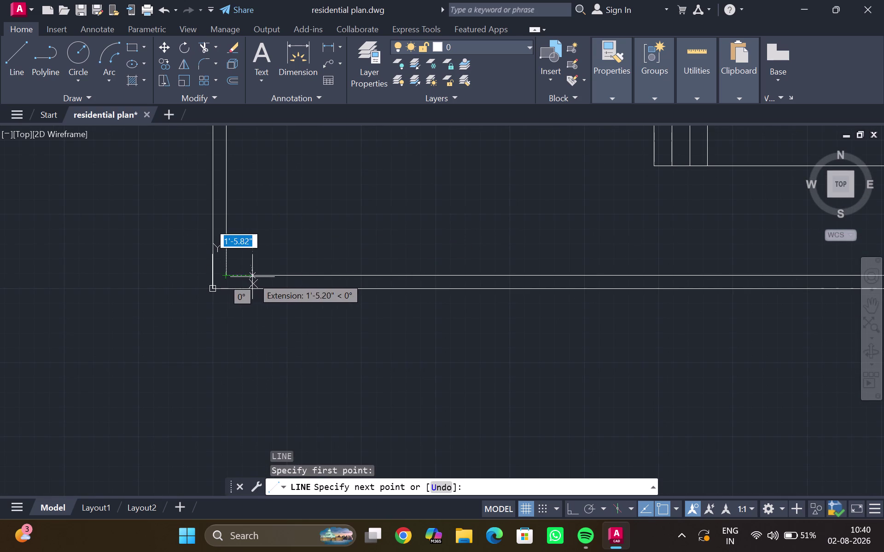
click(252, 277)
click(251, 291)
key(Escape)
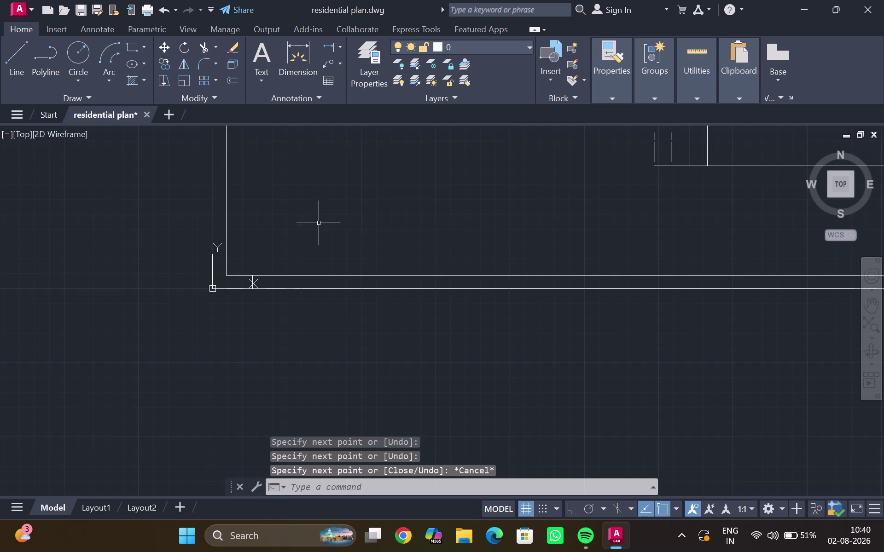
text(tr)
key(Return)
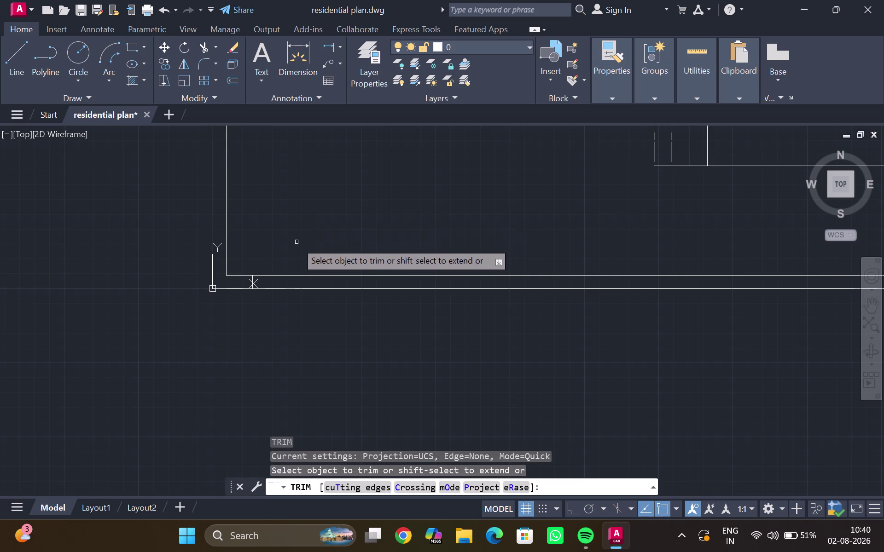
key(Escape)
scroll(down, 3)
middle_drag(423, 230, 254, 266)
scroll(down, 3)
middle_drag(536, 215, 351, 280)
scroll(down, 3)
middle_drag(386, 237, 388, 248)
scroll(down, 3)
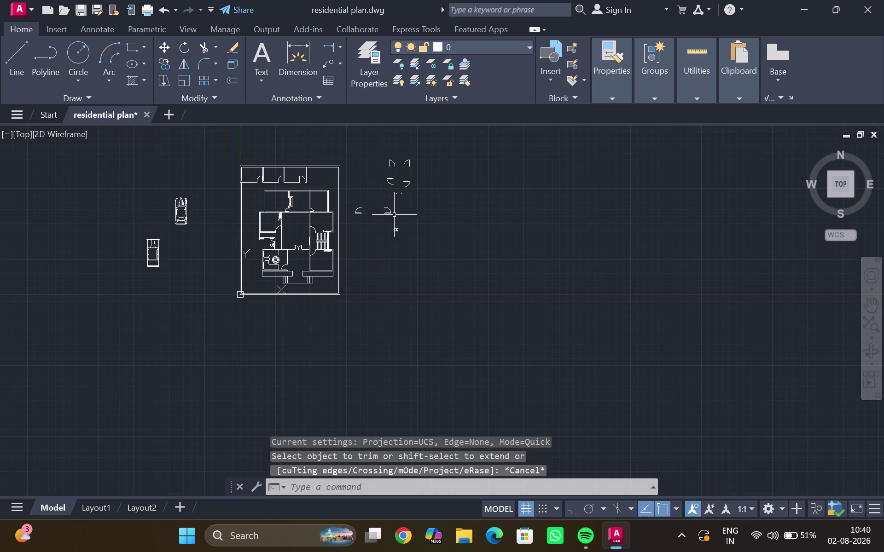
Select a spare door swing outside the plan and copy it from its hinge.
scroll(up, 3)
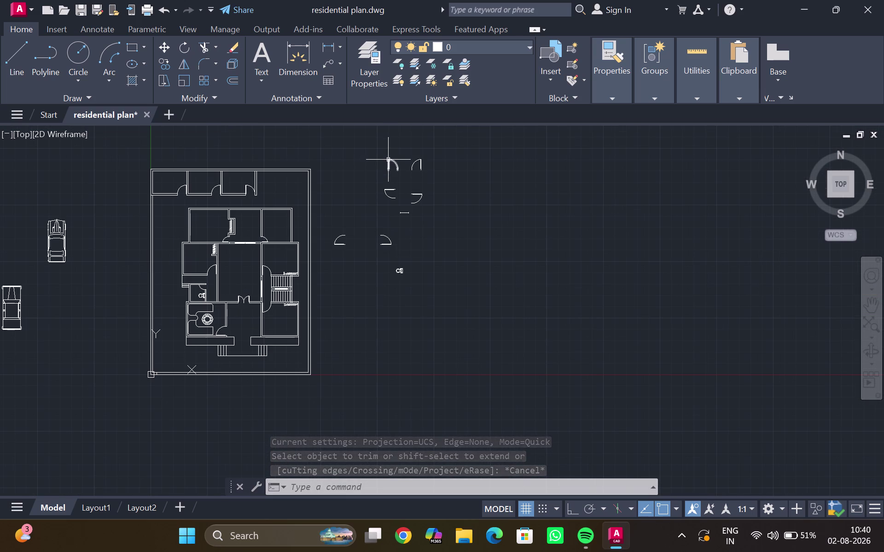
click(386, 163)
scroll(up, 3)
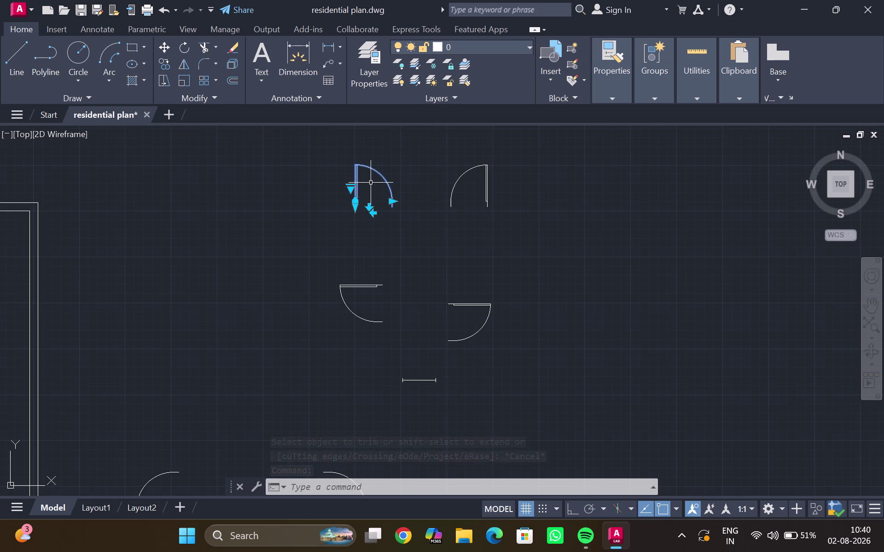
scroll(up, 3)
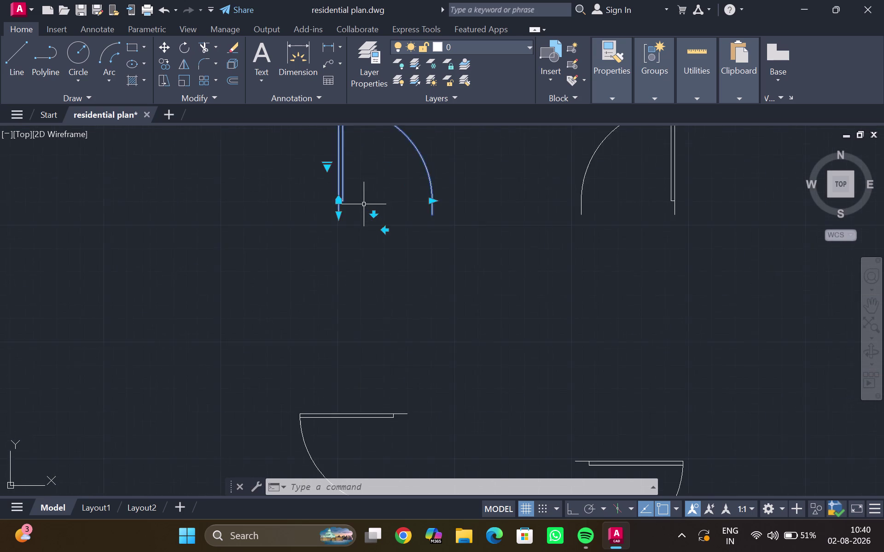
scroll(up, 3)
key(c)
key(o)
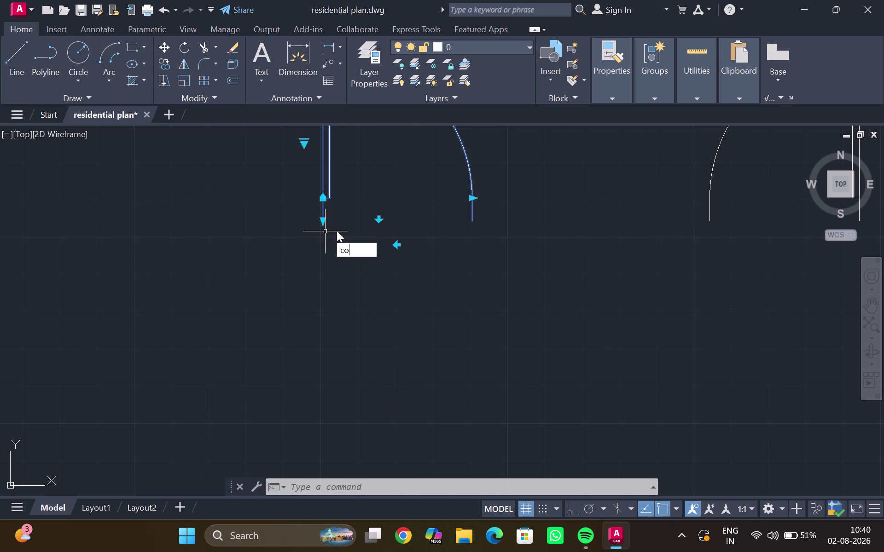
key(Return)
click(321, 223)
Place the door copy inside the plan's bottom-left boundary corner.
scroll(down, 3)
middle_drag(243, 299, 566, 111)
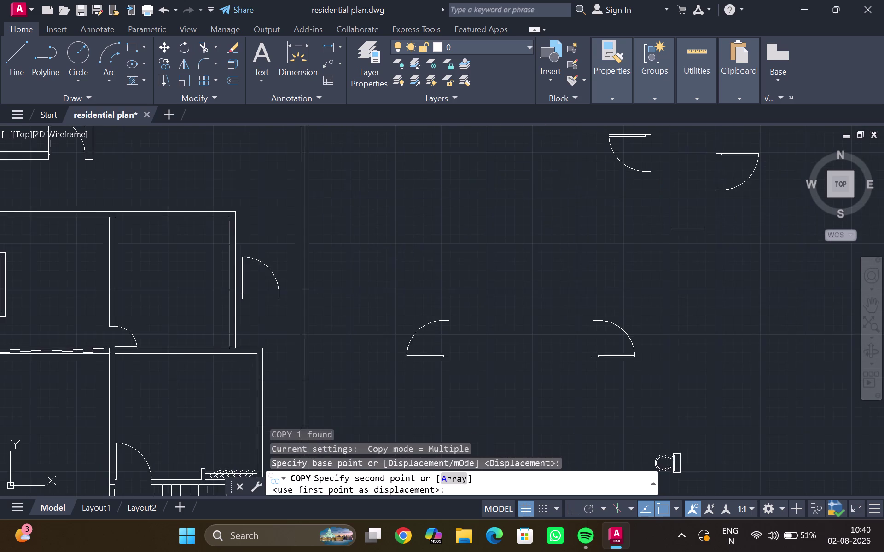
scroll(down, 3)
middle_drag(213, 323, 612, 70)
scroll(down, 3)
scroll(up, 3)
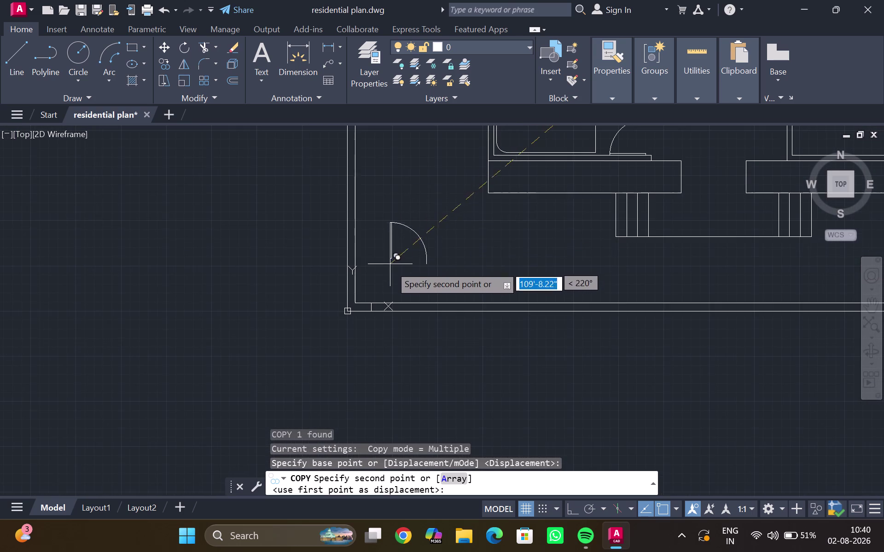
scroll(up, 3)
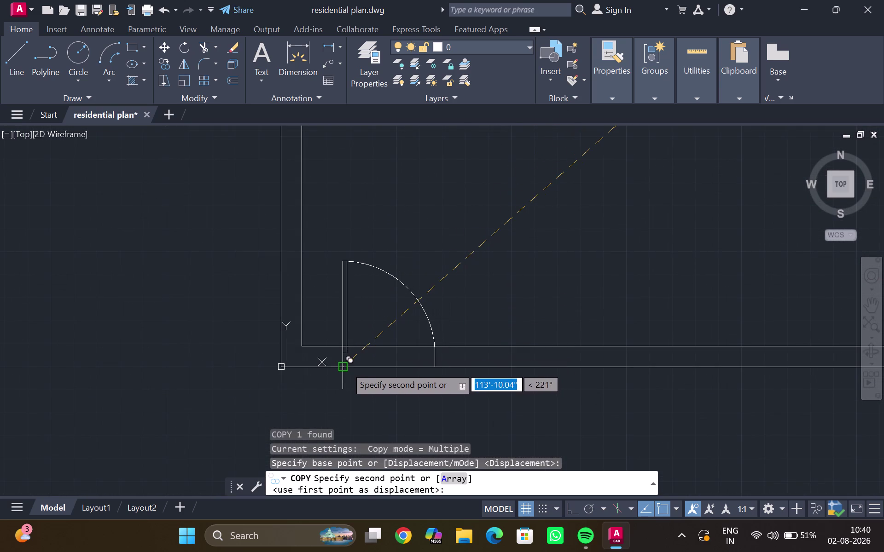
click(345, 366)
scroll(down, 3)
key(Escape)
scroll(down, 3)
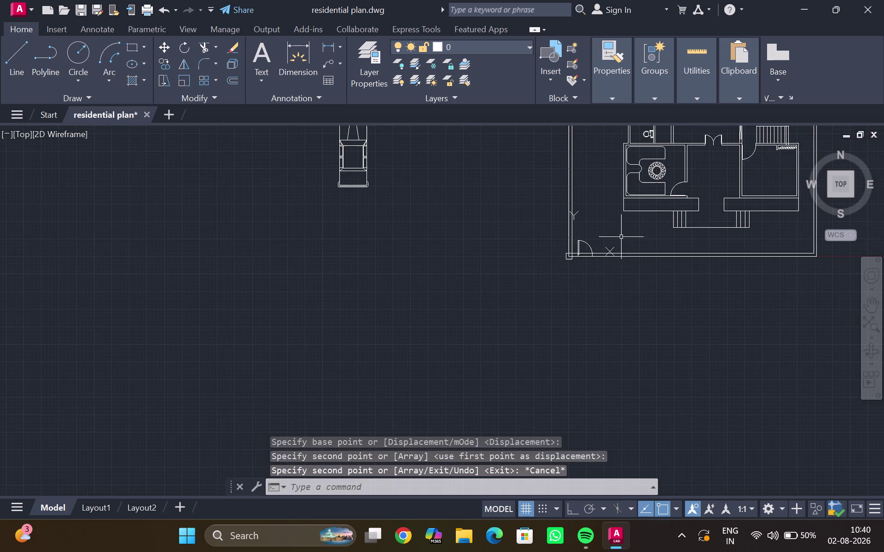
middle_drag(633, 236, 462, 251)
scroll(down, 3)
middle_drag(523, 132, 382, 331)
scroll(down, 3)
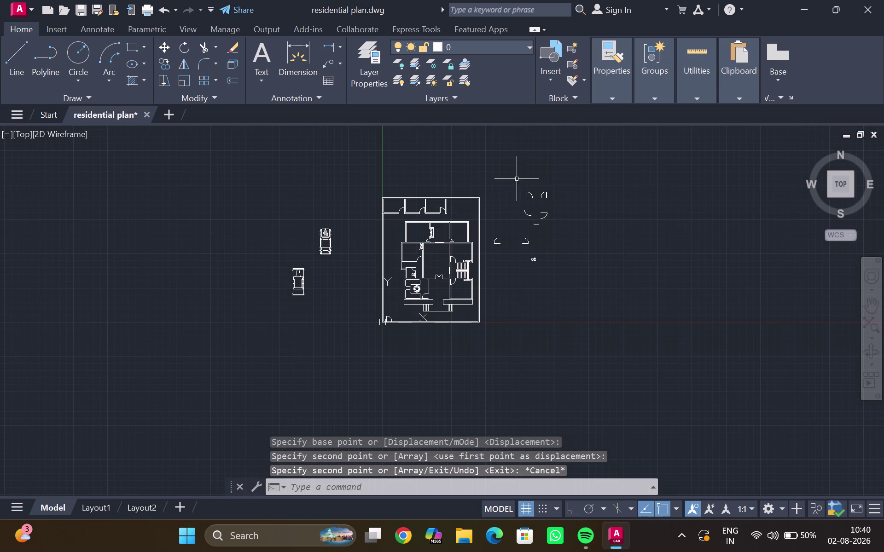
click(545, 197)
key(c)
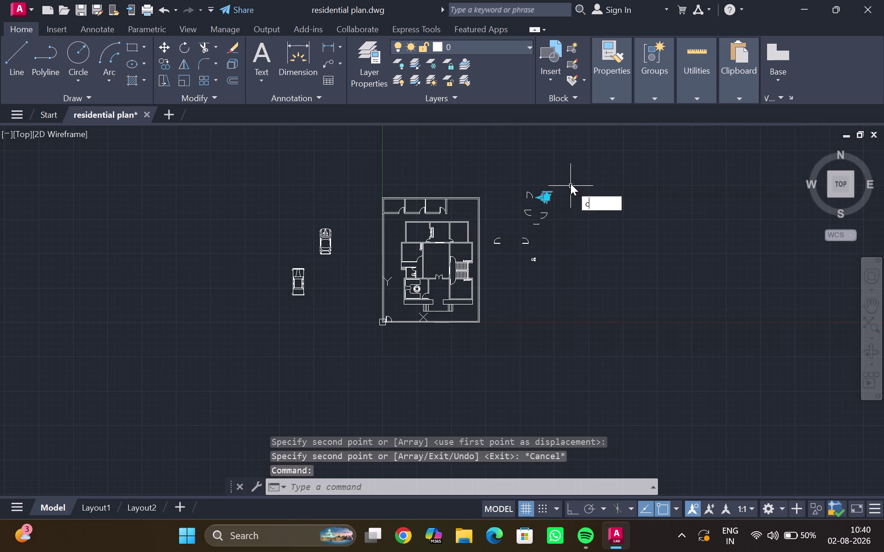
key(o)
key(Return)
scroll(up, 3)
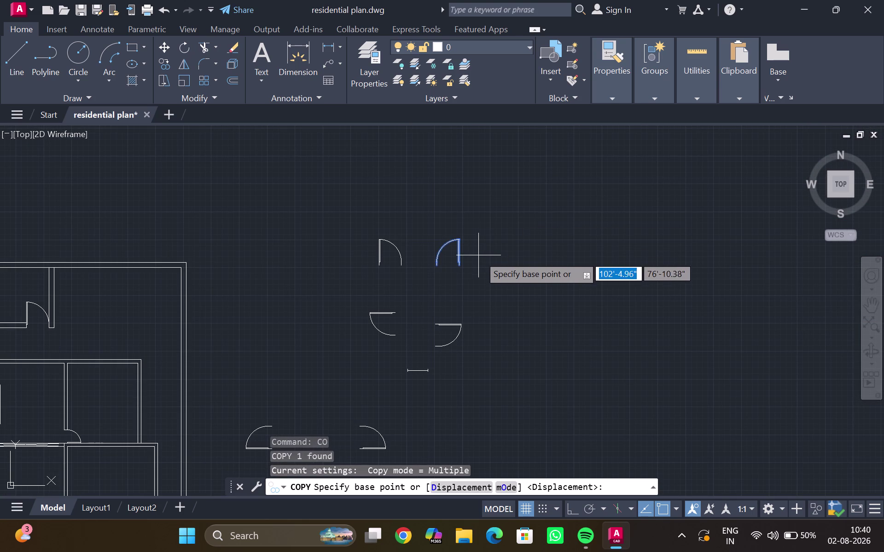
click(462, 267)
scroll(down, 3)
middle_drag(376, 322, 565, 154)
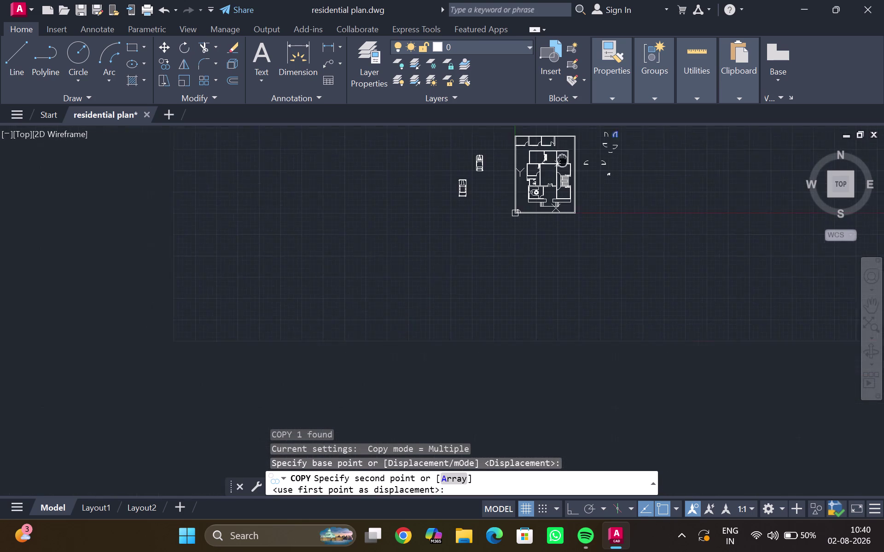
middle_drag(565, 154, 569, 146)
scroll(up, 3)
scroll(up, 3)
middle_drag(547, 141, 473, 281)
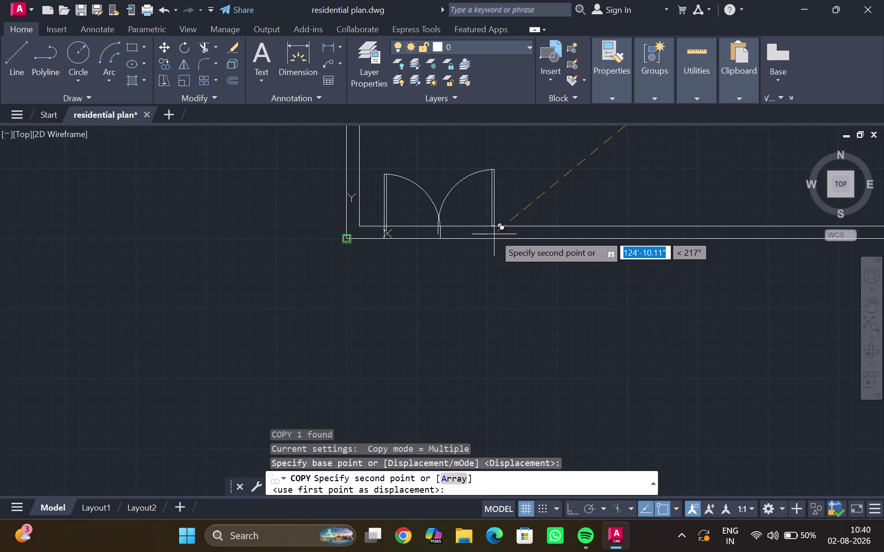
click(498, 238)
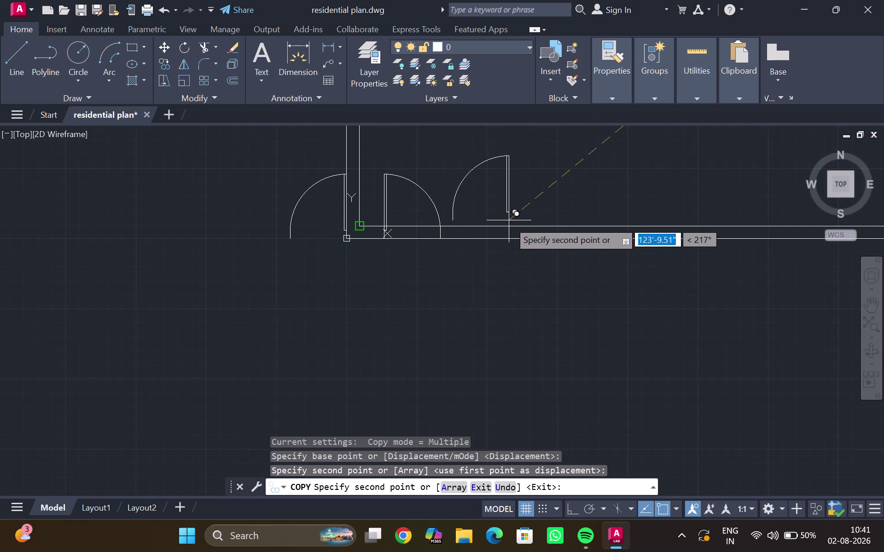
key(Escape)
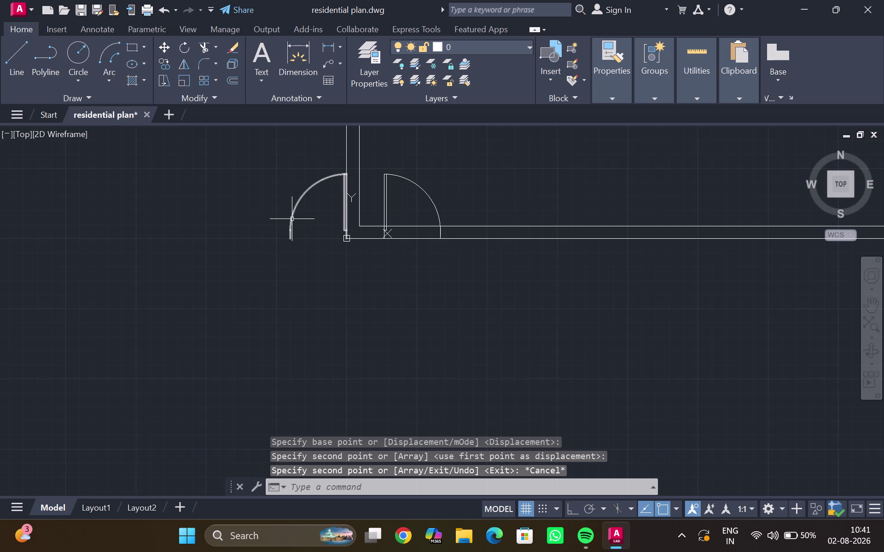
click(292, 219)
key(m)
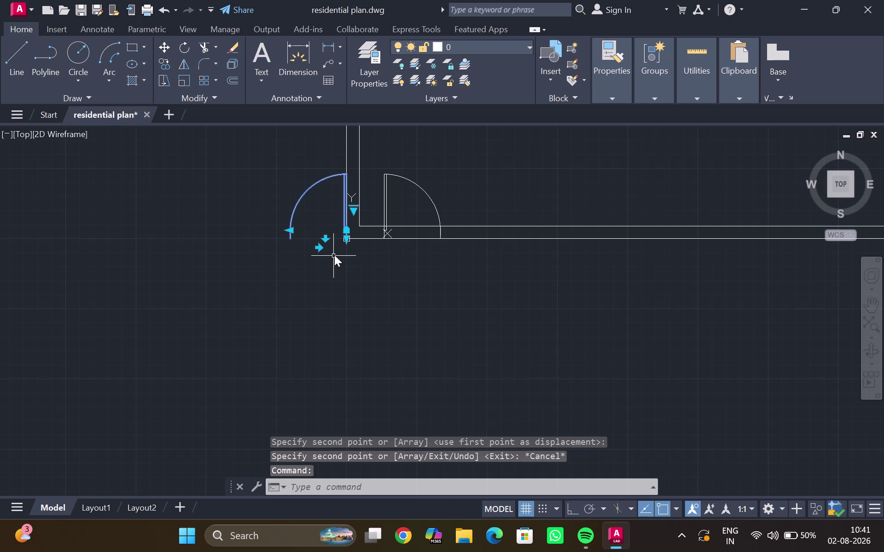
key(Return)
click(289, 240)
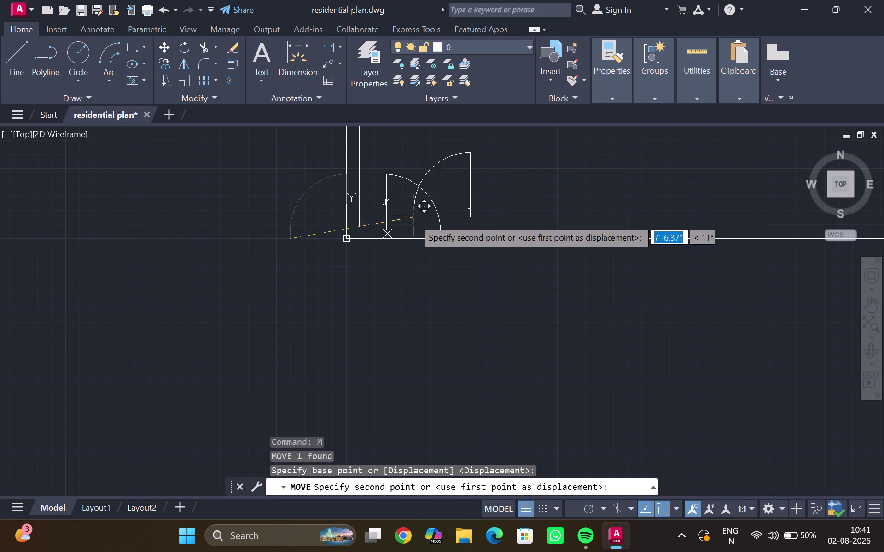
scroll(up, 3)
click(442, 226)
scroll(up, 3)
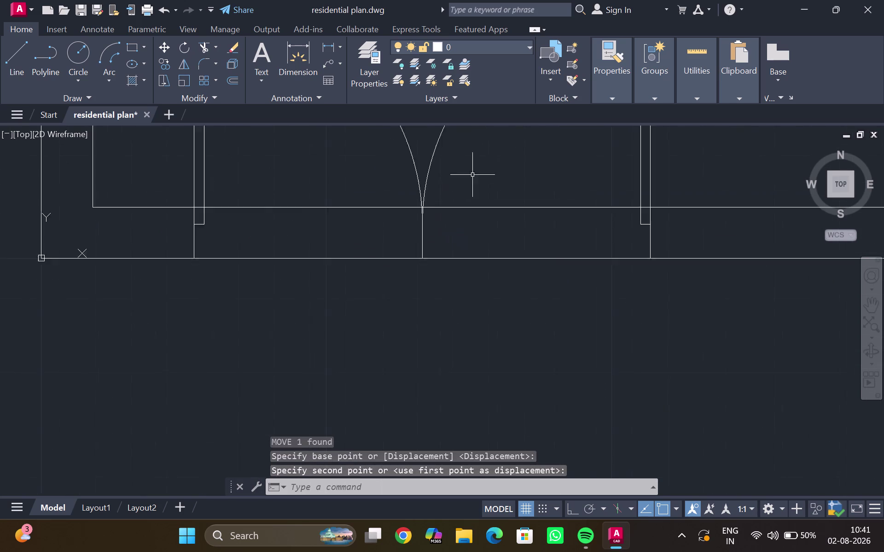
scroll(down, 3)
scroll(down, 3)
middle_drag(480, 183, 367, 266)
key(Escape)
scroll(down, 3)
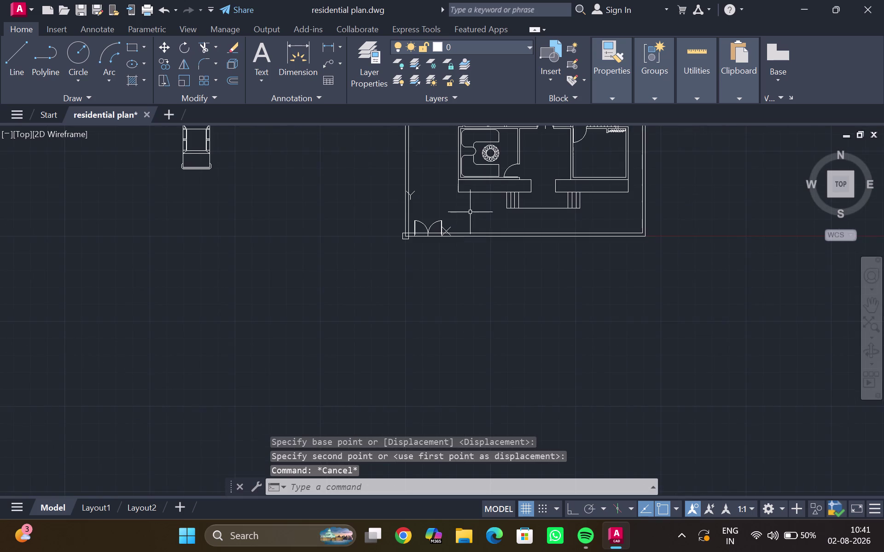
middle_drag(476, 211, 397, 221)
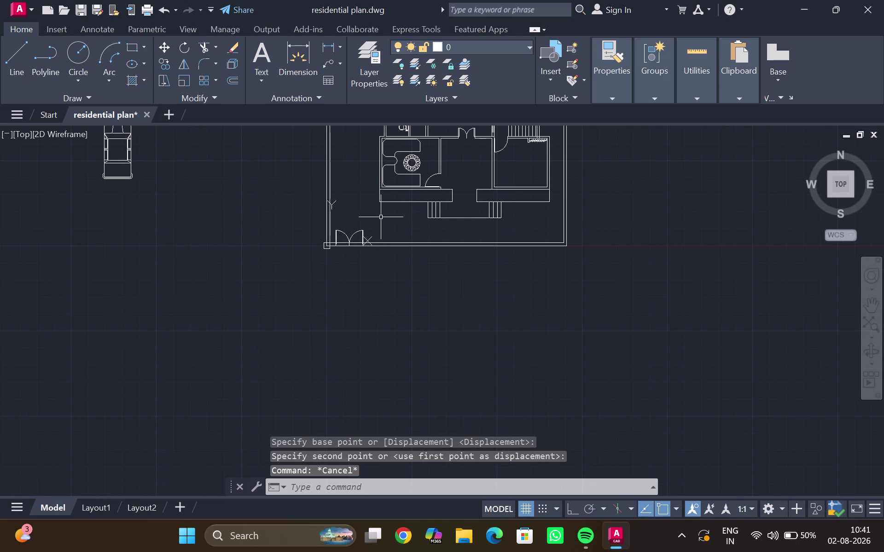
scroll(down, 3)
scroll(up, 3)
scroll(up, 3)
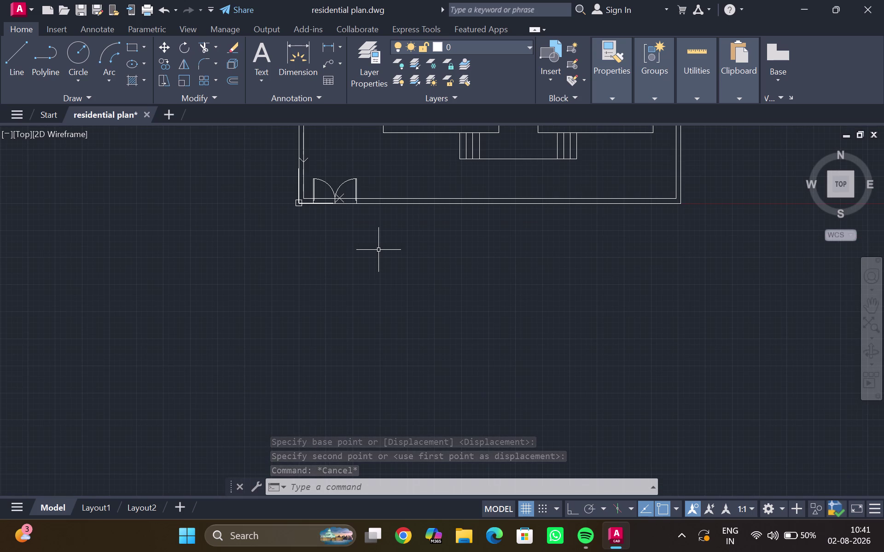
scroll(up, 3)
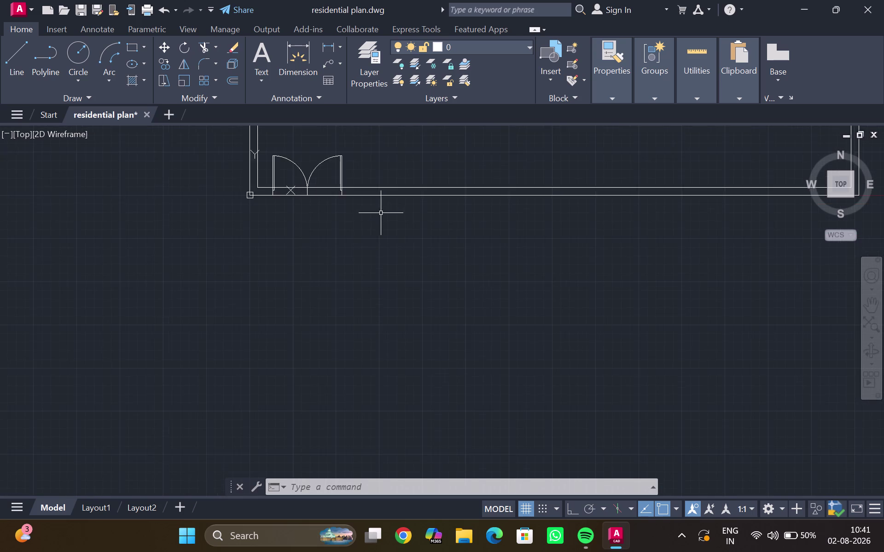
scroll(up, 3)
middle_drag(382, 211, 366, 267)
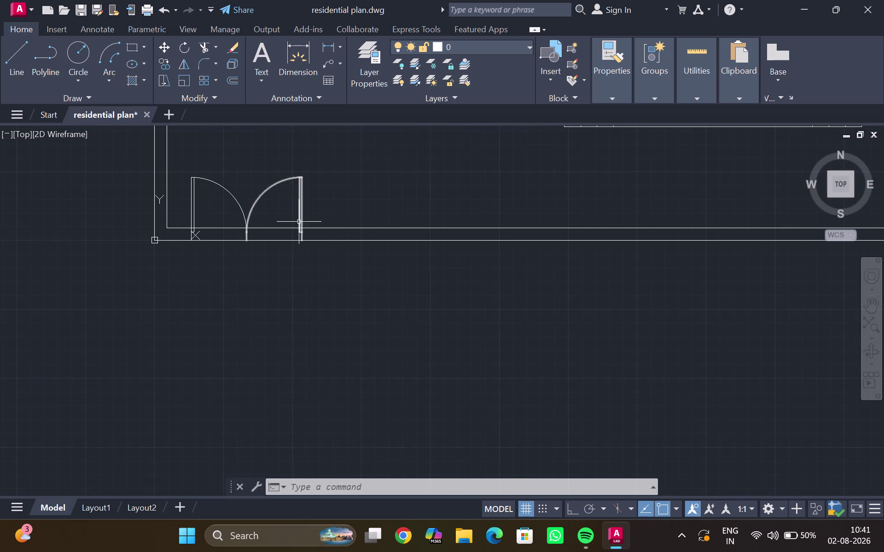
Copy the double door's right leaf from the wall corner, with object snap off.
click(298, 221)
text(co)
key(Return)
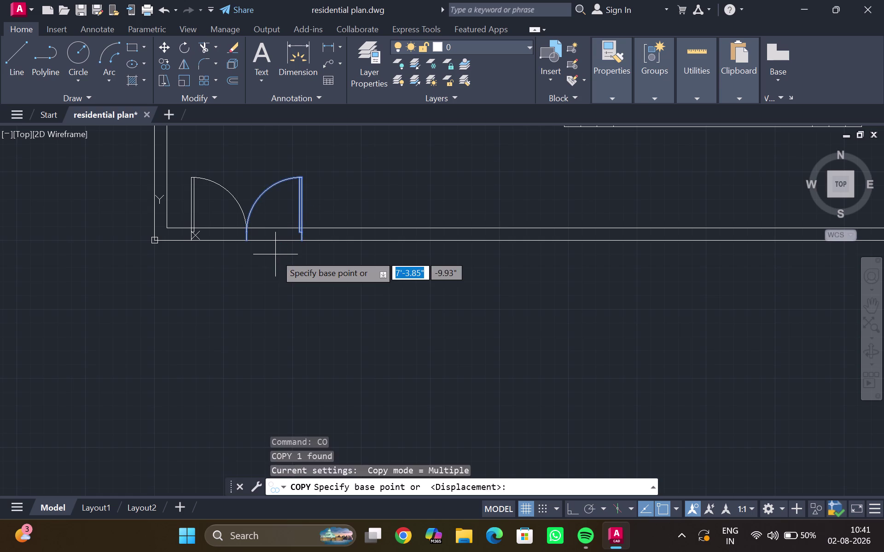
click(300, 238)
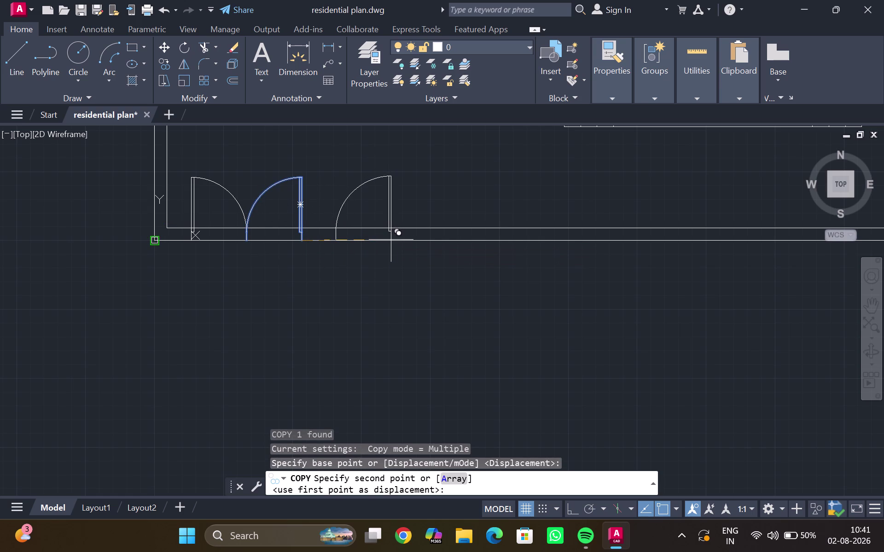
click(664, 506)
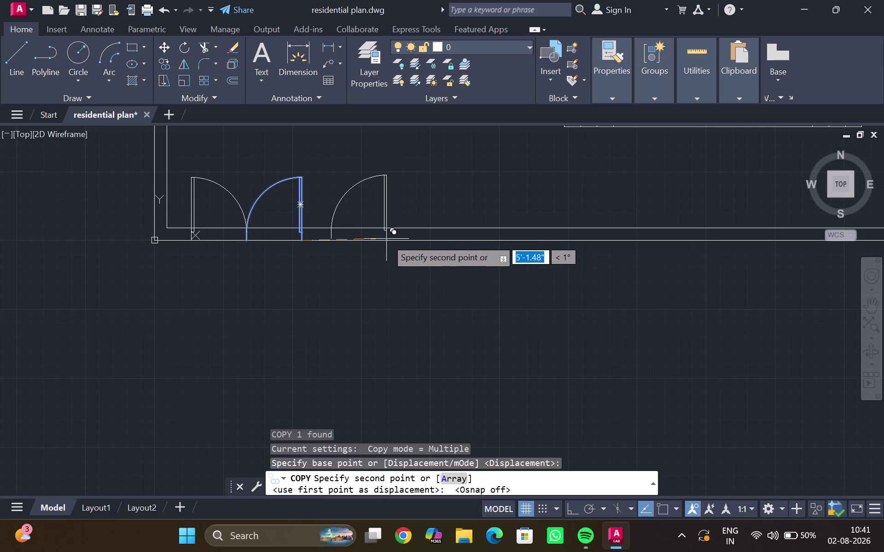
Place the door leaf copy just right of the double door on the front wall.
scroll(up, 3)
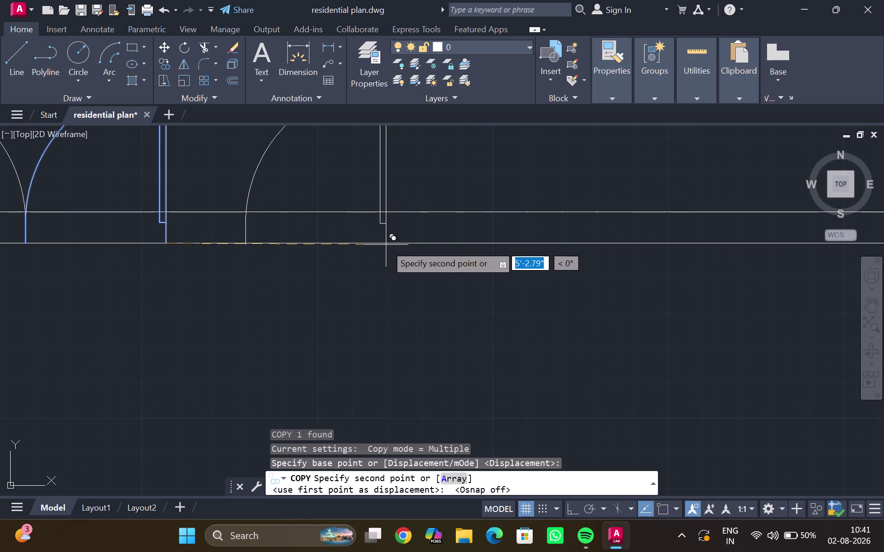
scroll(up, 3)
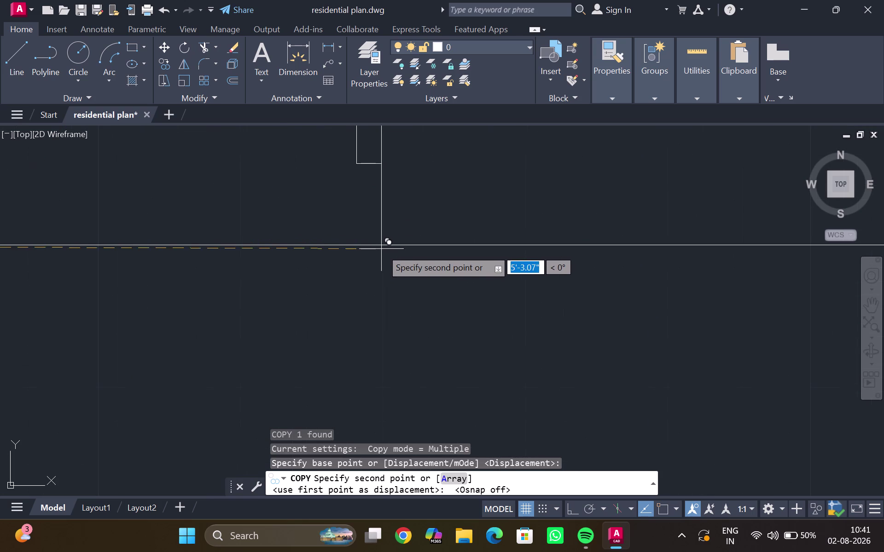
middle_click(383, 246)
right_click(383, 245)
click(383, 246)
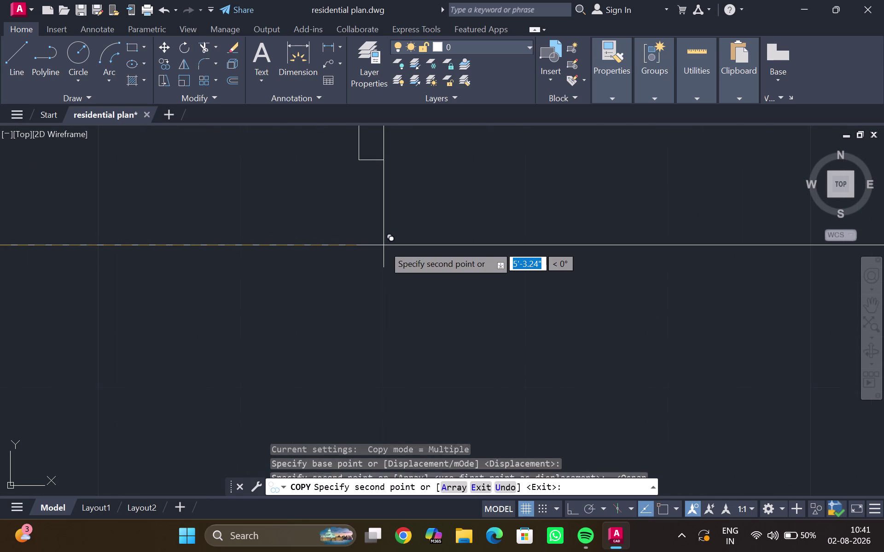
right_click(384, 245)
click(424, 222)
scroll(down, 3)
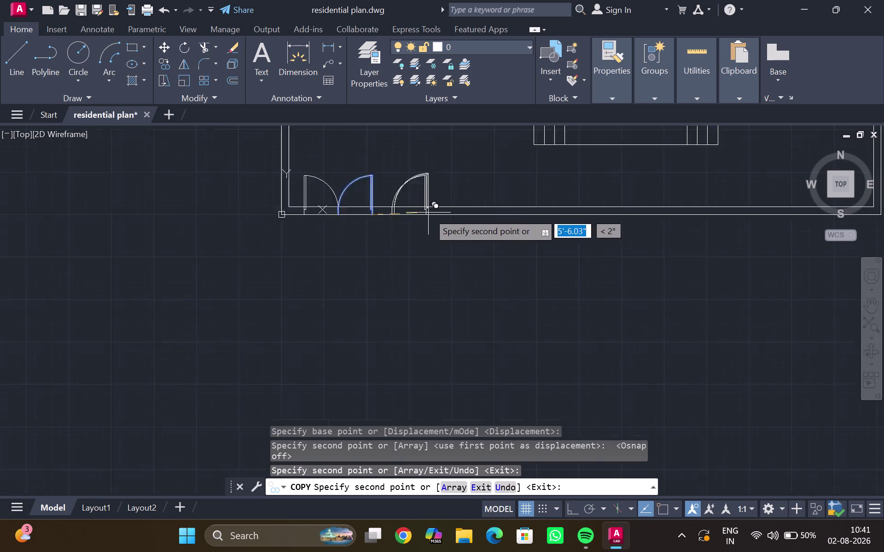
key(Escape)
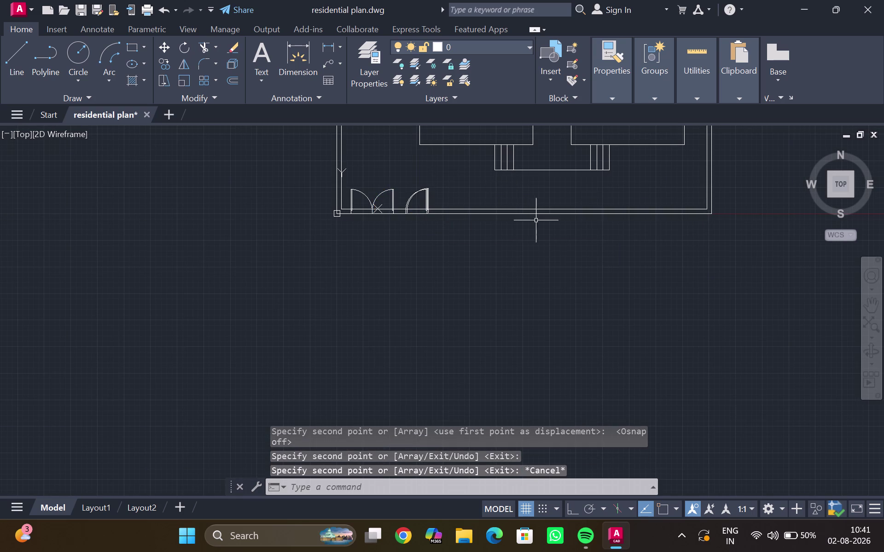
scroll(down, 3)
scroll(up, 3)
middle_drag(539, 221, 363, 229)
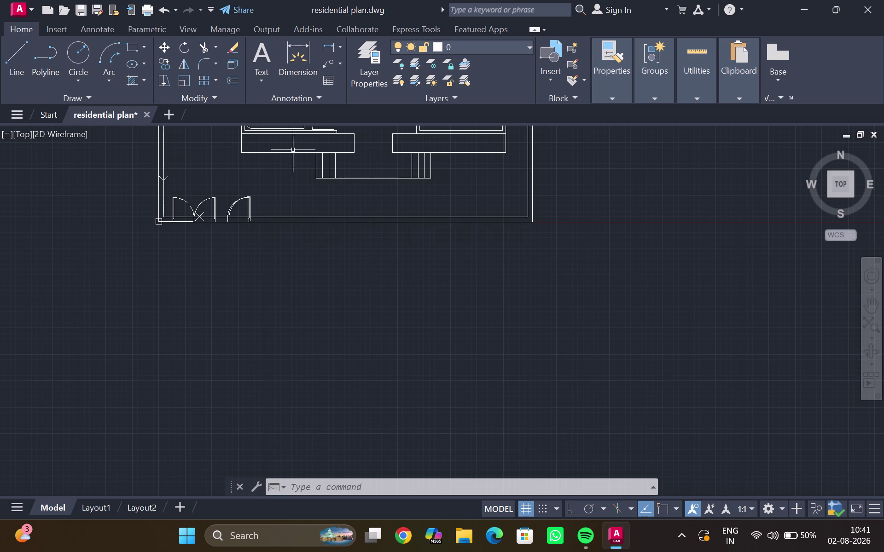
Select both leaves of the entrance double door and start a copy (CO).
click(209, 203)
click(206, 196)
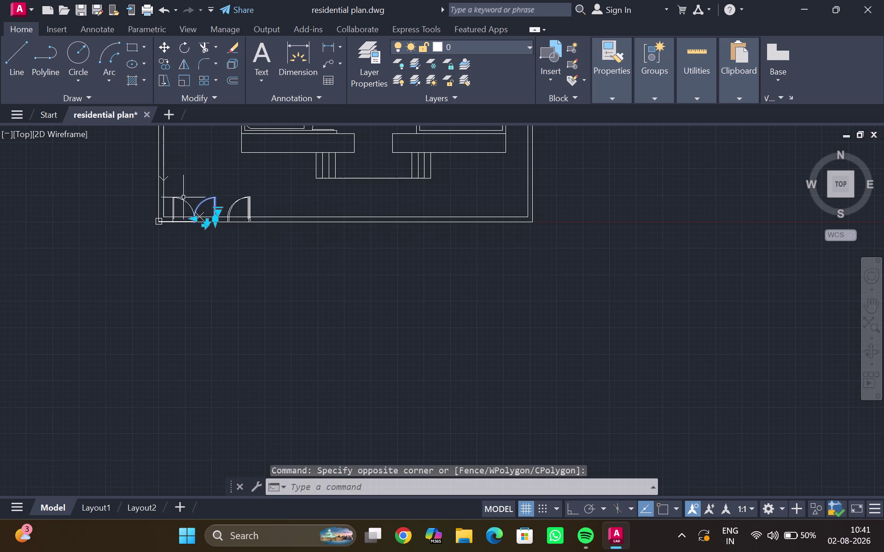
click(176, 198)
key(m)
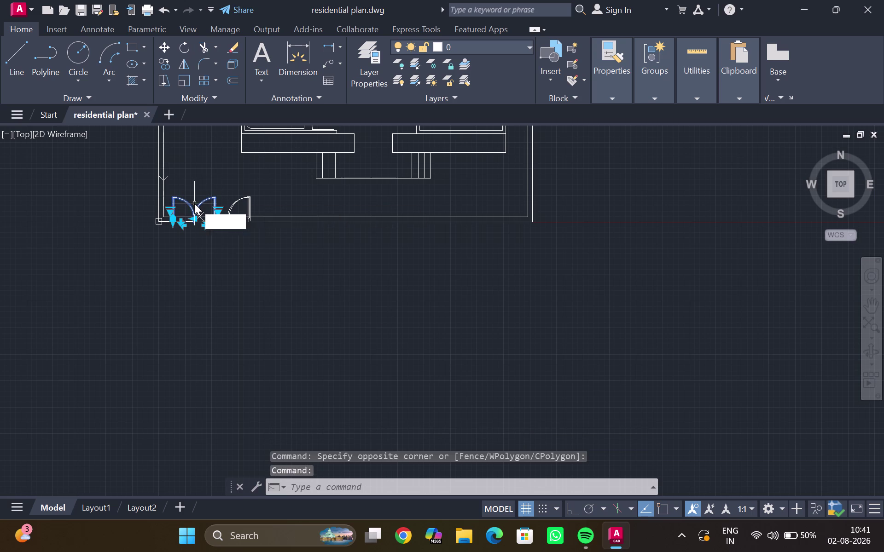
key(BackSpace)
text(c)
text(o)
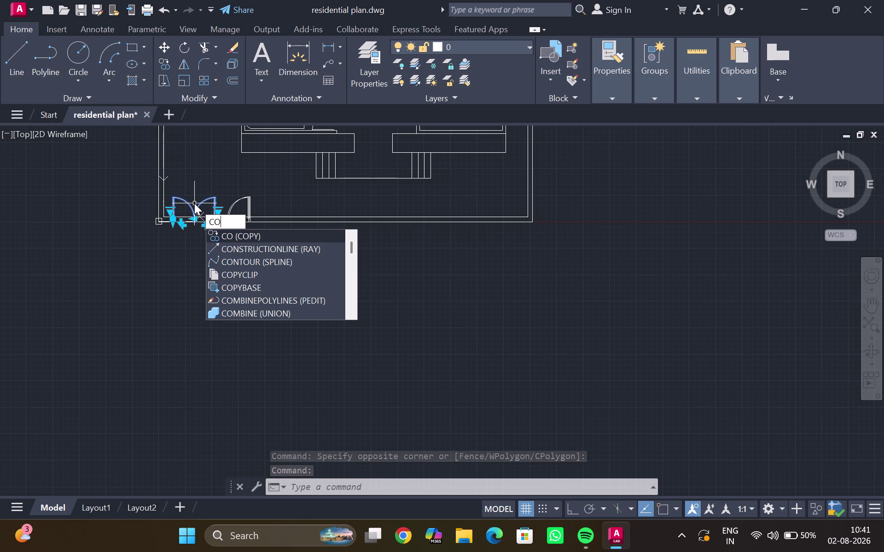
key(Return)
With object snap on, set the copy's base point at the double door's right end.
scroll(up, 3)
middle_drag(186, 226, 202, 223)
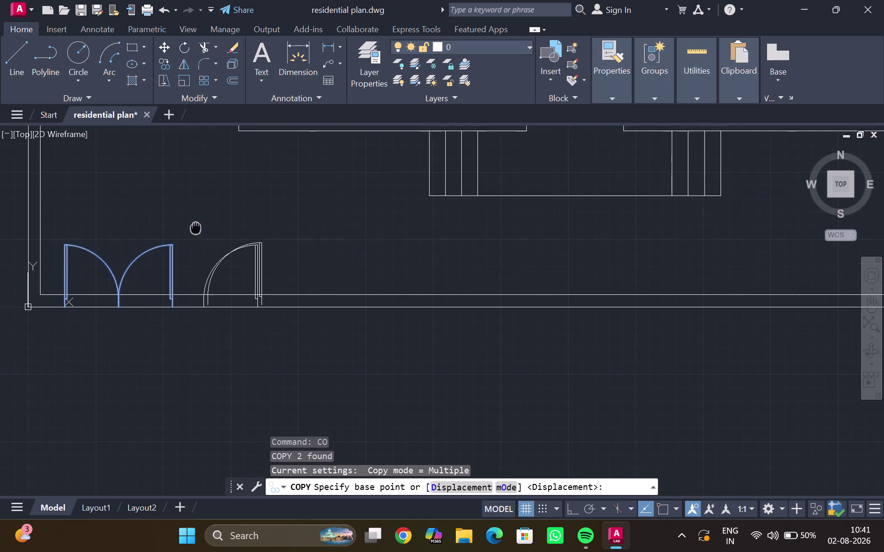
middle_drag(202, 223, 348, 168)
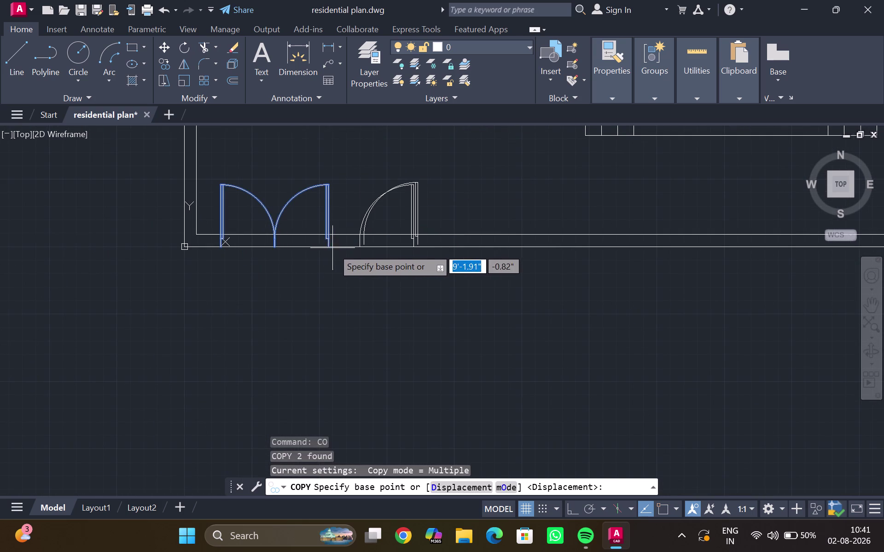
click(667, 507)
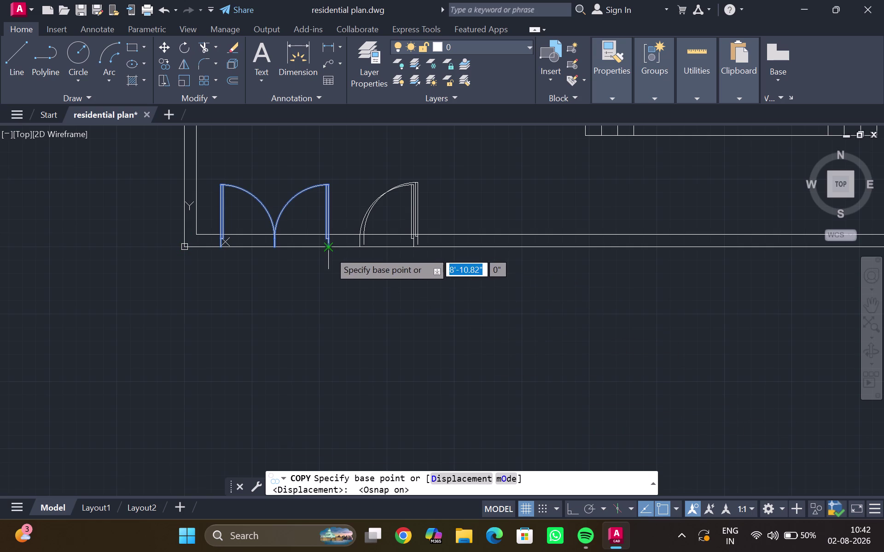
click(329, 251)
Place the double-door copy near the front wall's right corner and end copying.
scroll(down, 3)
middle_drag(652, 305, 501, 301)
middle_drag(740, 333, 421, 246)
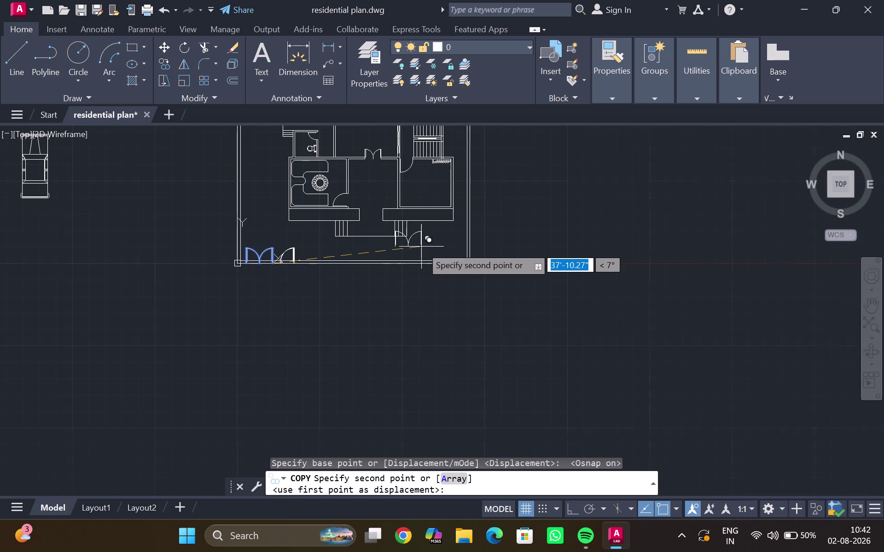
scroll(up, 3)
scroll(up, 3)
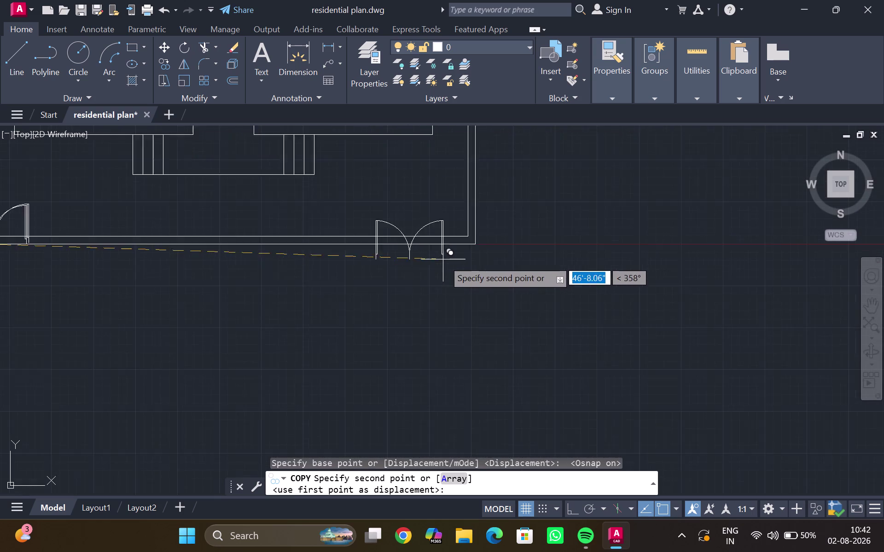
scroll(up, 3)
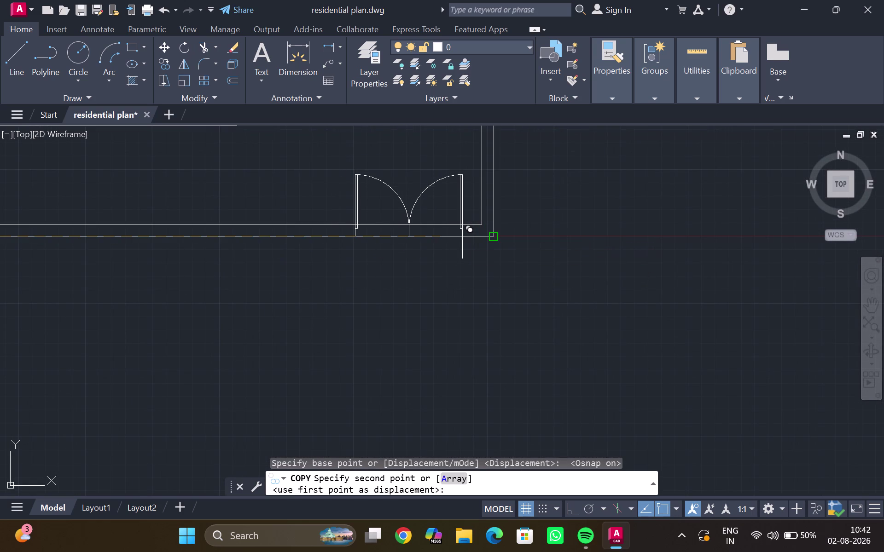
click(666, 507)
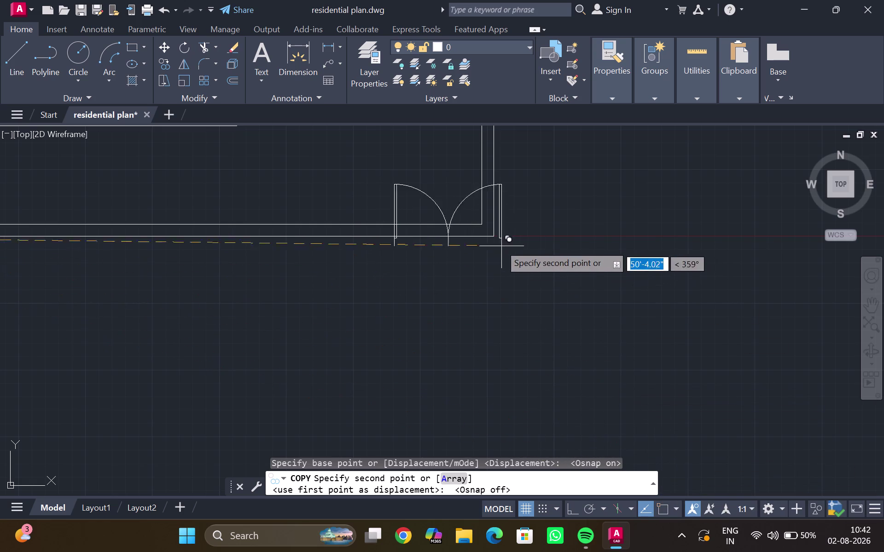
scroll(up, 3)
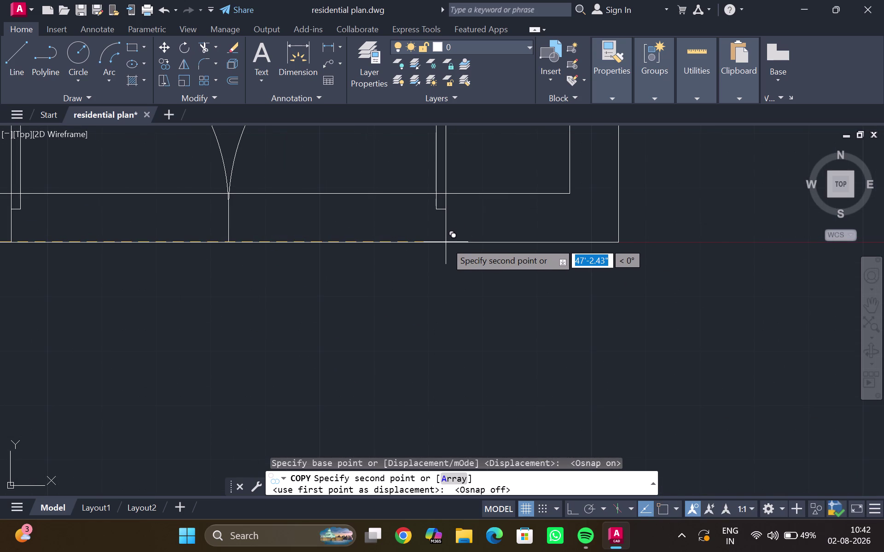
scroll(up, 3)
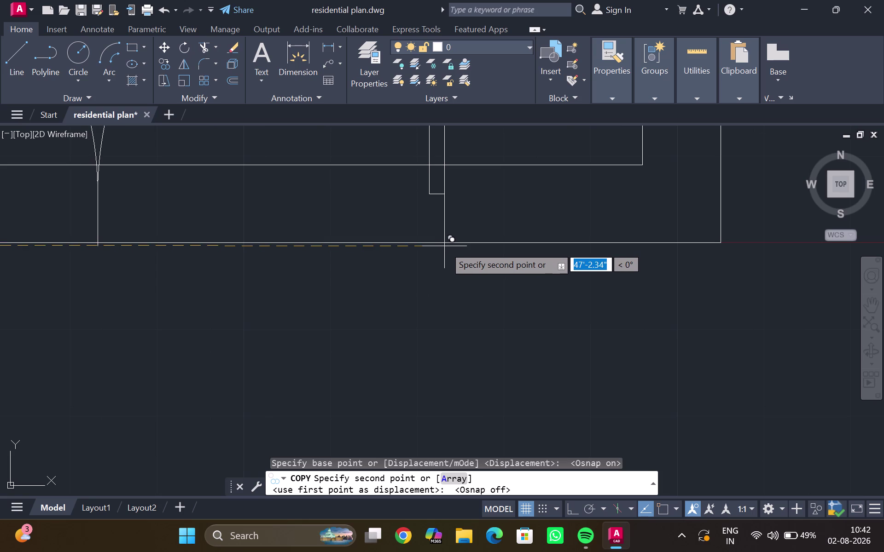
scroll(up, 3)
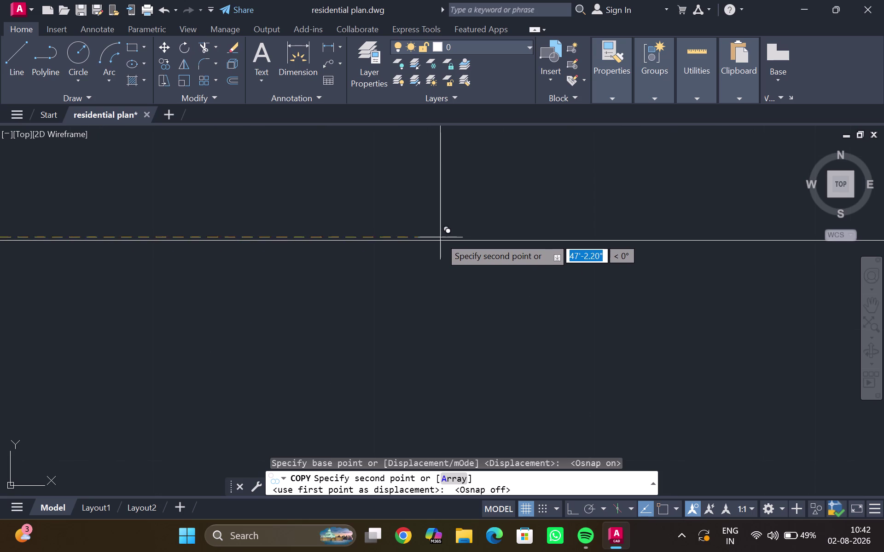
scroll(up, 3)
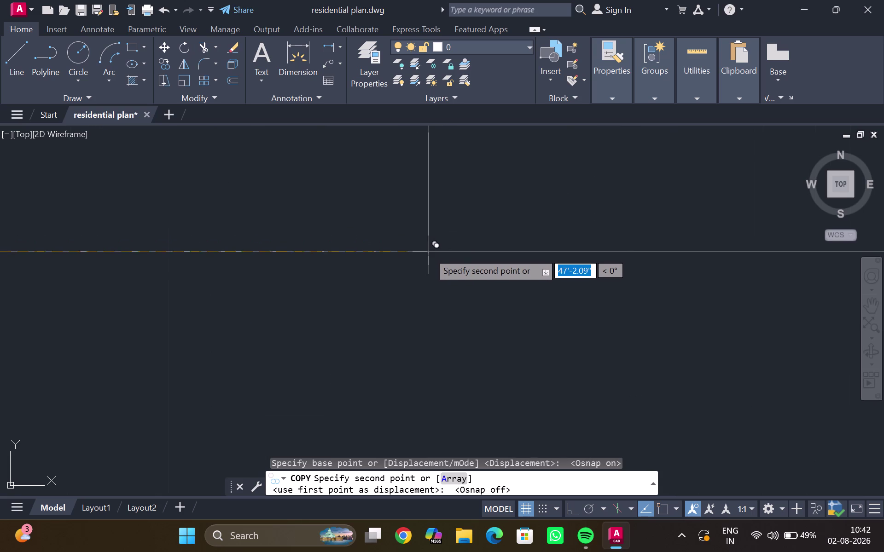
click(429, 252)
scroll(down, 3)
middle_drag(477, 226, 344, 433)
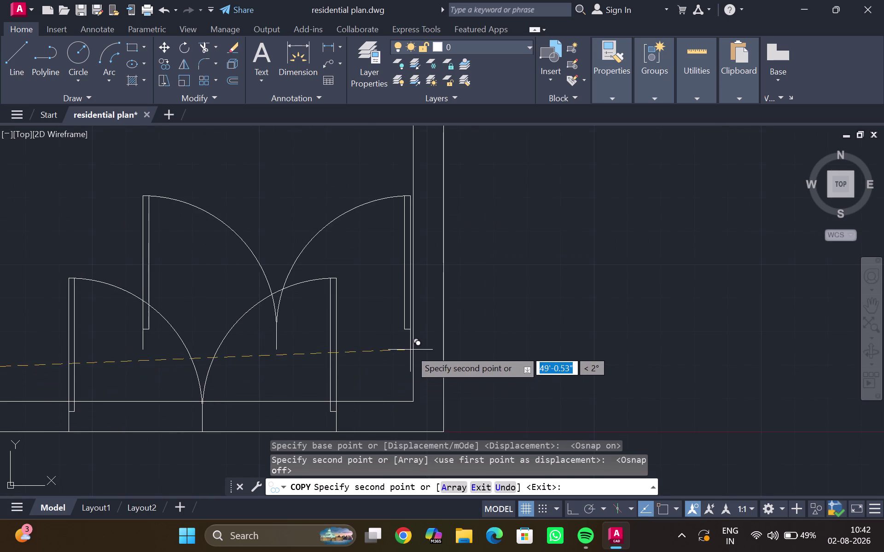
key(Escape)
scroll(down, 3)
Trim the leftover wall lines inside the right-hand door openings.
middle_drag(407, 342, 521, 310)
text(tr)
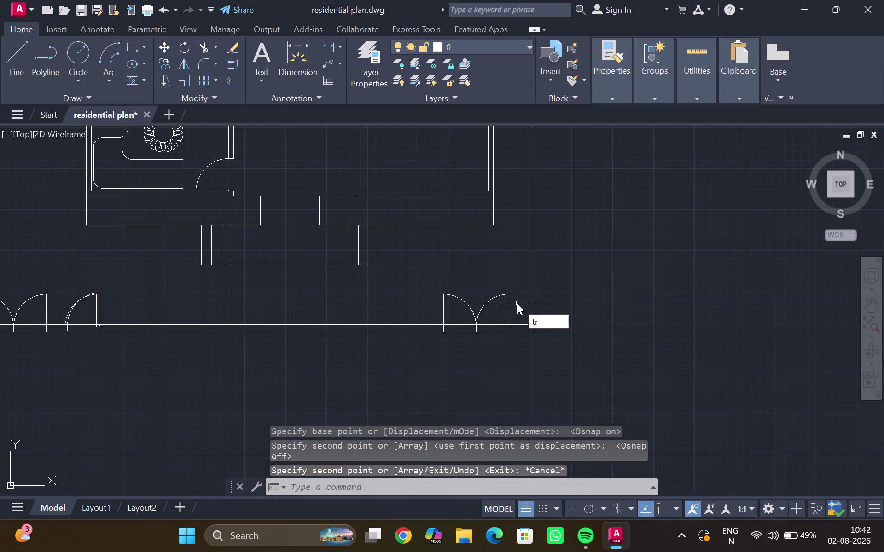
key(Return)
middle_drag(510, 310, 492, 300)
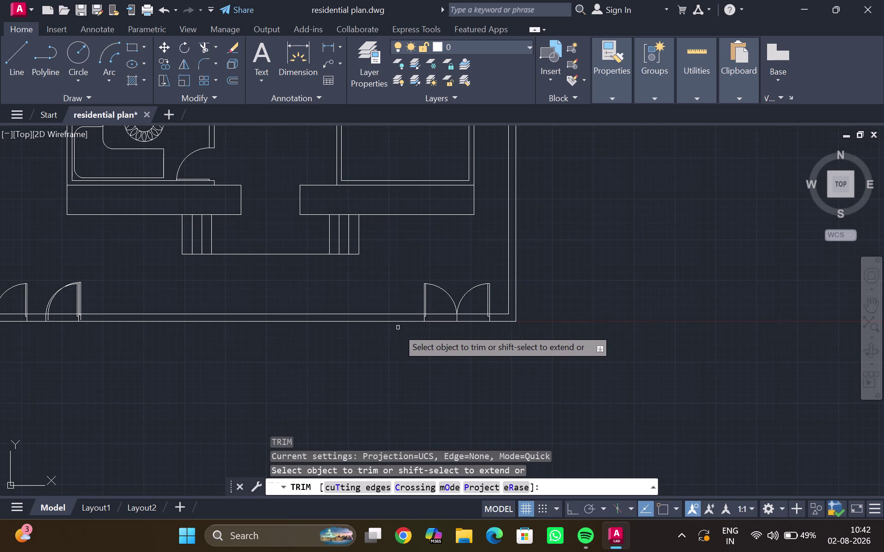
scroll(up, 3)
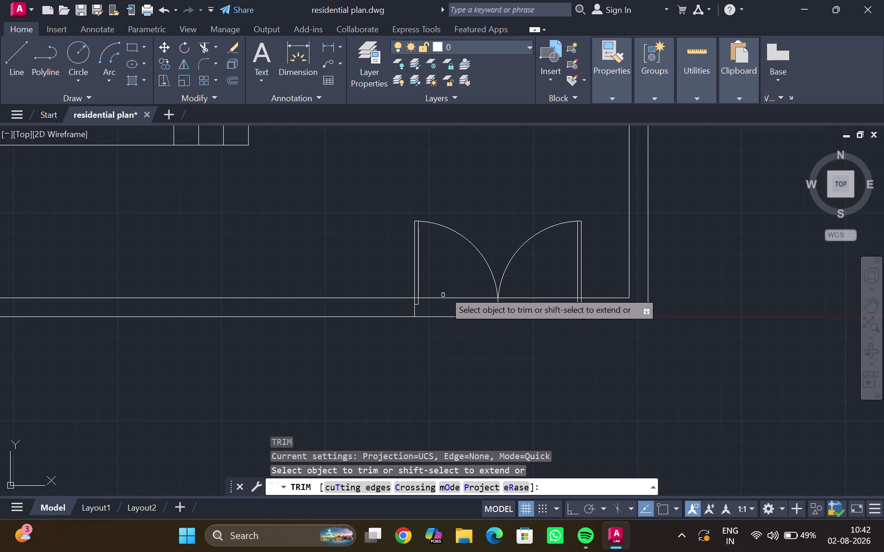
drag(446, 289, 446, 332)
drag(517, 328, 536, 282)
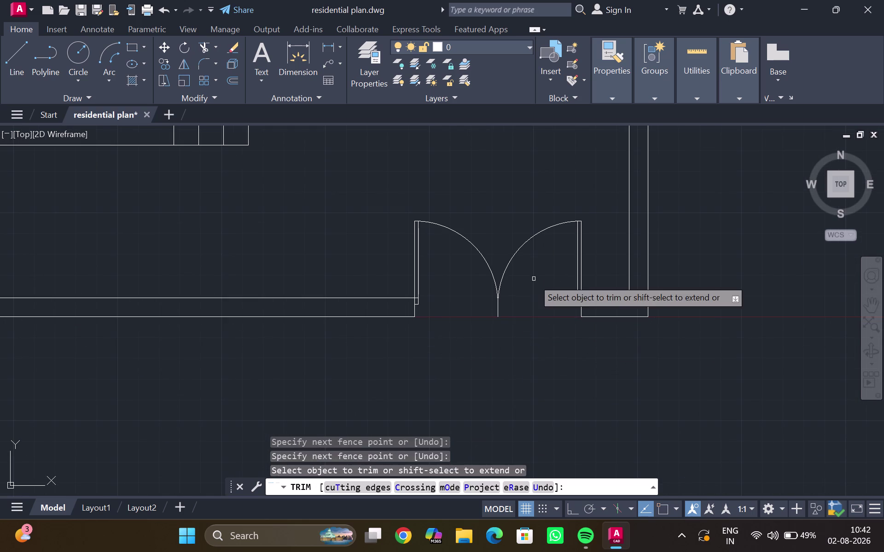
scroll(down, 3)
Fence-trim the wall lines under the front double doors and the third opening.
middle_drag(475, 347, 587, 273)
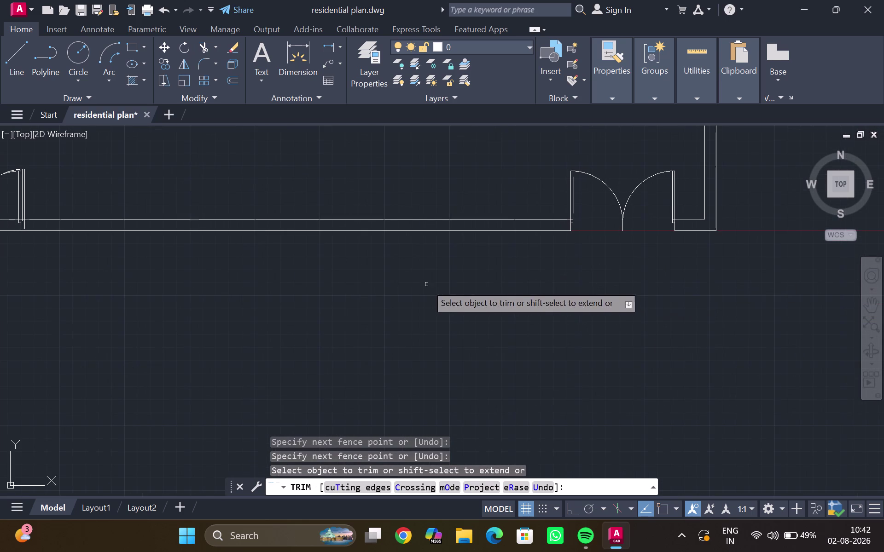
middle_drag(425, 284, 564, 288)
middle_drag(308, 262, 713, 271)
middle_drag(396, 245, 392, 268)
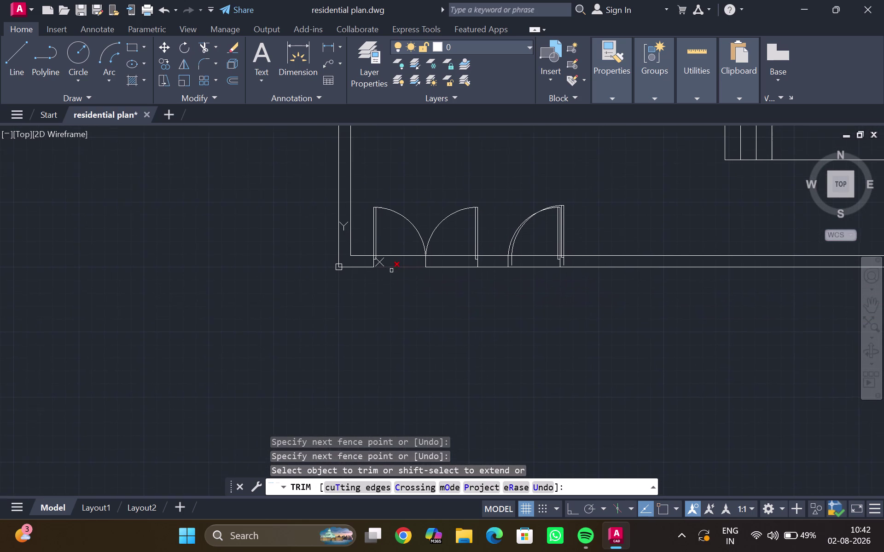
drag(394, 250, 393, 256)
click(395, 259)
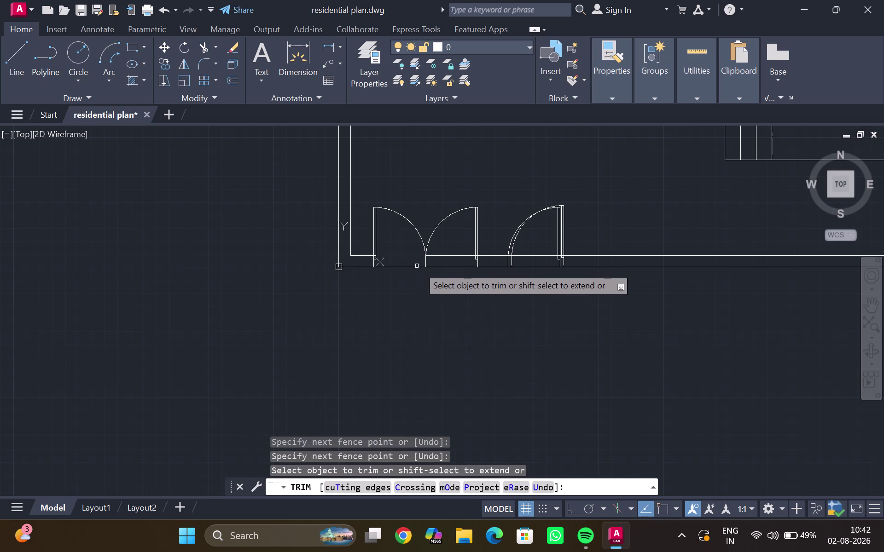
drag(447, 253, 447, 260)
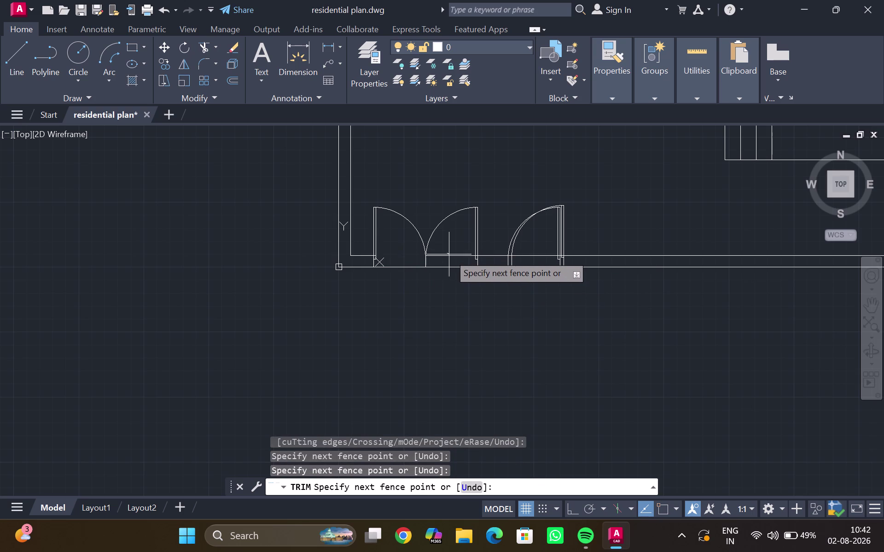
click(449, 257)
drag(528, 246, 529, 262)
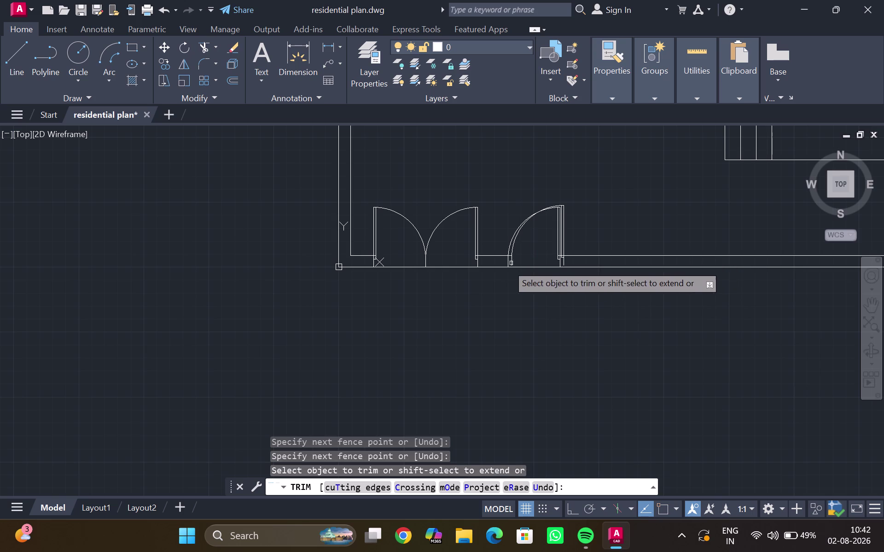
scroll(down, 3)
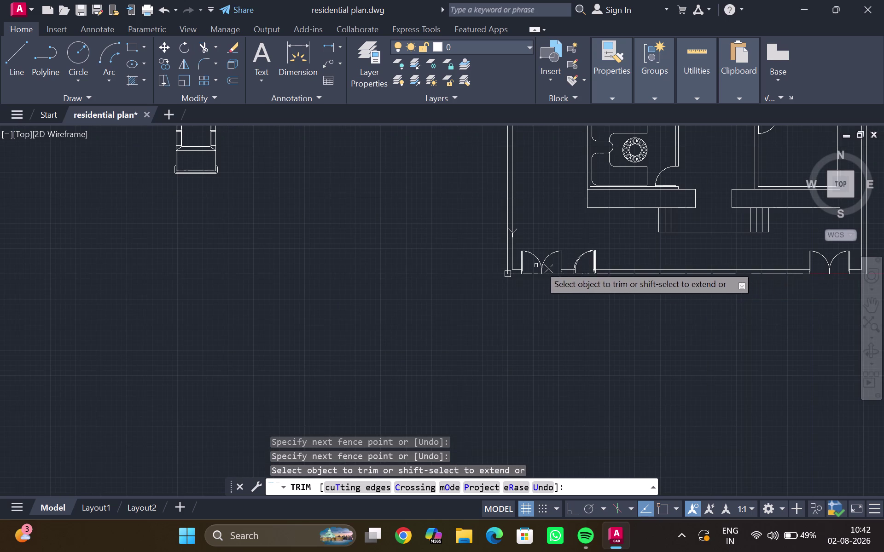
scroll(up, 3)
scroll(up, 3)
middle_drag(584, 262, 524, 274)
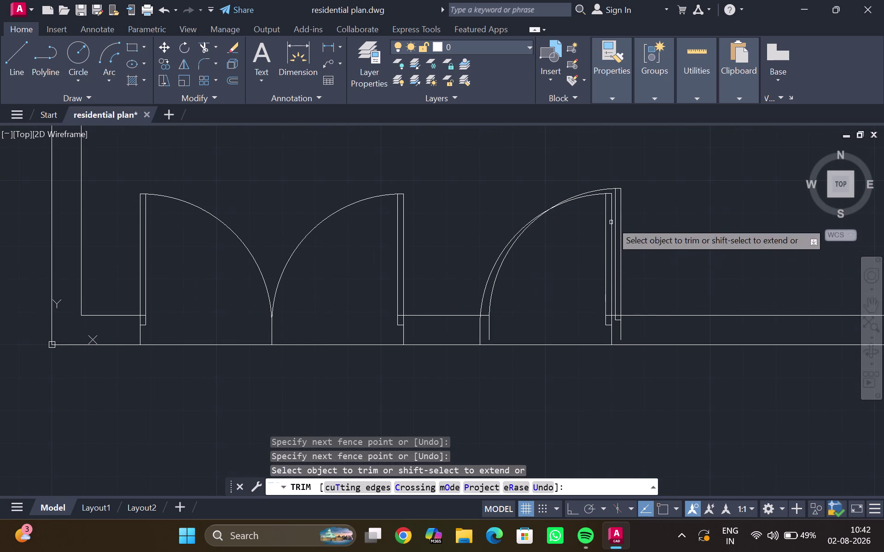
key(Escape)
Delete the duplicate door swing arc on the third door.
click(620, 206)
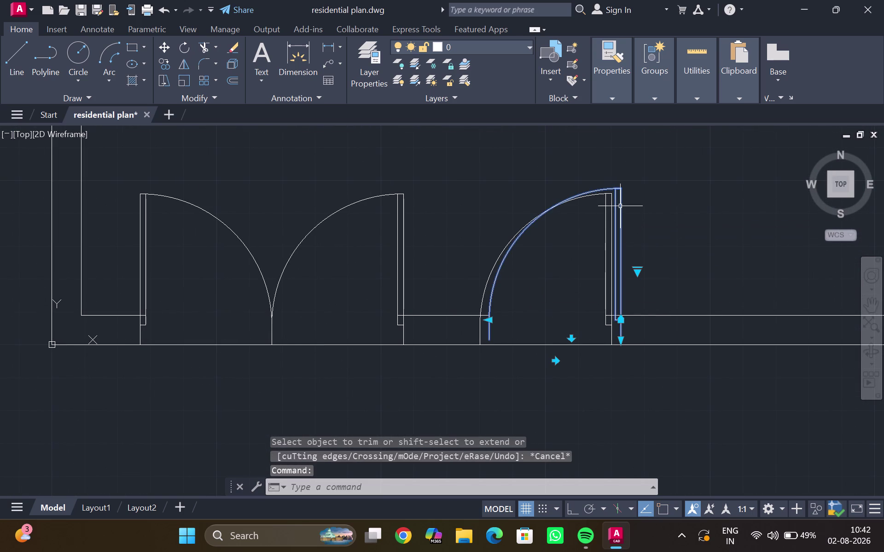
key(Delete)
scroll(down, 3)
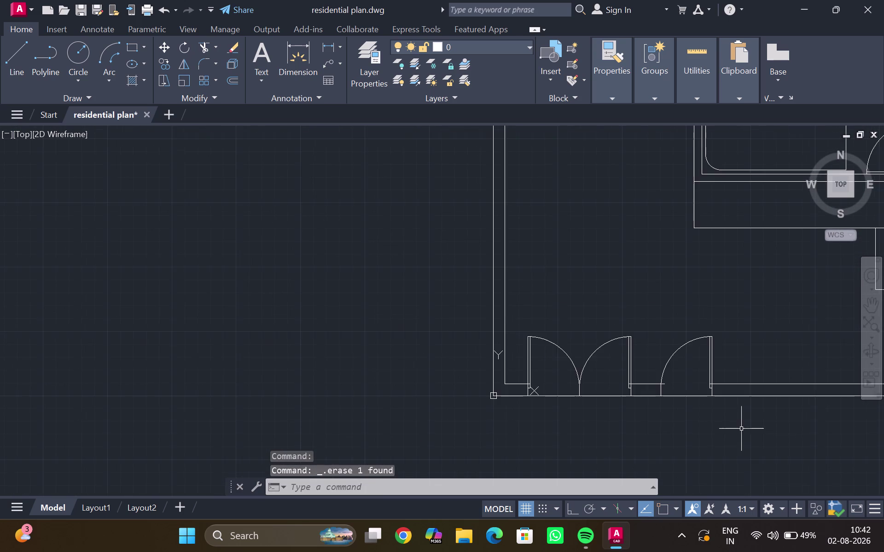
scroll(up, 3)
Start another trim, pan across the plan's front, then cancel it.
text(tr)
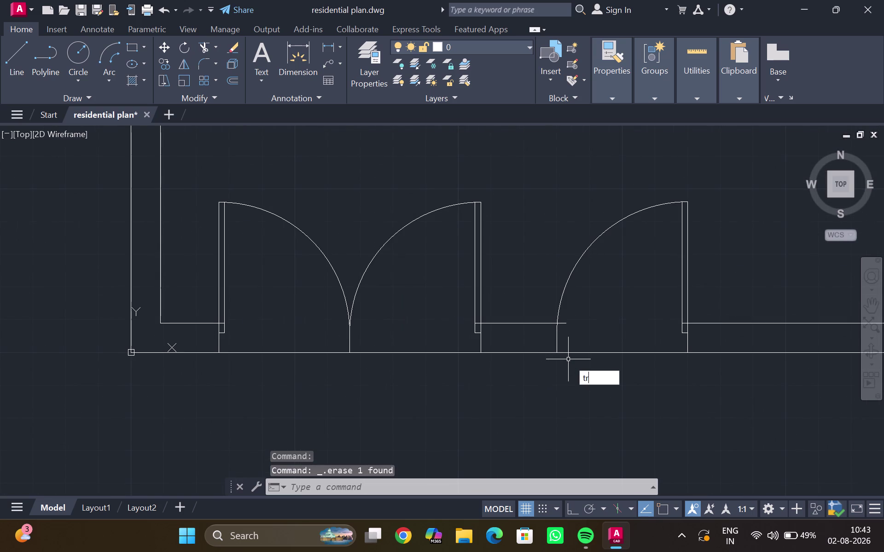
key(Return)
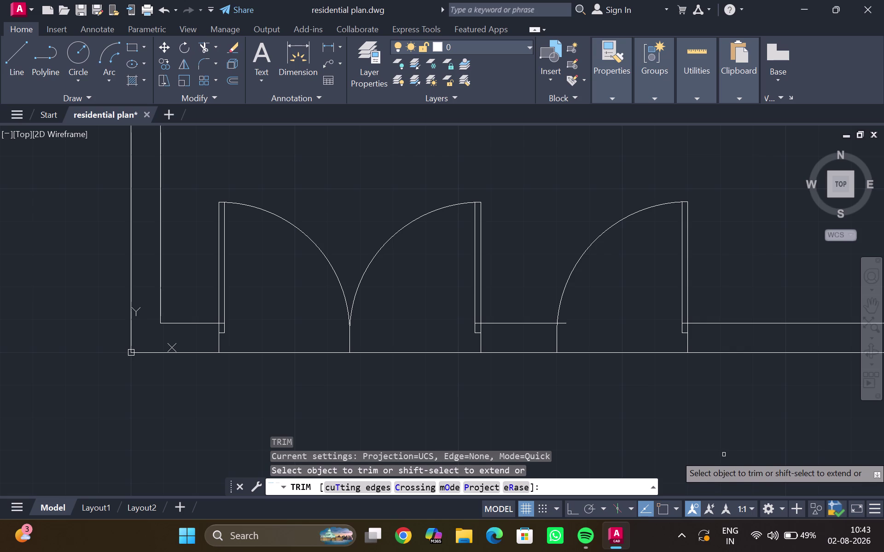
scroll(down, 3)
middle_drag(586, 376, 477, 407)
scroll(down, 3)
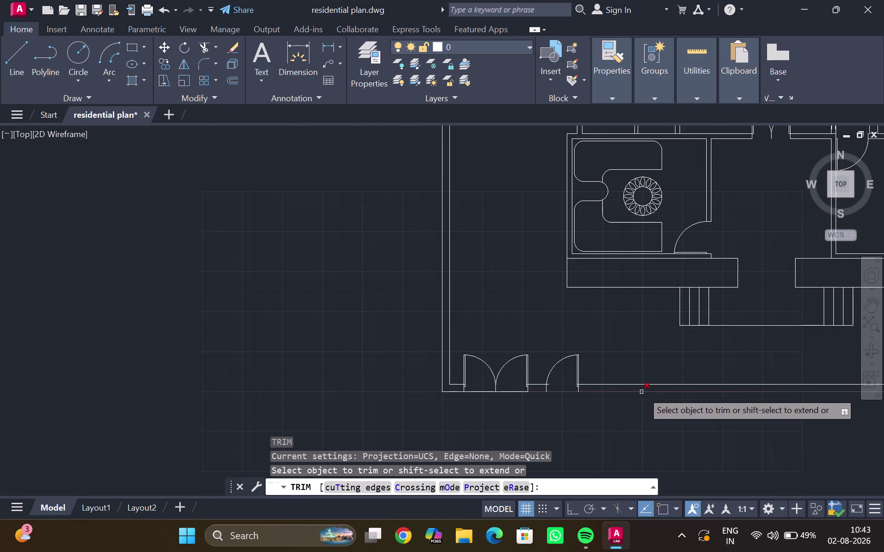
middle_drag(669, 386, 474, 344)
key(Escape)
scroll(down, 3)
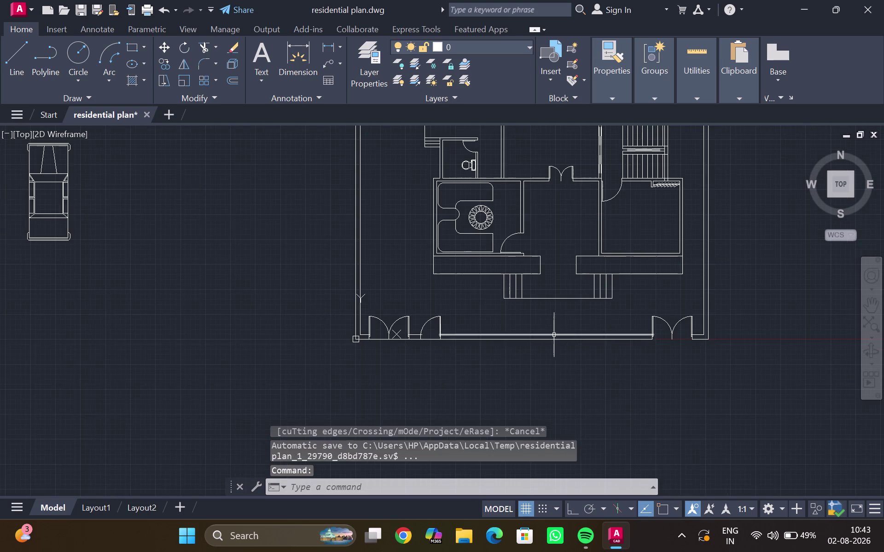
middle_drag(554, 335, 481, 335)
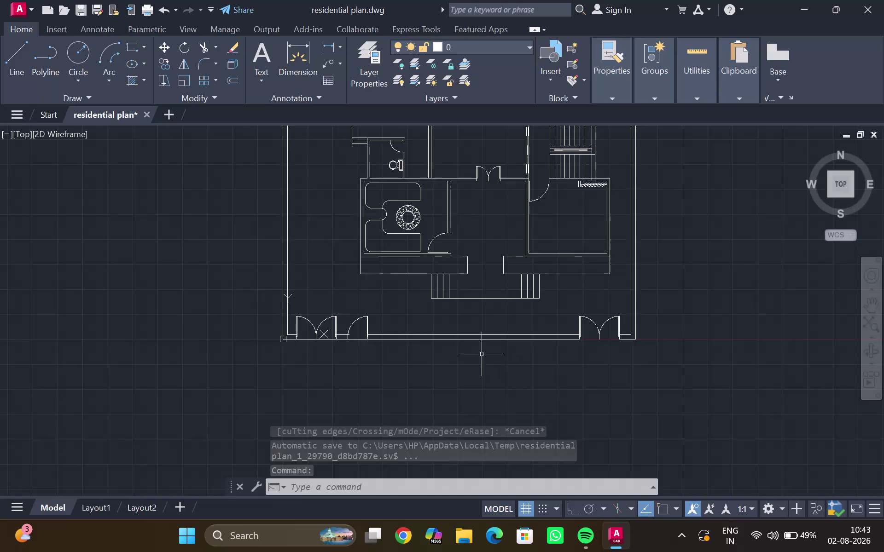
scroll(down, 3)
scroll(down, 3)
middle_drag(484, 344, 422, 417)
scroll(up, 3)
middle_drag(459, 367, 478, 341)
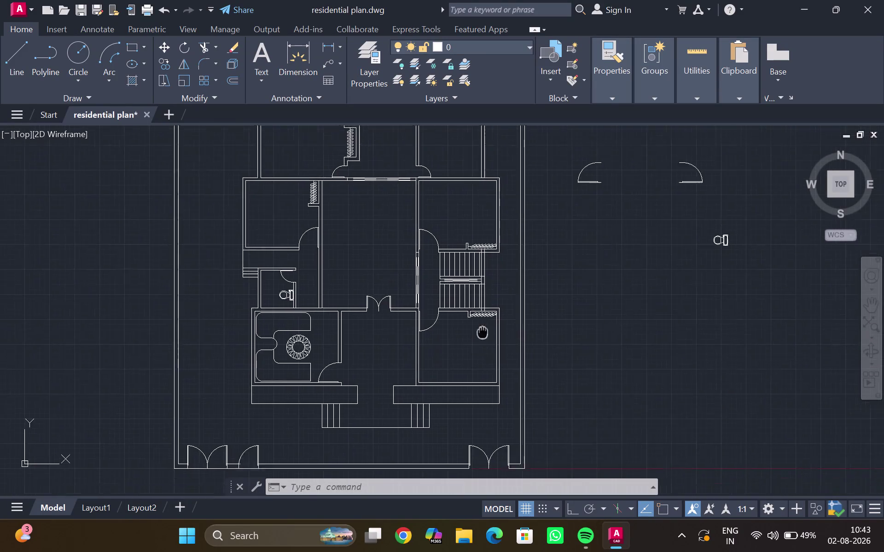
middle_drag(478, 341, 508, 299)
middle_drag(412, 344, 613, 345)
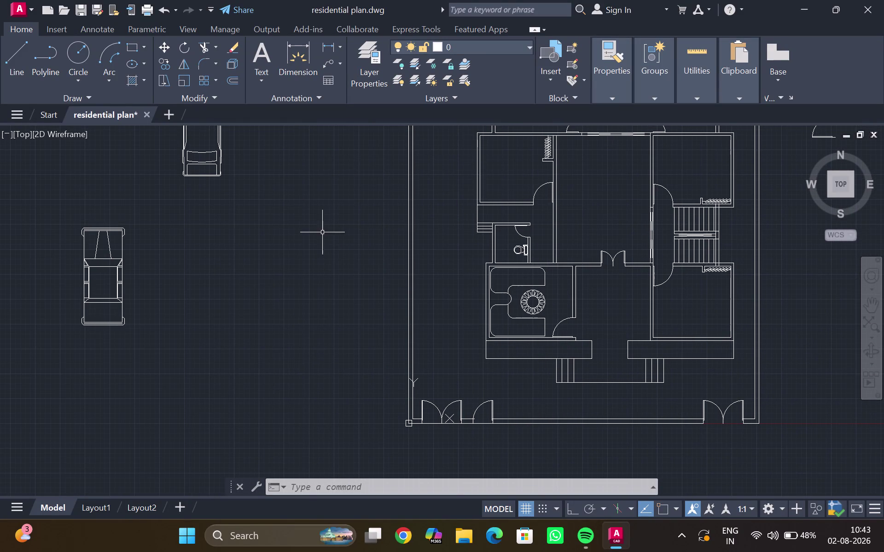
middle_drag(321, 232, 328, 243)
middle_drag(409, 227, 404, 303)
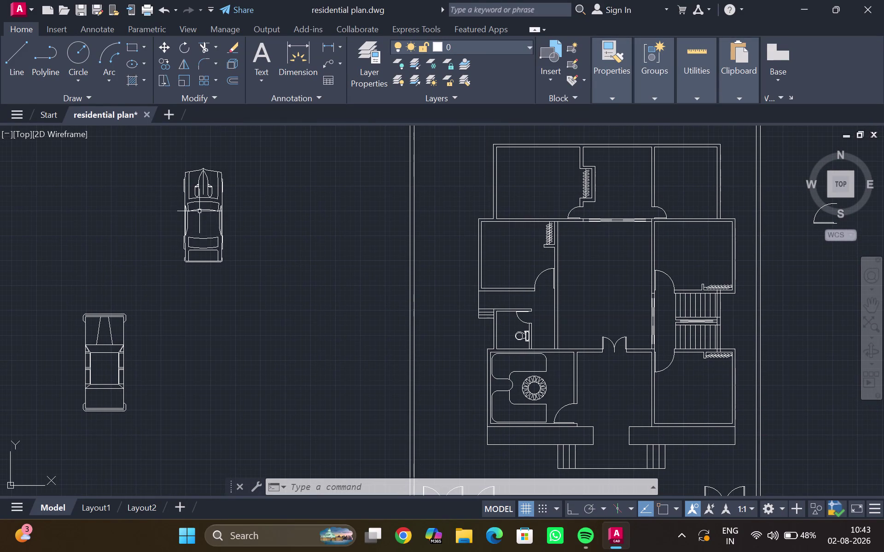
Select the lower car block and start moving it from a picked base point.
click(100, 344)
text(mo)
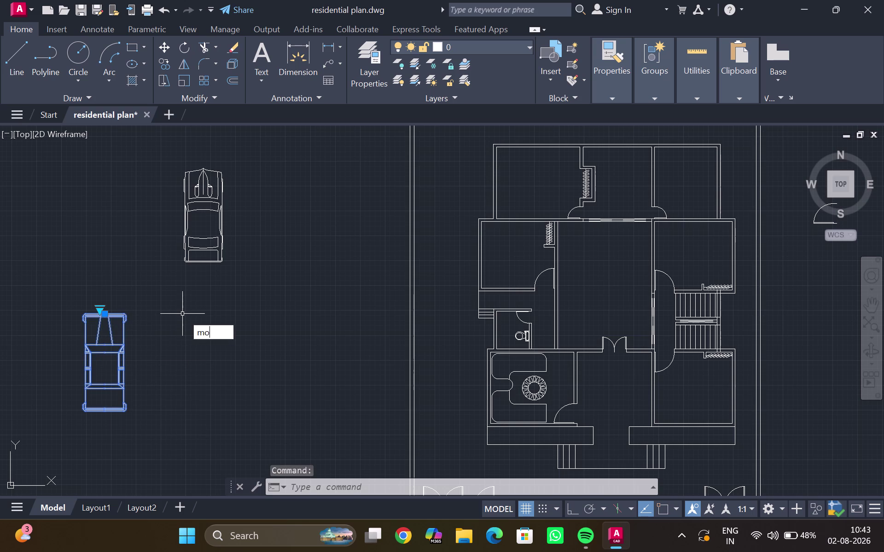
key(Return)
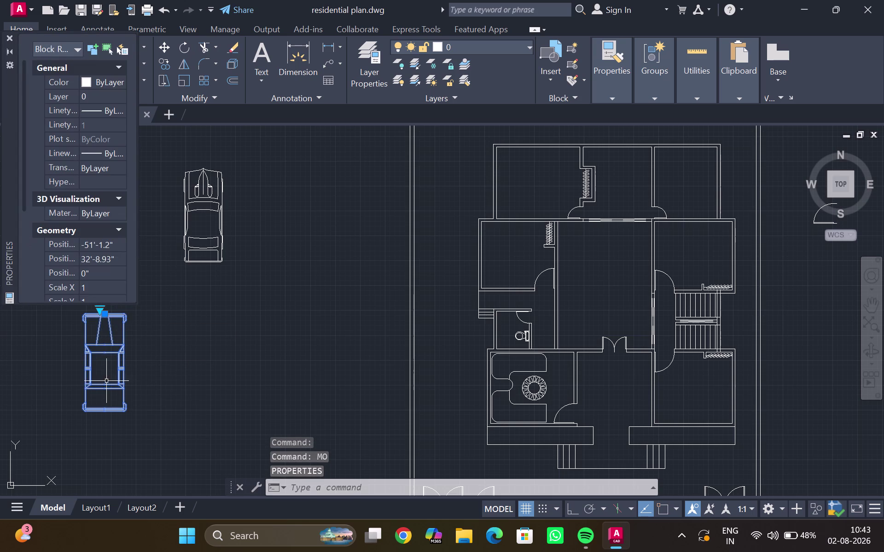
click(5, 35)
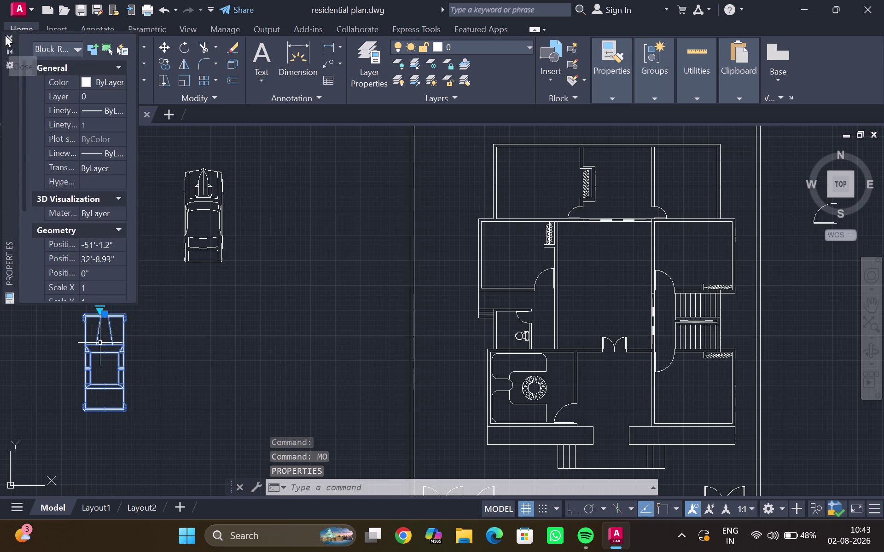
key(m)
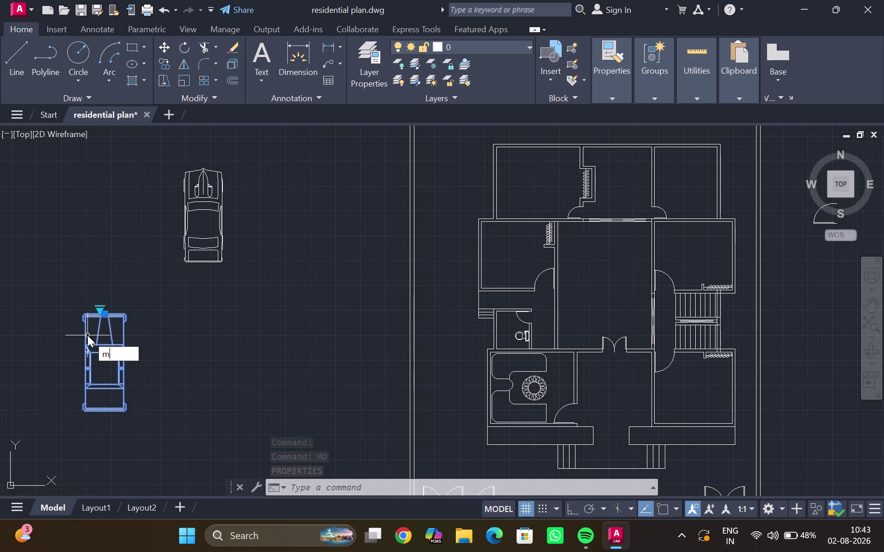
key(Return)
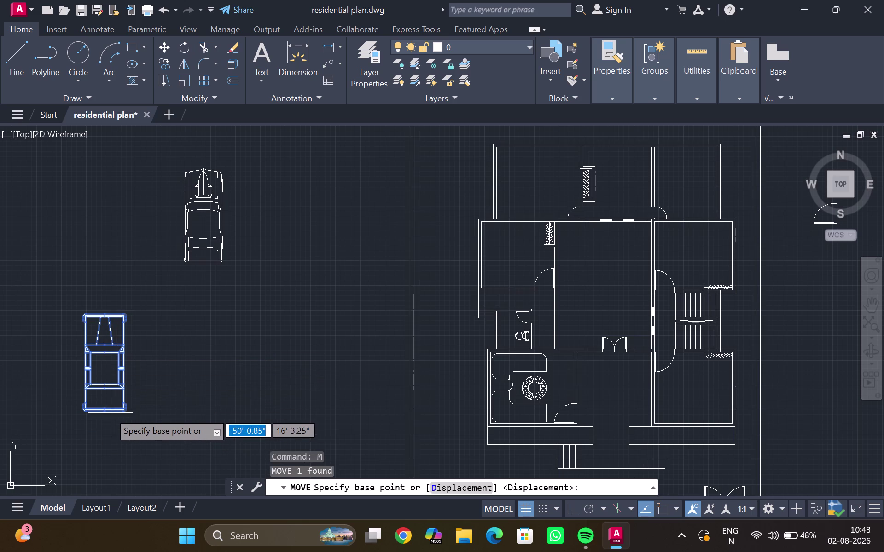
click(104, 411)
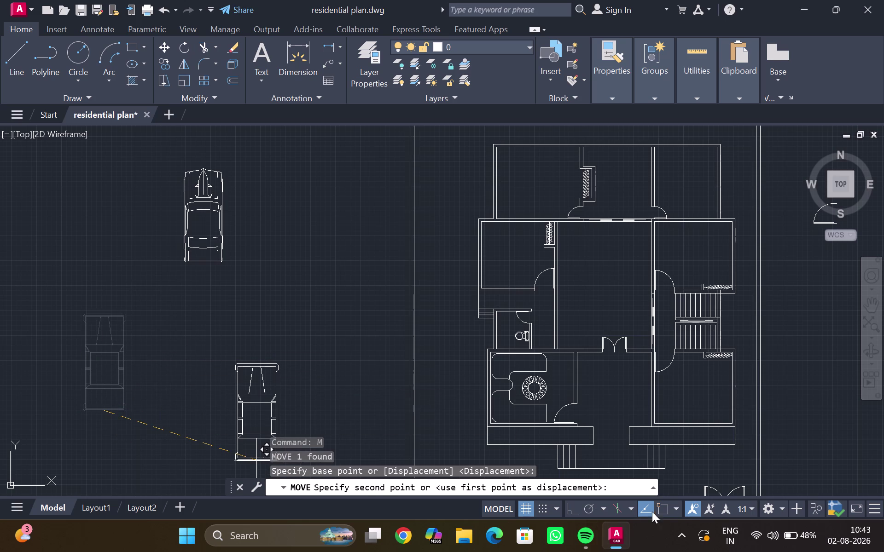
With object snap on, drop the car inside the plot along the left boundary wall.
click(661, 509)
scroll(down, 3)
middle_drag(475, 447, 430, 352)
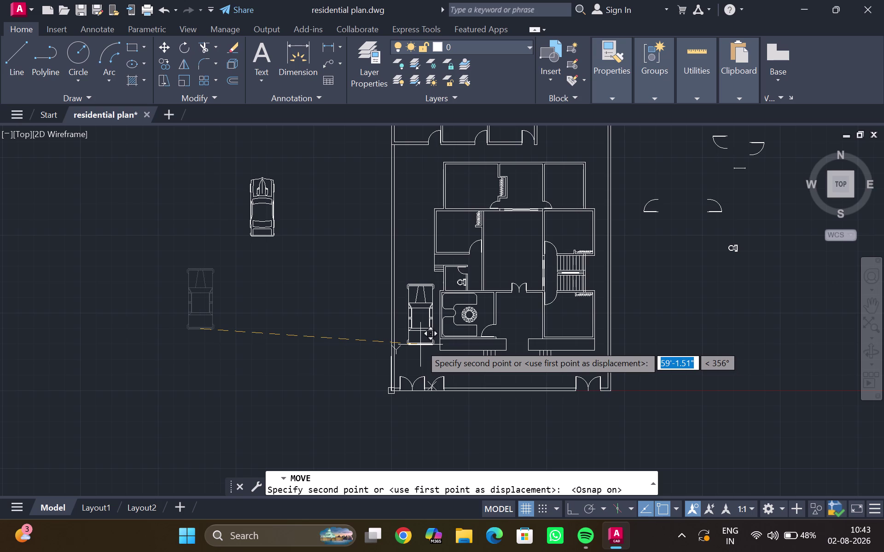
scroll(up, 3)
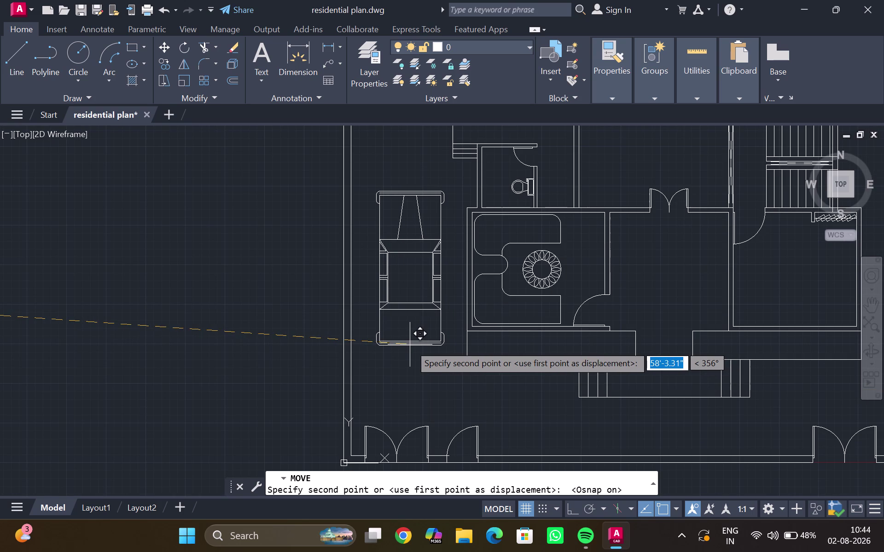
click(401, 352)
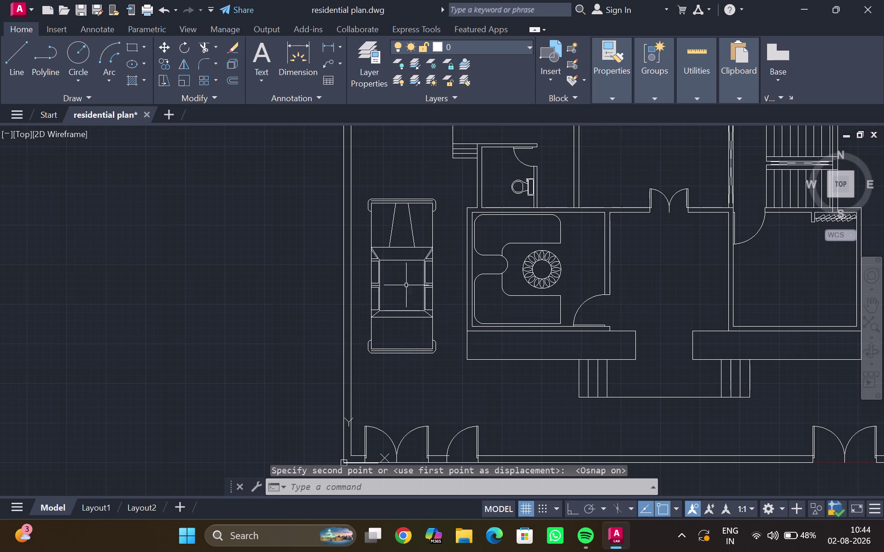
scroll(down, 3)
Select the other car block and start moving it from a picked base point.
click(304, 221)
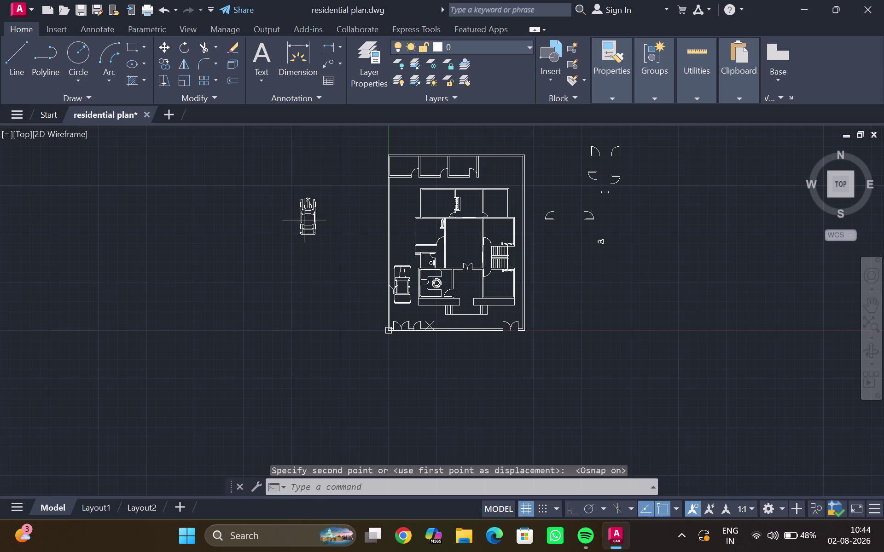
click(309, 222)
click(307, 216)
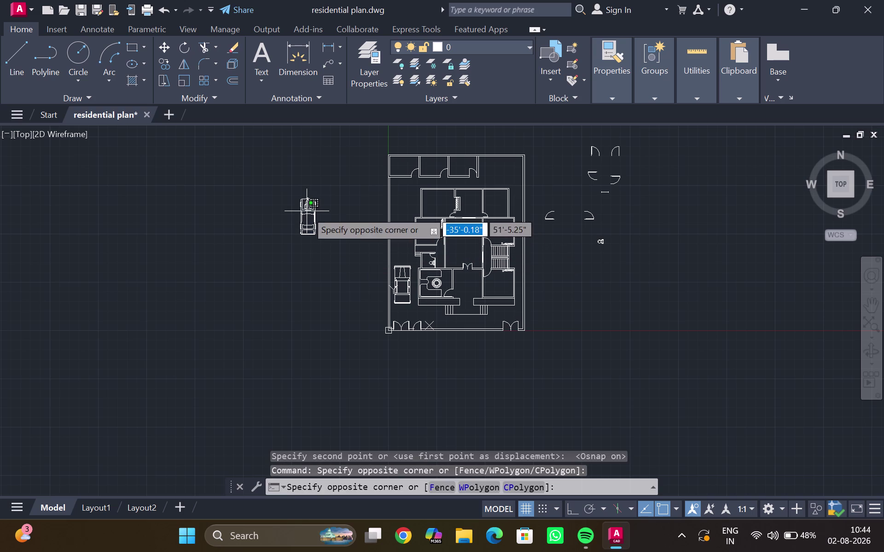
click(306, 211)
key(m)
key(Return)
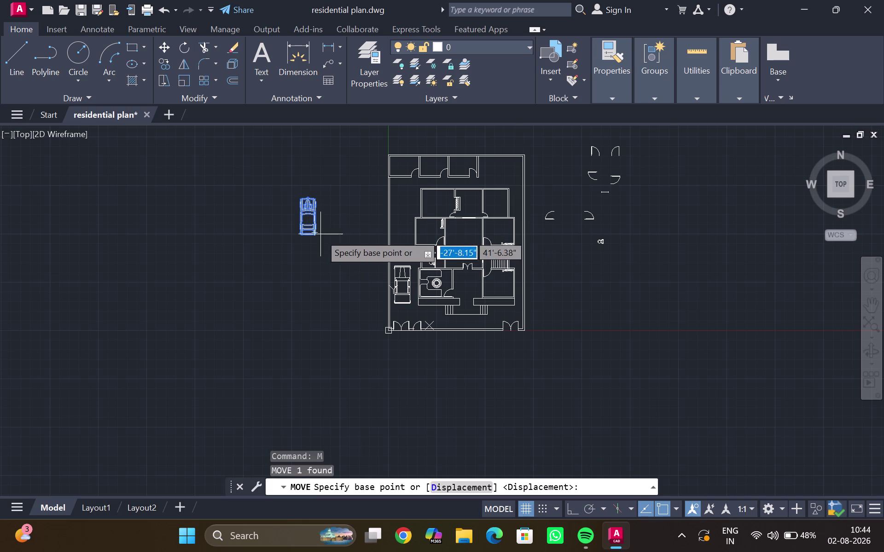
click(307, 233)
Drop the car into the parking strip beside the first car and recentre the plan.
scroll(up, 3)
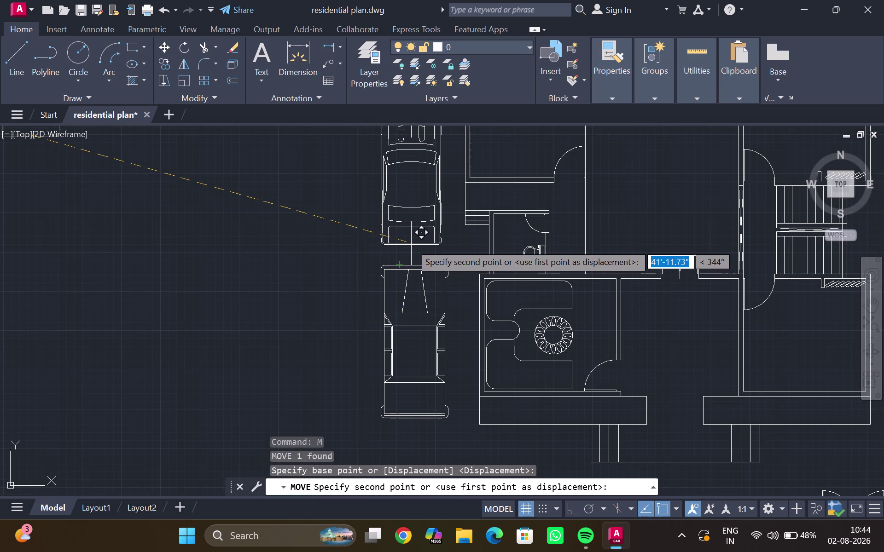
middle_drag(410, 243, 400, 276)
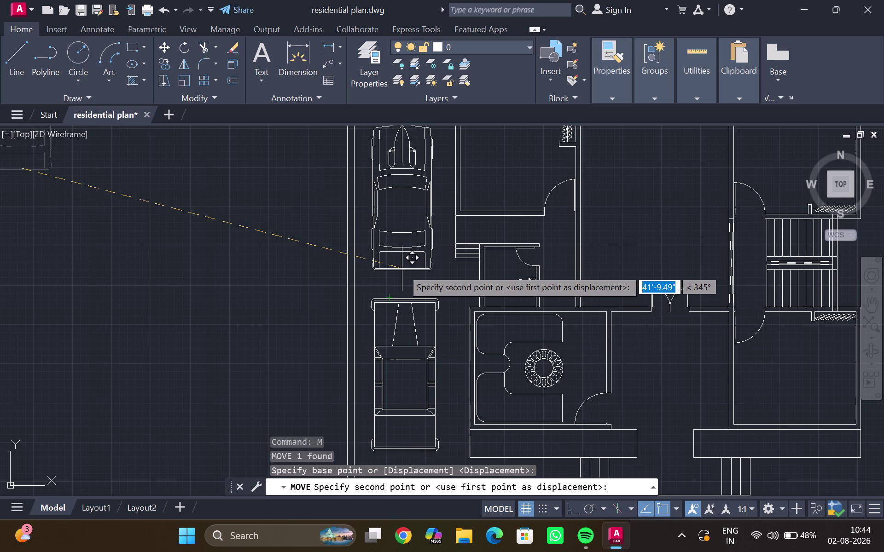
click(402, 266)
scroll(down, 3)
middle_drag(421, 269, 367, 275)
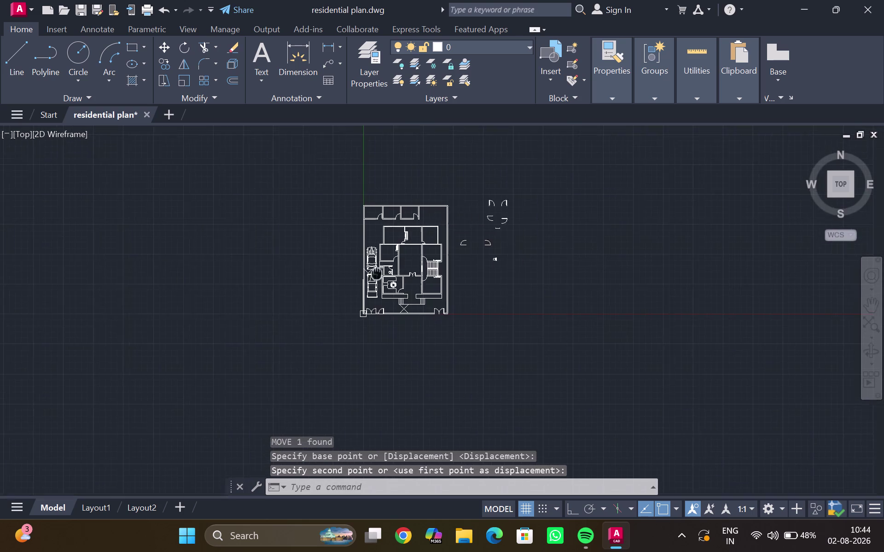
middle_drag(367, 275, 353, 277)
Pan and zoom over the house interior, then open DesignCenter with Ctrl+2.
scroll(up, 3)
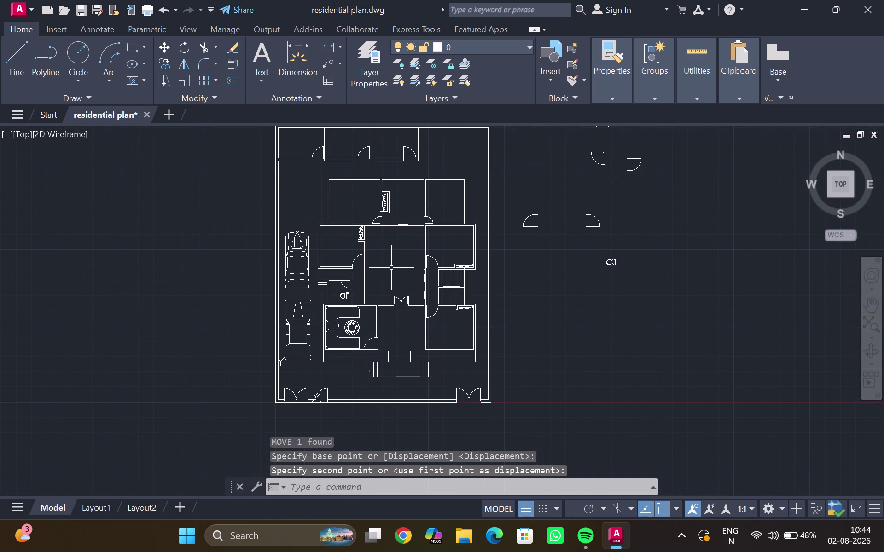
middle_drag(364, 274, 365, 327)
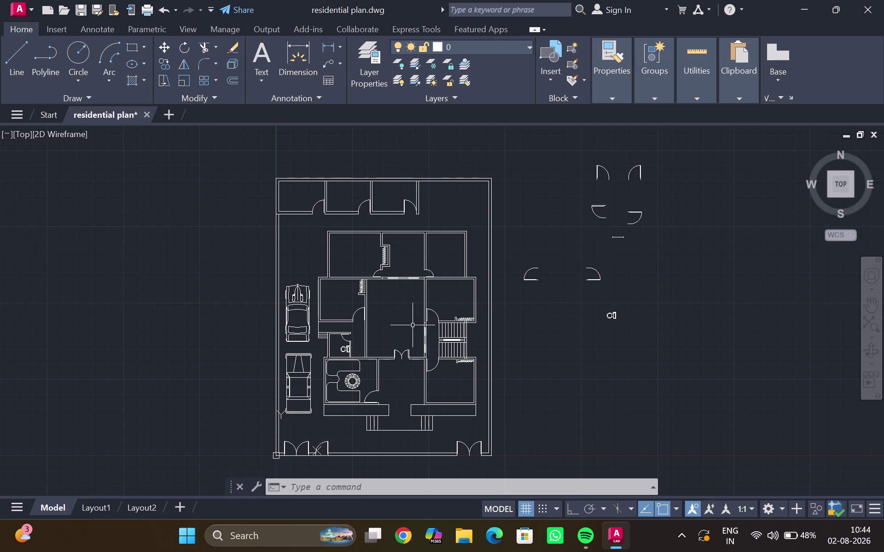
middle_drag(412, 325, 377, 303)
scroll(down, 3)
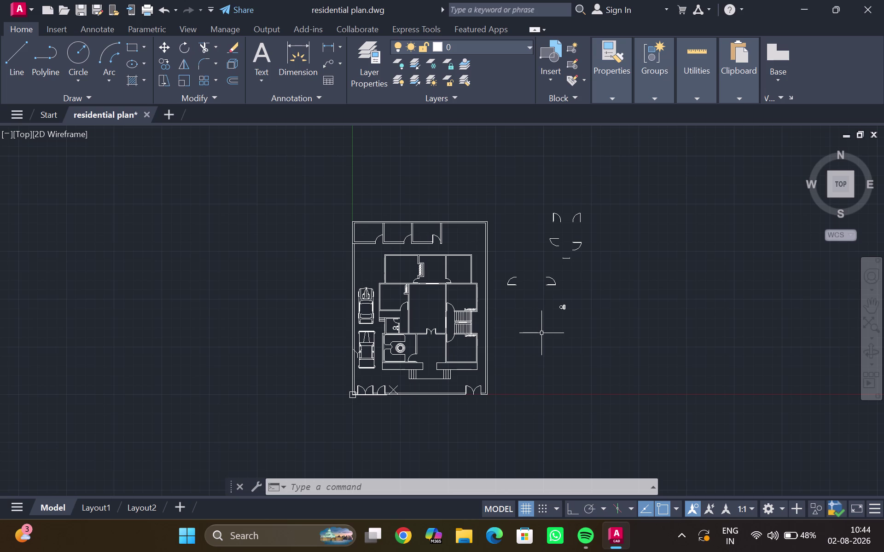
scroll(up, 3)
scroll(up, 3)
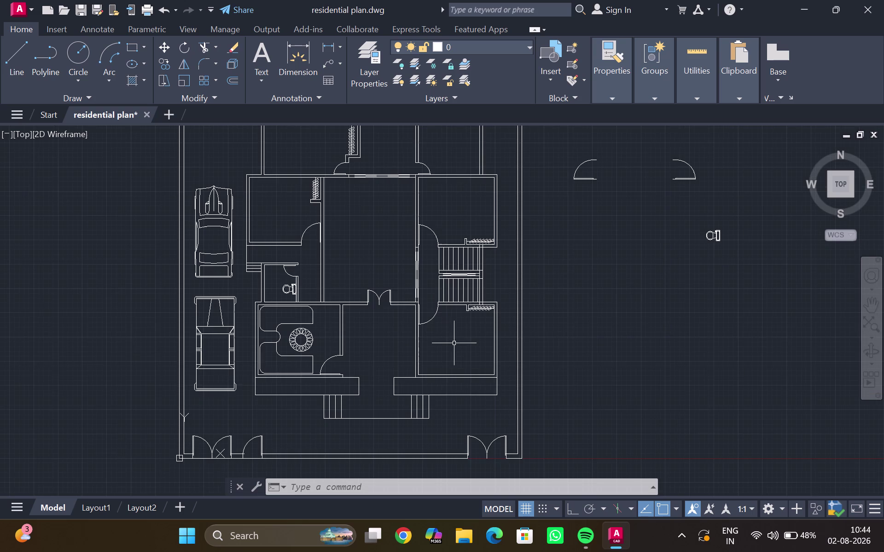
middle_drag(453, 344, 390, 334)
scroll(down, 3)
middle_click(388, 332)
scroll(up, 3)
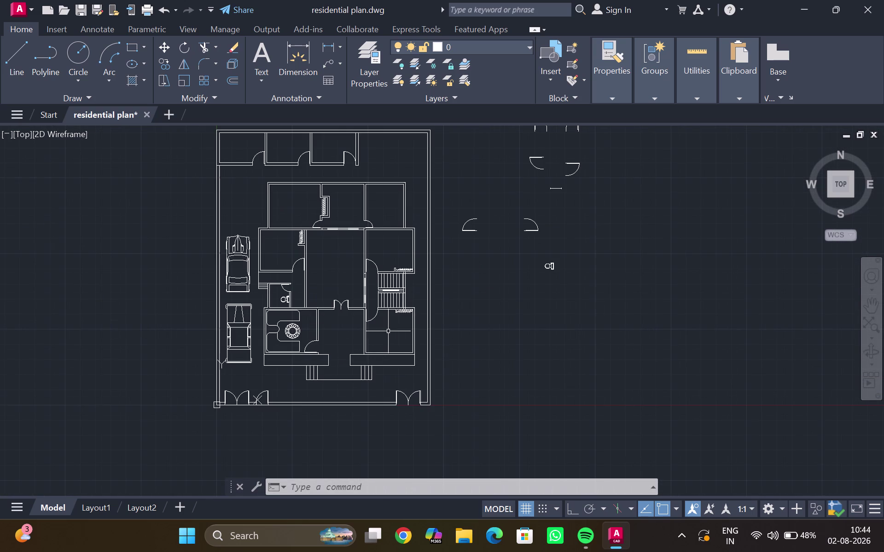
scroll(up, 3)
middle_drag(388, 331, 425, 319)
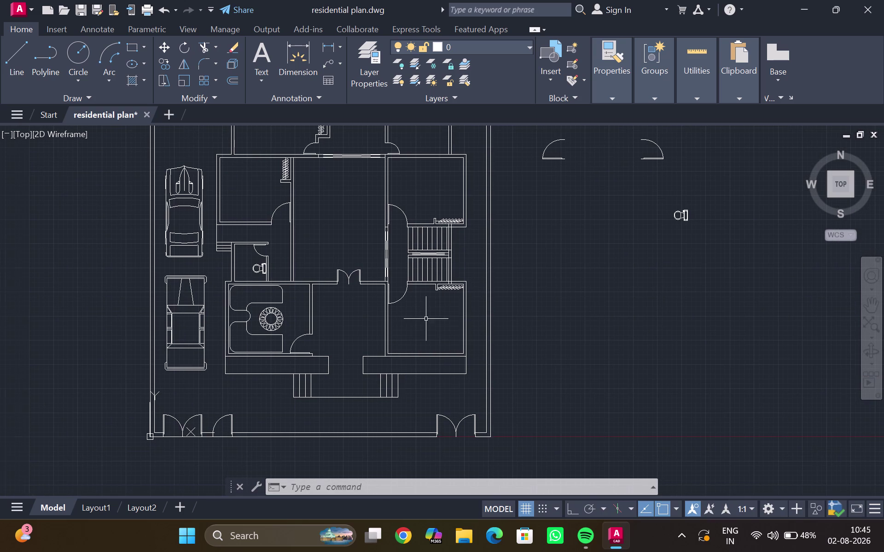
scroll(down, 3)
middle_drag(570, 305, 393, 364)
scroll(up, 3)
scroll(down, 3)
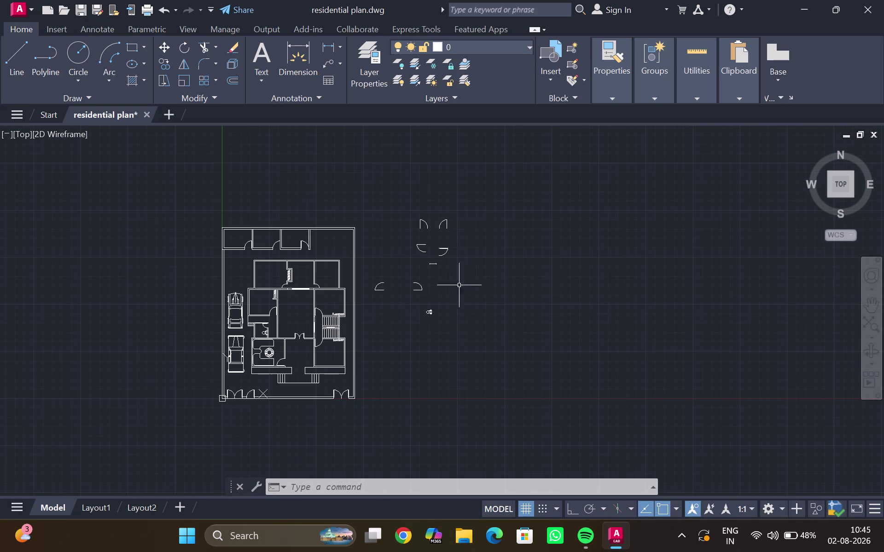
key(ctrl+2)
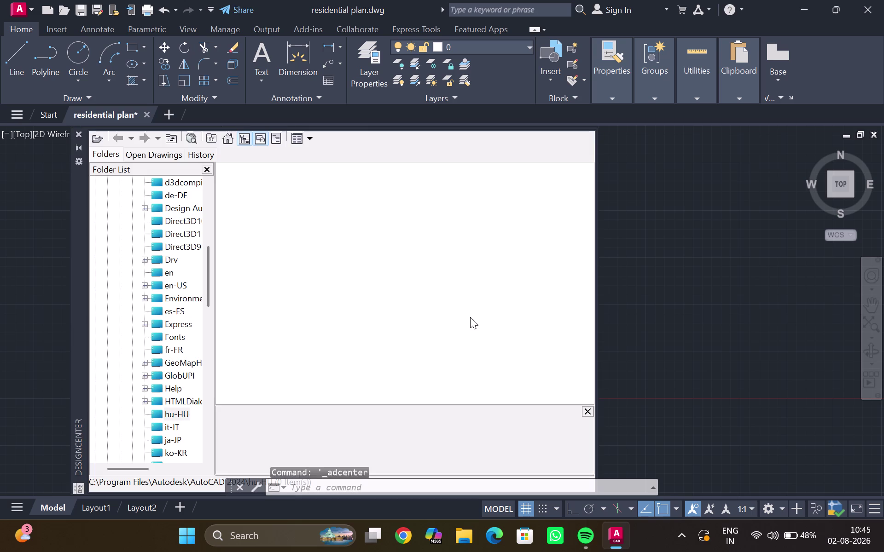
Browse Program Files (x86) and its Autodesk folder in the DesignCenter, then go back.
scroll(down, 3)
scroll(down, 3)
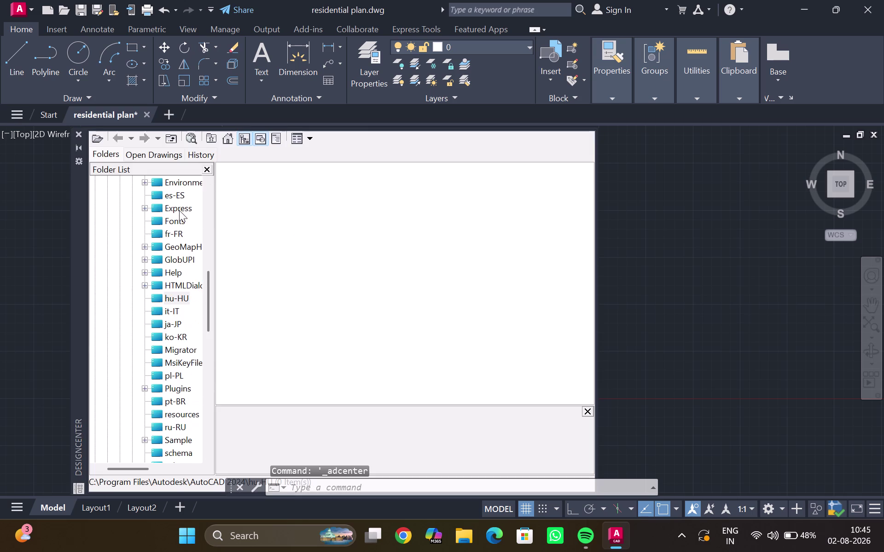
scroll(down, 3)
scroll(down, 3)
scroll(down, 3)
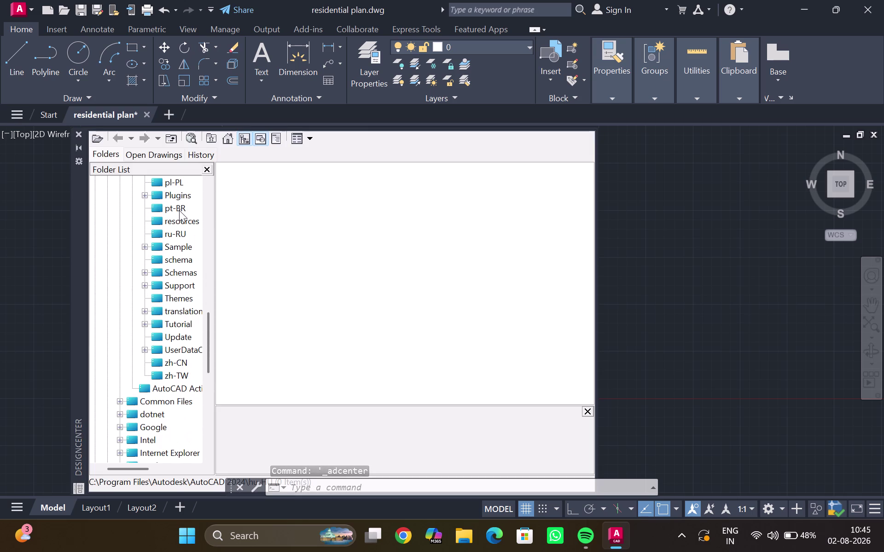
scroll(down, 3)
scroll(down, 3)
scroll(up, 3)
scroll(up, 3)
scroll(up, 3)
scroll(up, 3)
scroll(up, 3)
scroll(up, 3)
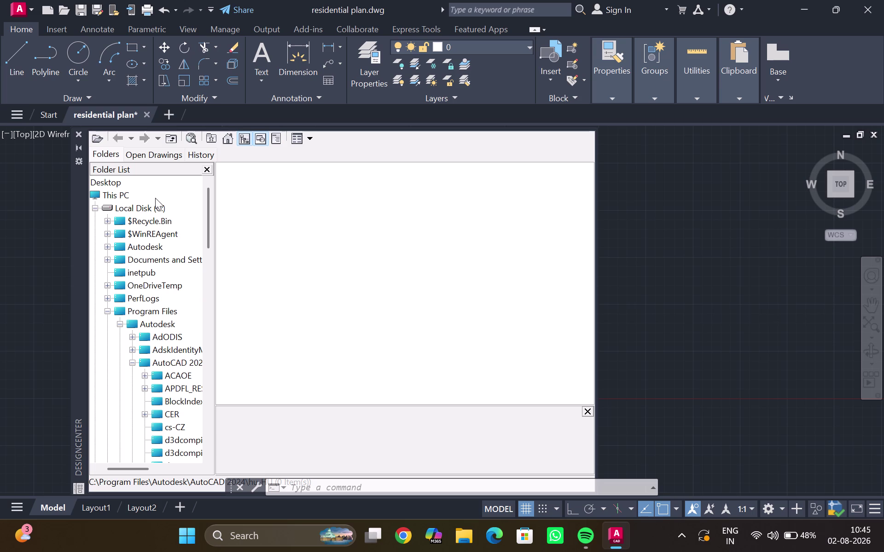
scroll(down, 3)
scroll(up, 3)
scroll(down, 3)
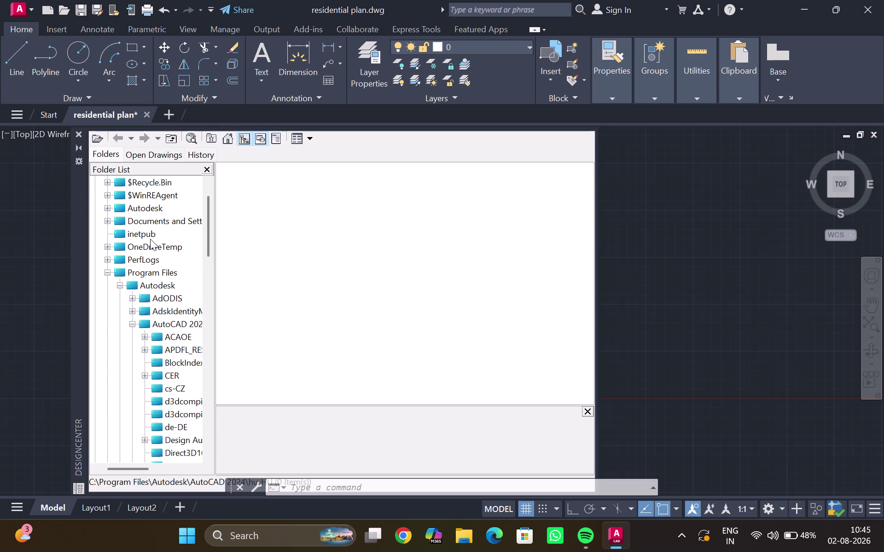
scroll(down, 3)
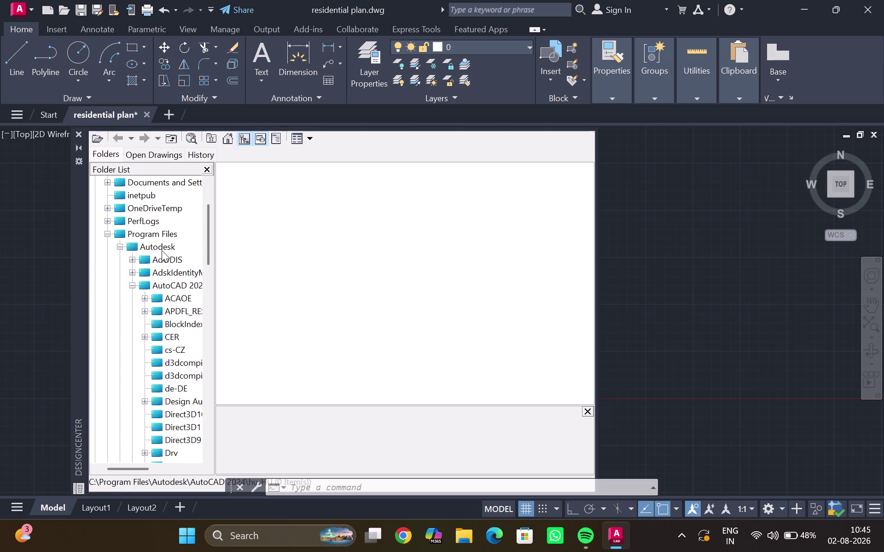
scroll(down, 3)
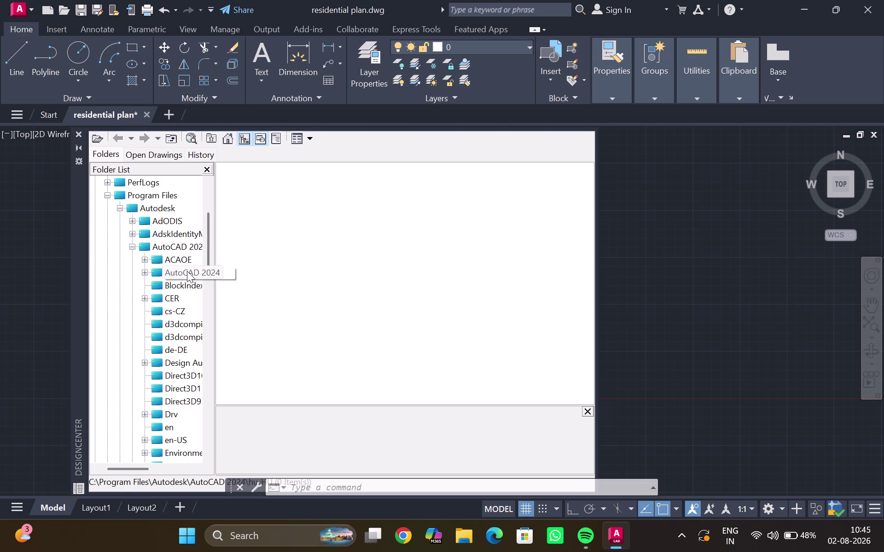
scroll(down, 3)
scroll(down, 3)
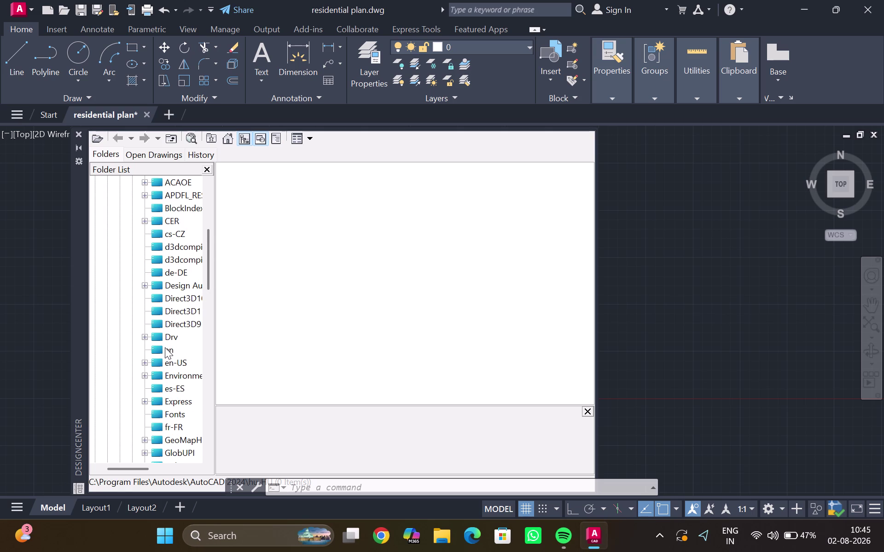
scroll(down, 3)
scroll(down, 3)
scroll(down, 3)
scroll(down, 3)
scroll(down, 3)
scroll(down, 3)
scroll(down, 3)
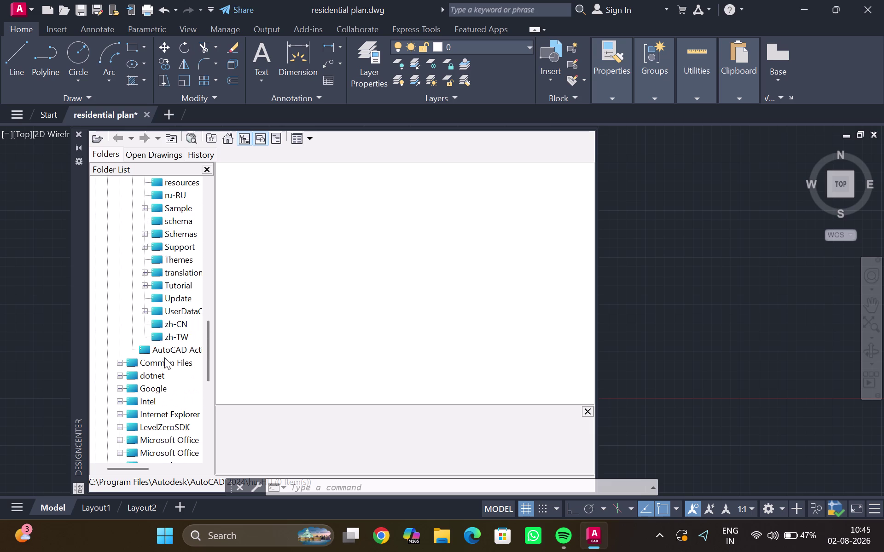
scroll(down, 3)
scroll(down, 3)
scroll(down, 3)
scroll(down, 3)
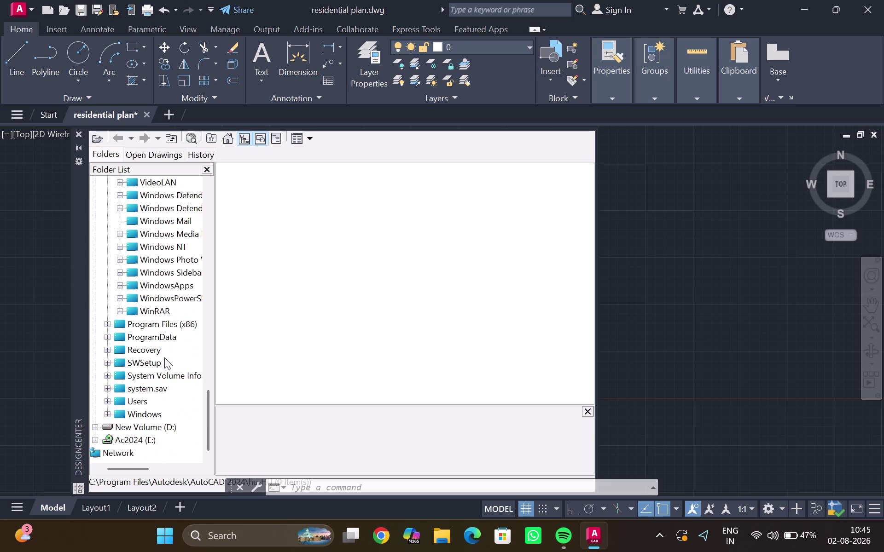
scroll(down, 3)
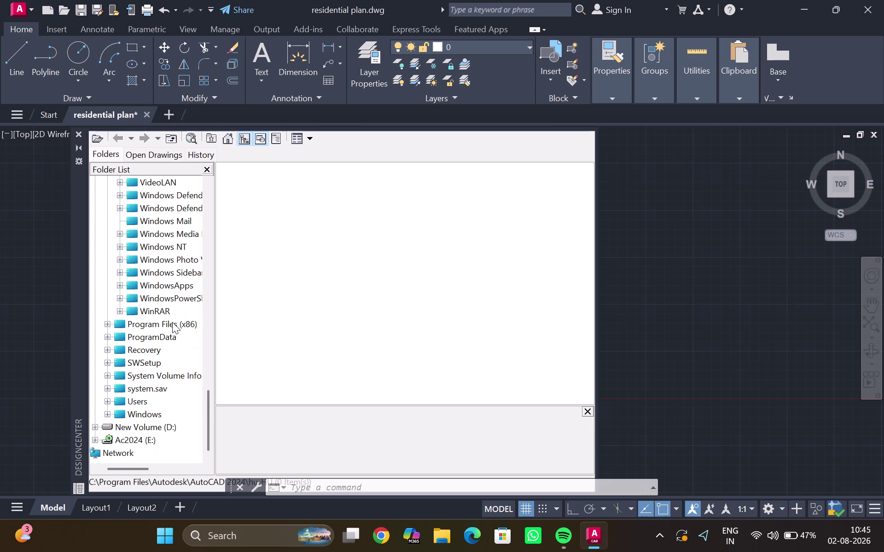
click(164, 322)
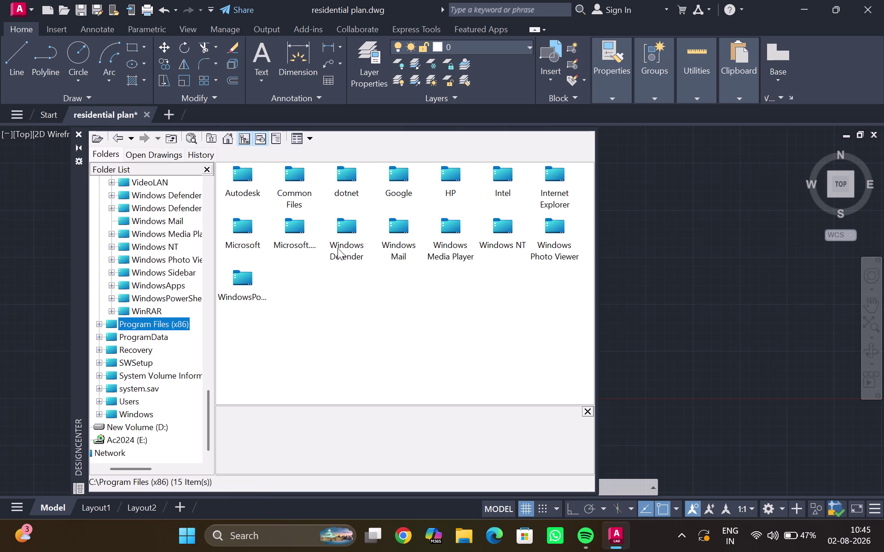
double_click(237, 186)
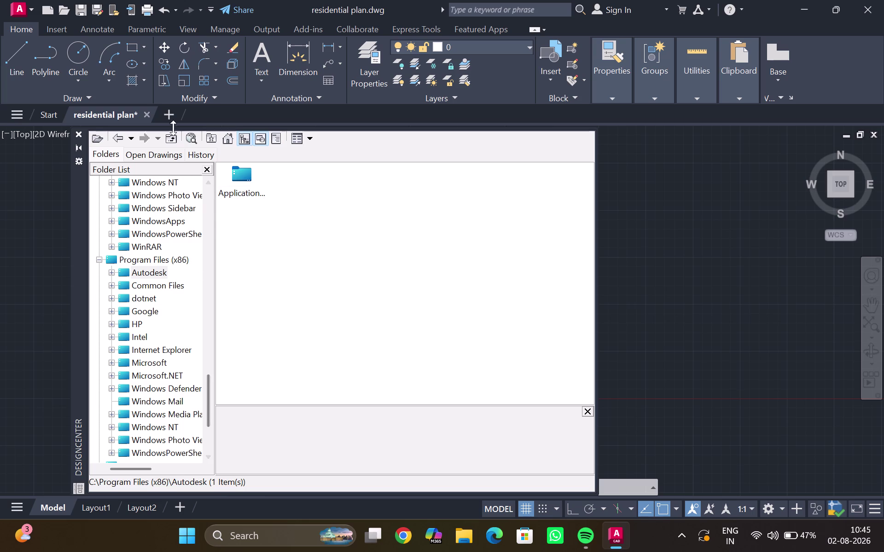
click(113, 139)
click(112, 139)
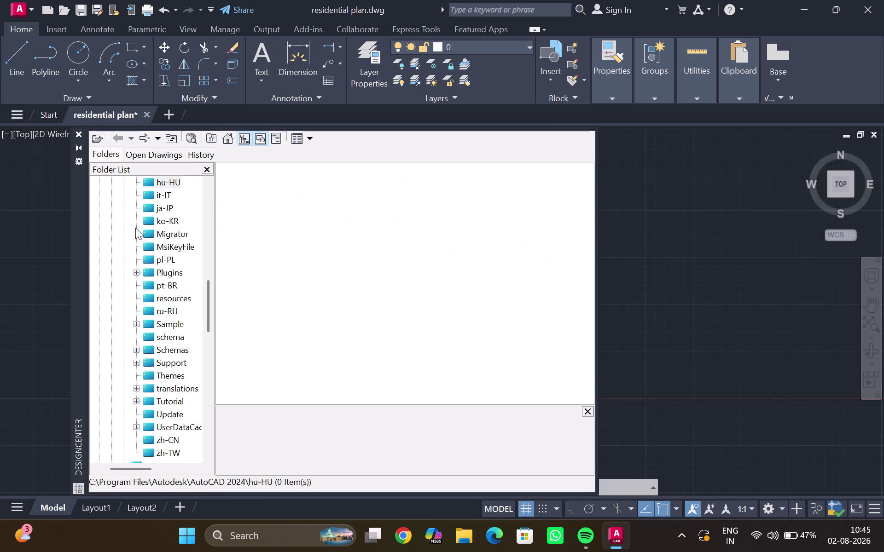
Select Program Files > Autodesk > AutoCAD 2024 to list its 45 subfolders.
scroll(down, 3)
scroll(down, 3)
scroll(down, 3)
scroll(down, 3)
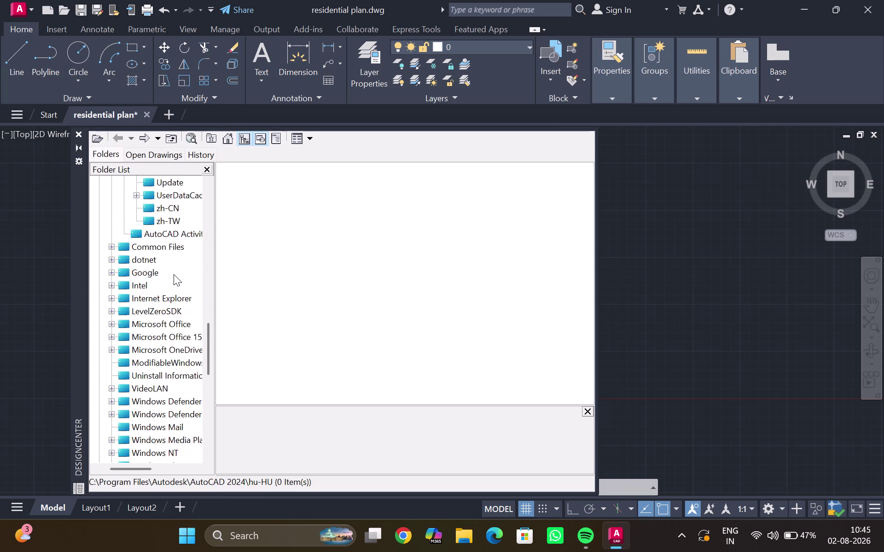
scroll(down, 3)
scroll(down, 3)
scroll(down, 3)
scroll(down, 3)
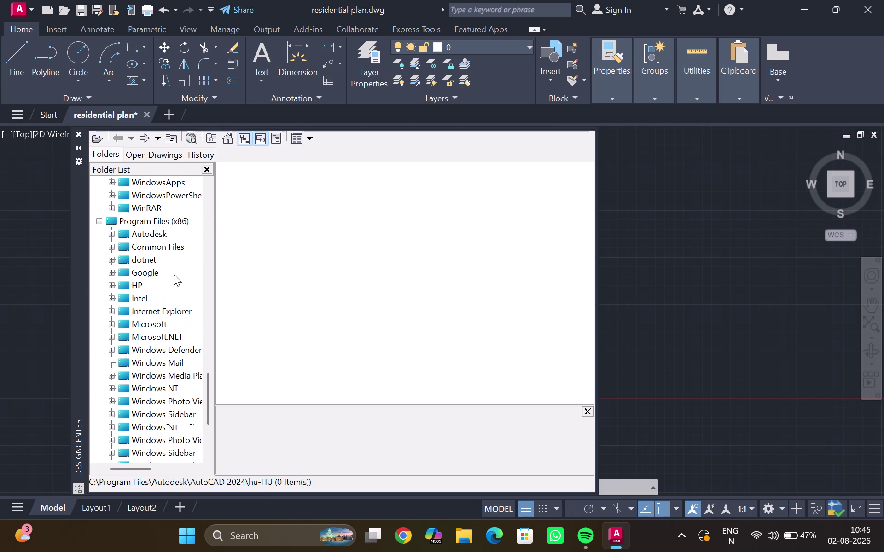
scroll(down, 3)
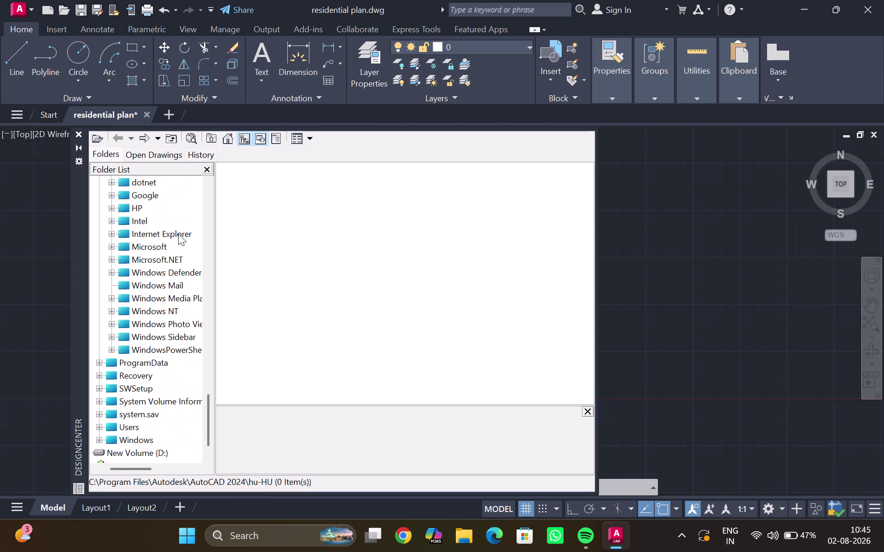
scroll(up, 3)
scroll(up, 3)
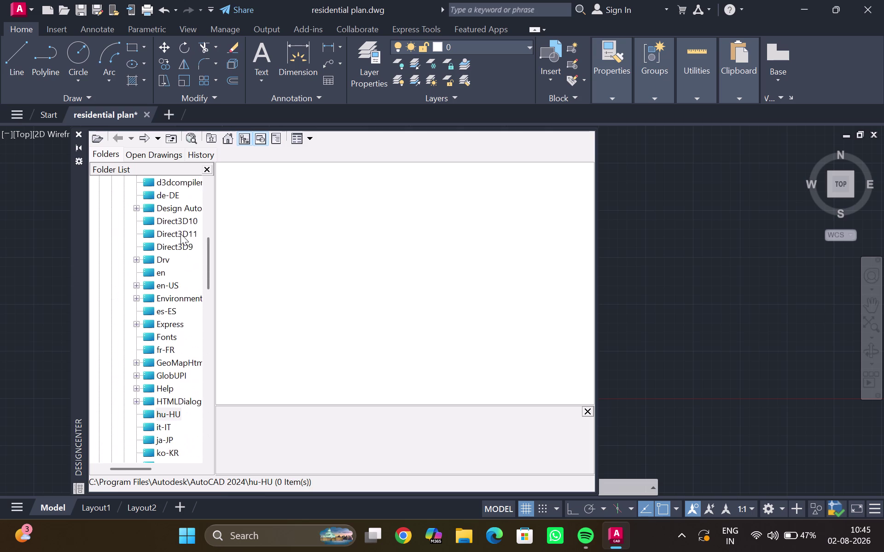
scroll(up, 3)
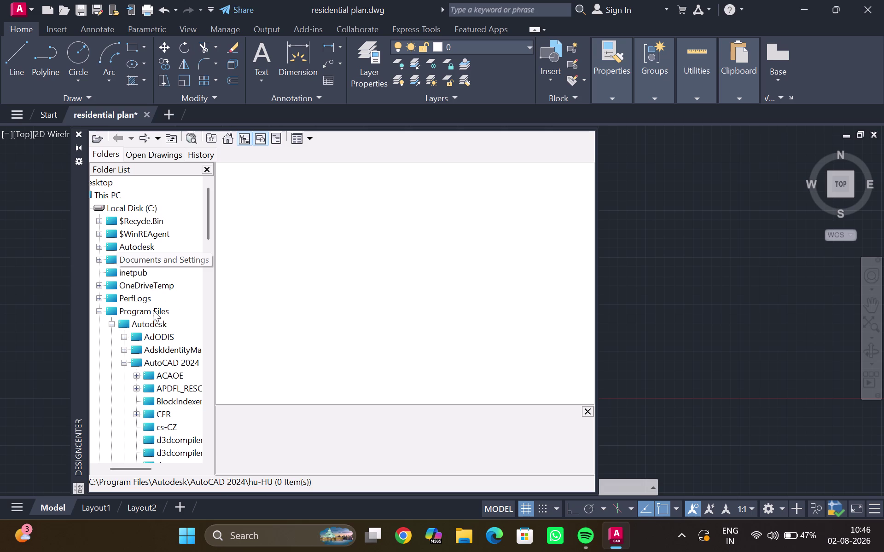
click(164, 364)
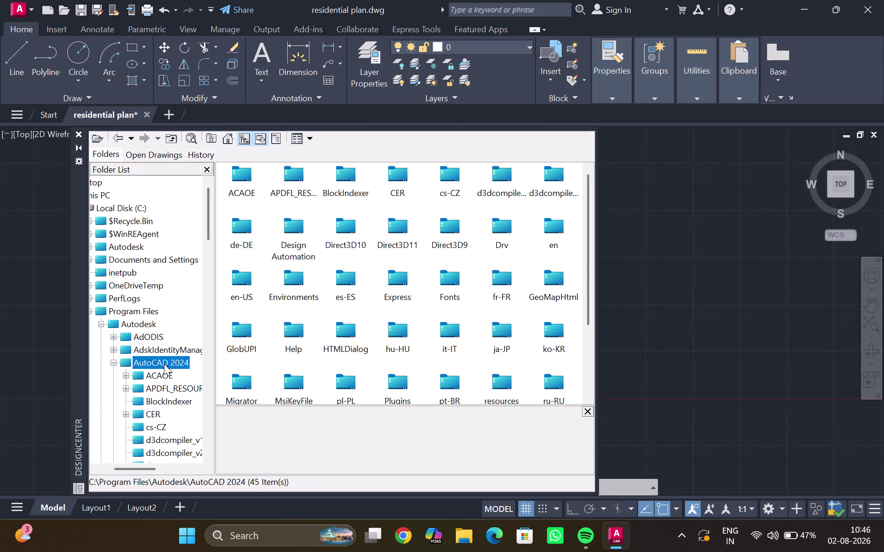
Open Sample > en-us > DesignCenter to view the 16 sample drawings.
scroll(down, 3)
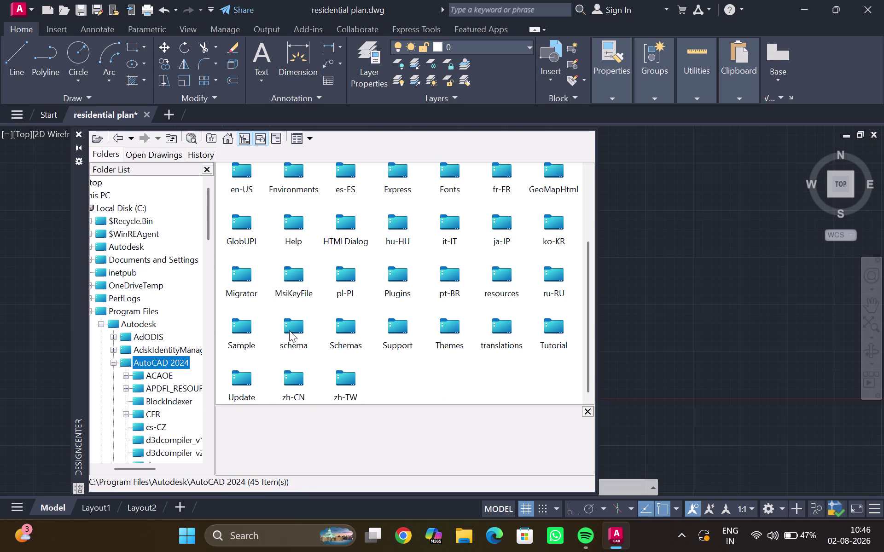
click(238, 333)
click(238, 333)
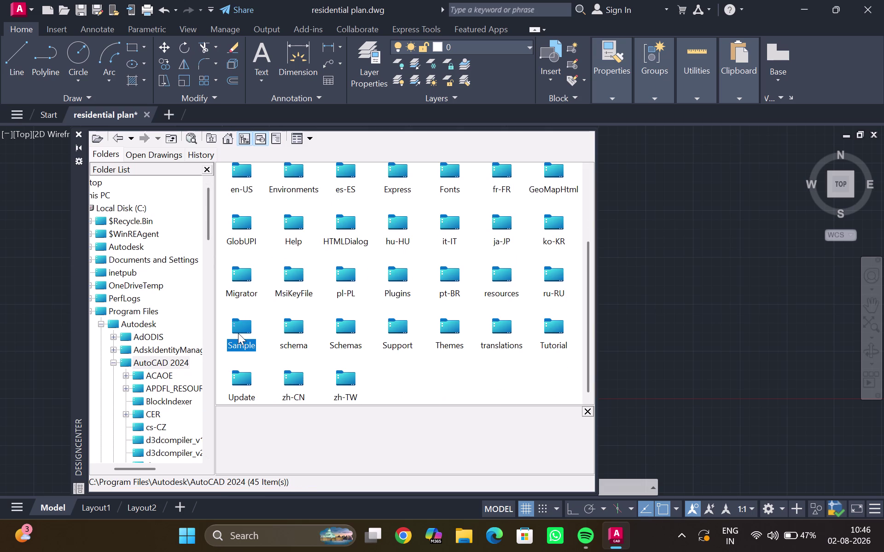
double_click(242, 326)
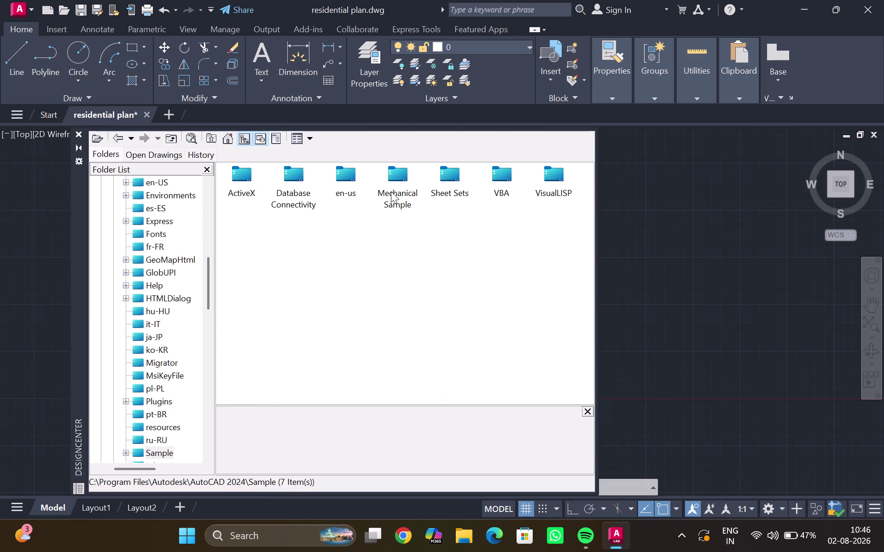
double_click(338, 172)
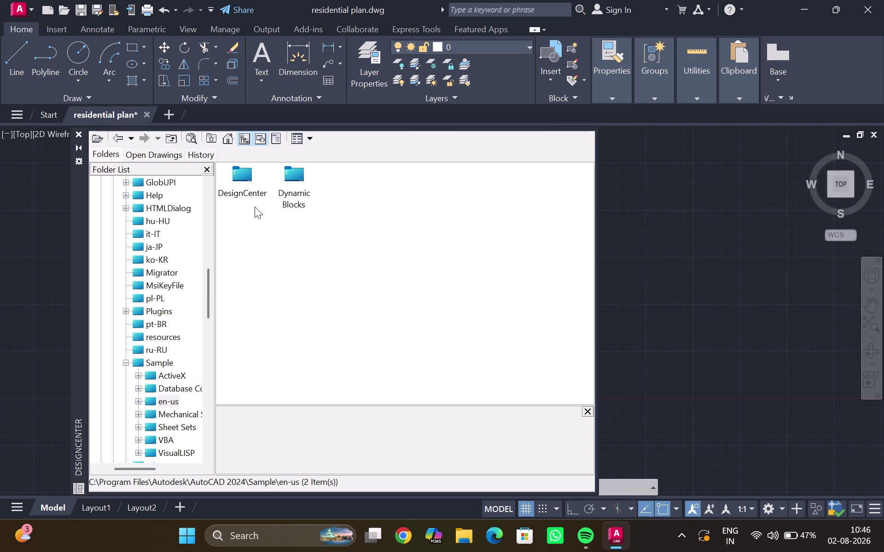
double_click(240, 179)
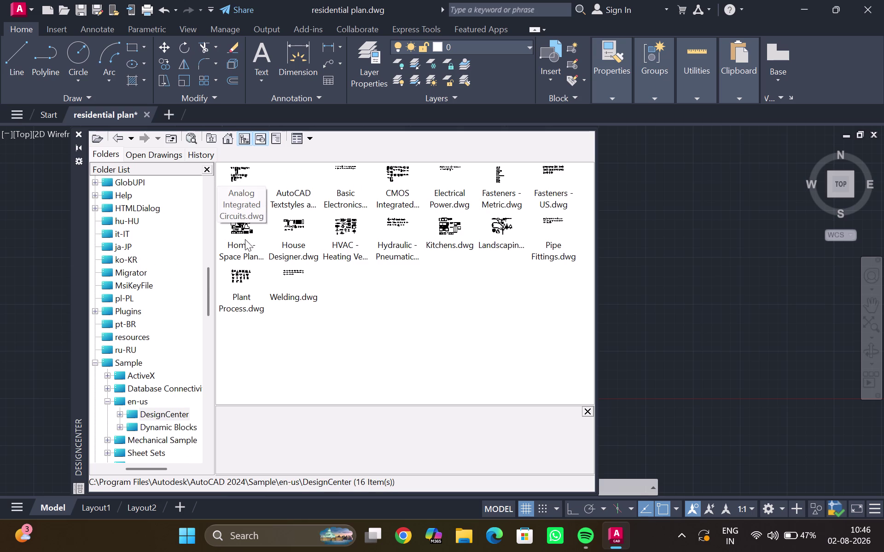
scroll(down, 3)
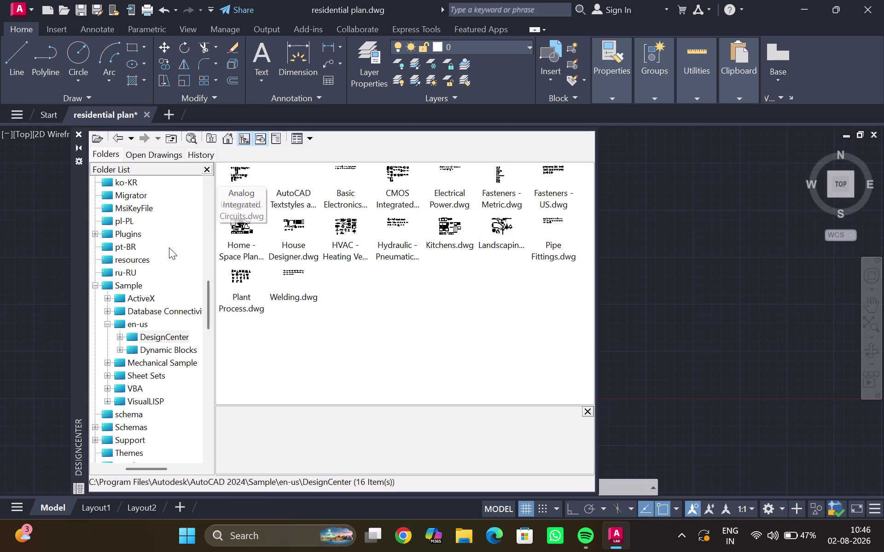
scroll(down, 3)
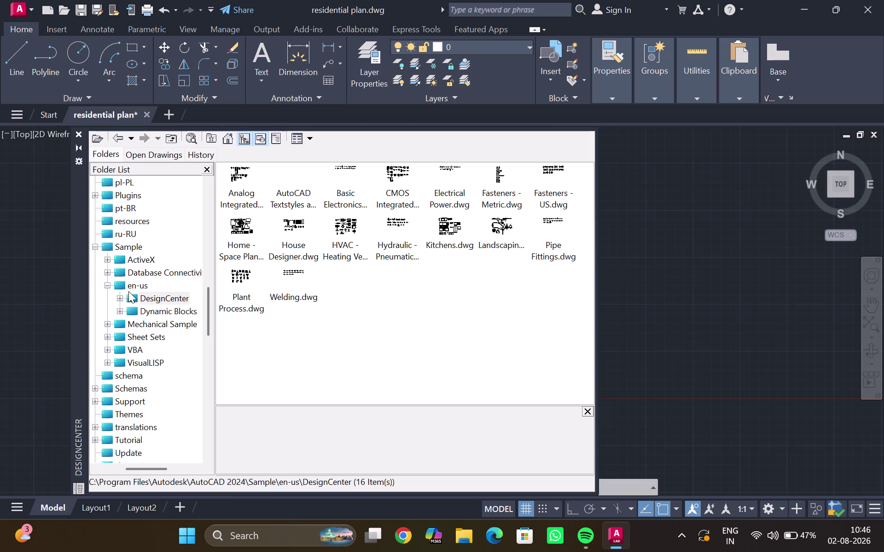
scroll(down, 3)
scroll(up, 3)
scroll(up, 3)
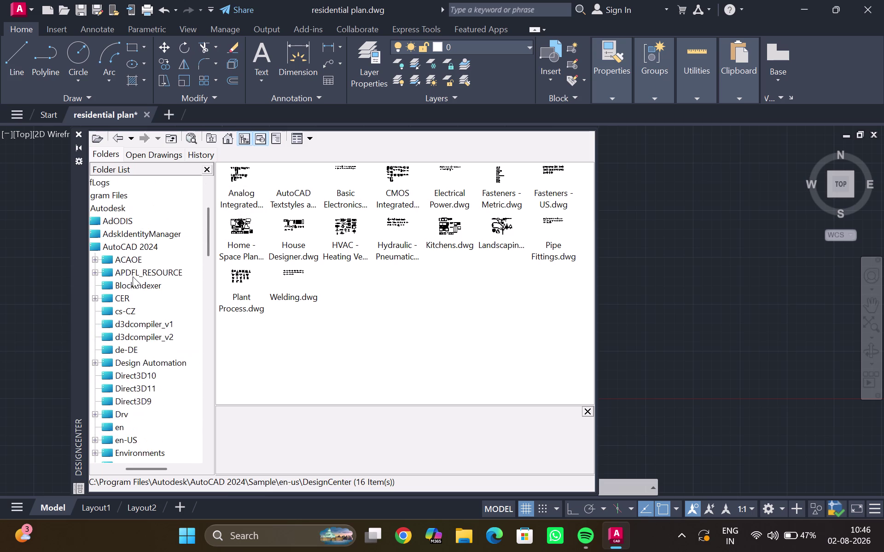
scroll(up, 3)
scroll(up, 3)
Toggle the Tree View off and on, then step back to the empty hu-HU folder.
click(208, 169)
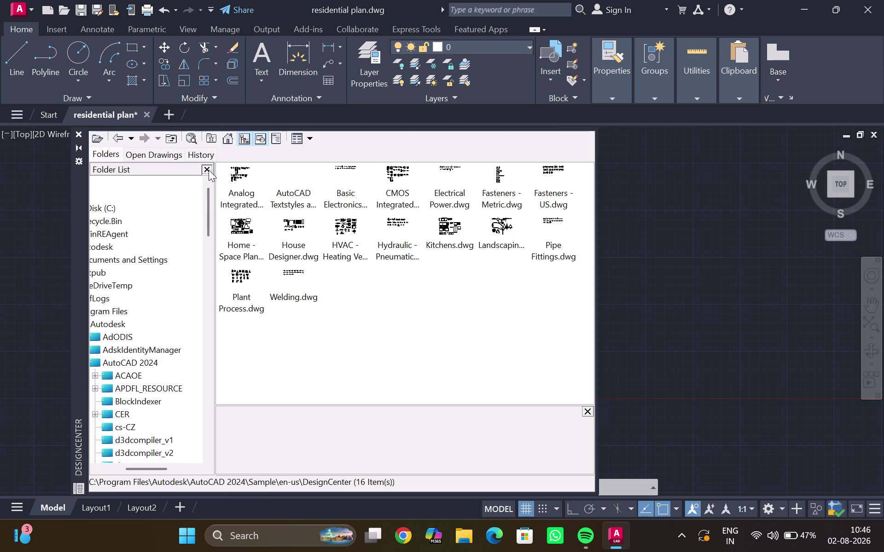
click(246, 135)
click(206, 166)
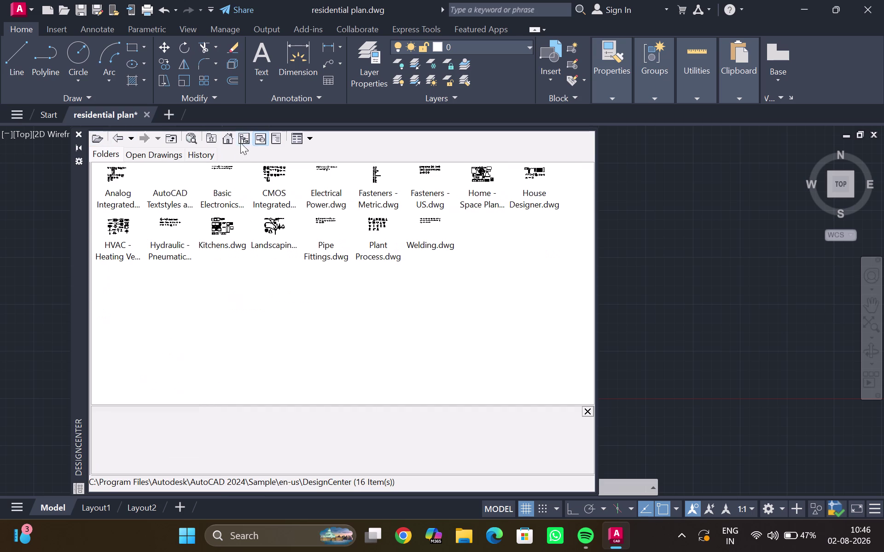
click(242, 137)
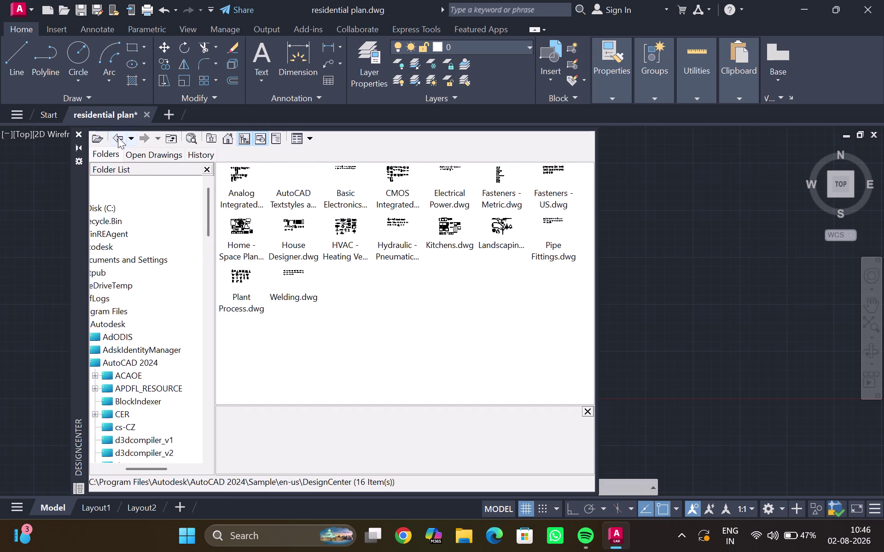
triple_click(117, 136)
triple_click(117, 136)
triple_click(117, 136)
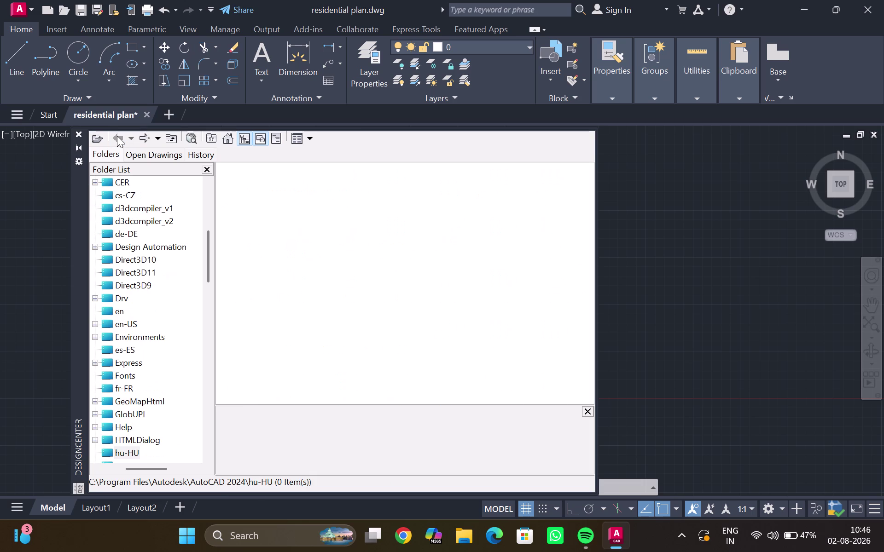
Drag the DesignCenter folder tree divider to widen the Folder List pane.
scroll(down, 3)
scroll(up, 3)
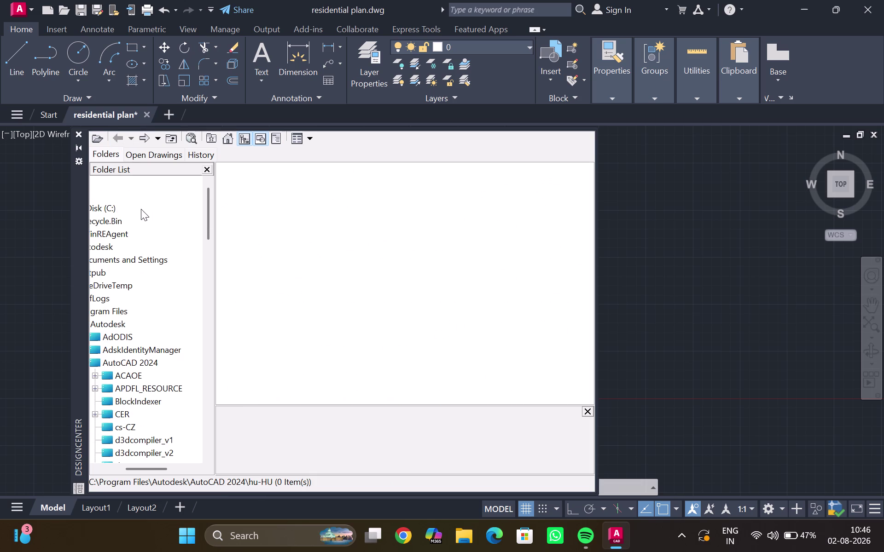
middle_drag(141, 209, 191, 208)
drag(209, 202, 210, 221)
drag(148, 471, 123, 464)
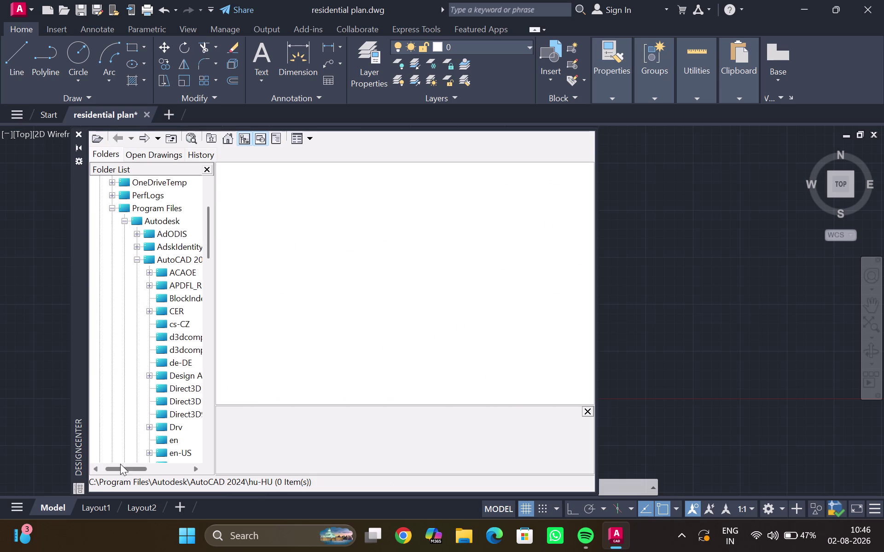
drag(123, 464, 90, 455)
scroll(down, 3)
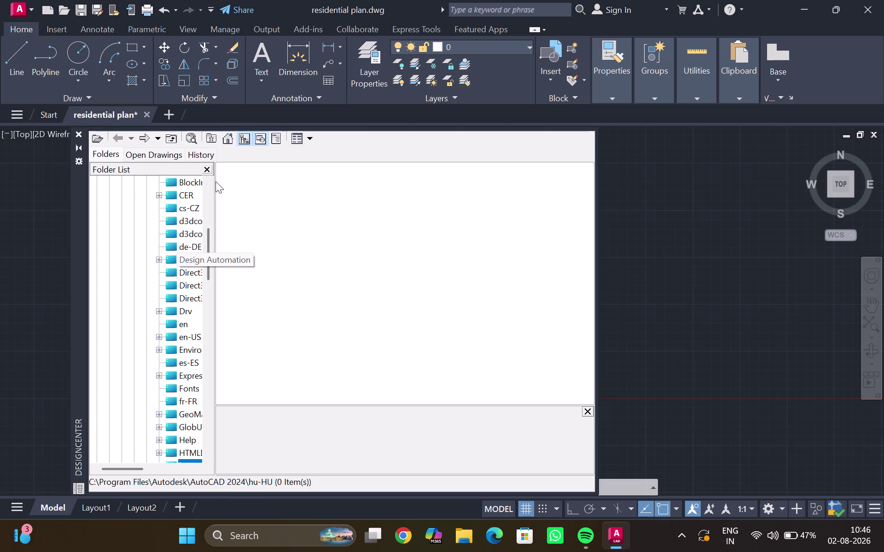
drag(214, 182, 269, 182)
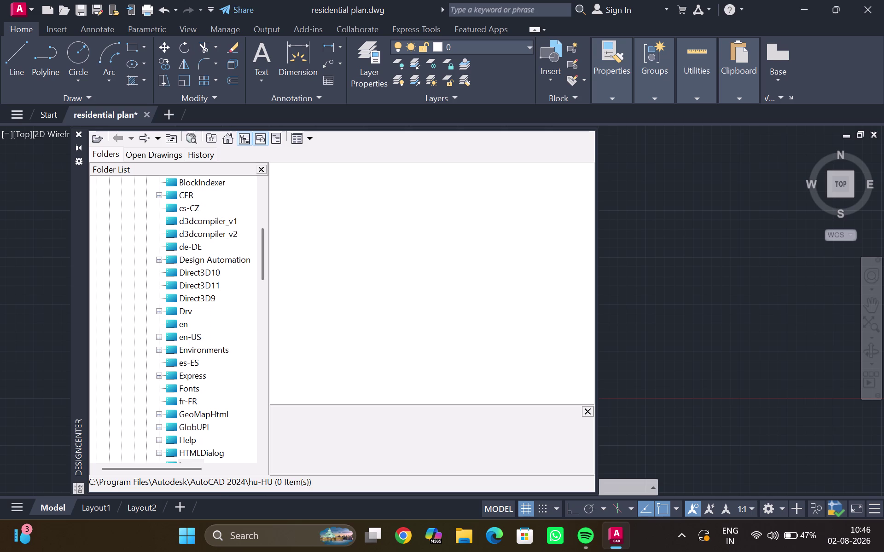
drag(269, 184, 284, 187)
drag(266, 192, 281, 192)
click(270, 190)
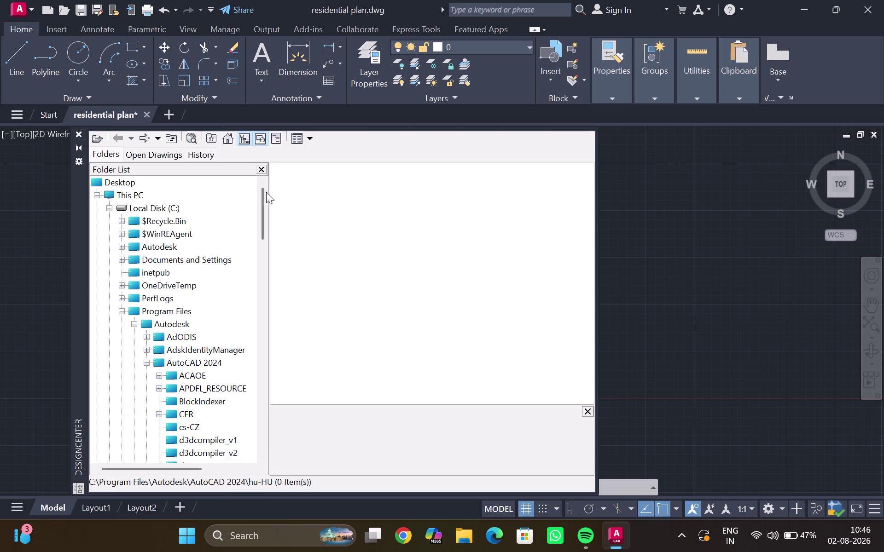
drag(268, 189, 281, 191)
drag(280, 191, 290, 190)
List residential plan.dwg's twelve content categories, including blocks, layers and dimension styles.
scroll(down, 3)
scroll(down, 3)
scroll(up, 3)
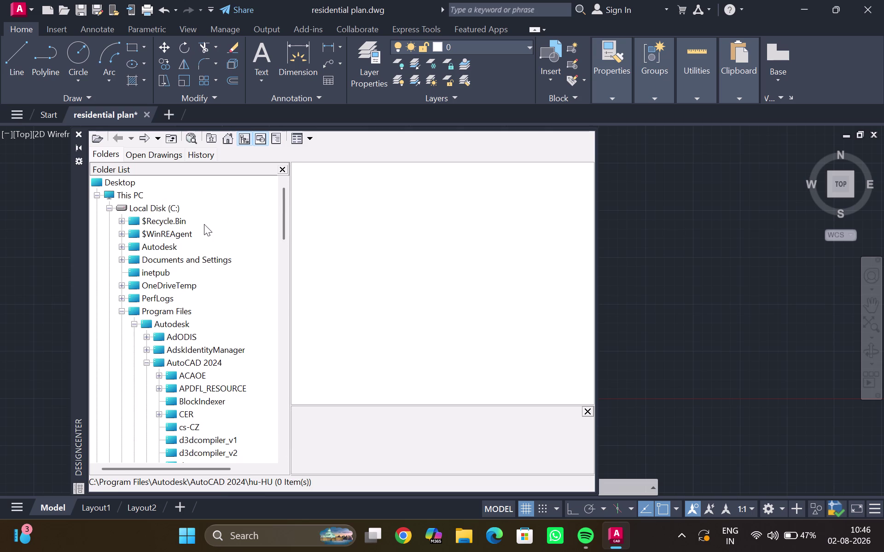
scroll(up, 3)
scroll(down, 3)
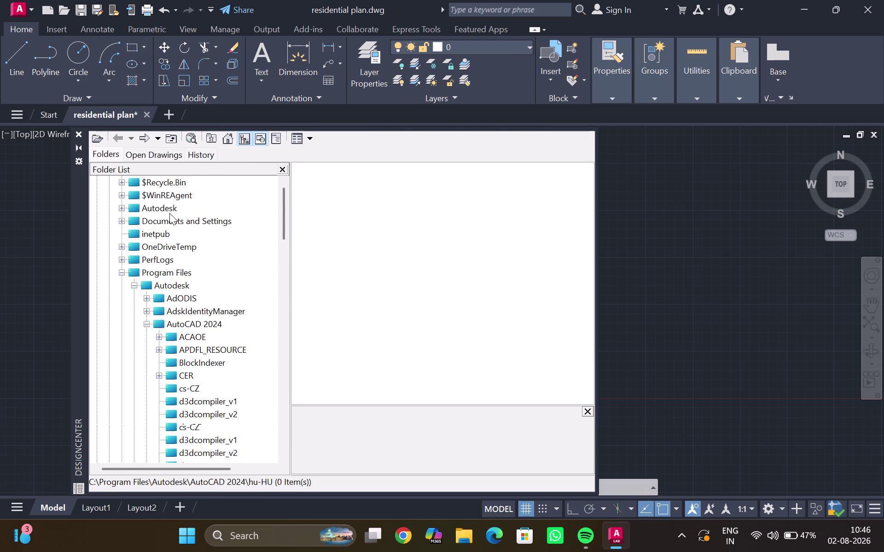
scroll(down, 3)
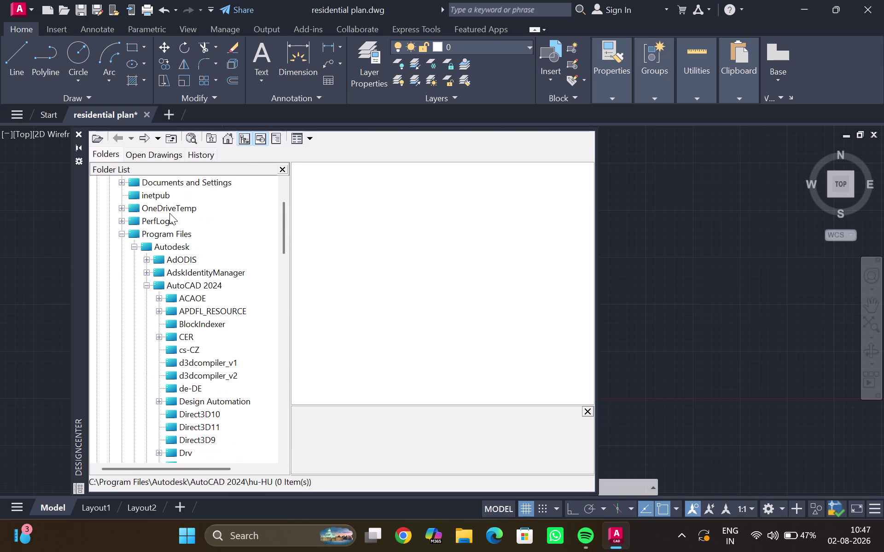
scroll(down, 3)
scroll(down, 3)
scroll(down, 3)
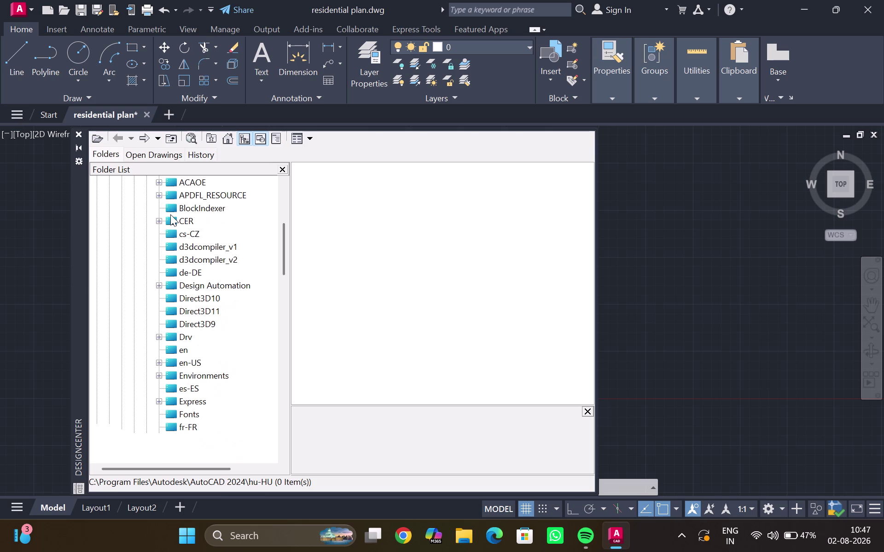
scroll(down, 3)
scroll(down, 3)
scroll(down, 3)
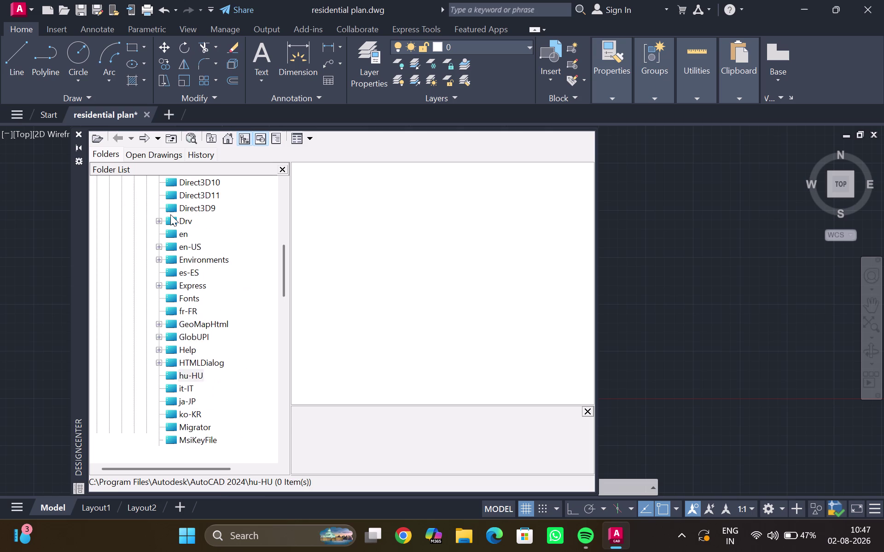
scroll(down, 3)
scroll(down, 3)
scroll(down, 3)
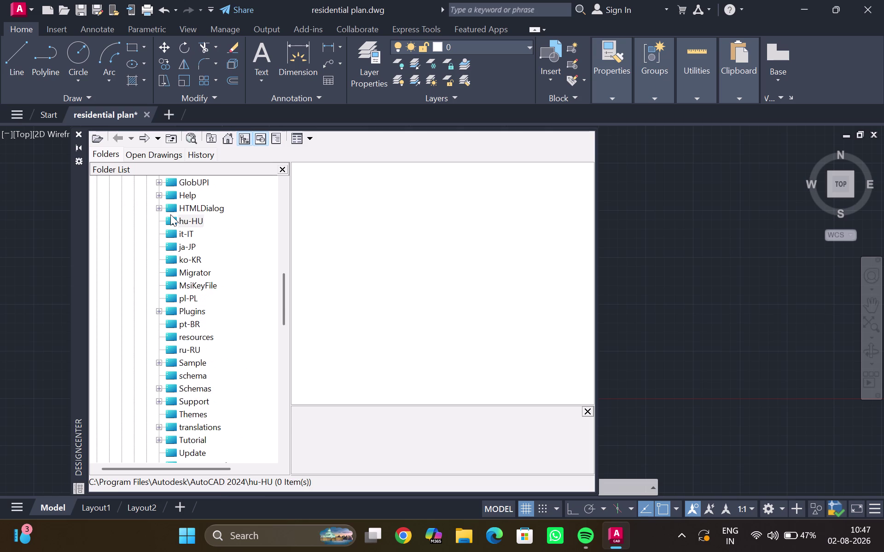
scroll(down, 3)
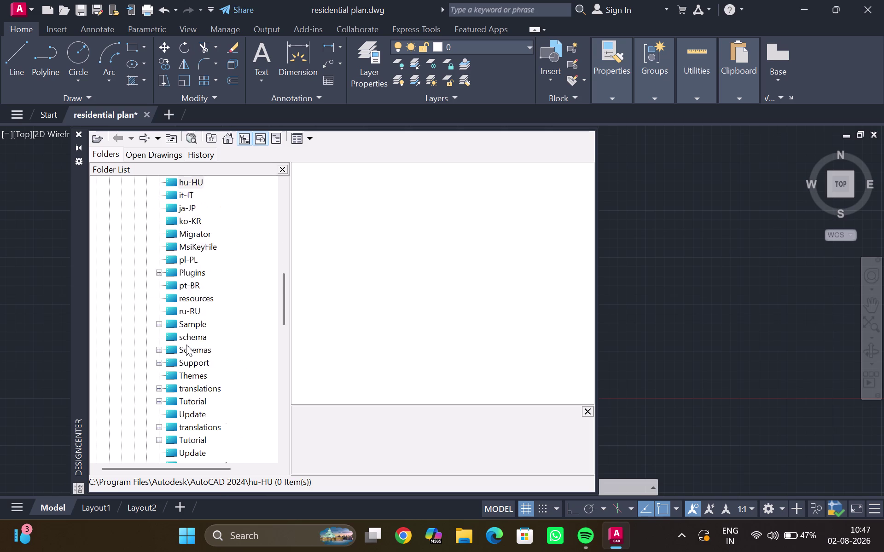
scroll(down, 3)
scroll(down, 3)
scroll(down, 3)
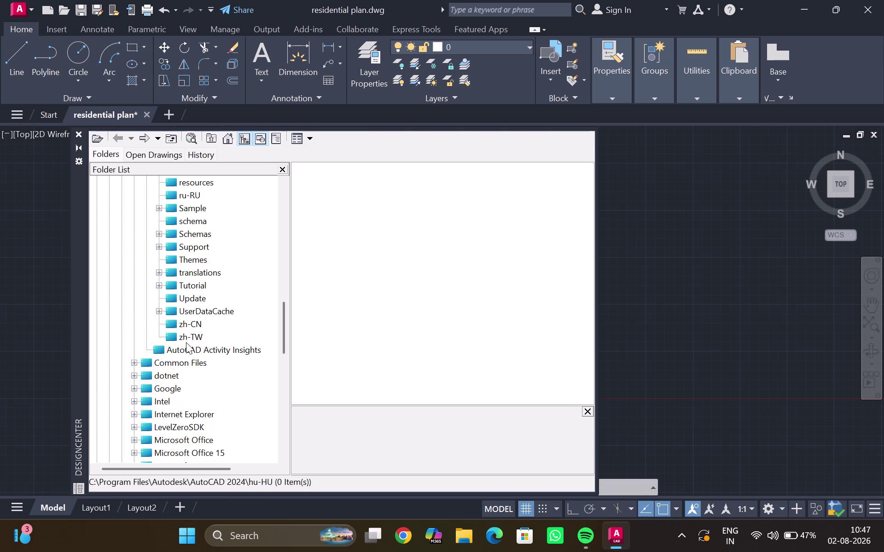
scroll(down, 3)
scroll(down, 3)
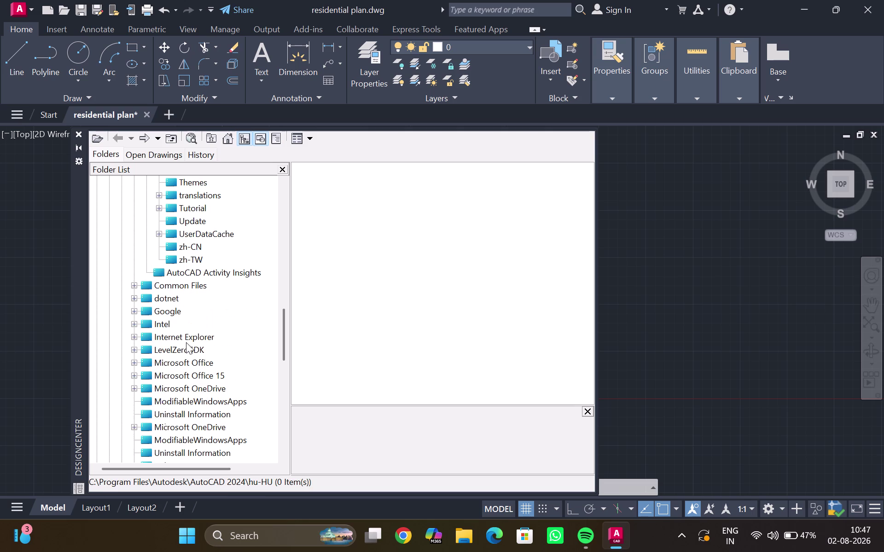
scroll(down, 3)
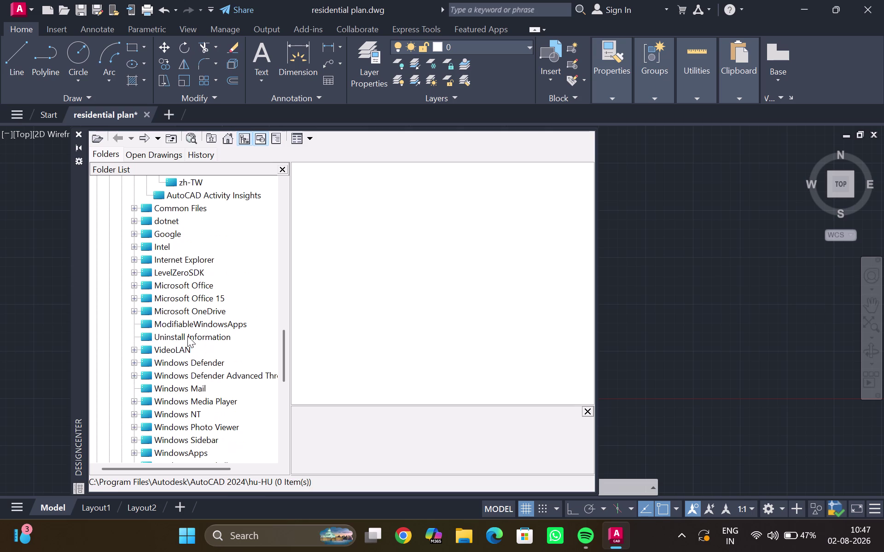
scroll(down, 3)
scroll(down, 3)
scroll(down, 3)
scroll(down, 3)
scroll(down, 3)
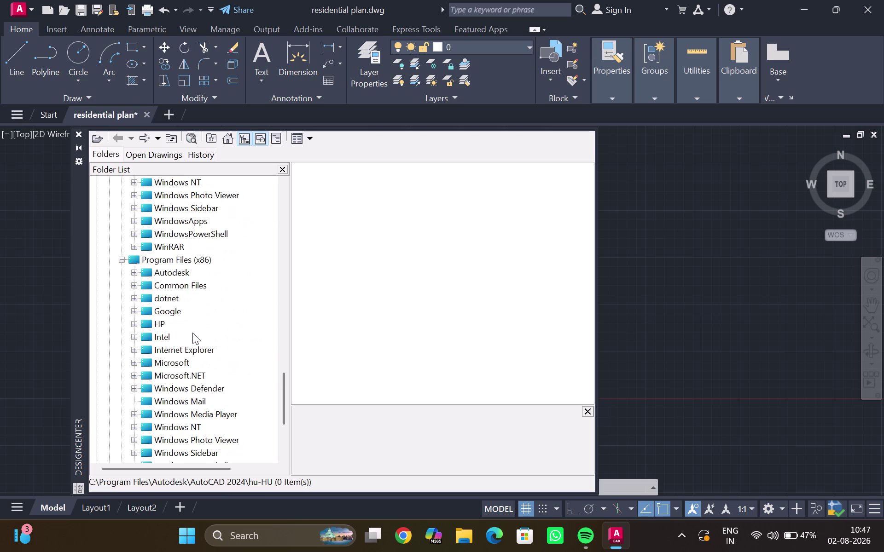
scroll(down, 3)
scroll(down, 3)
scroll(down, 3)
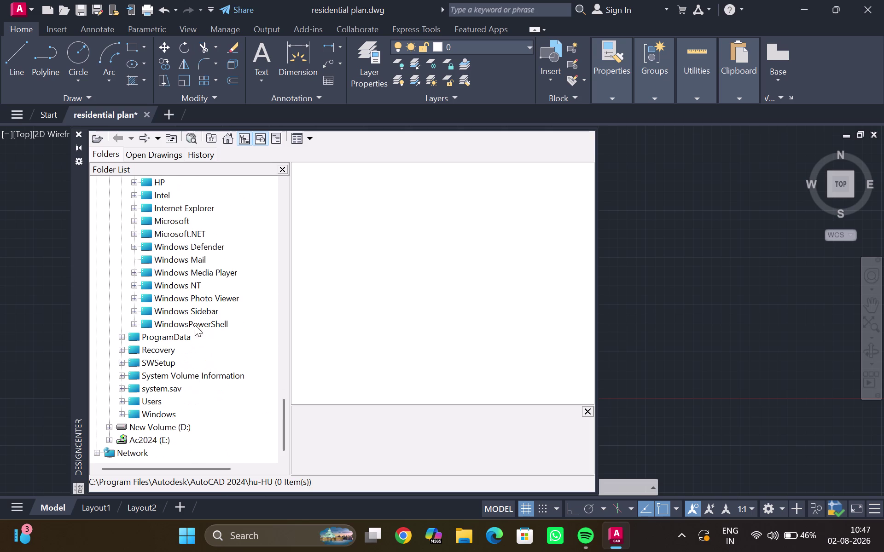
scroll(down, 3)
scroll(down, 3)
scroll(down, 3)
scroll(down, 3)
scroll(up, 3)
scroll(down, 3)
scroll(down, 3)
click(172, 151)
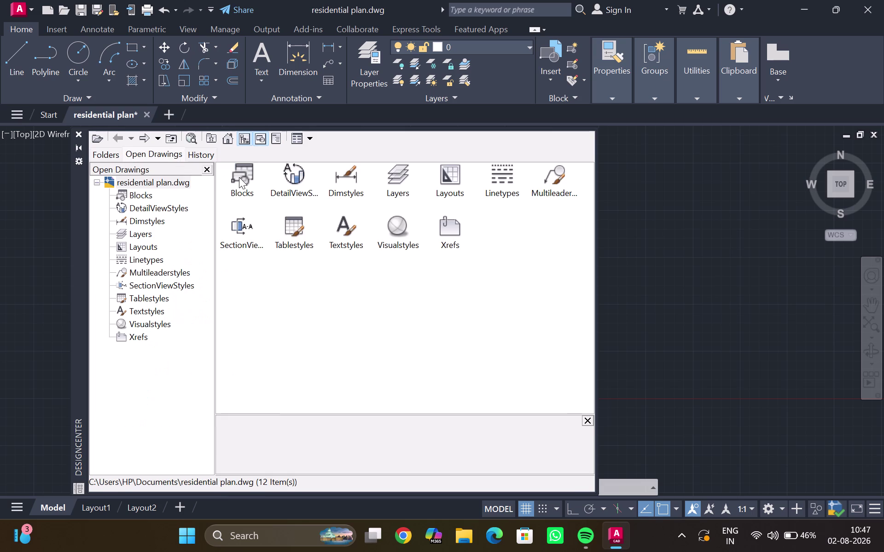
List the blocks in residential plan.dwg, check recent locations, then return to folder browsing.
double_click(239, 177)
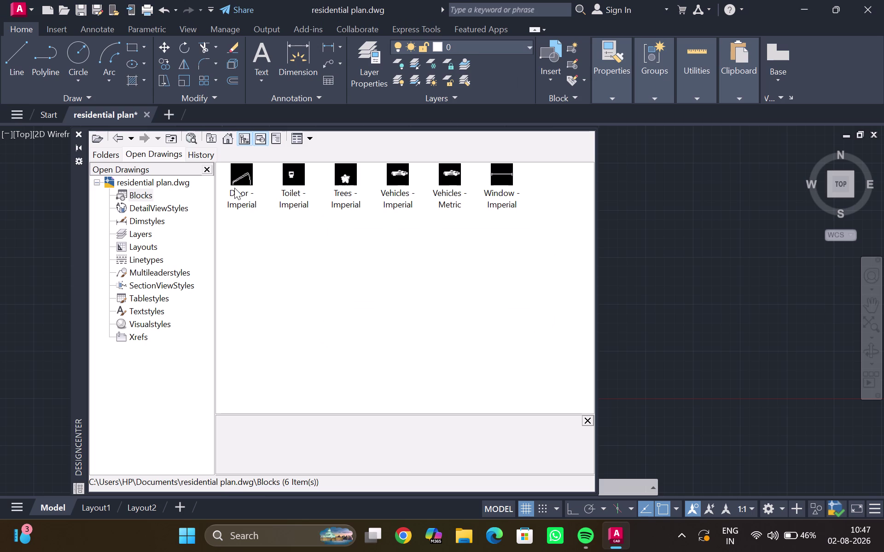
click(140, 193)
click(200, 149)
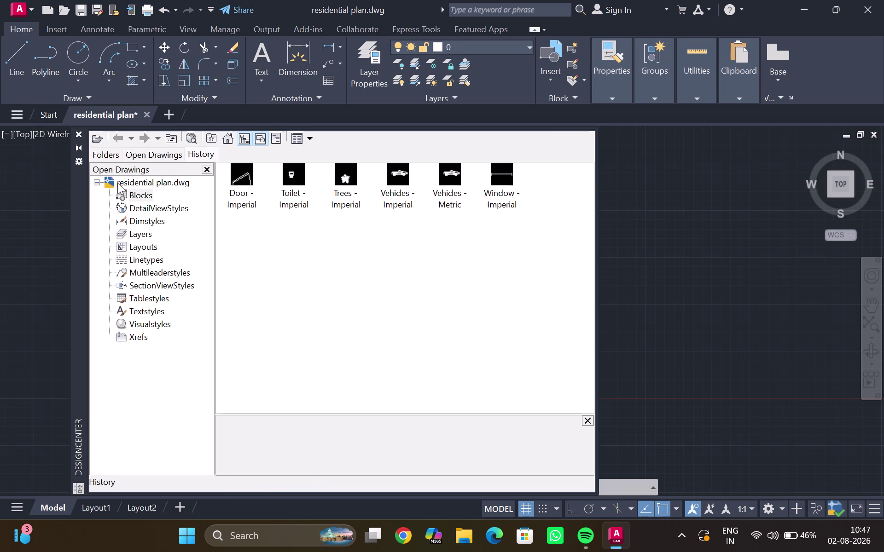
click(117, 183)
double_click(118, 183)
click(105, 151)
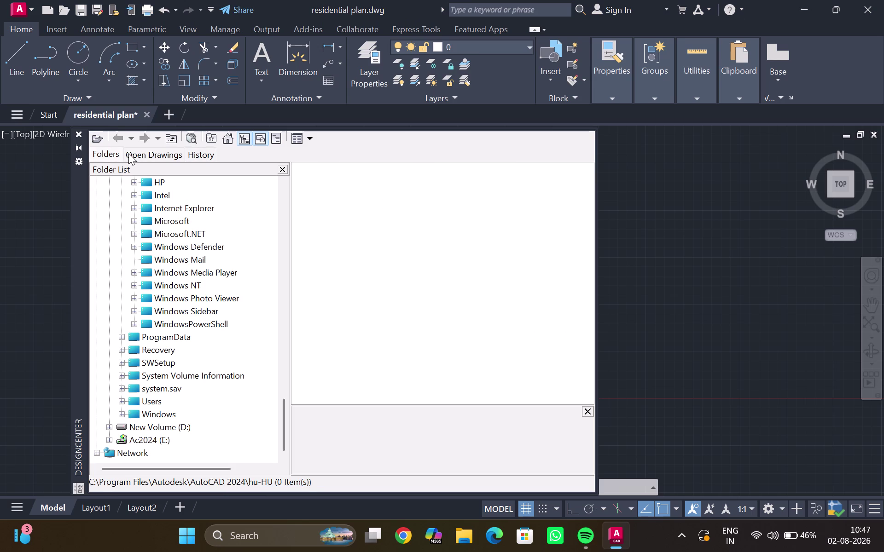
Scroll the Folder List and collapse the AutoCAD 2024 folder branch.
scroll(down, 3)
scroll(down, 3)
scroll(down, 3)
scroll(up, 3)
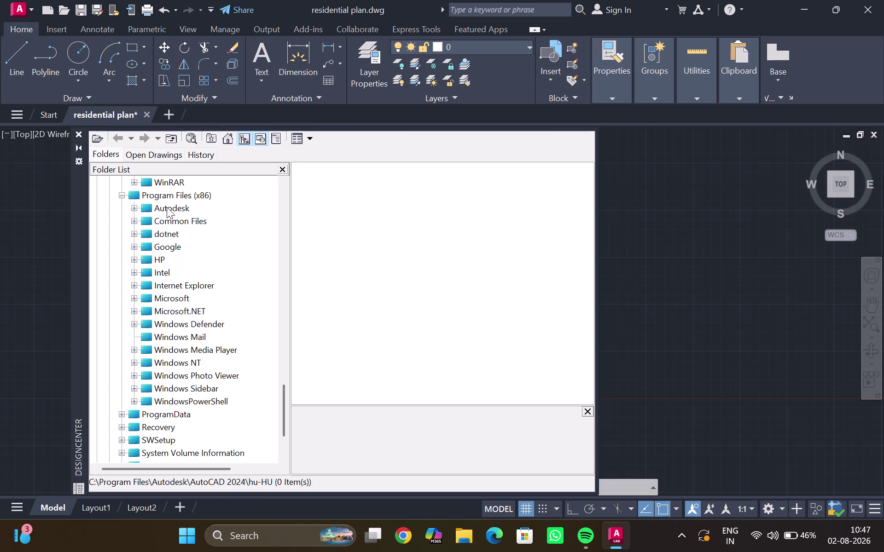
scroll(down, 3)
scroll(down, 3)
scroll(up, 3)
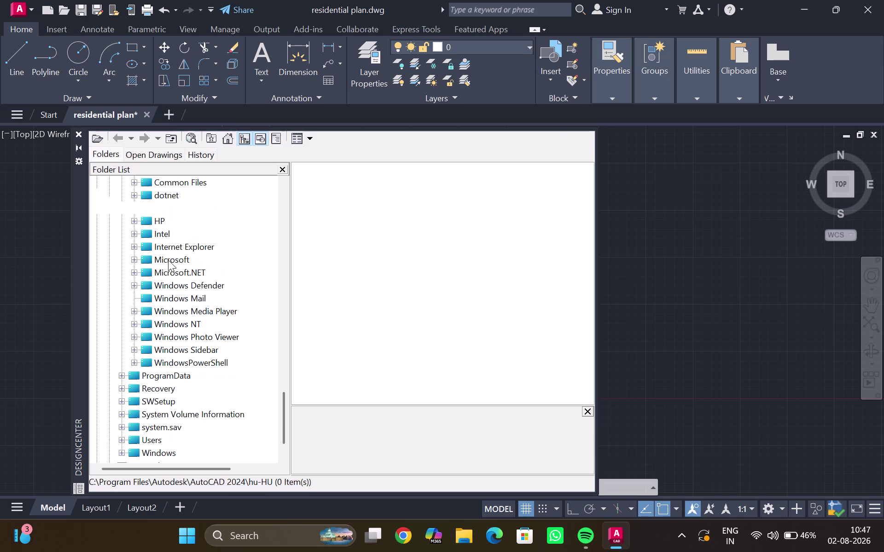
scroll(up, 3)
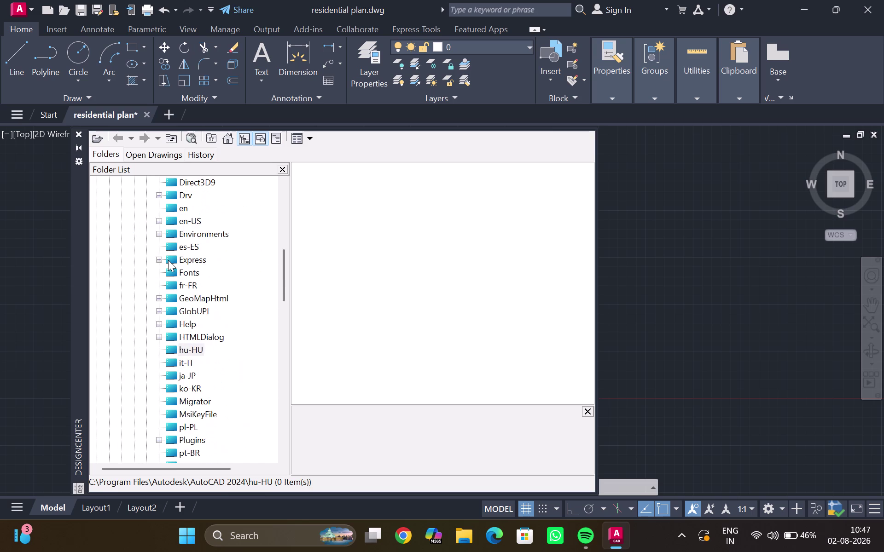
scroll(up, 3)
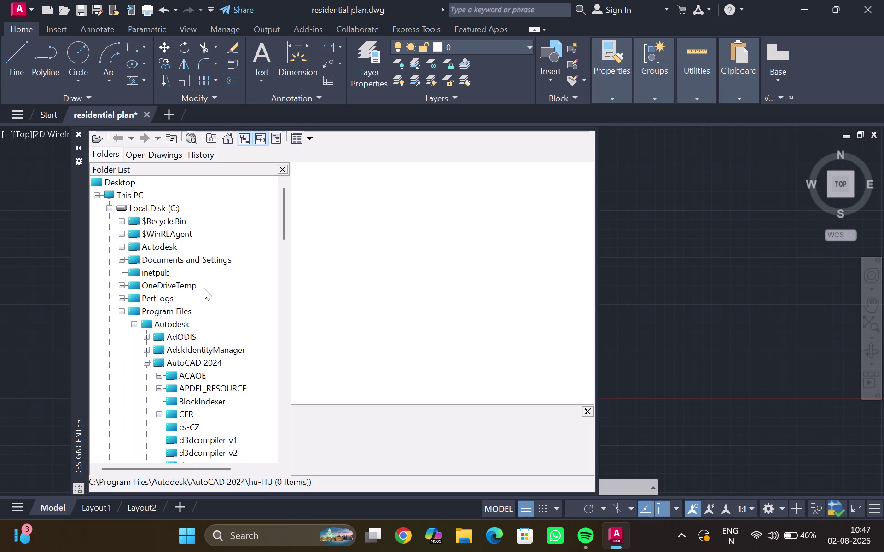
click(172, 321)
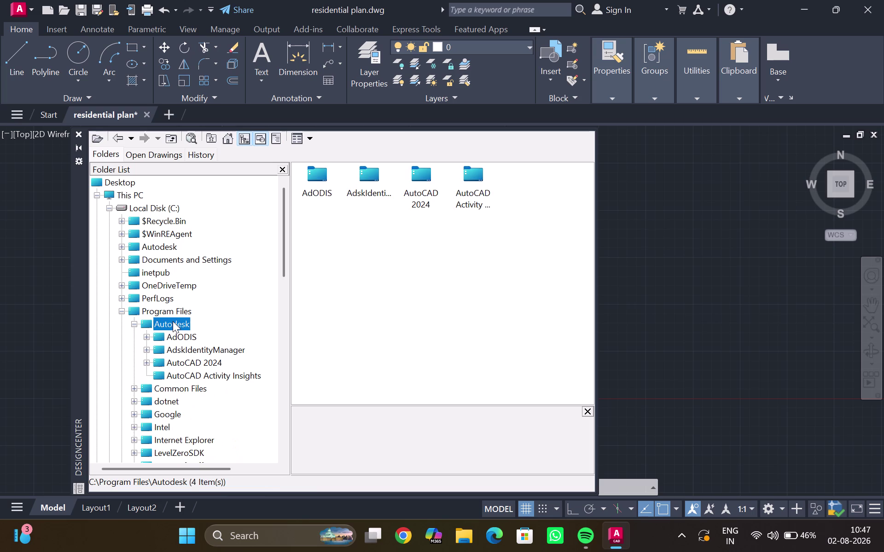
Open the AutoCAD 2024 folder from the Autodesk folder and scroll through its contents.
click(426, 183)
click(426, 182)
double_click(422, 176)
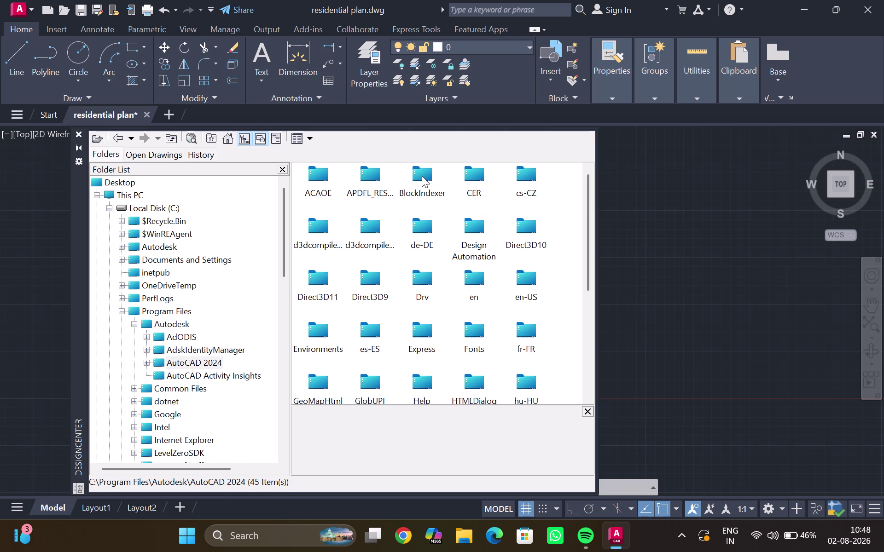
scroll(down, 3)
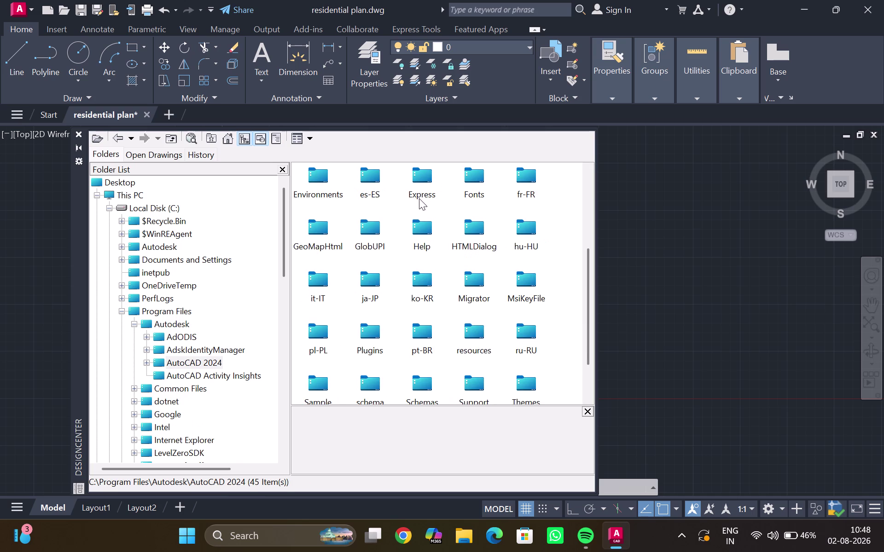
scroll(down, 3)
scroll(down, 3)
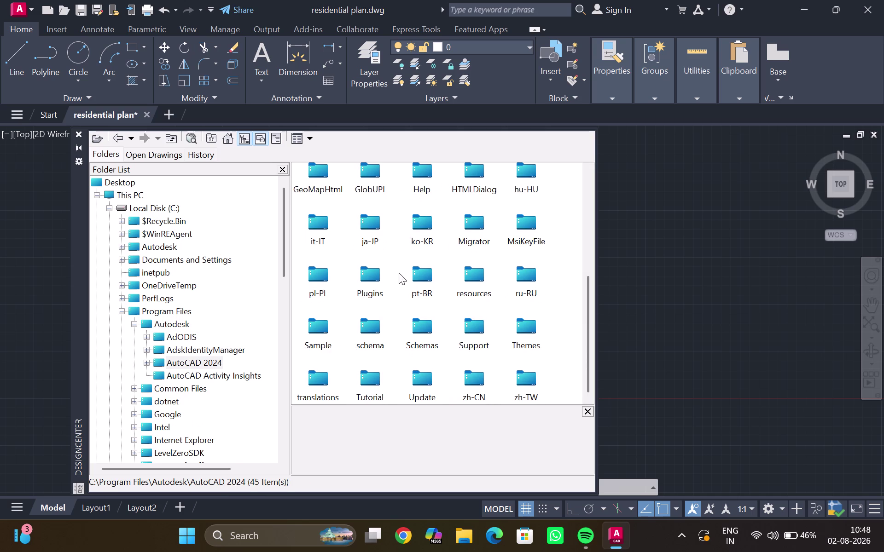
scroll(up, 3)
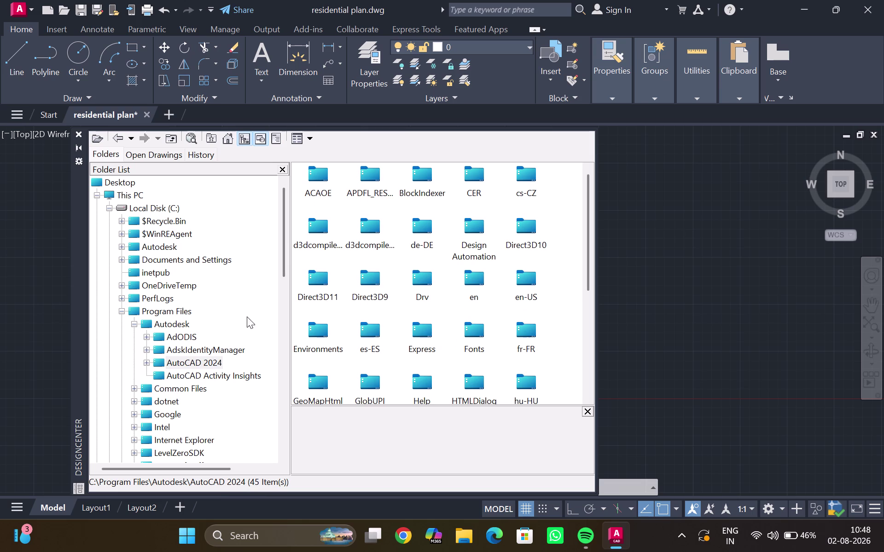
scroll(up, 3)
scroll(down, 3)
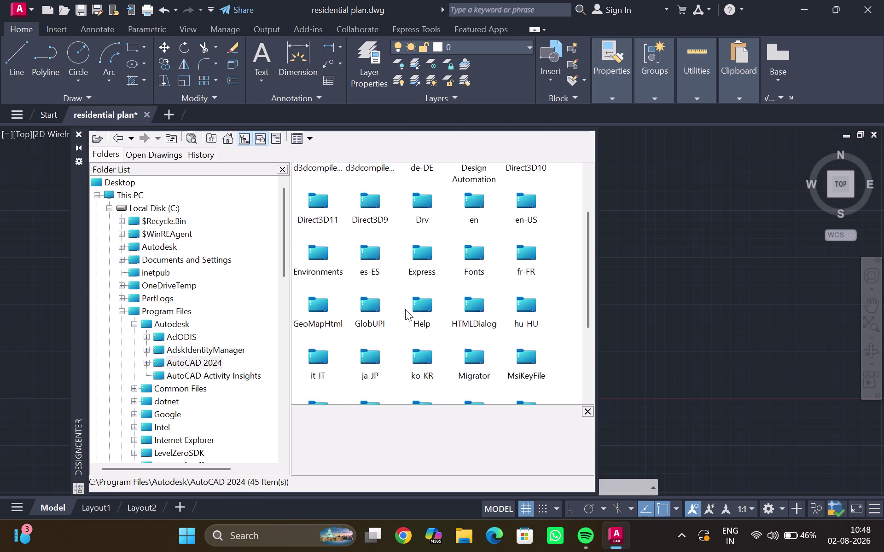
scroll(down, 3)
scroll(down, 3)
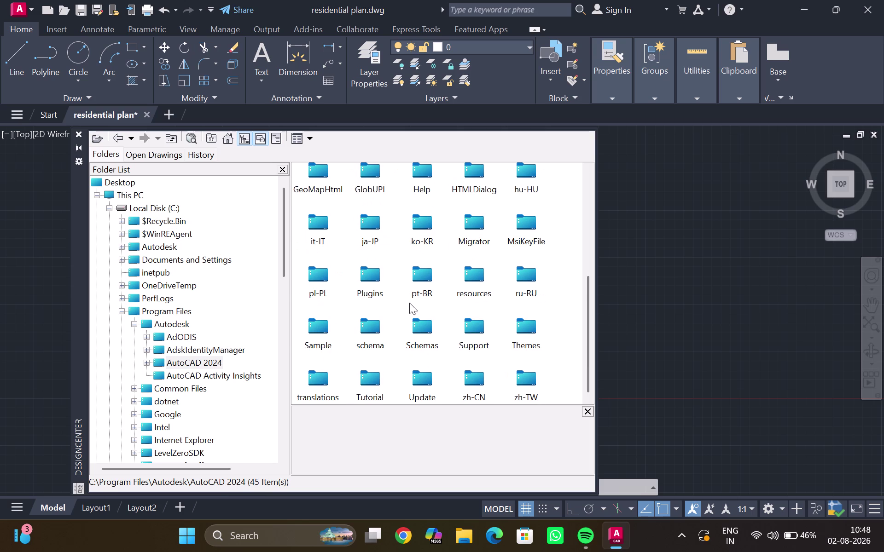
scroll(up, 3)
scroll(up, 3)
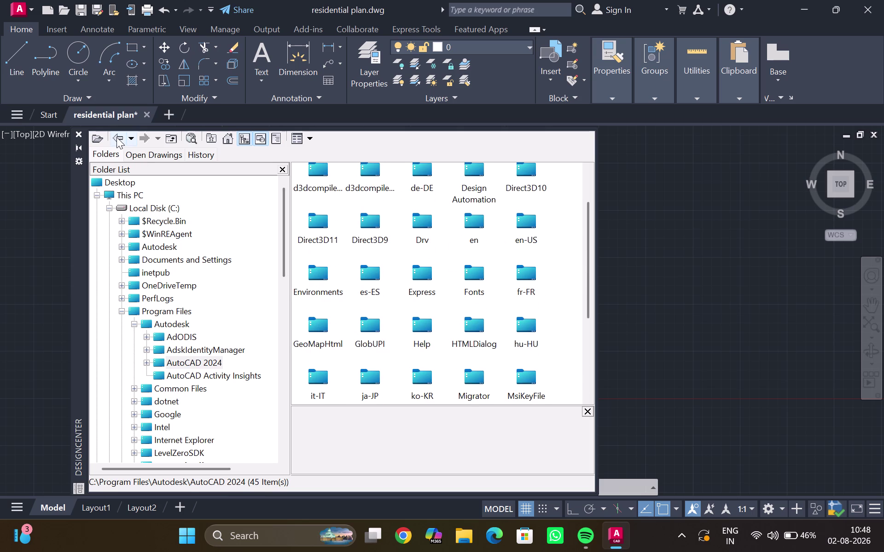
Go back to the Autodesk contents, then show Autodesk under Program Files (x86).
click(116, 137)
scroll(down, 3)
scroll(down, 3)
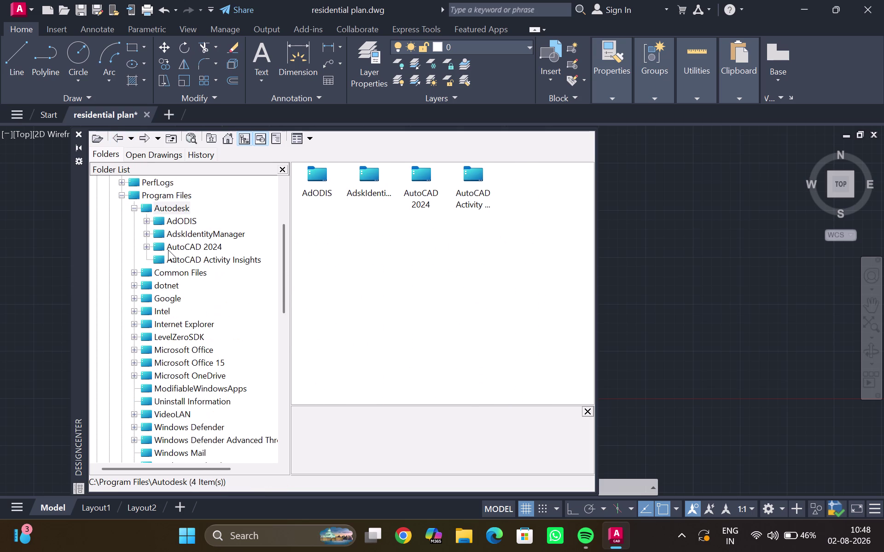
scroll(down, 3)
scroll(down, 3)
scroll(down, 3)
scroll(down, 3)
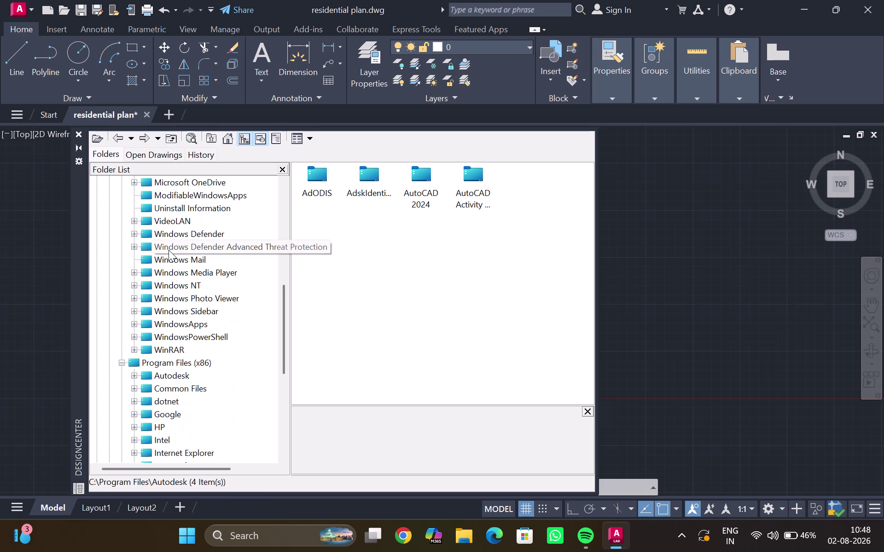
scroll(down, 3)
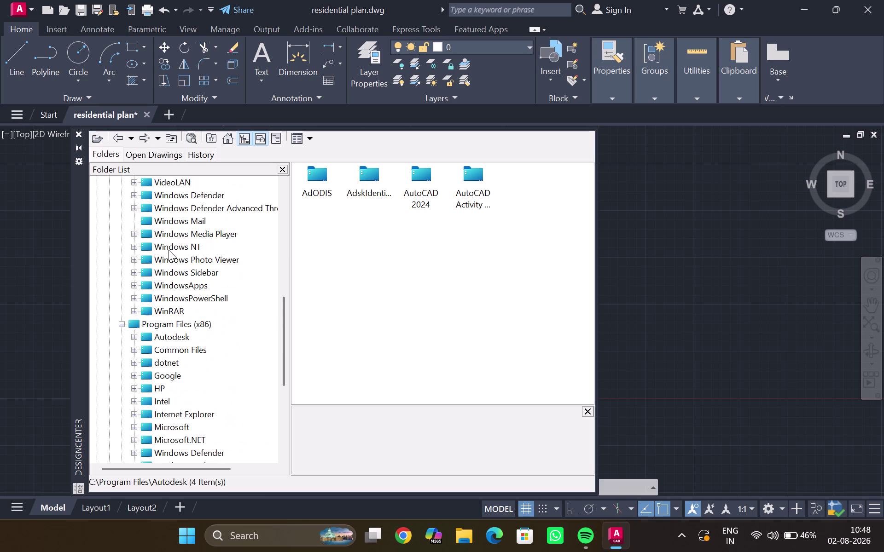
scroll(down, 3)
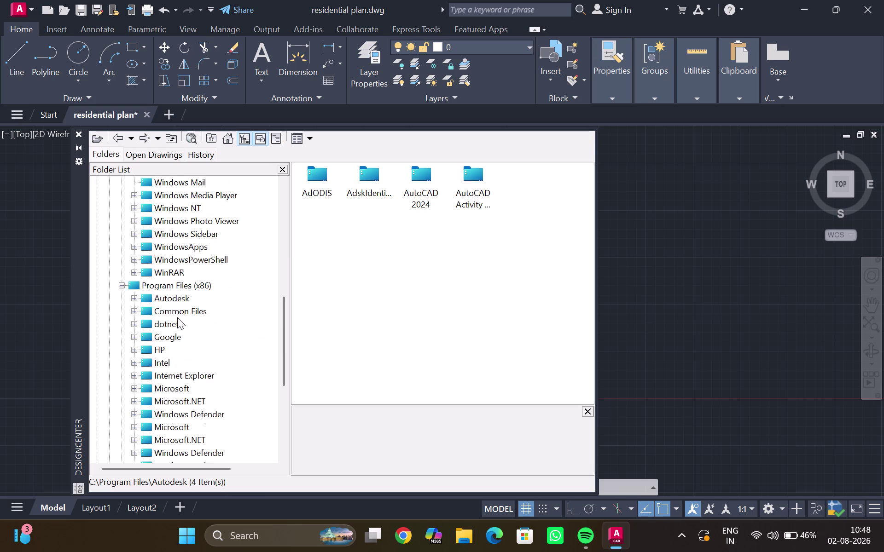
scroll(down, 3)
scroll(down, 3)
scroll(down, 3)
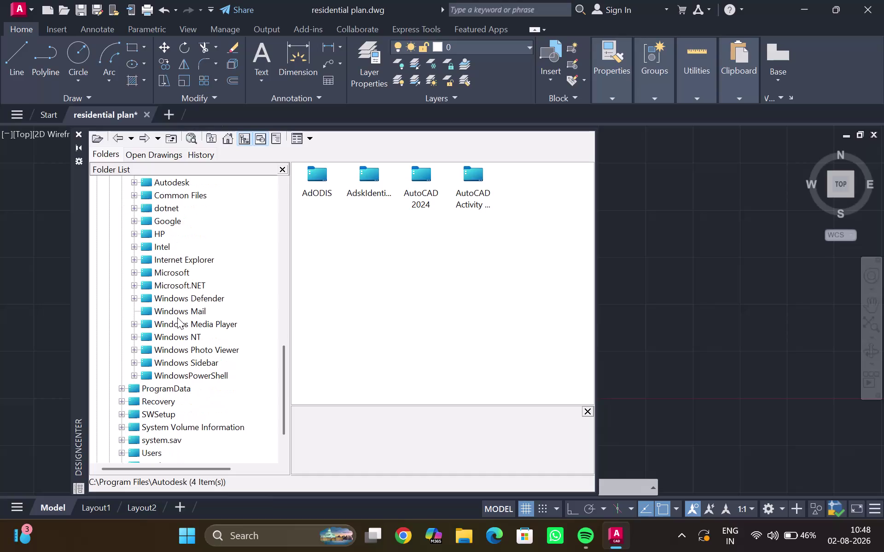
scroll(down, 3)
scroll(down, 3)
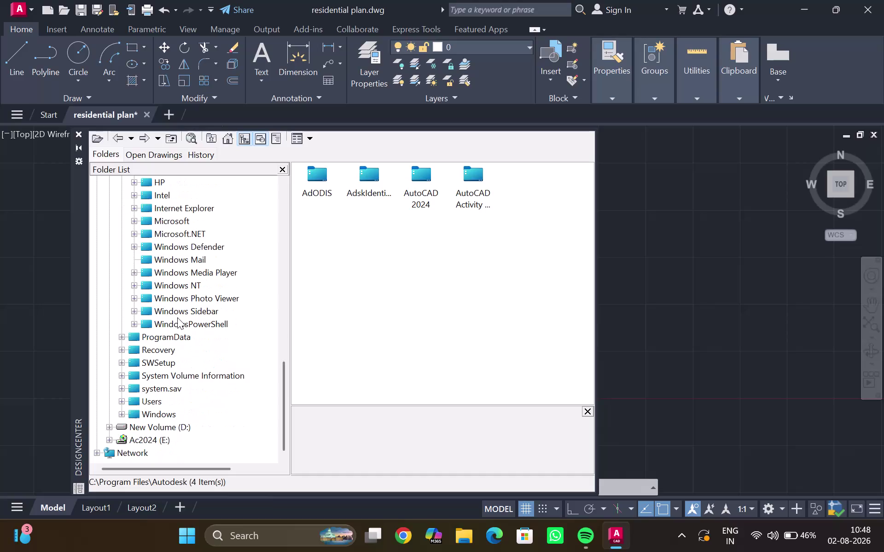
scroll(up, 3)
scroll(up, 3)
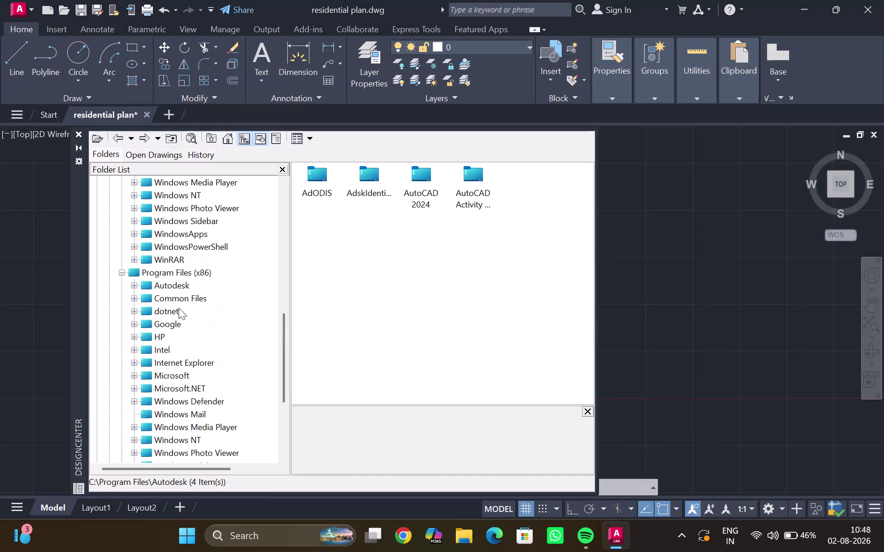
click(179, 286)
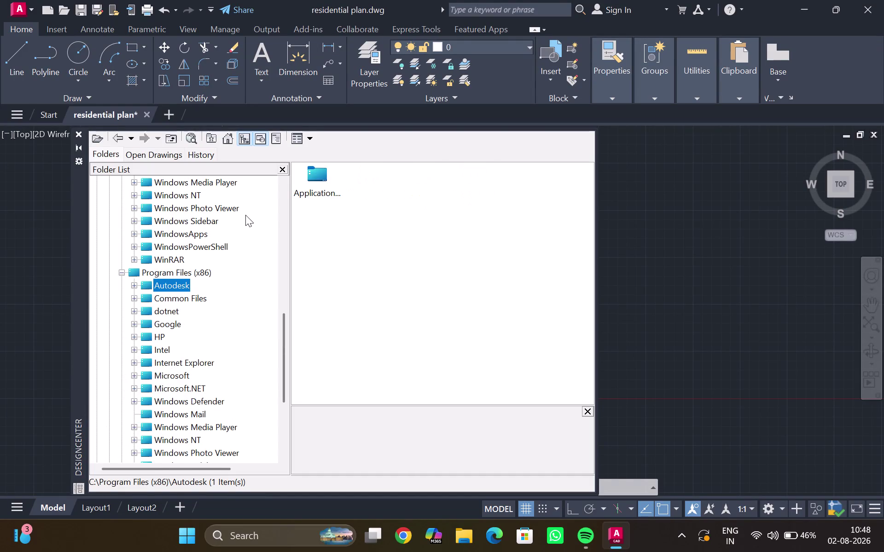
Open the ApplicationPlugins folder and scroll through the Folder List.
click(316, 177)
double_click(314, 177)
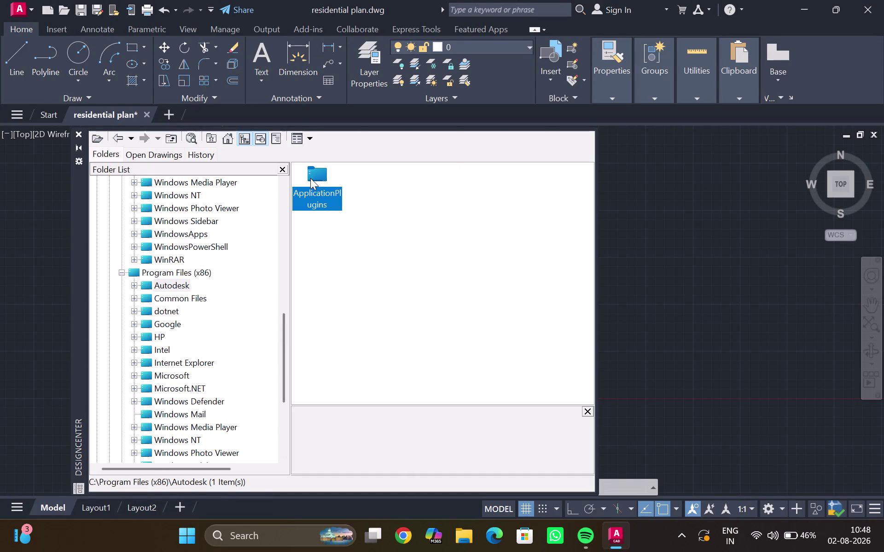
double_click(308, 176)
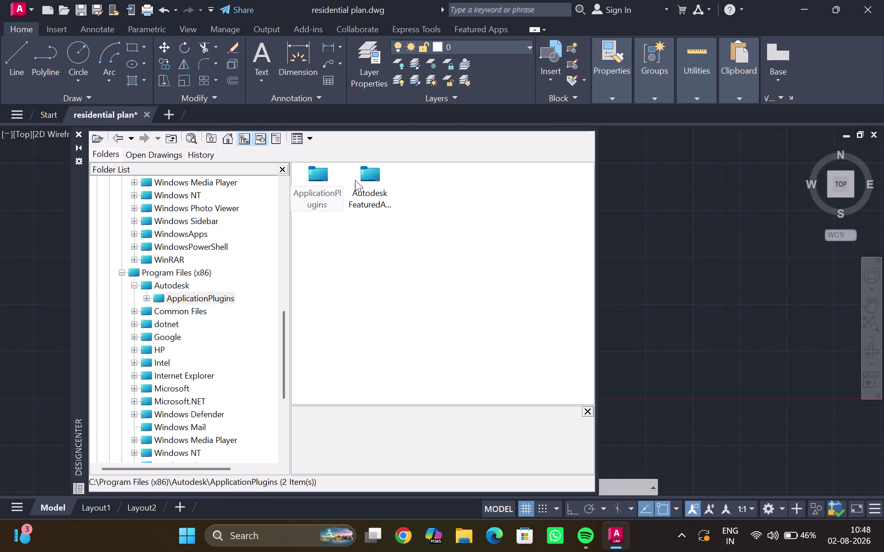
scroll(down, 3)
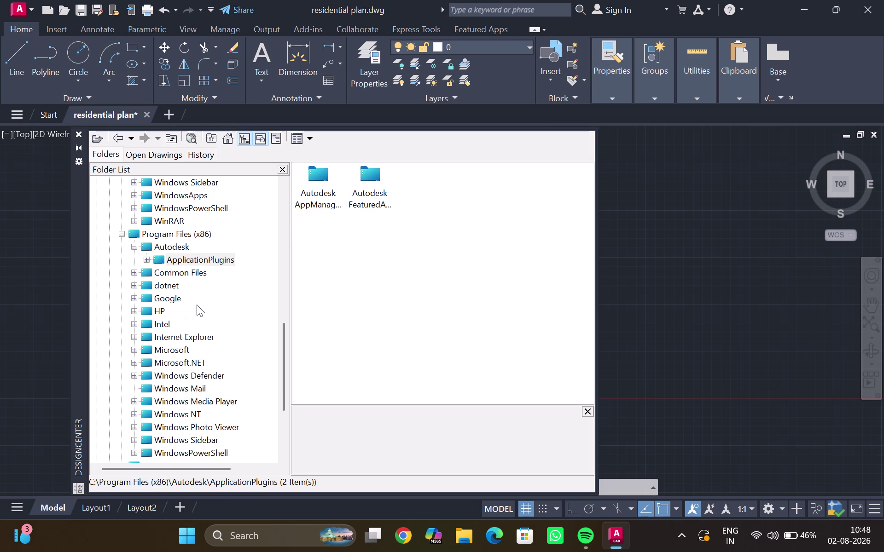
scroll(up, 3)
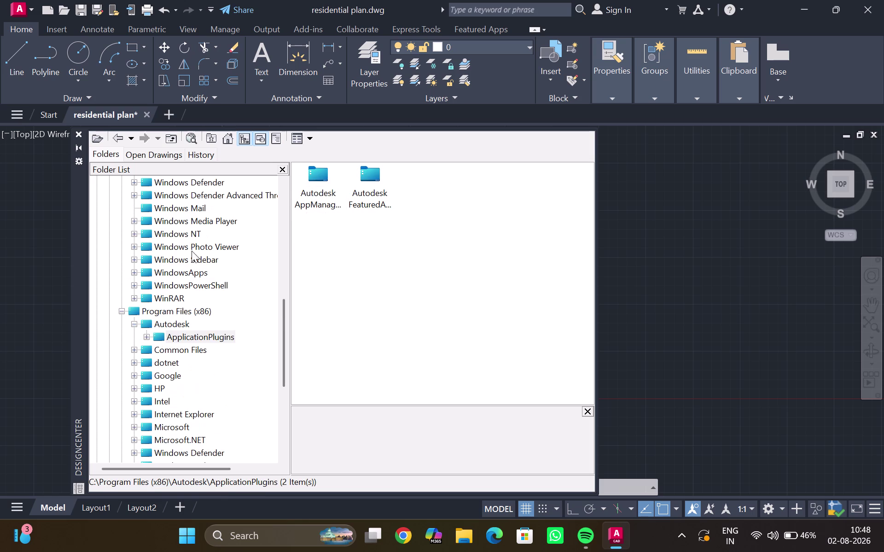
scroll(down, 3)
scroll(up, 3)
scroll(up, 3)
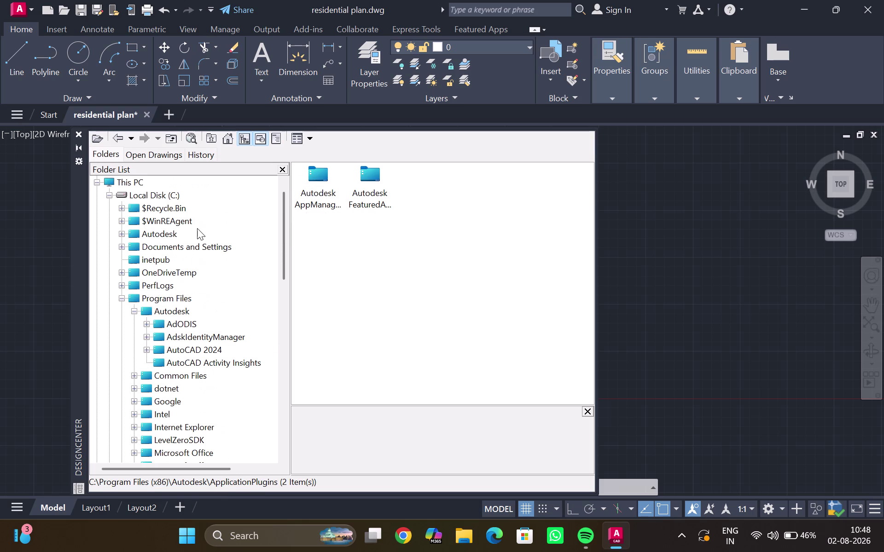
scroll(up, 3)
Select Program Files and Autodesk, then open the AutoCAD 2024 folder.
click(173, 311)
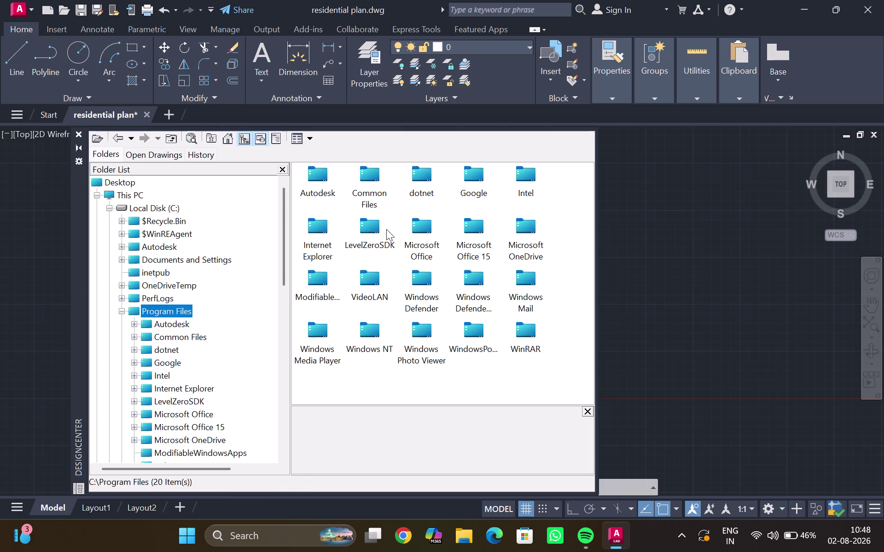
scroll(down, 3)
click(181, 322)
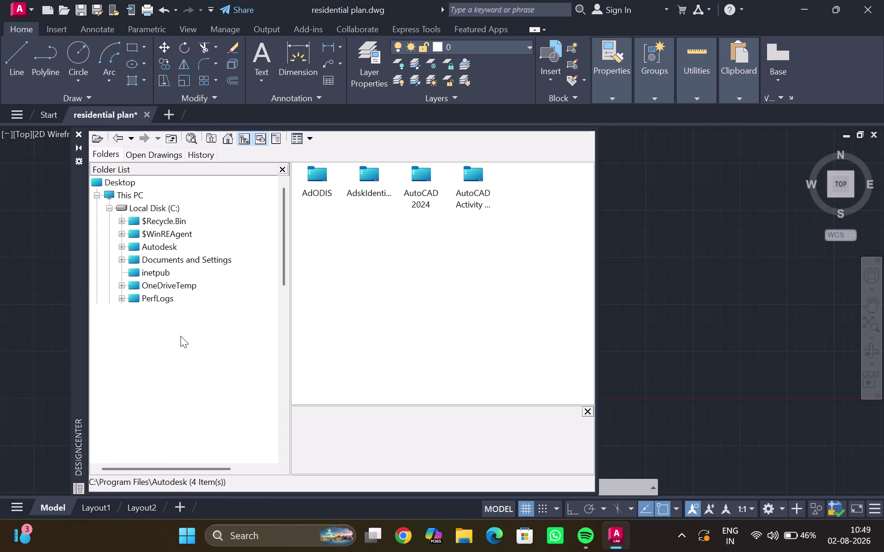
double_click(432, 180)
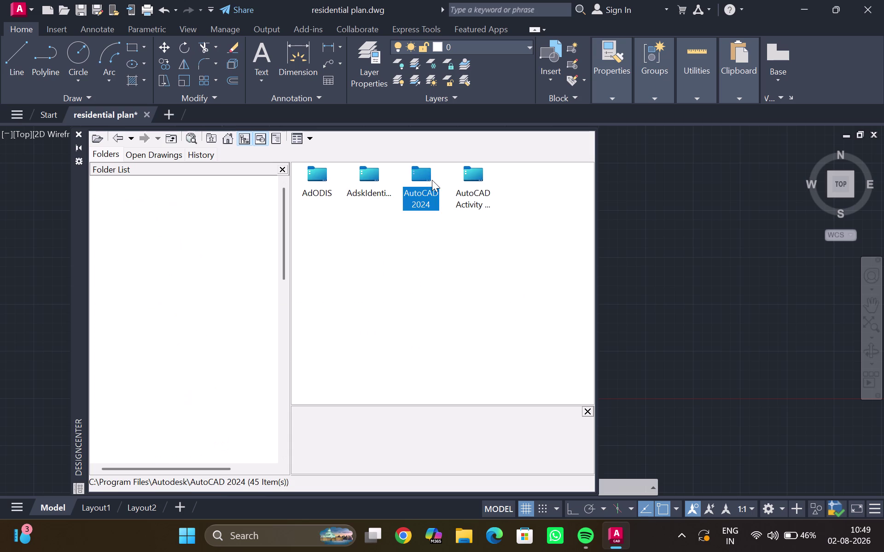
Open Sample > en-us > DesignCenter to show its 16 sample drawings.
scroll(down, 3)
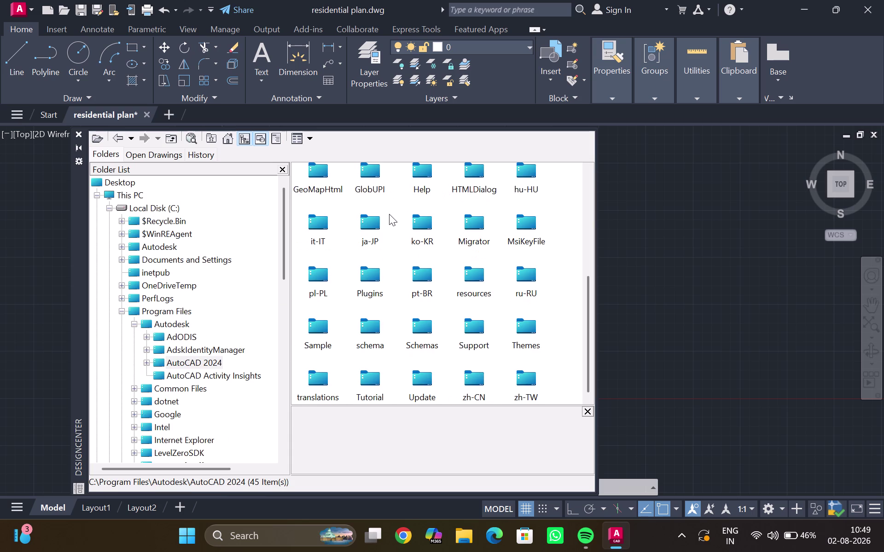
scroll(down, 3)
double_click(324, 326)
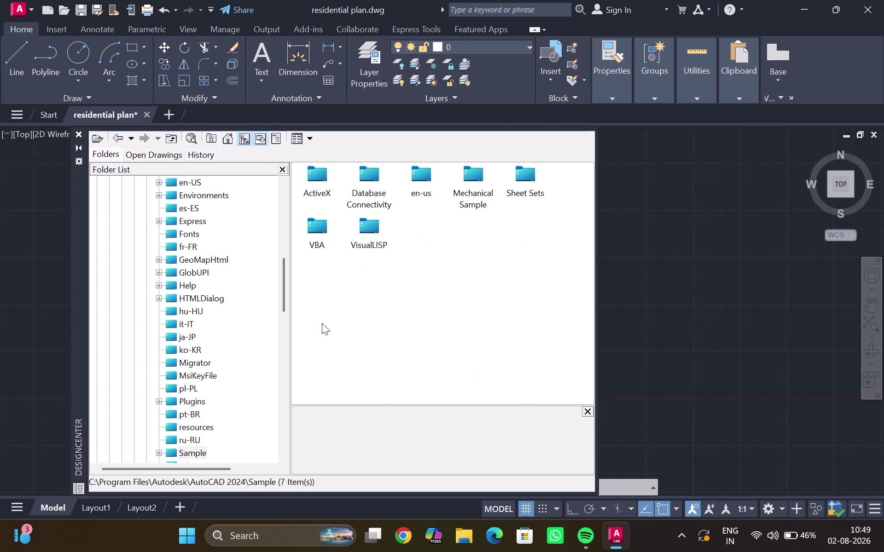
double_click(409, 172)
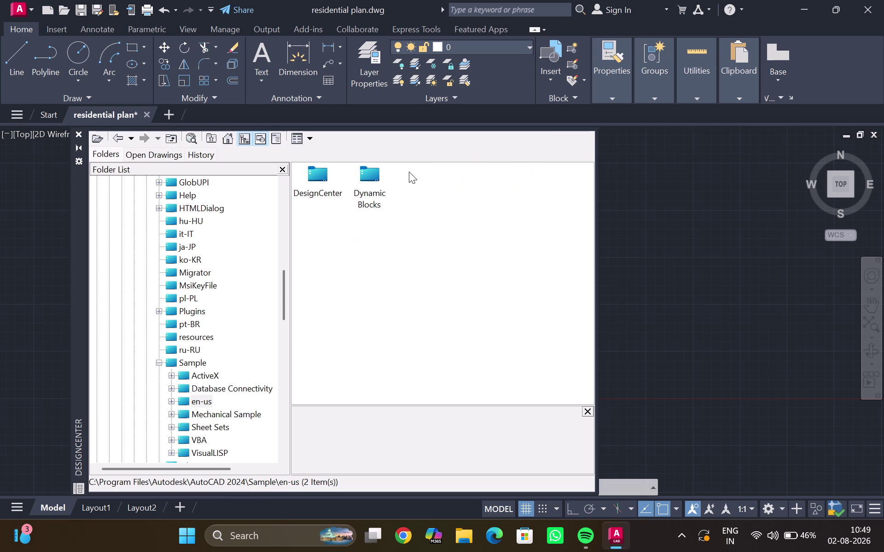
double_click(320, 174)
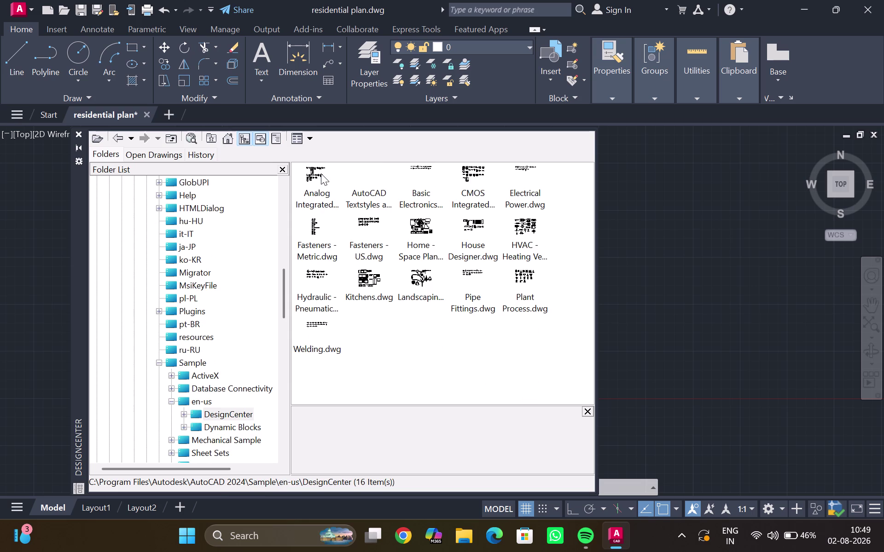
Show the 13 drawings in the Dynamic Blocks sample folder.
scroll(up, 3)
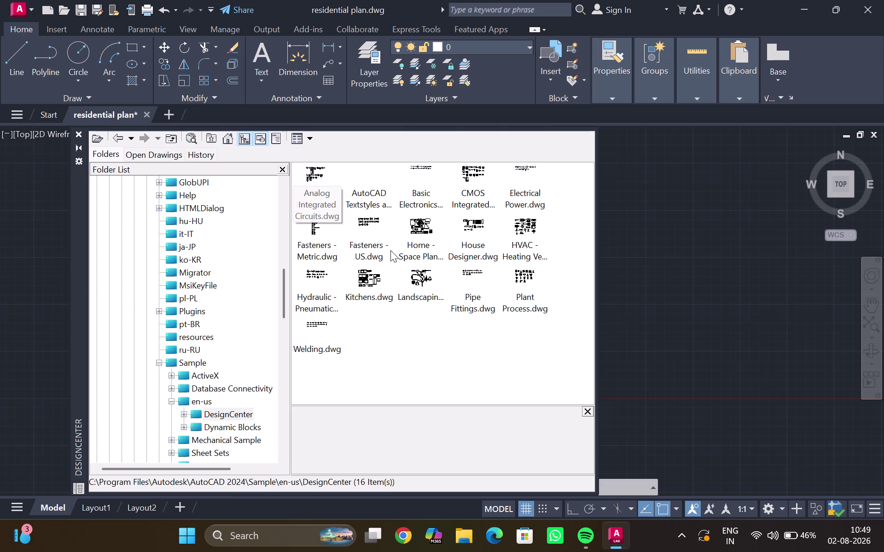
scroll(up, 3)
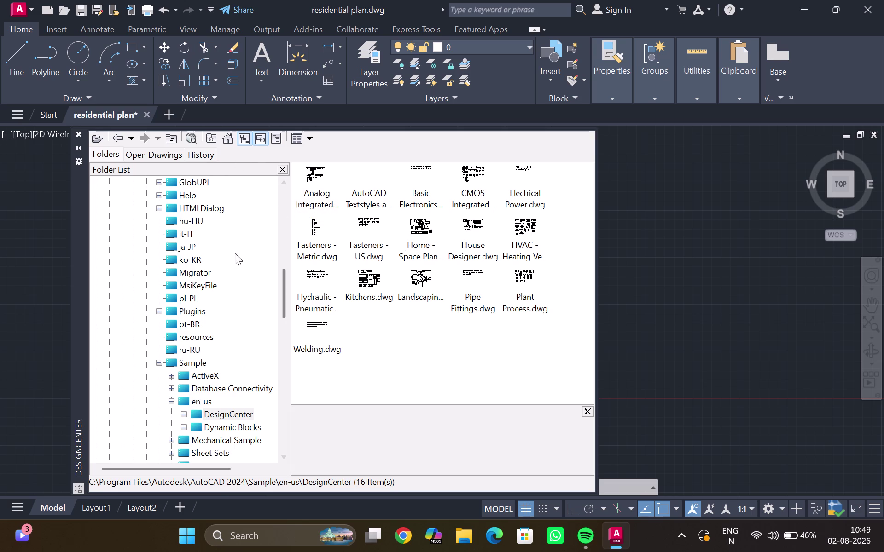
scroll(up, 3)
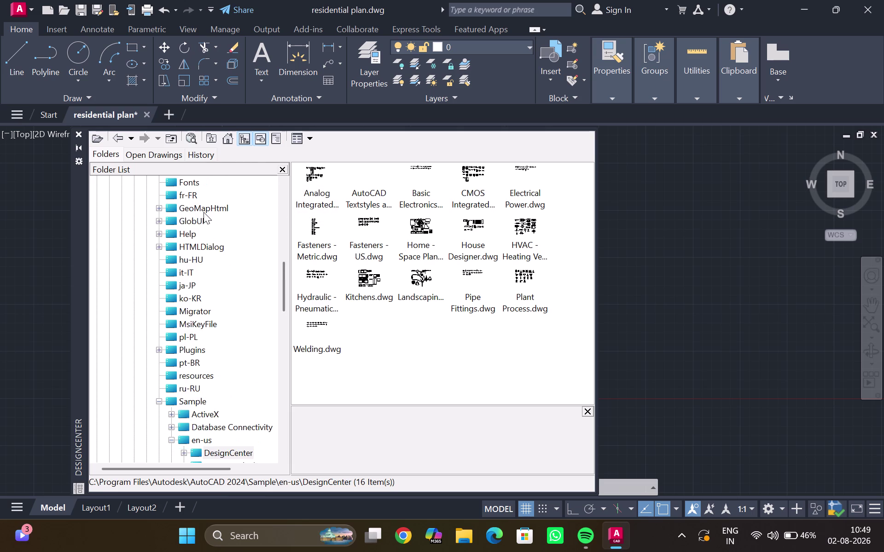
scroll(down, 3)
scroll(down, 3)
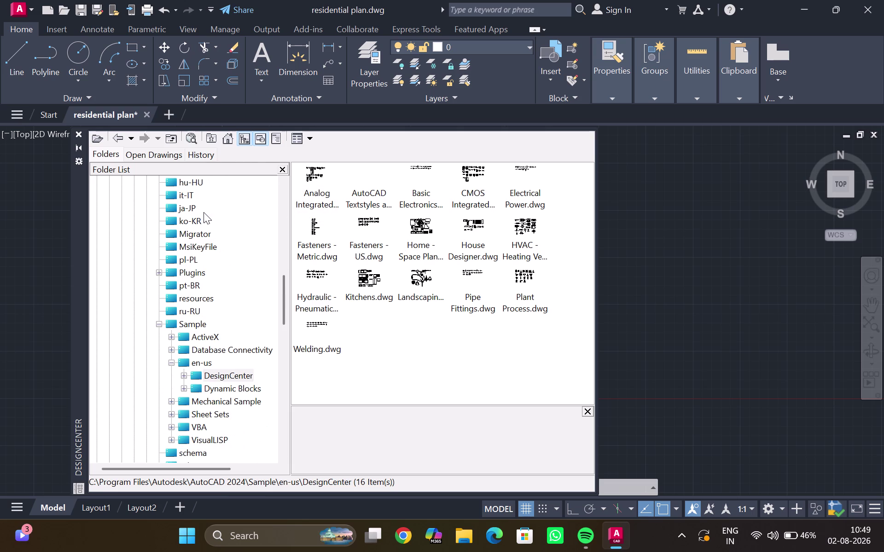
click(213, 387)
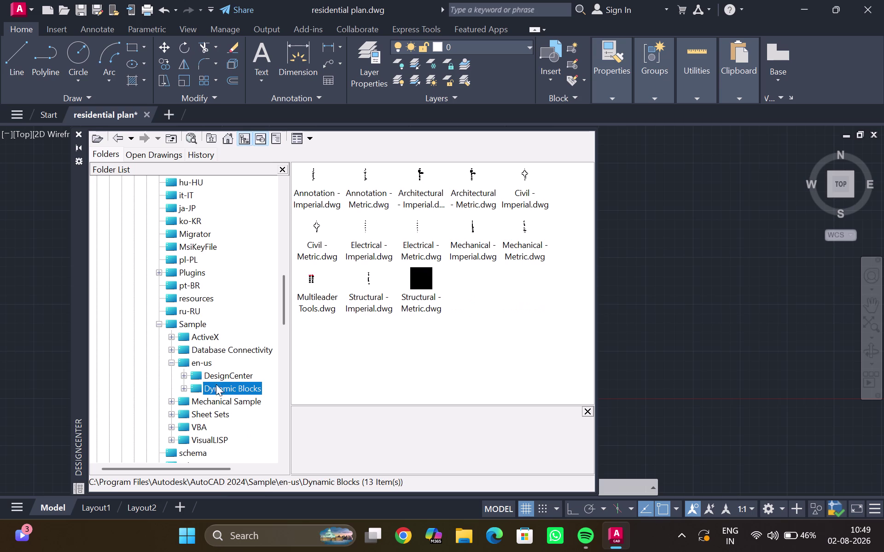
Browse the Mechanical Sample, VBA, VisualLISP and schema folders.
click(222, 398)
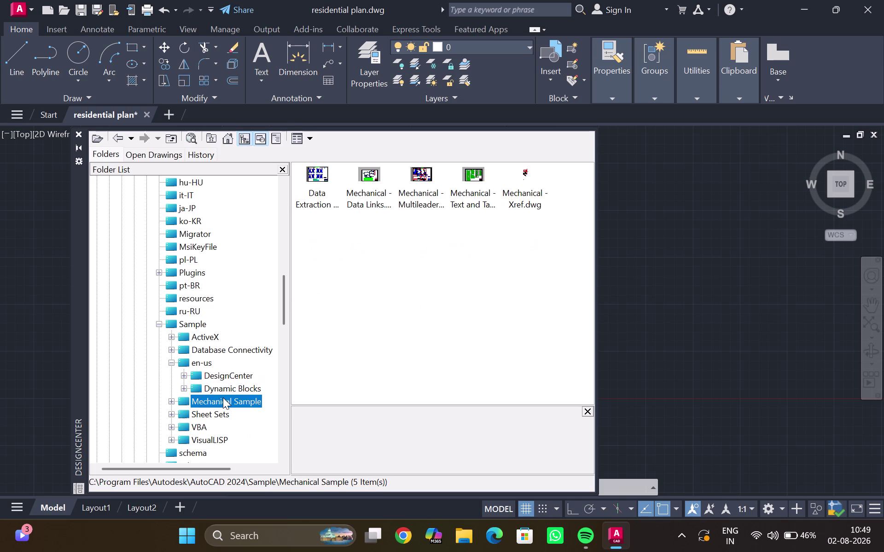
click(218, 410)
click(207, 428)
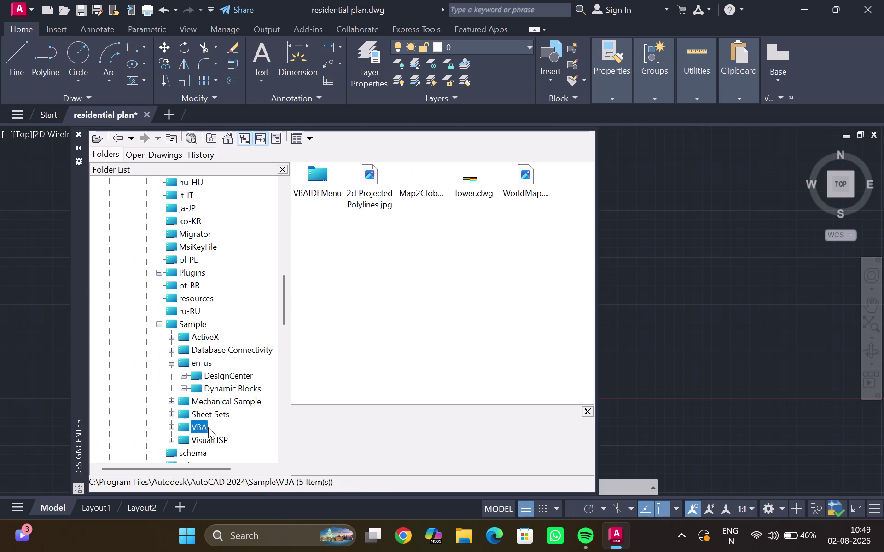
click(216, 438)
scroll(down, 3)
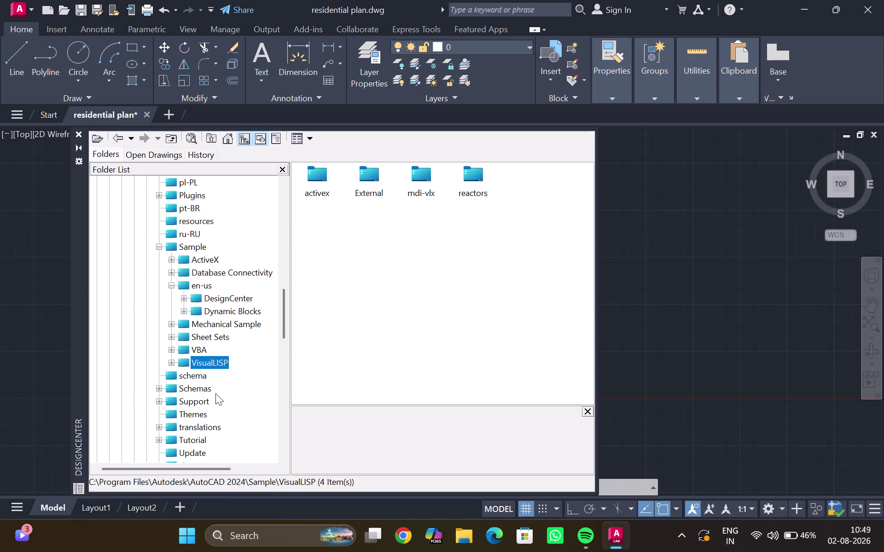
click(211, 385)
click(203, 373)
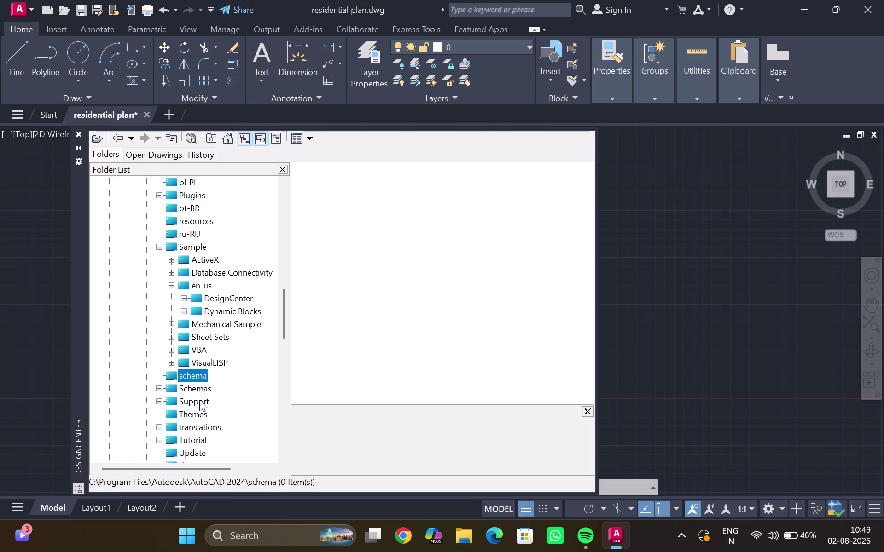
Browse the translations and Common Files folders.
click(199, 400)
click(196, 414)
click(200, 424)
click(199, 435)
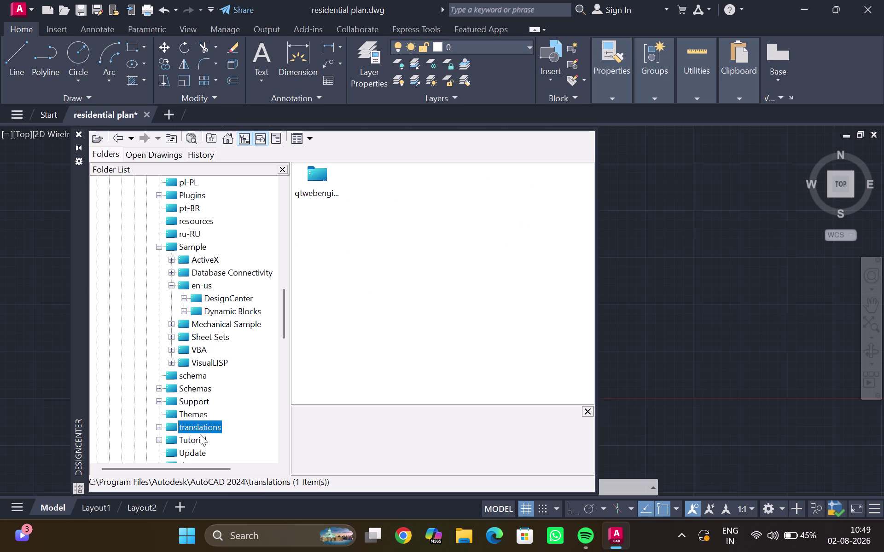
scroll(down, 3)
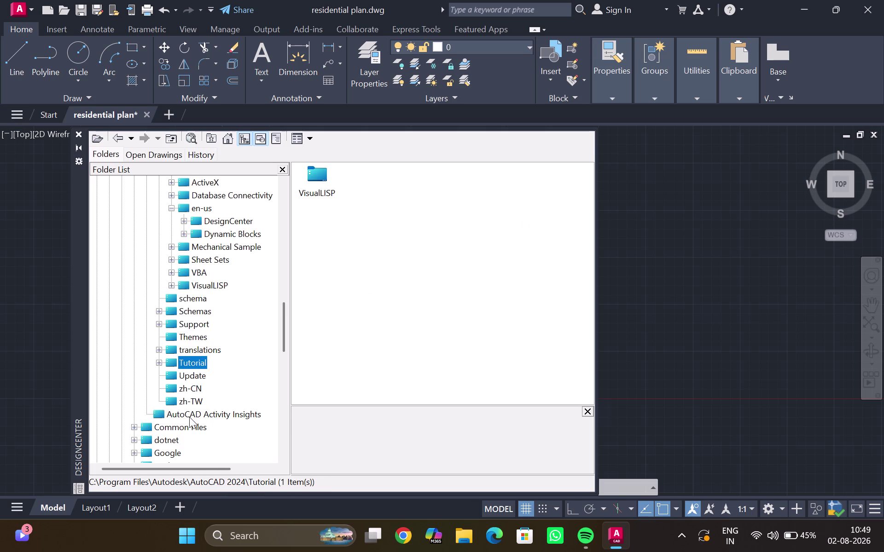
click(189, 414)
click(187, 426)
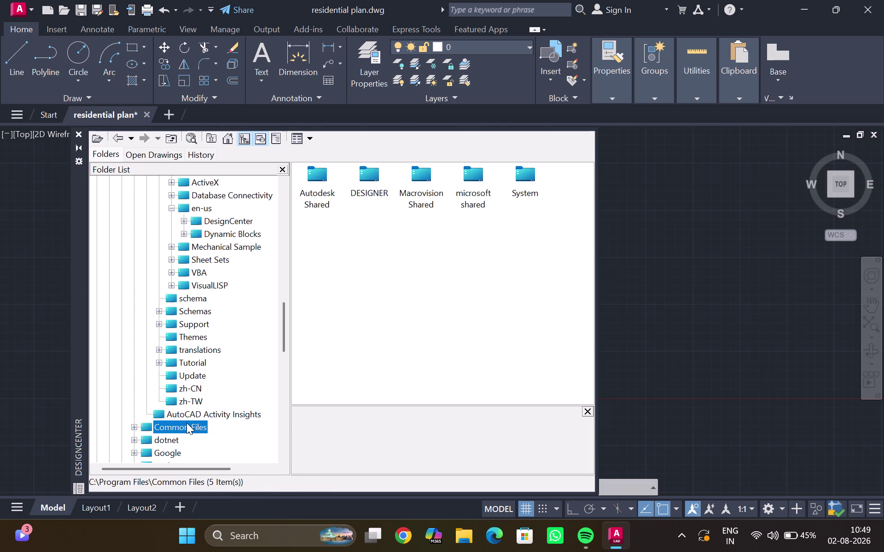
Step back through history to the translations folder contents.
scroll(down, 3)
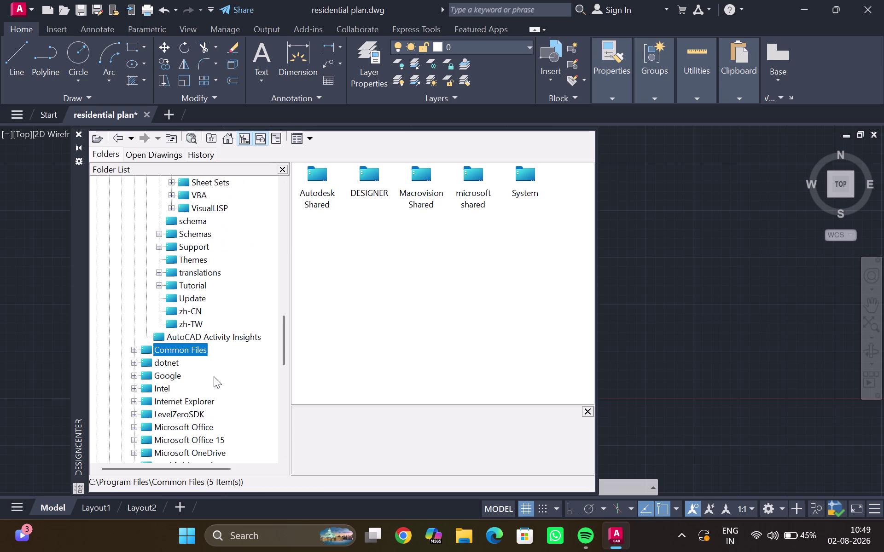
scroll(up, 3)
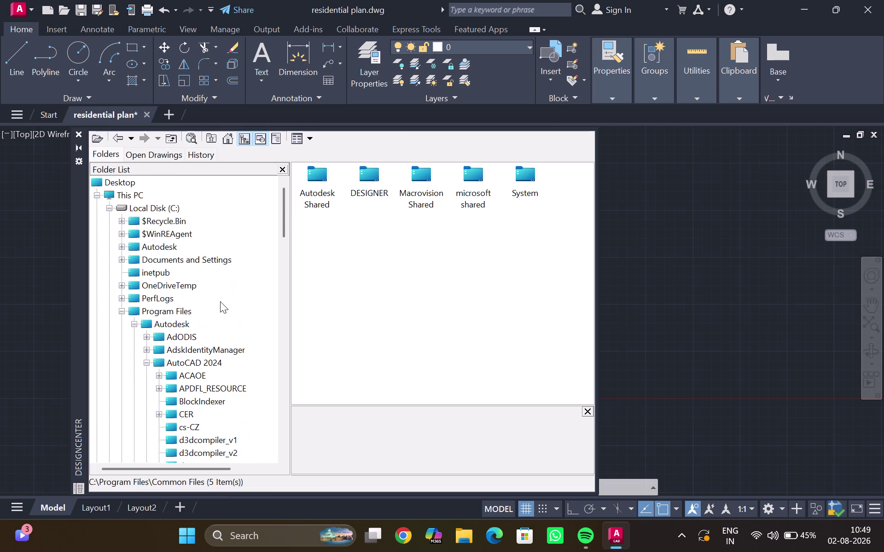
scroll(up, 3)
click(279, 164)
click(116, 137)
click(117, 137)
triple_click(117, 137)
triple_click(116, 137)
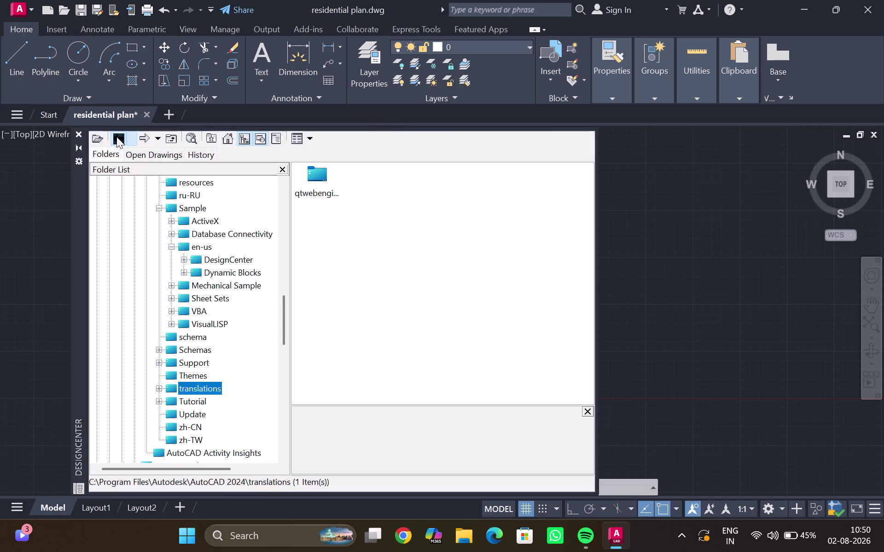
Step back through VisualLISP and en-us to the hu-HU folder.
triple_click(117, 137)
triple_click(116, 137)
triple_click(116, 137)
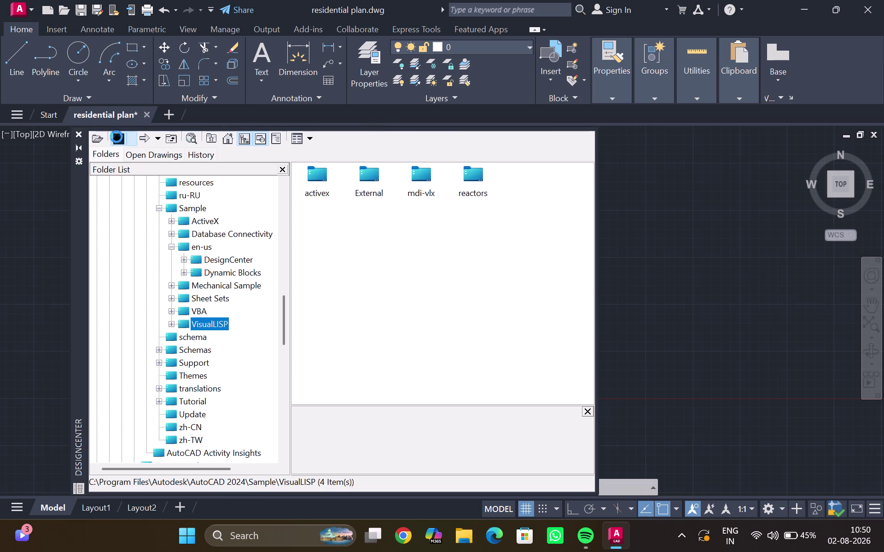
triple_click(117, 137)
triple_click(117, 137)
triple_click(117, 136)
triple_click(116, 137)
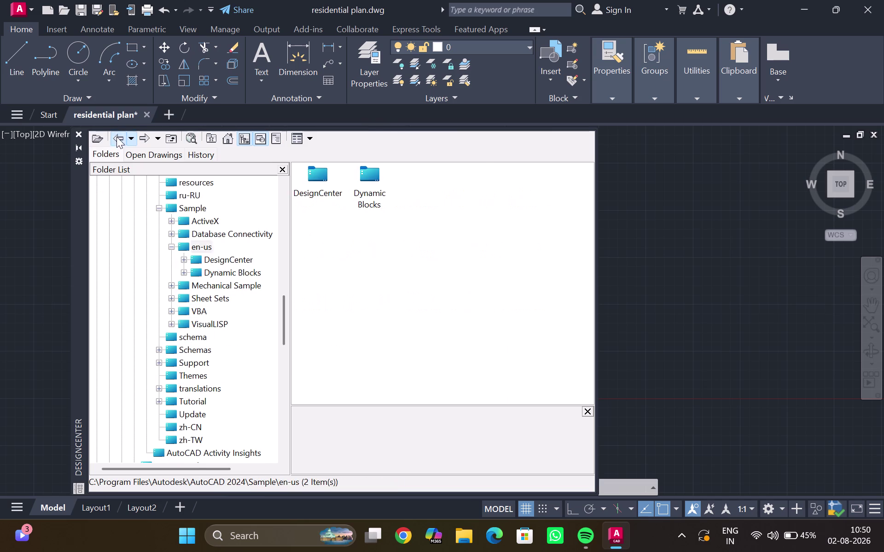
triple_click(116, 136)
triple_click(116, 136)
triple_click(116, 135)
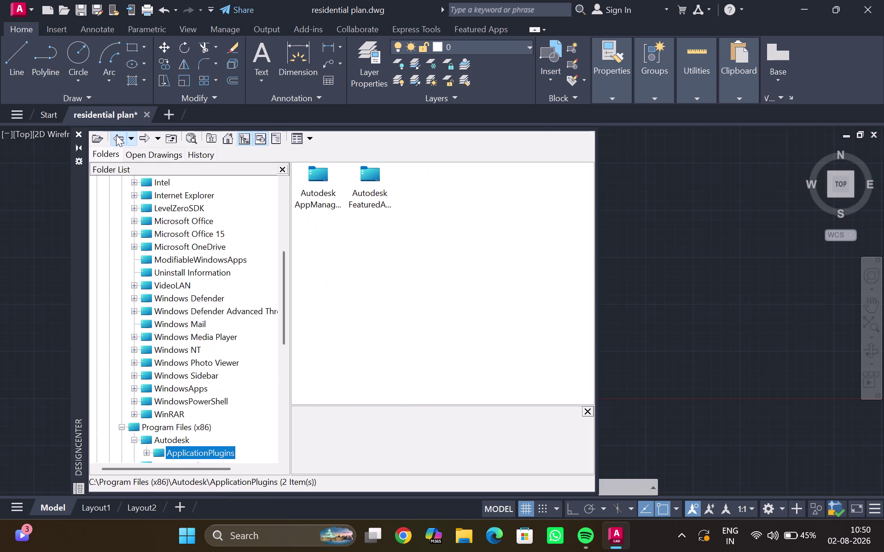
triple_click(116, 135)
triple_click(116, 135)
click(116, 134)
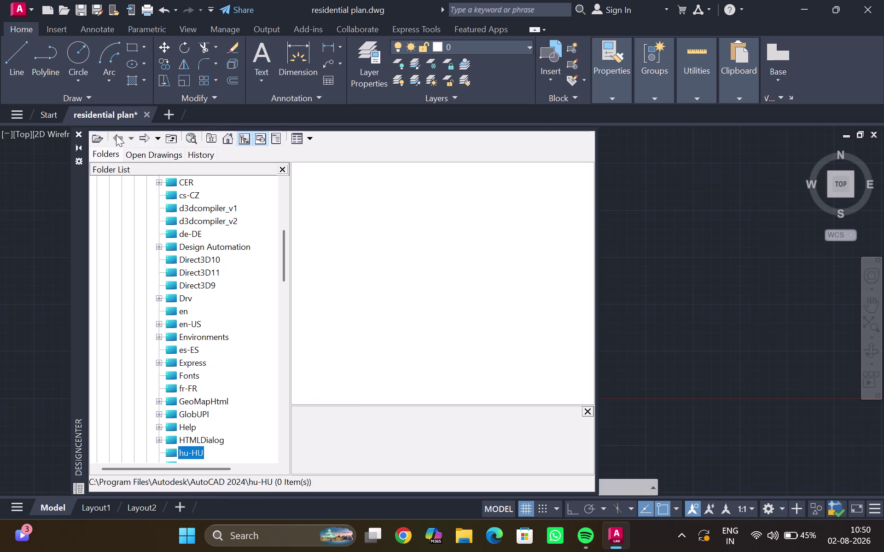
Open the BlockIndexer folder, then show the AutoCAD 2024 folder contents.
scroll(down, 3)
scroll(down, 3)
scroll(up, 3)
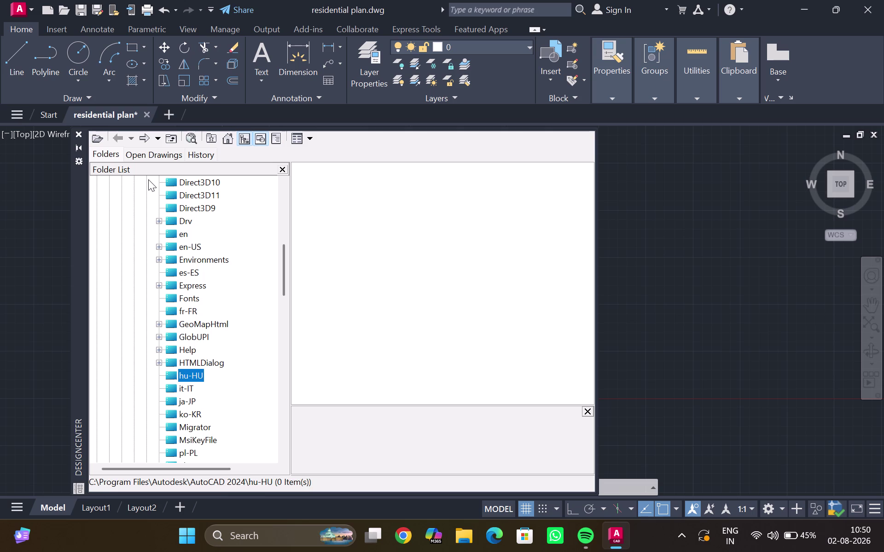
scroll(down, 3)
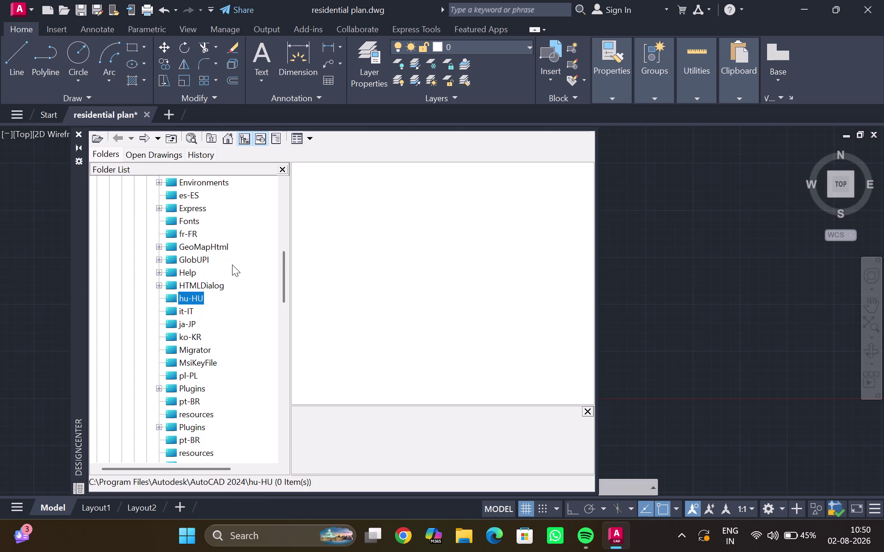
scroll(down, 3)
scroll(up, 3)
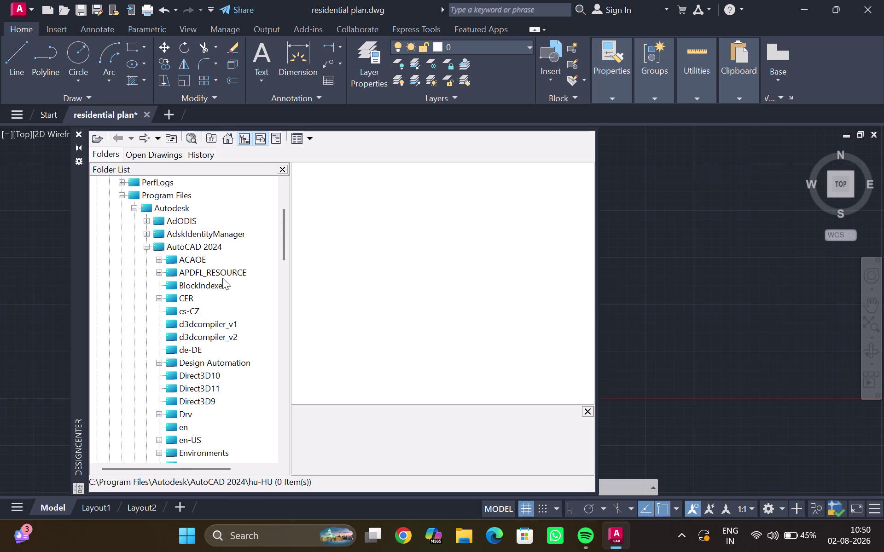
scroll(up, 3)
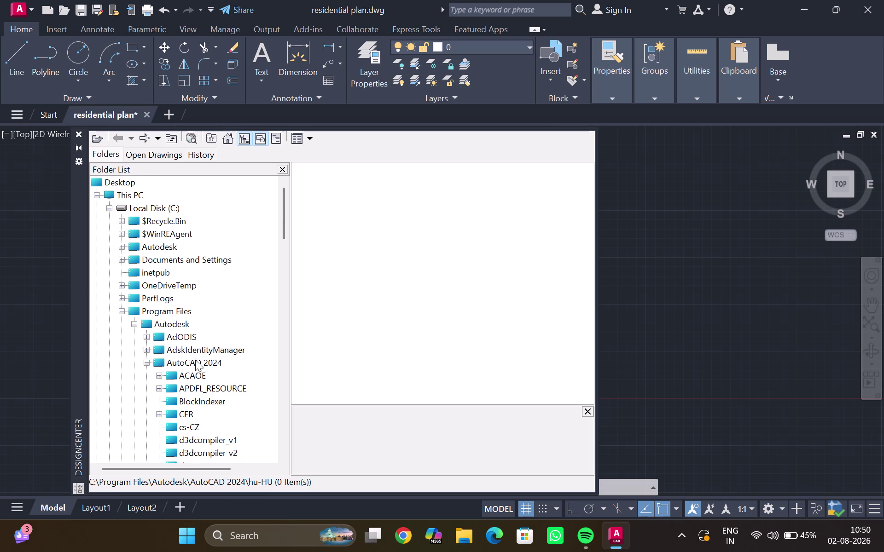
double_click(192, 403)
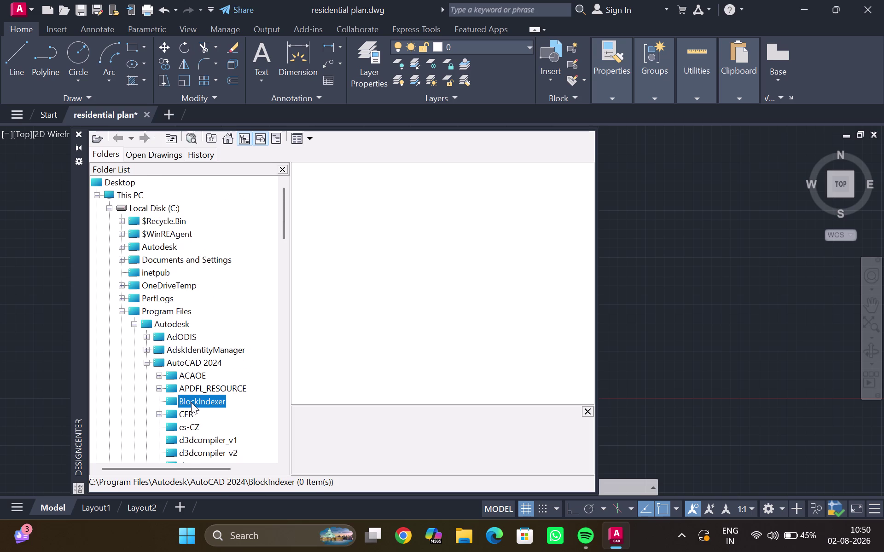
click(187, 378)
click(188, 365)
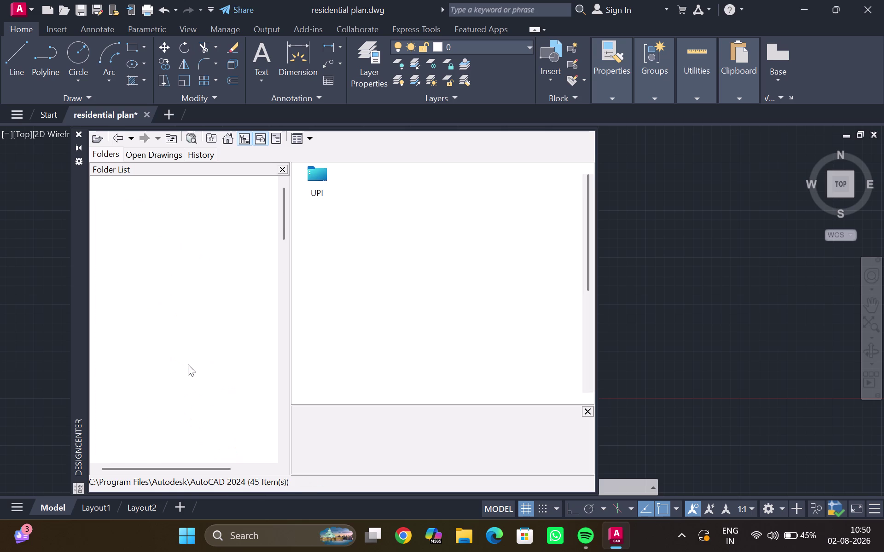
Open Sample > en-us > DesignCenter sample drawings.
scroll(down, 3)
scroll(down, 3)
scroll(down, 3)
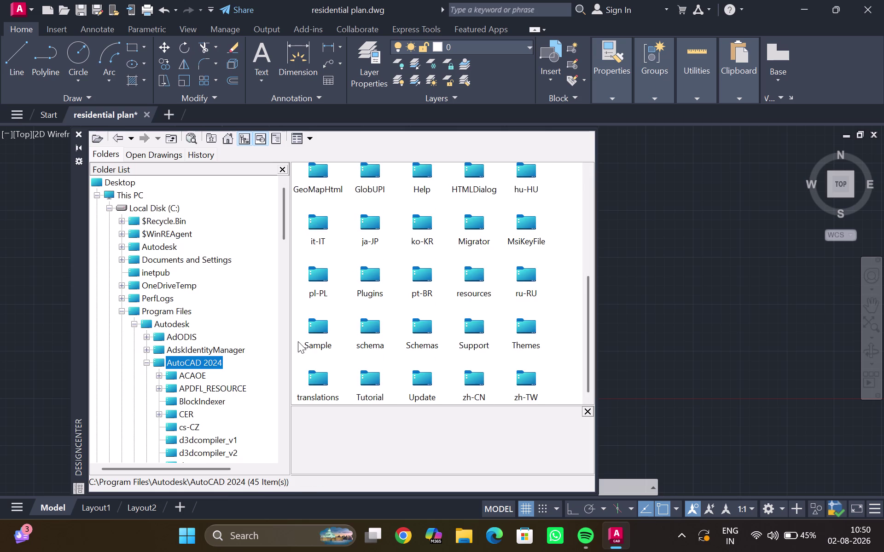
double_click(308, 334)
double_click(317, 328)
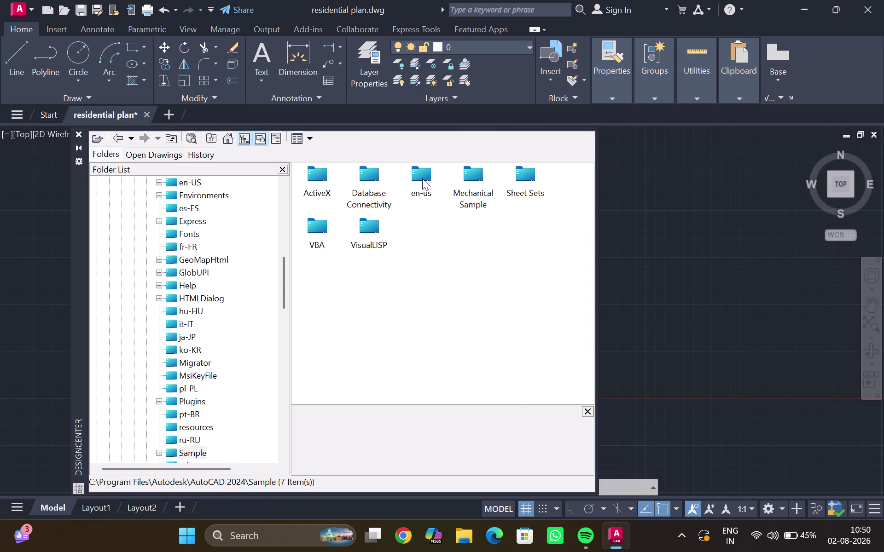
double_click(422, 179)
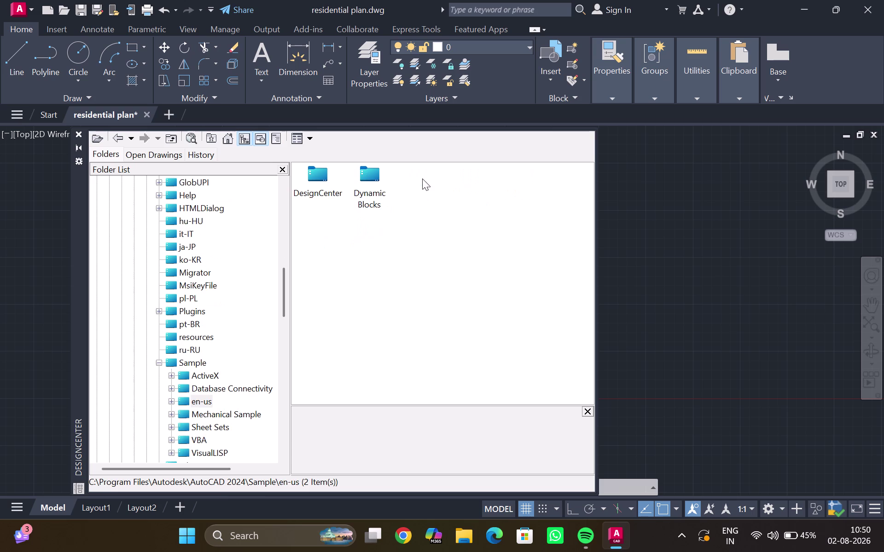
double_click(318, 182)
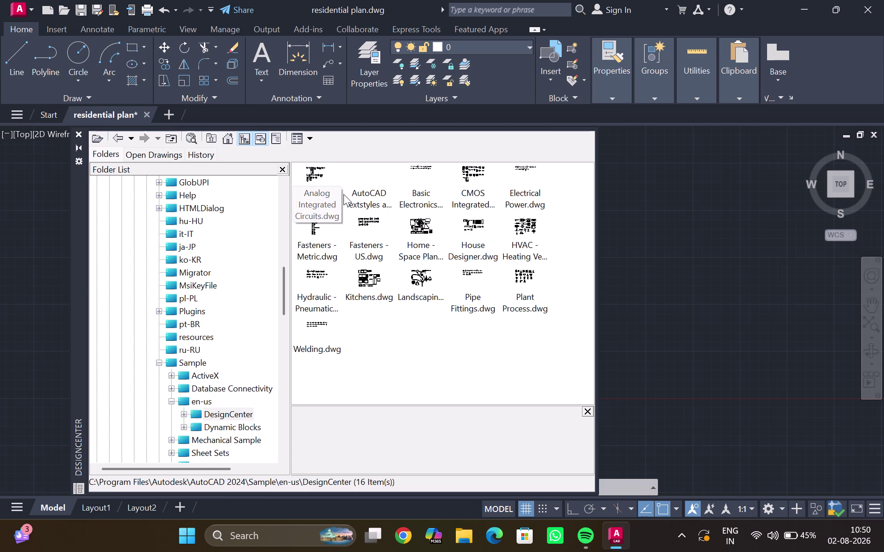
Go back to en-us, then view the ACAOE and BlockIndexer folders.
triple_click(118, 131)
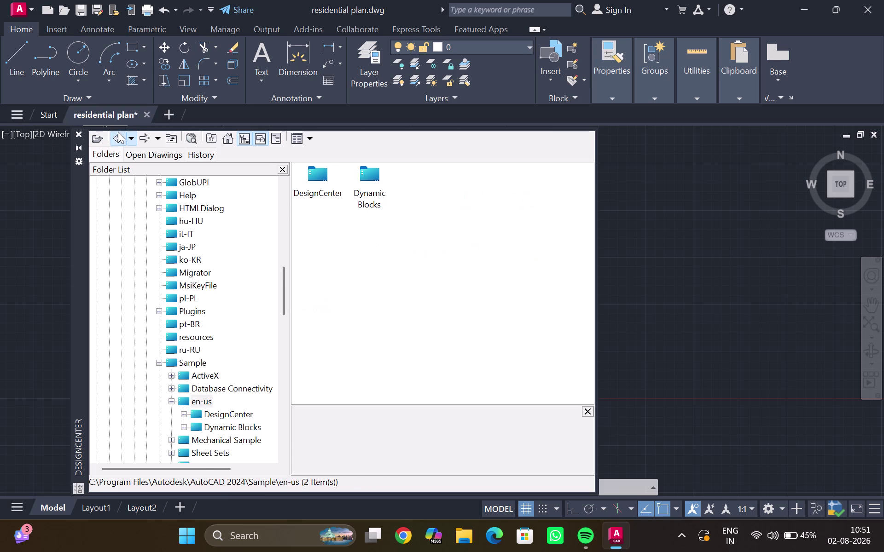
click(119, 133)
click(120, 137)
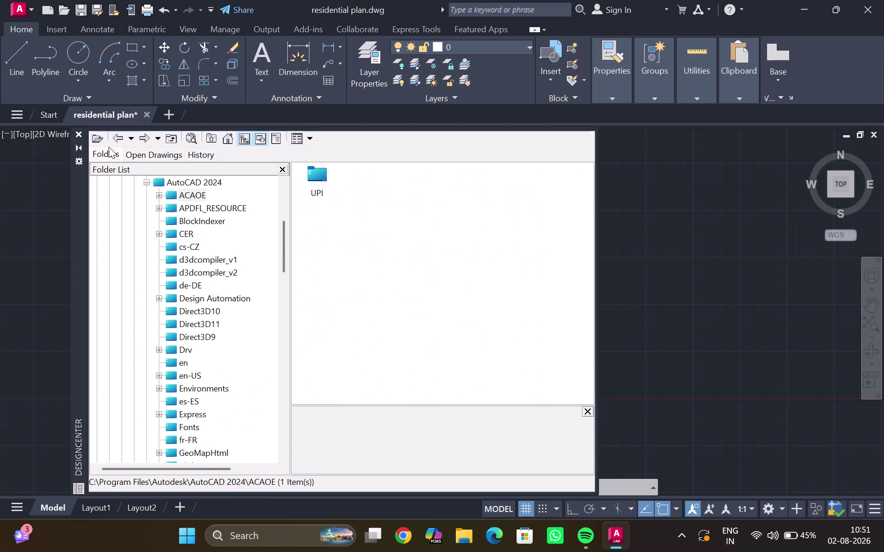
click(122, 137)
click(122, 136)
scroll(down, 3)
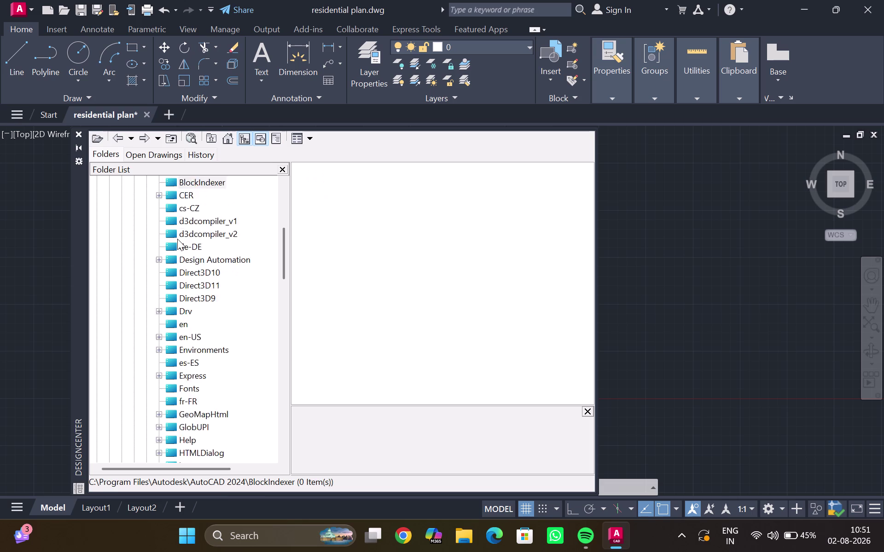
scroll(down, 3)
scroll(down, 3)
scroll(down, 3)
scroll(down, 3)
scroll(down, 3)
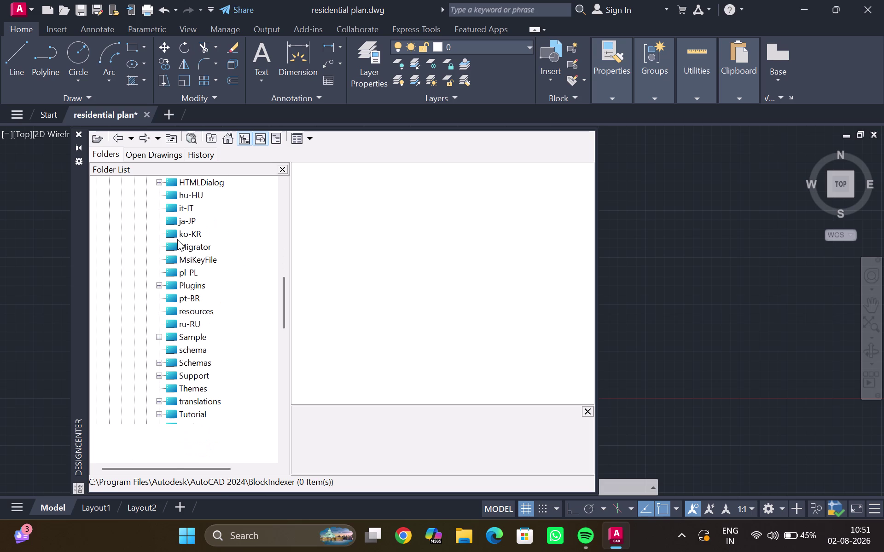
Select AutoCAD 2024's Sample folder, visit en-us, and return to Sample.
click(191, 333)
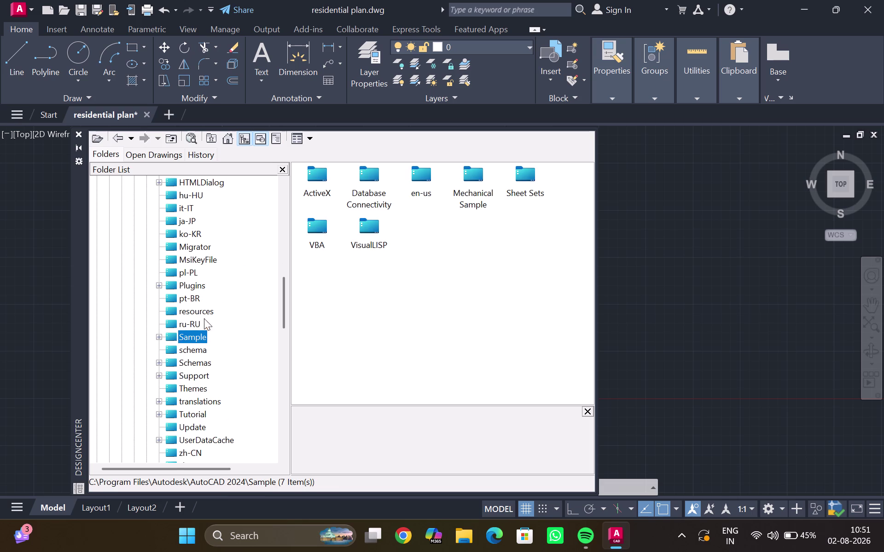
click(417, 180)
click(417, 180)
double_click(327, 180)
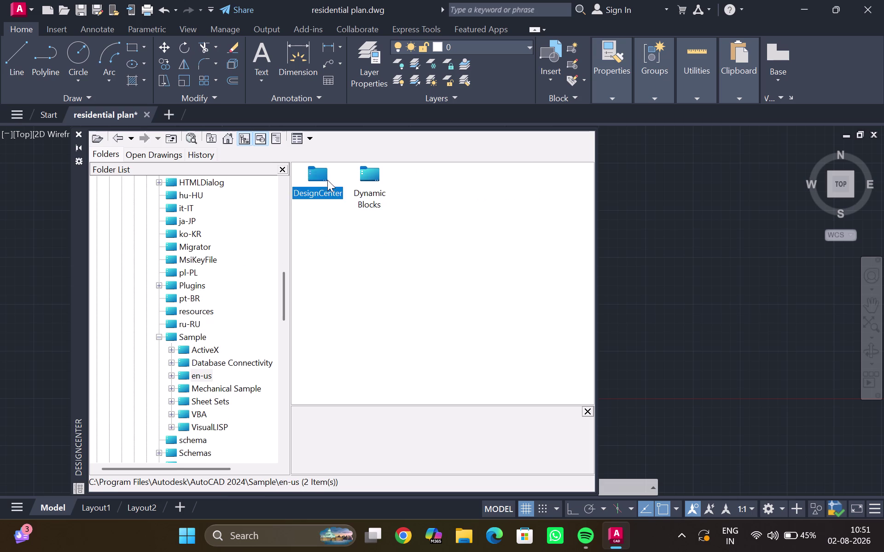
click(112, 132)
triple_click(113, 137)
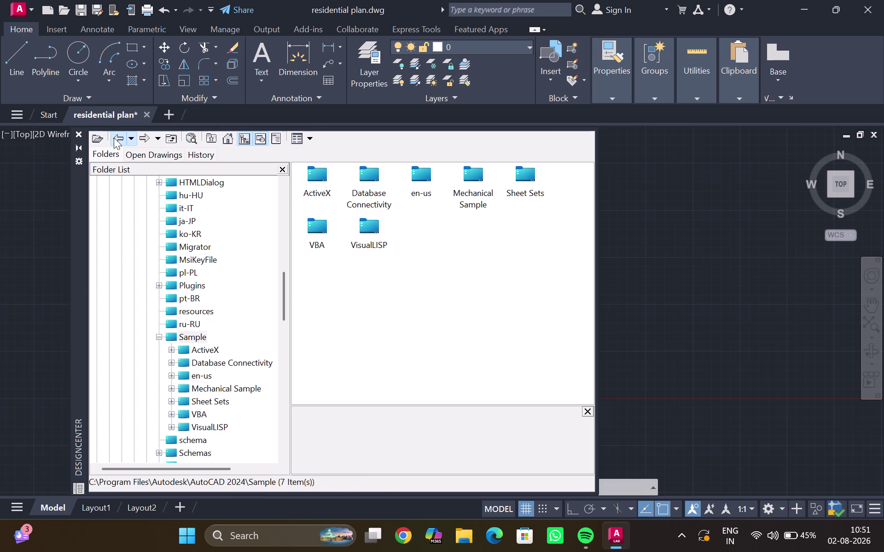
Browse the Ac2024 (E:) and New Volume (D:) drives in the DesignCenter folder tree.
scroll(down, 3)
scroll(down, 3)
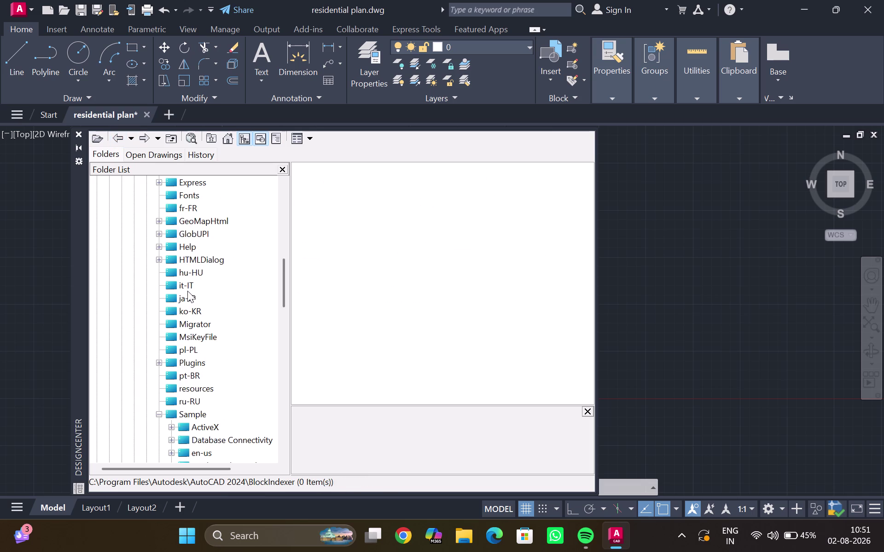
scroll(down, 3)
scroll(up, 3)
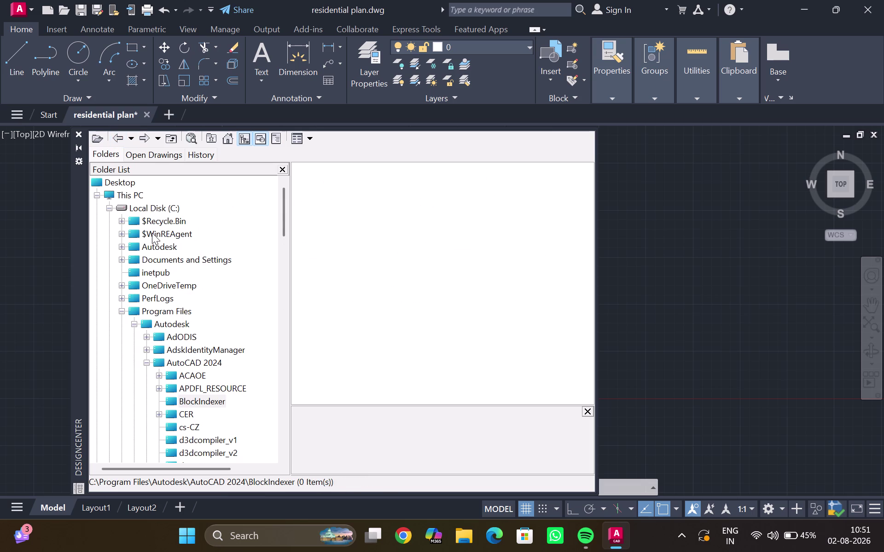
scroll(down, 3)
scroll(down, 3)
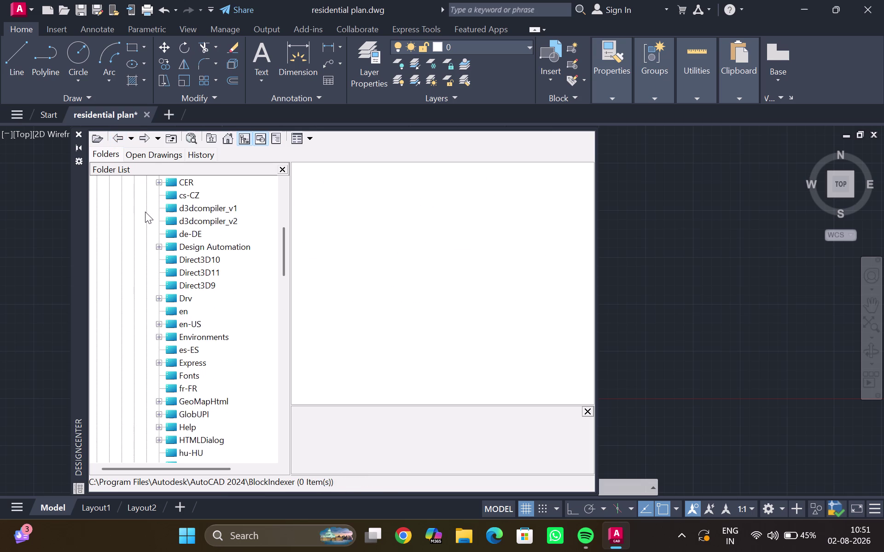
scroll(down, 3)
scroll(down, 3)
scroll(down, 3)
scroll(down, 3)
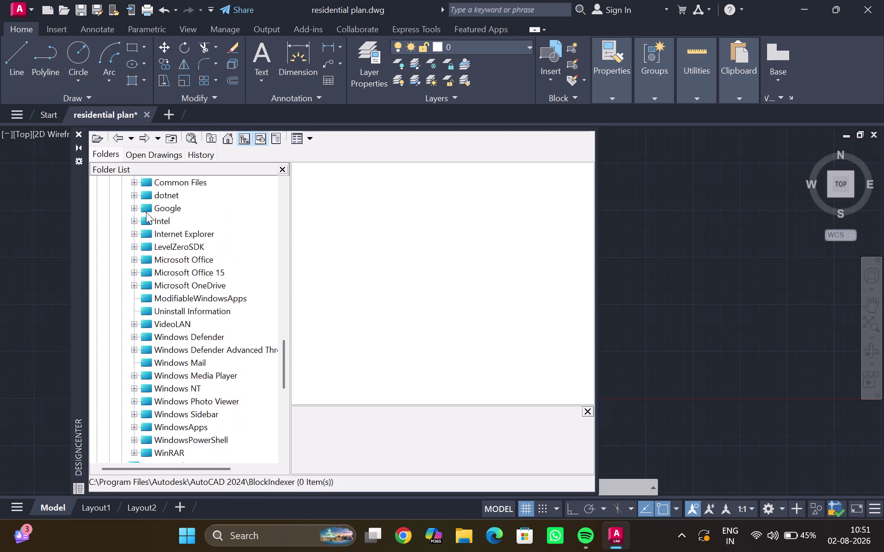
scroll(down, 3)
scroll(down, 3)
scroll(down, 3)
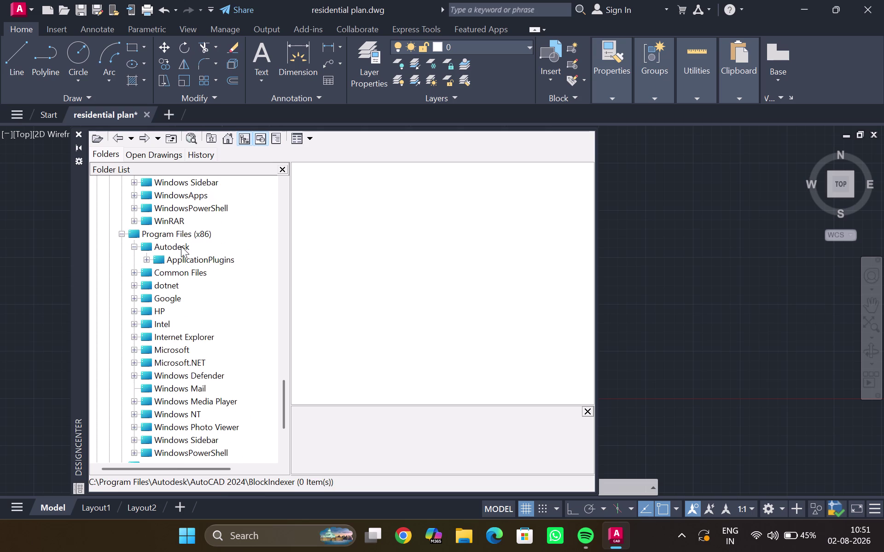
scroll(down, 3)
scroll(down, 3)
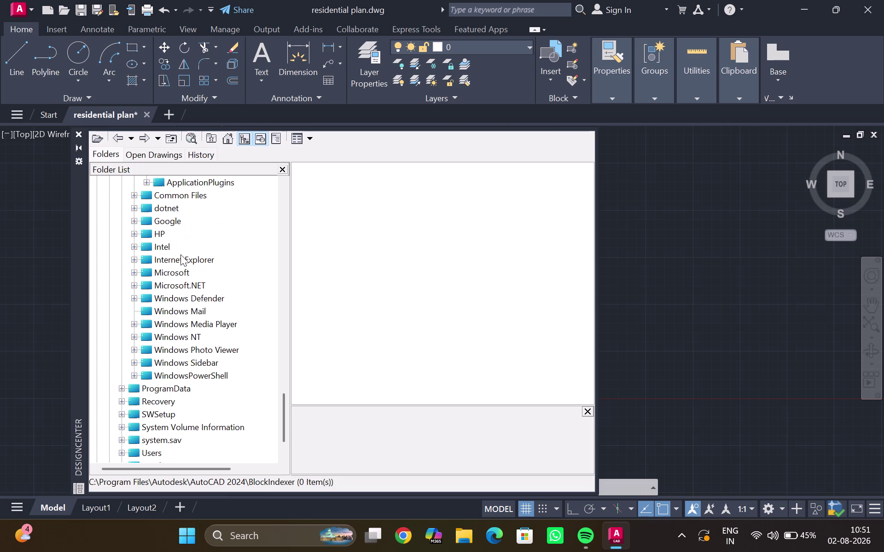
scroll(down, 3)
scroll(down, 3)
scroll(down, 3)
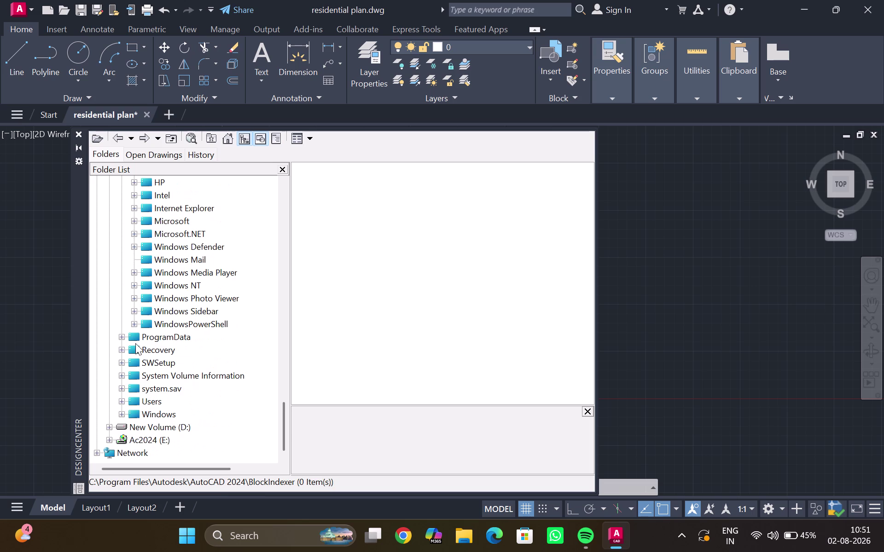
click(145, 440)
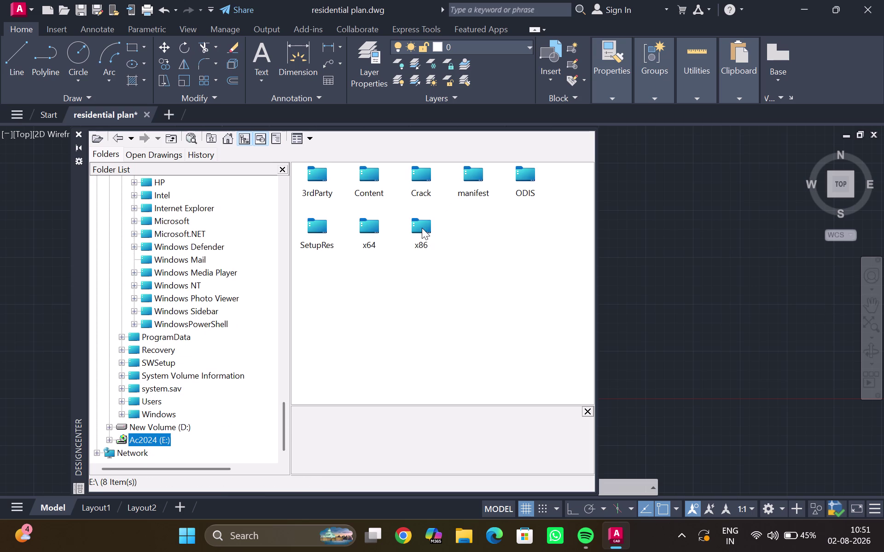
click(153, 423)
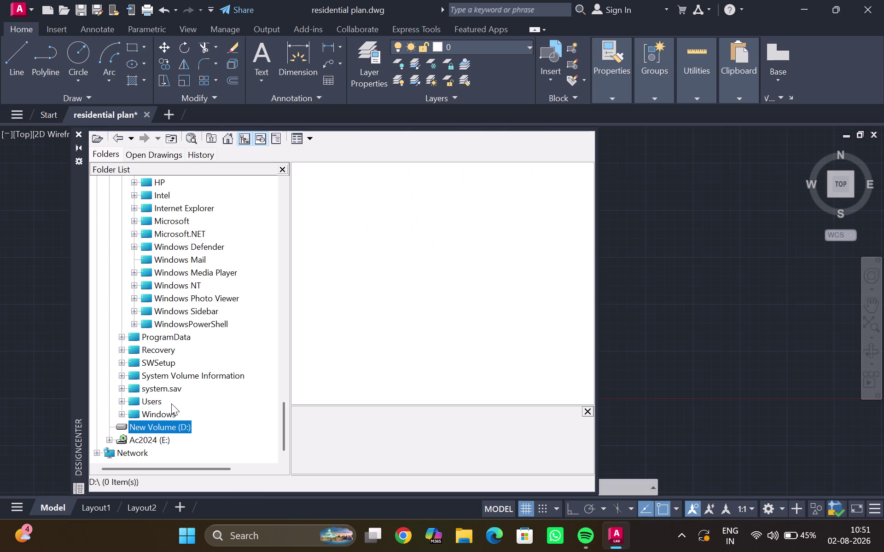
click(150, 443)
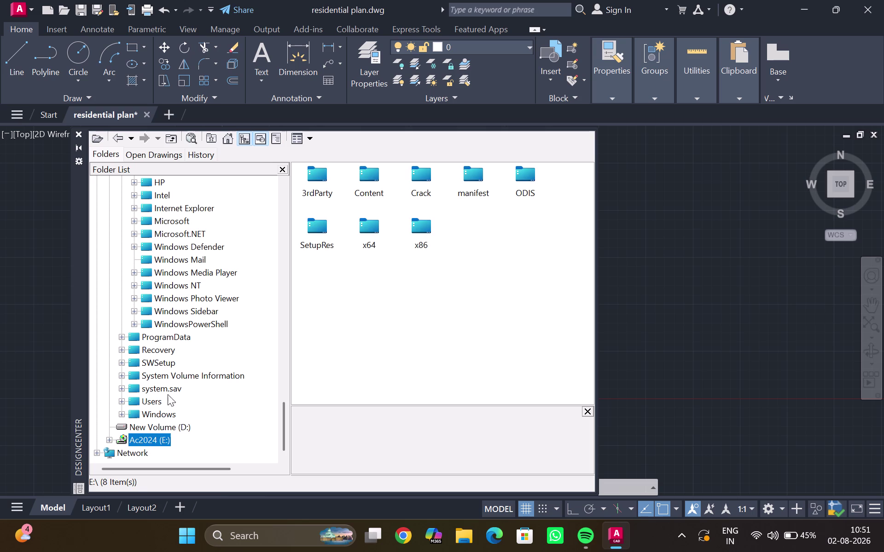
Look through the ProgramData and Program Files (x86) Common Files folders in DesignCenter.
click(169, 335)
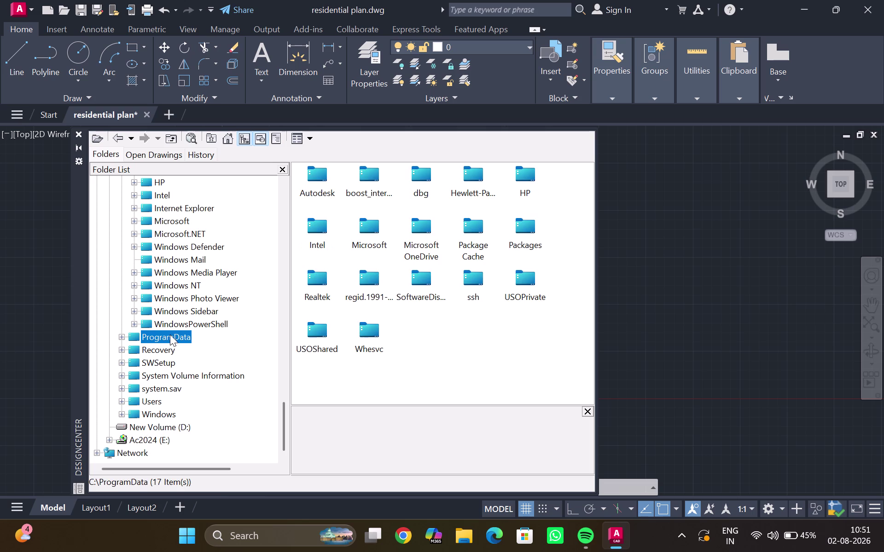
scroll(up, 3)
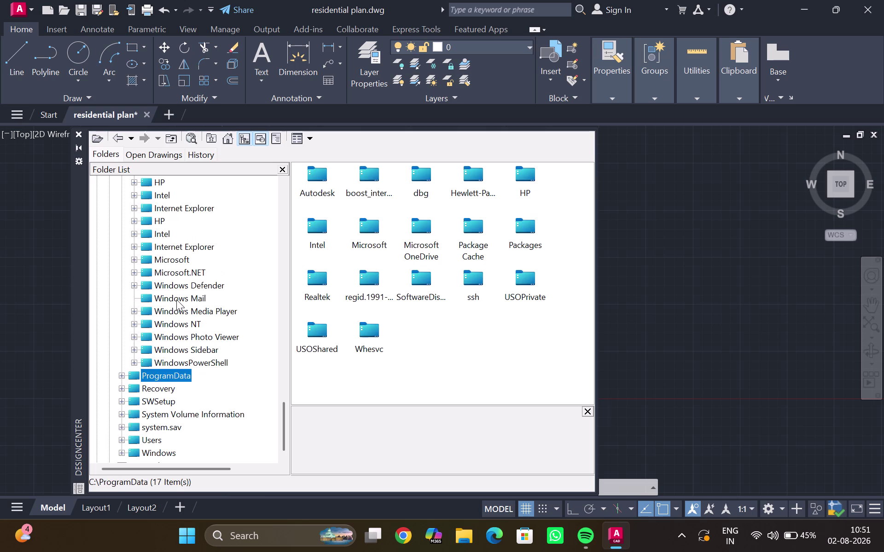
scroll(down, 3)
scroll(up, 3)
scroll(up, 3)
scroll(up, 3)
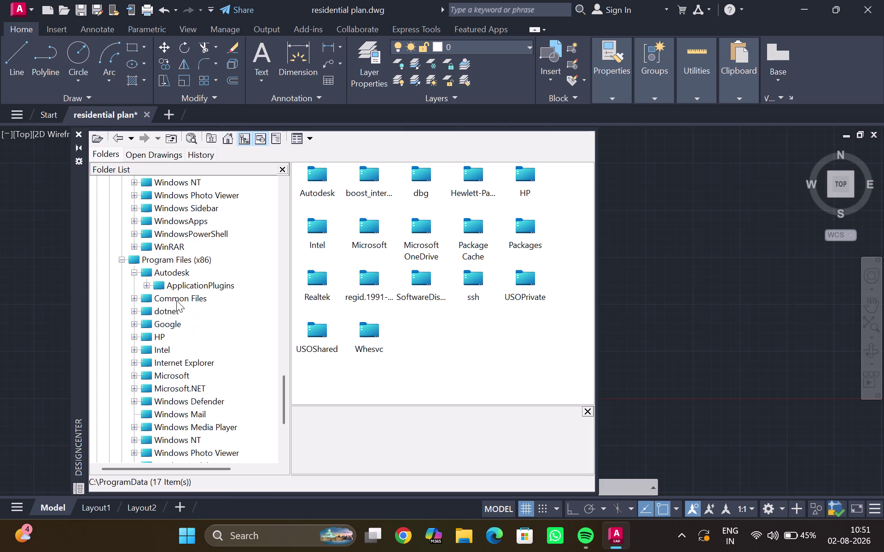
click(176, 301)
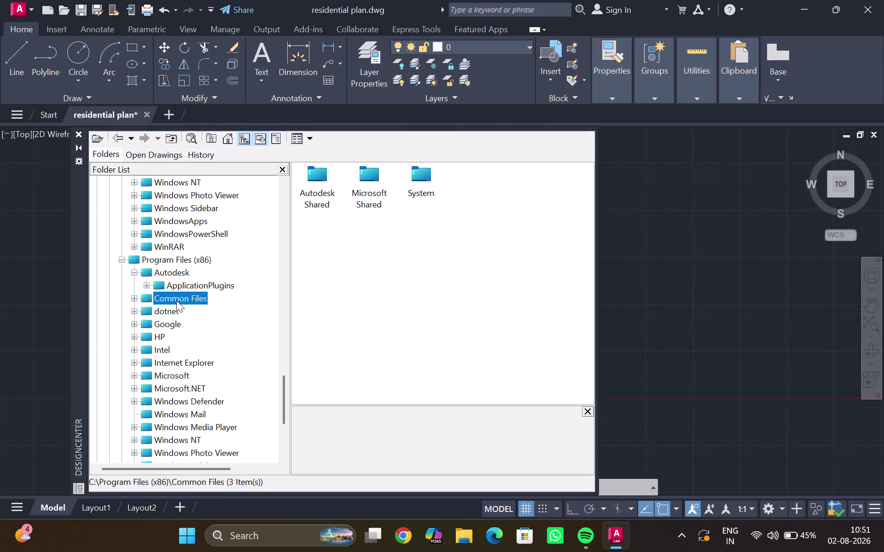
scroll(down, 3)
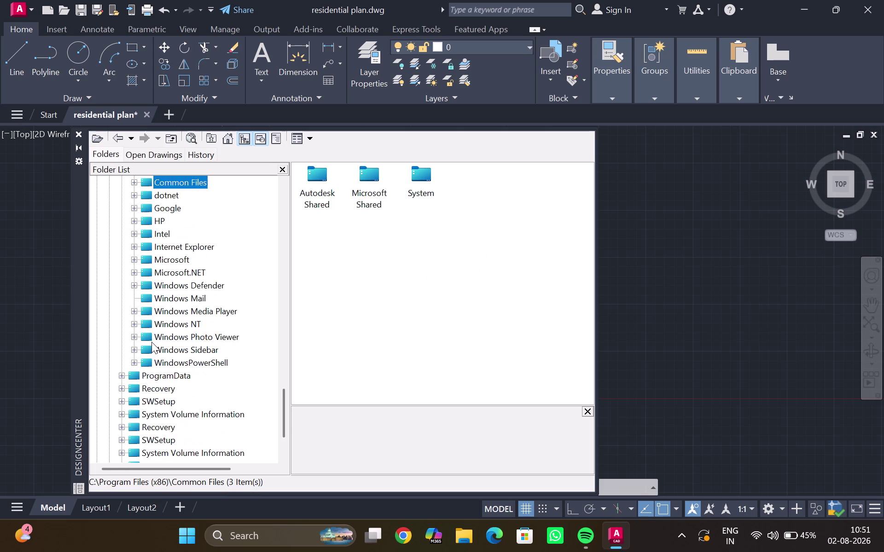
scroll(down, 3)
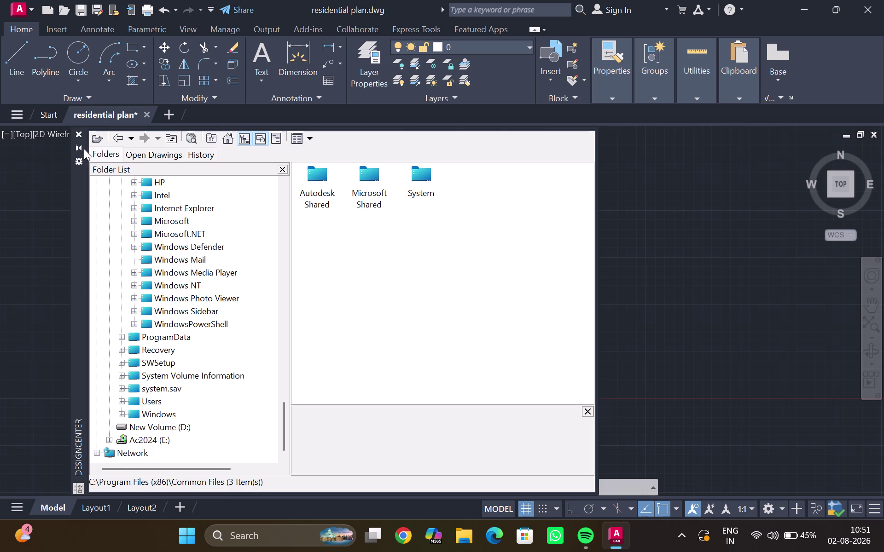
Close the DesignCenter palette and minimise the AutoCAD window to the desktop.
click(77, 134)
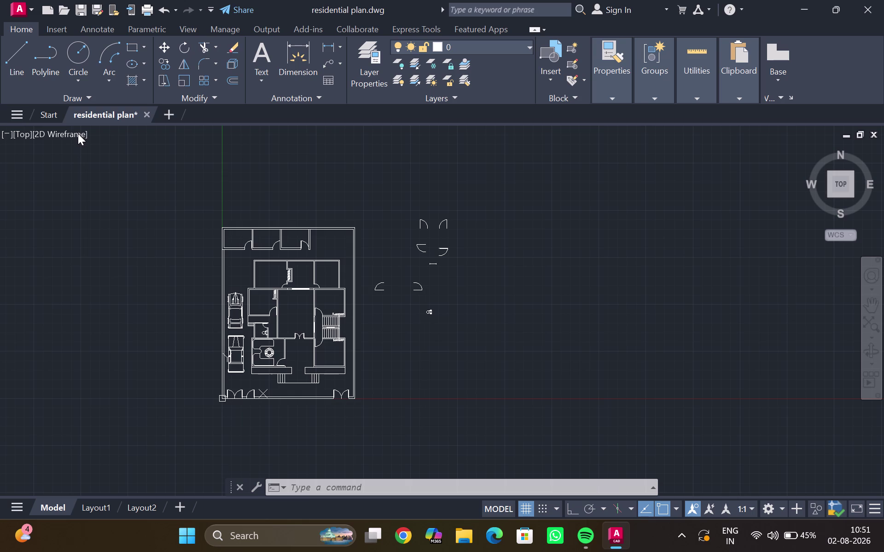
click(800, 9)
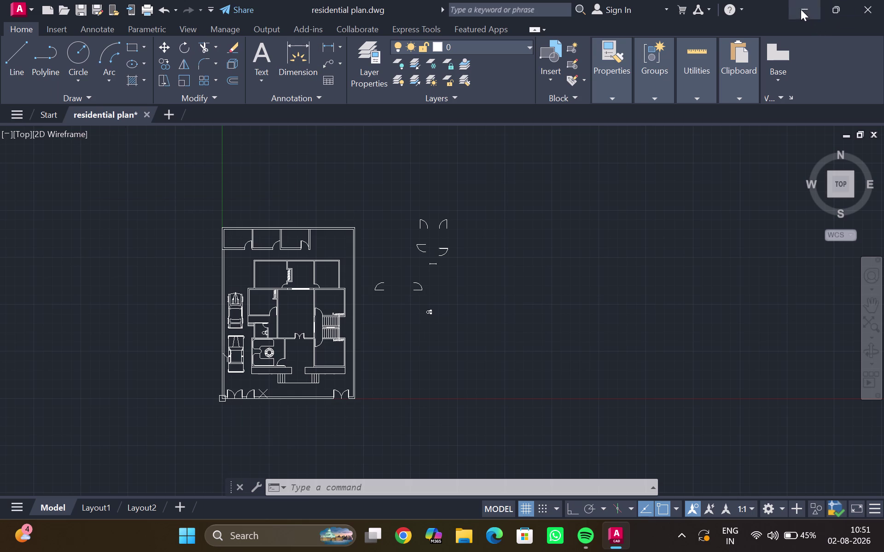
double_click(70, 230)
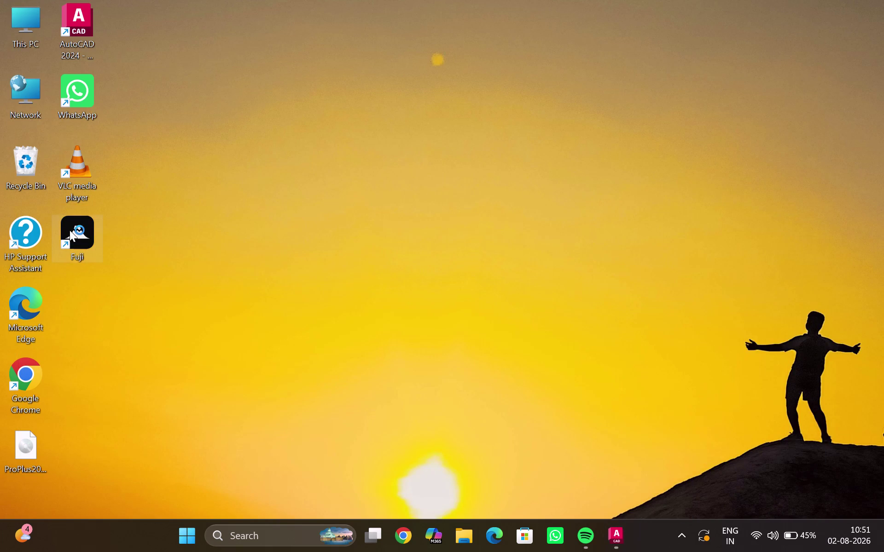